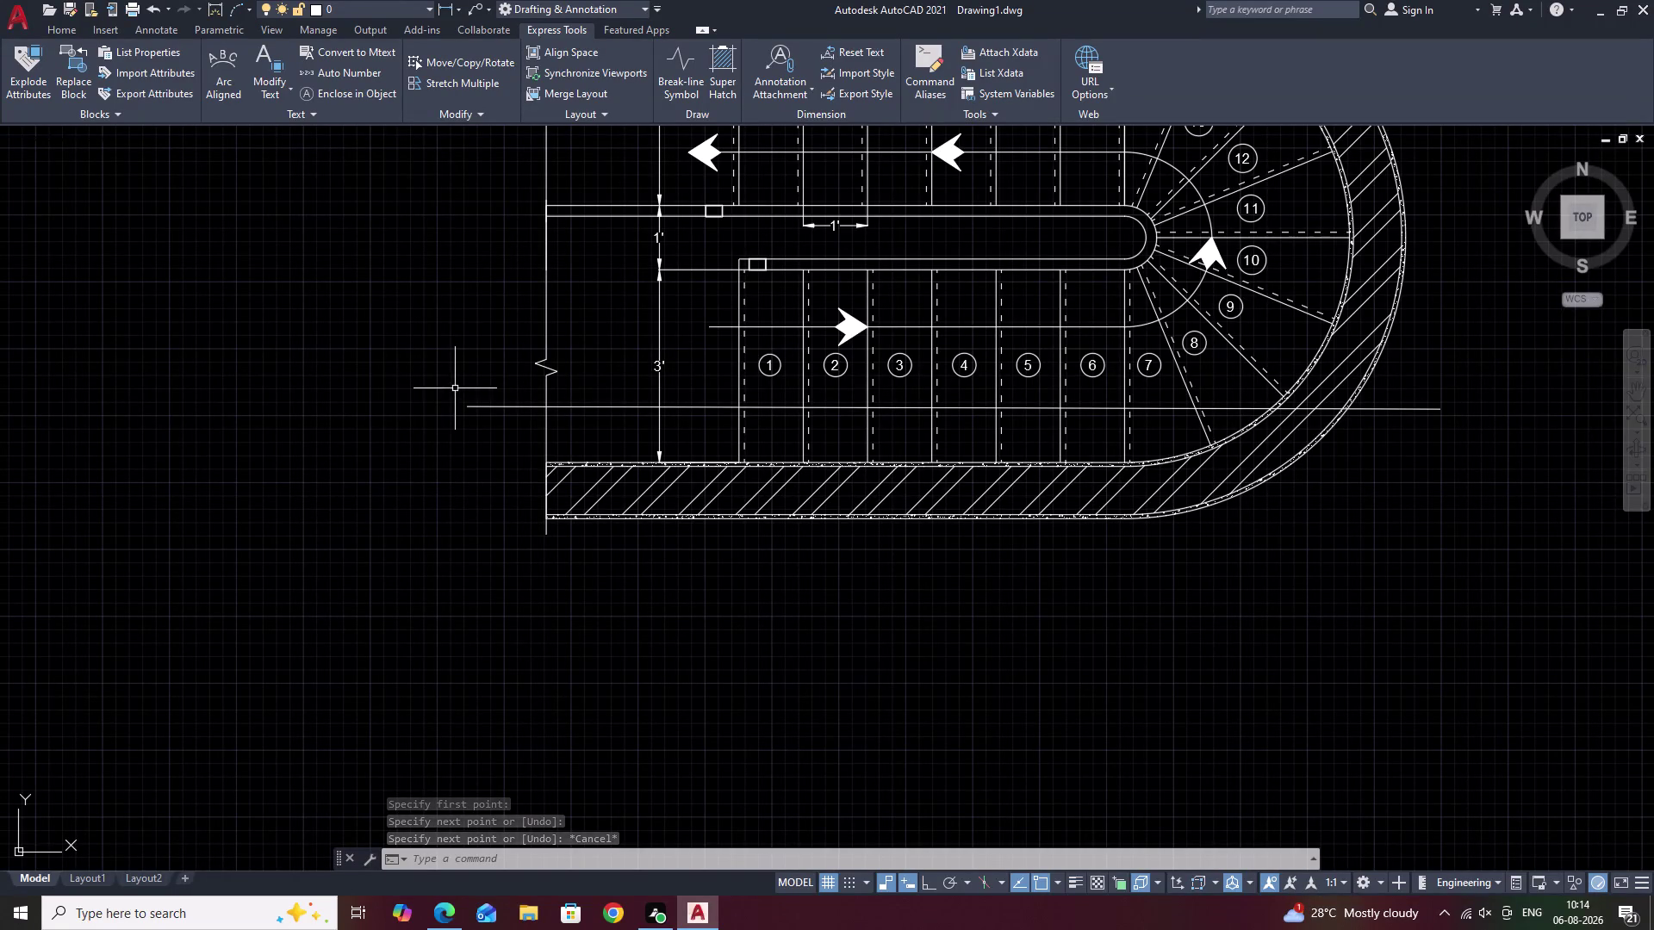
Stretch the section line's left endpoint slightly further left.
click(472, 408)
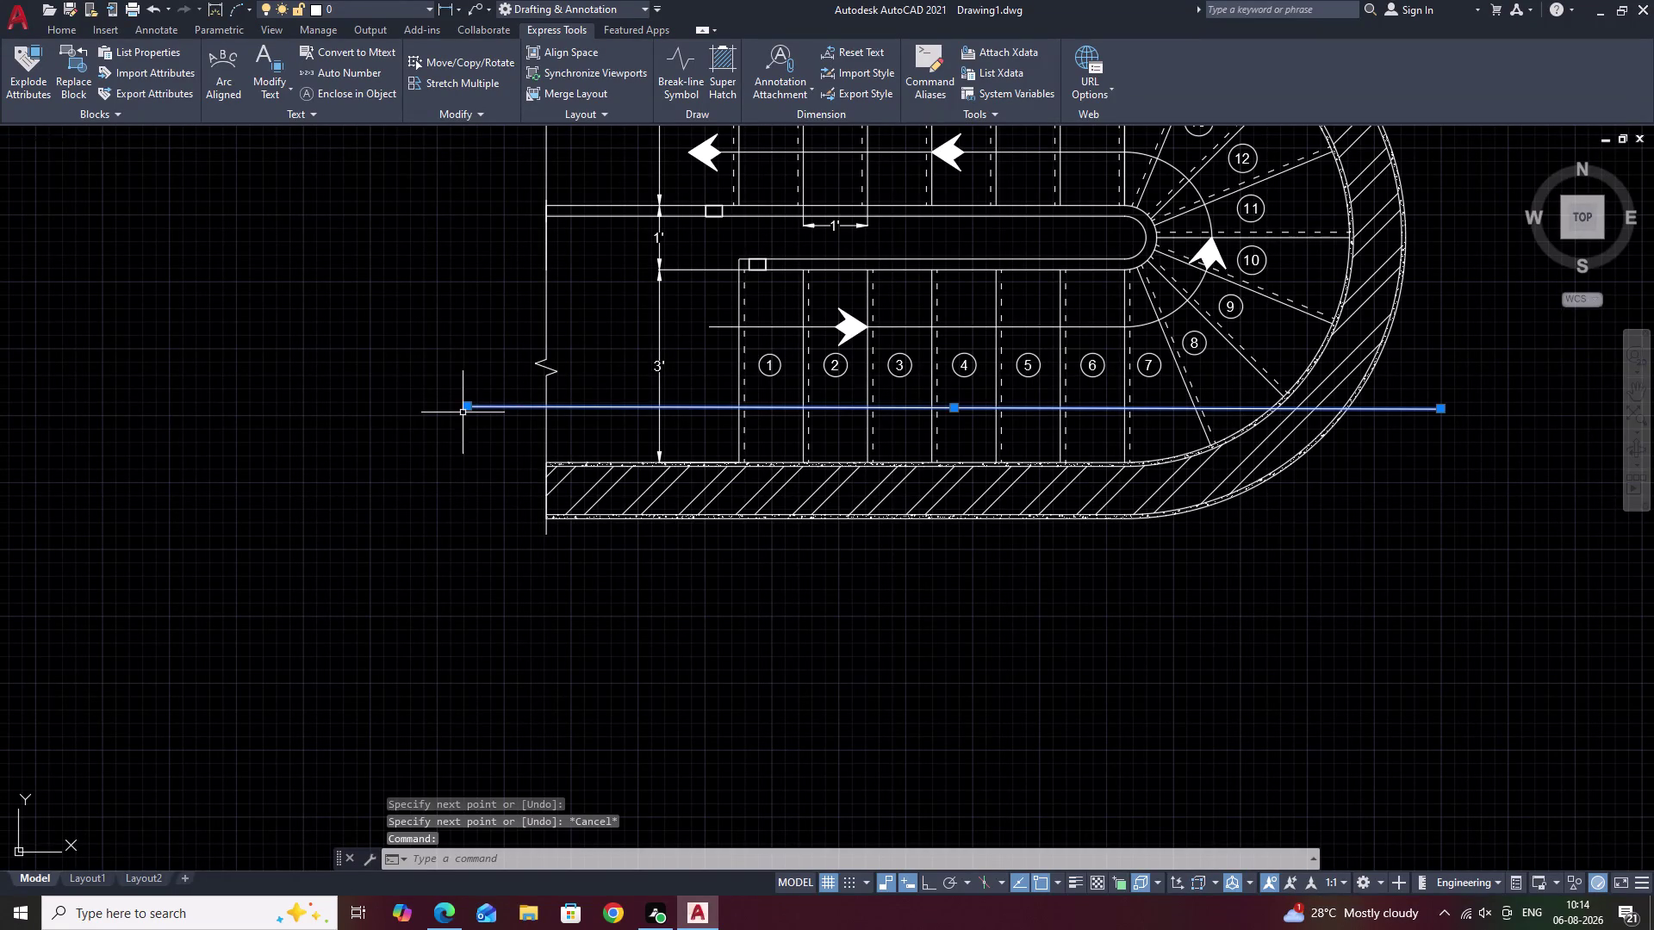
click(471, 408)
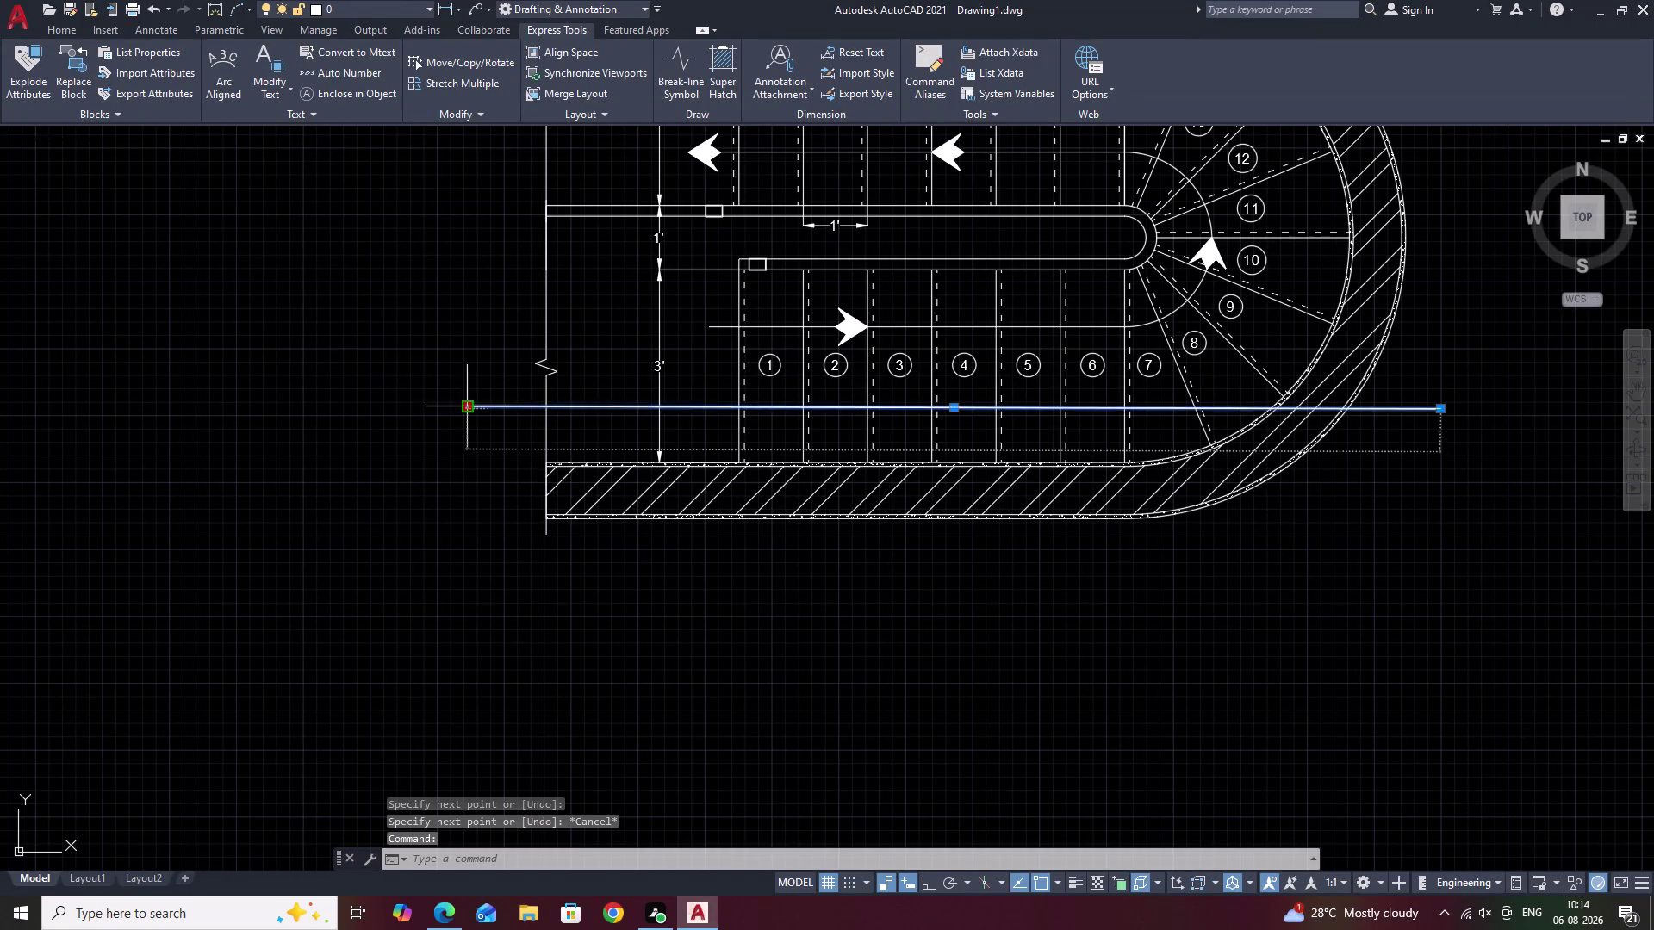
click(441, 410)
key(Escape)
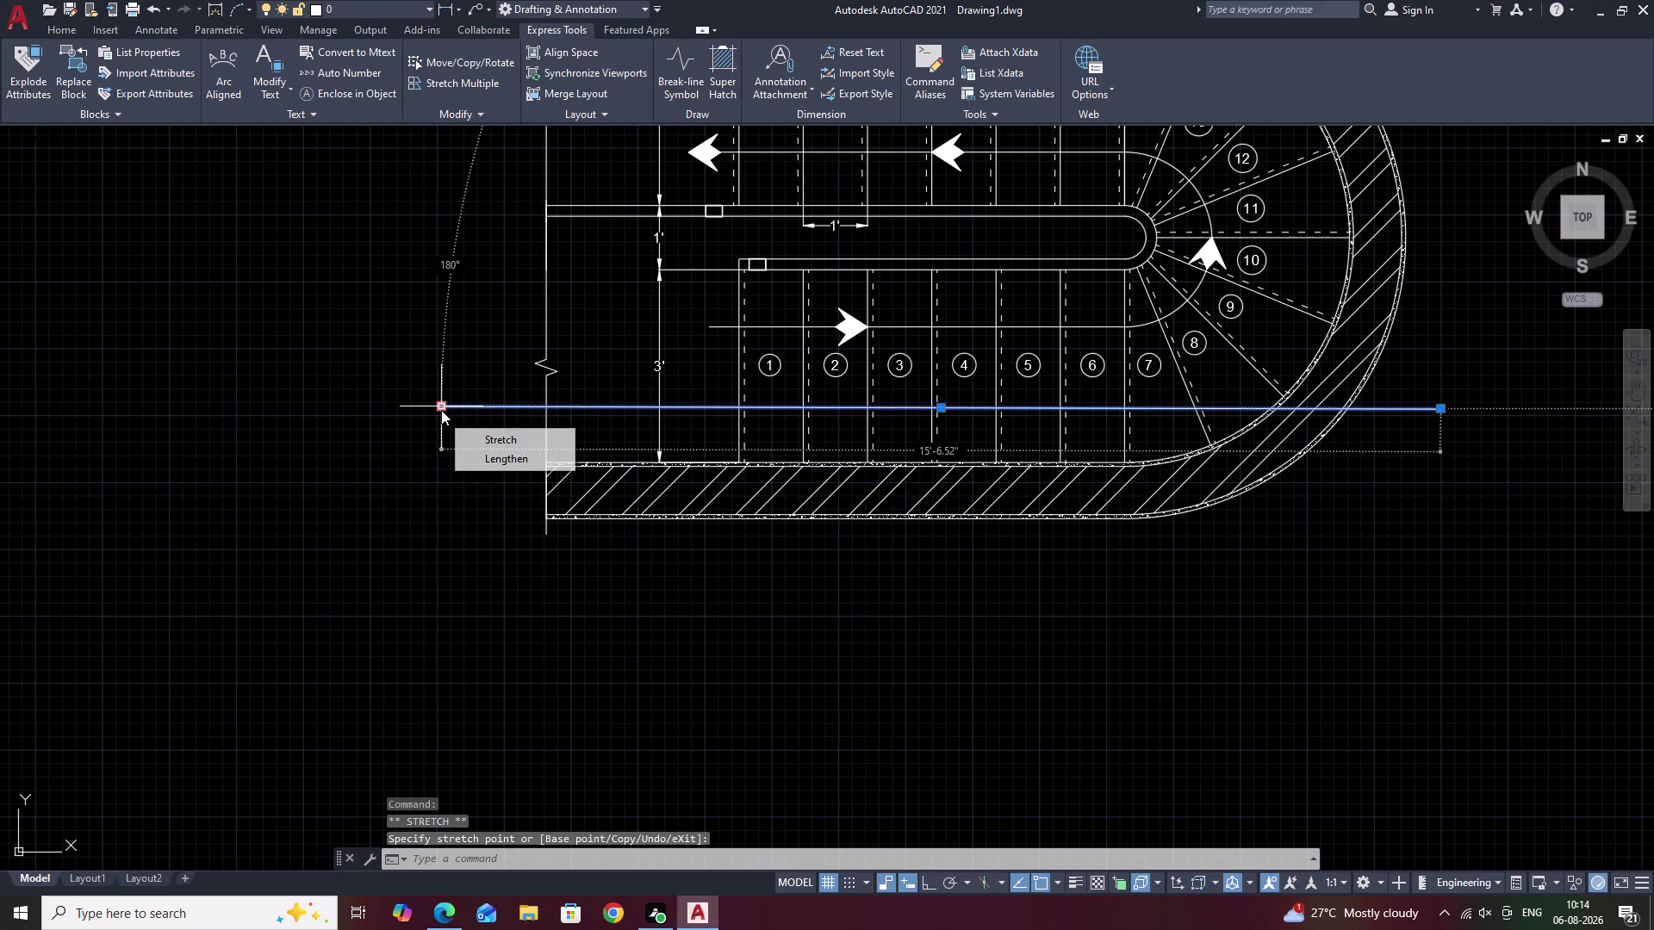
key(Escape)
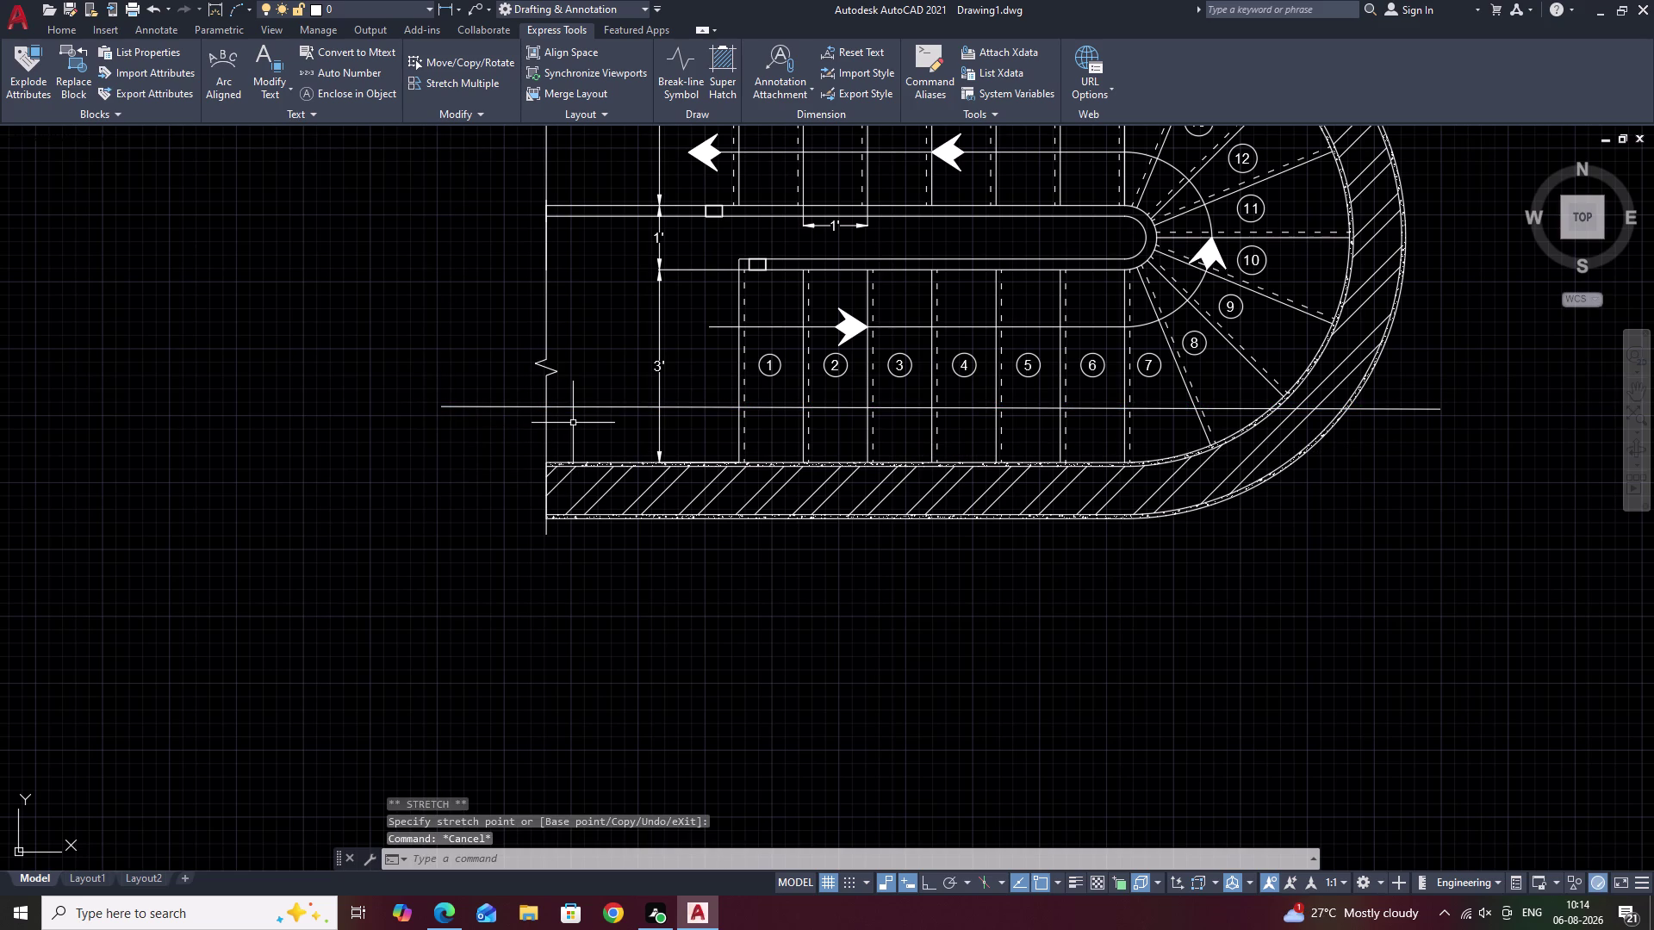
Draw a 1' vertical tick up from the section line's left end with Ortho on.
text(L)
key(space)
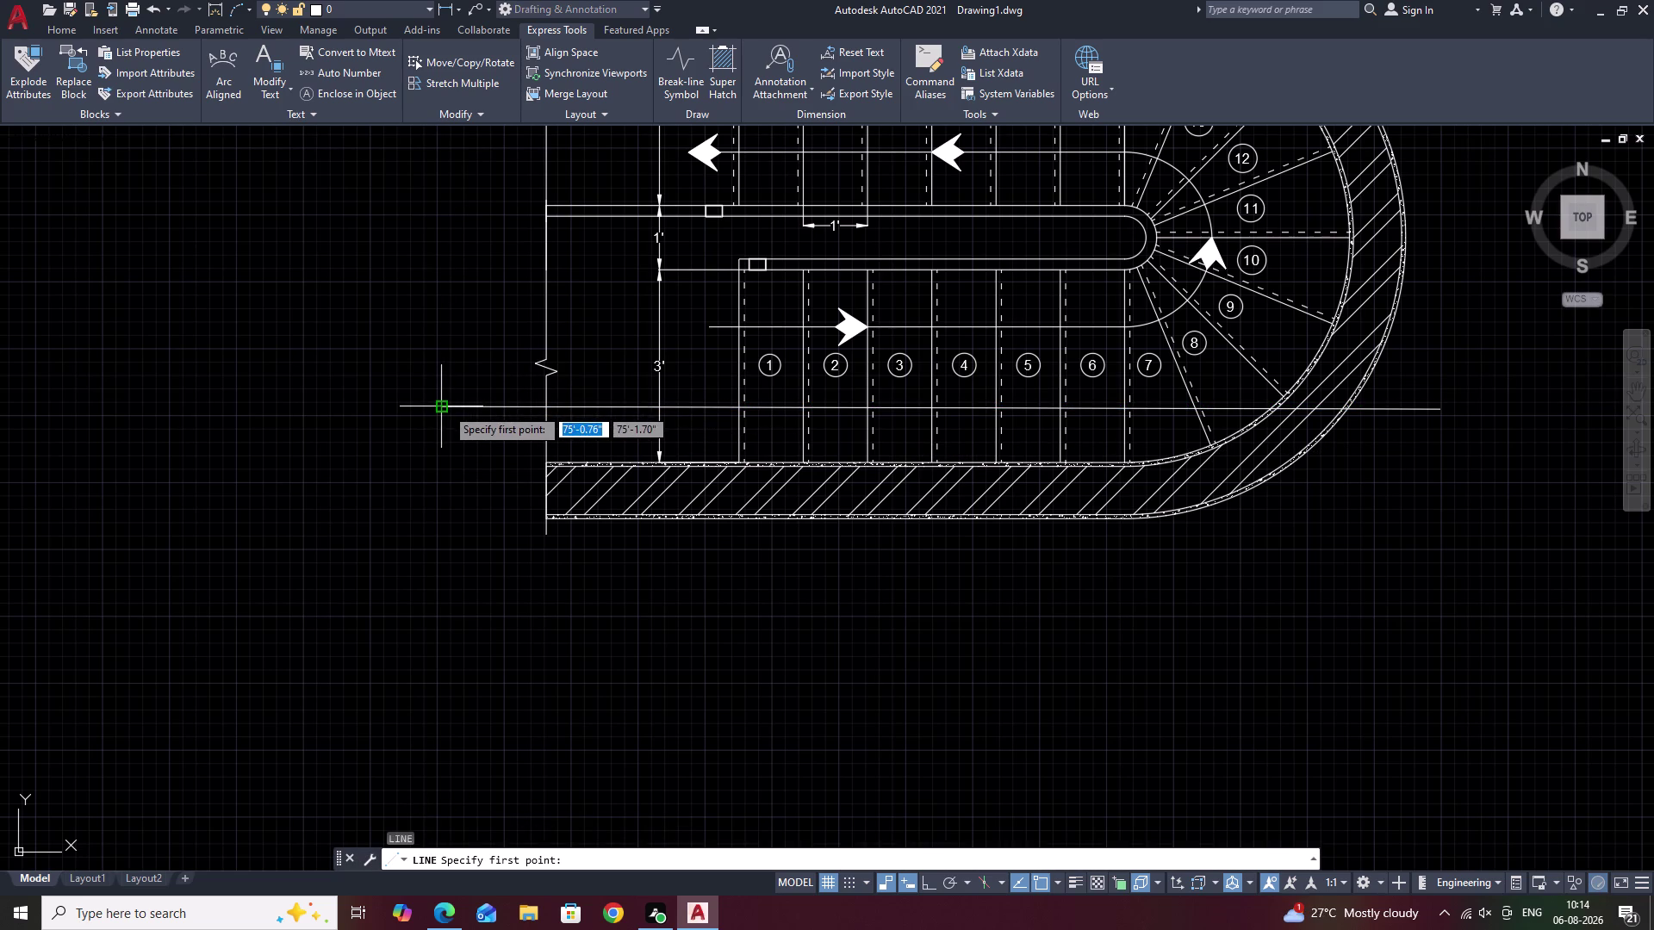
click(445, 408)
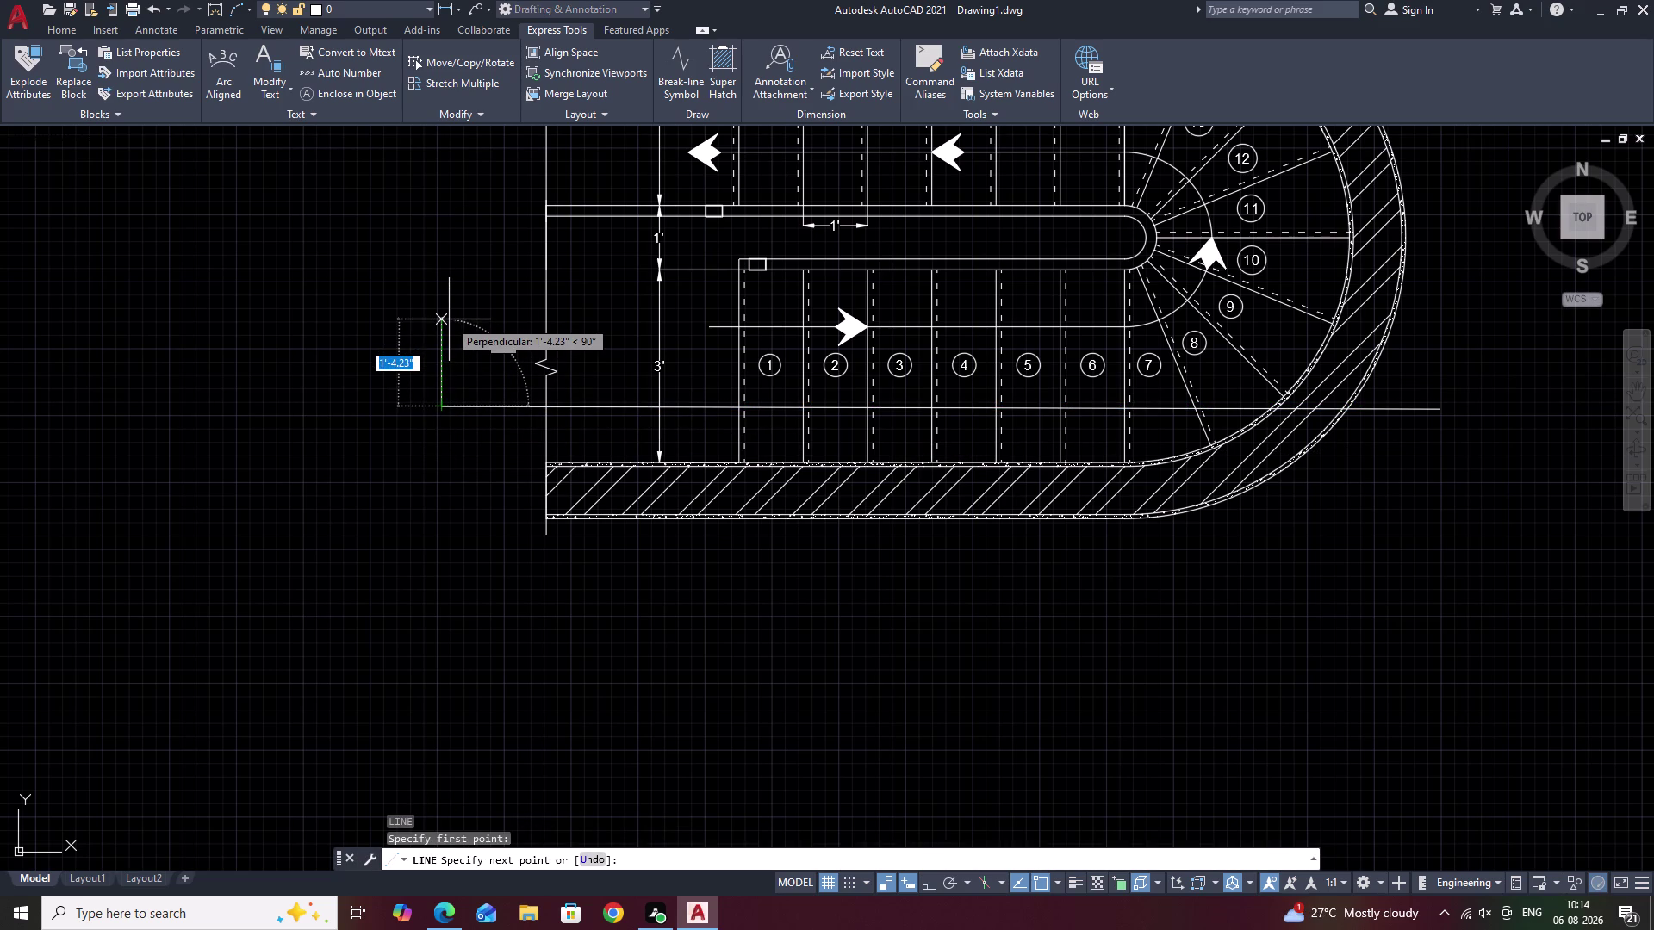
key(F8)
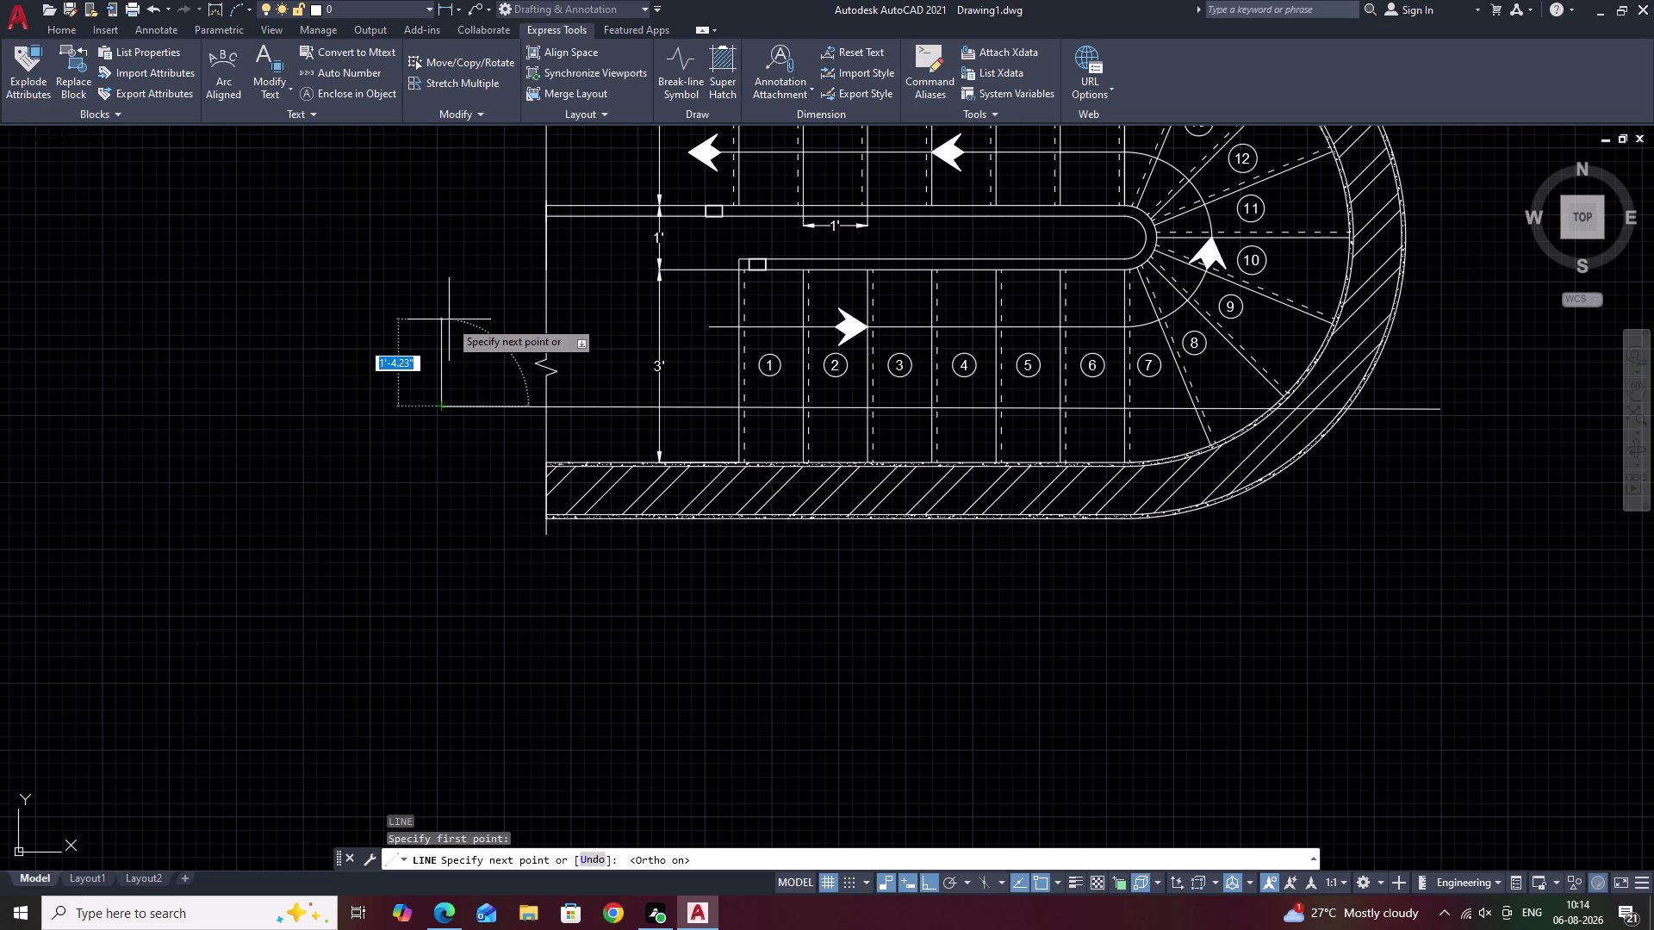
text(2')
key(BackSpace)
text(1)
text(')
key(space)
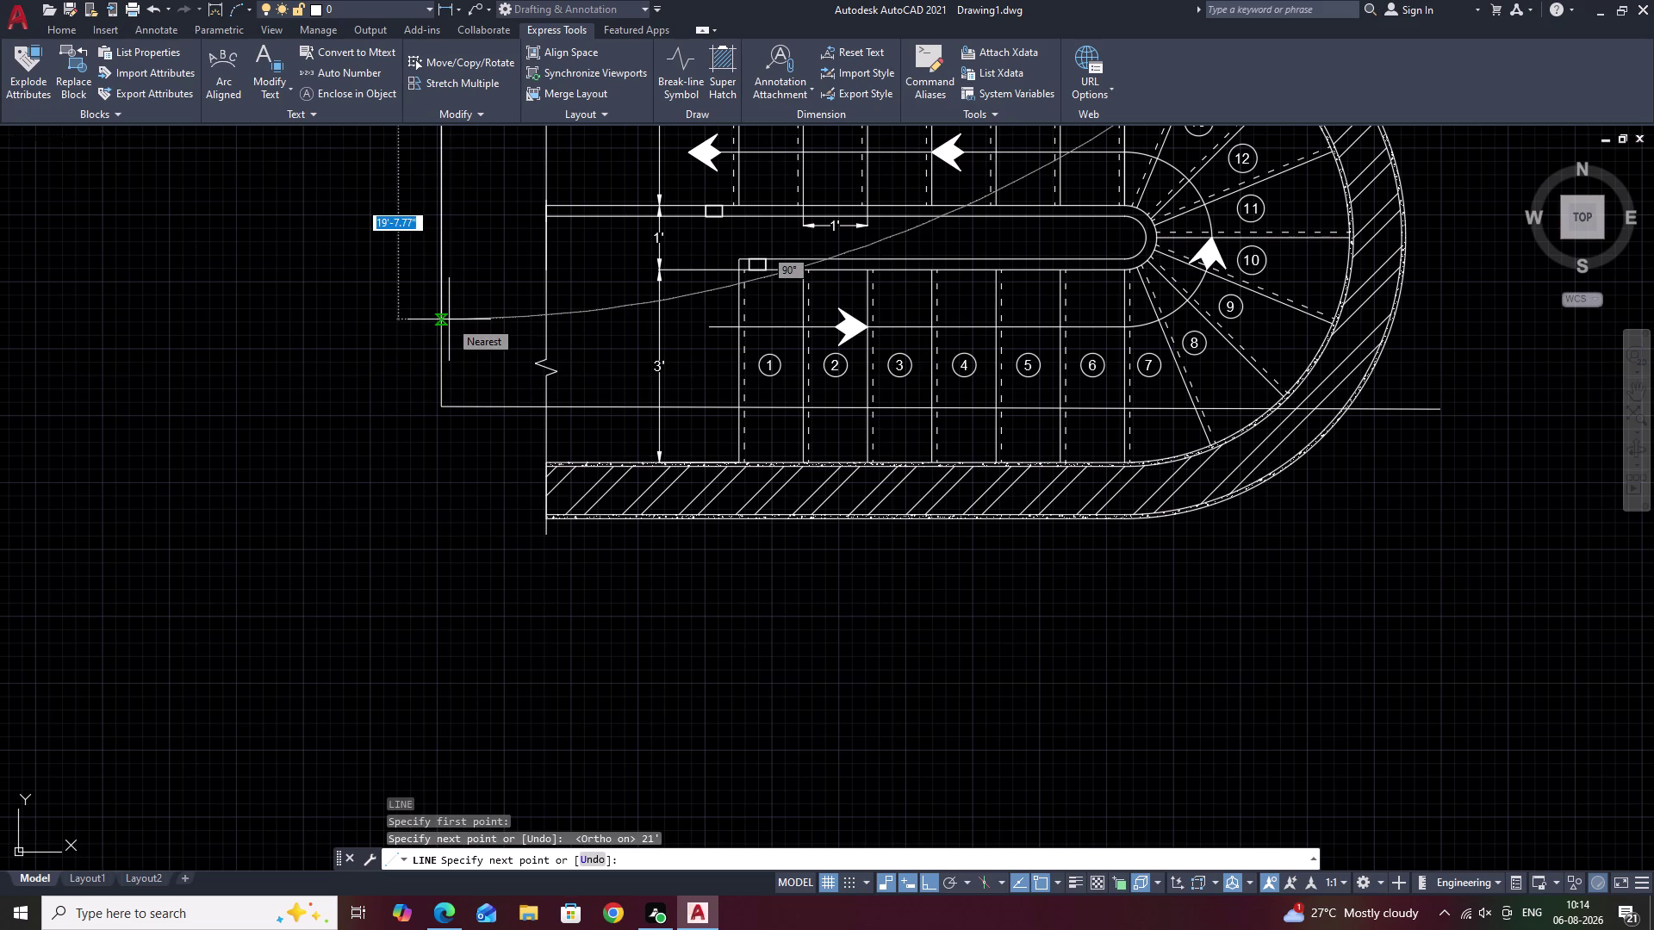
key(ctrl+z)
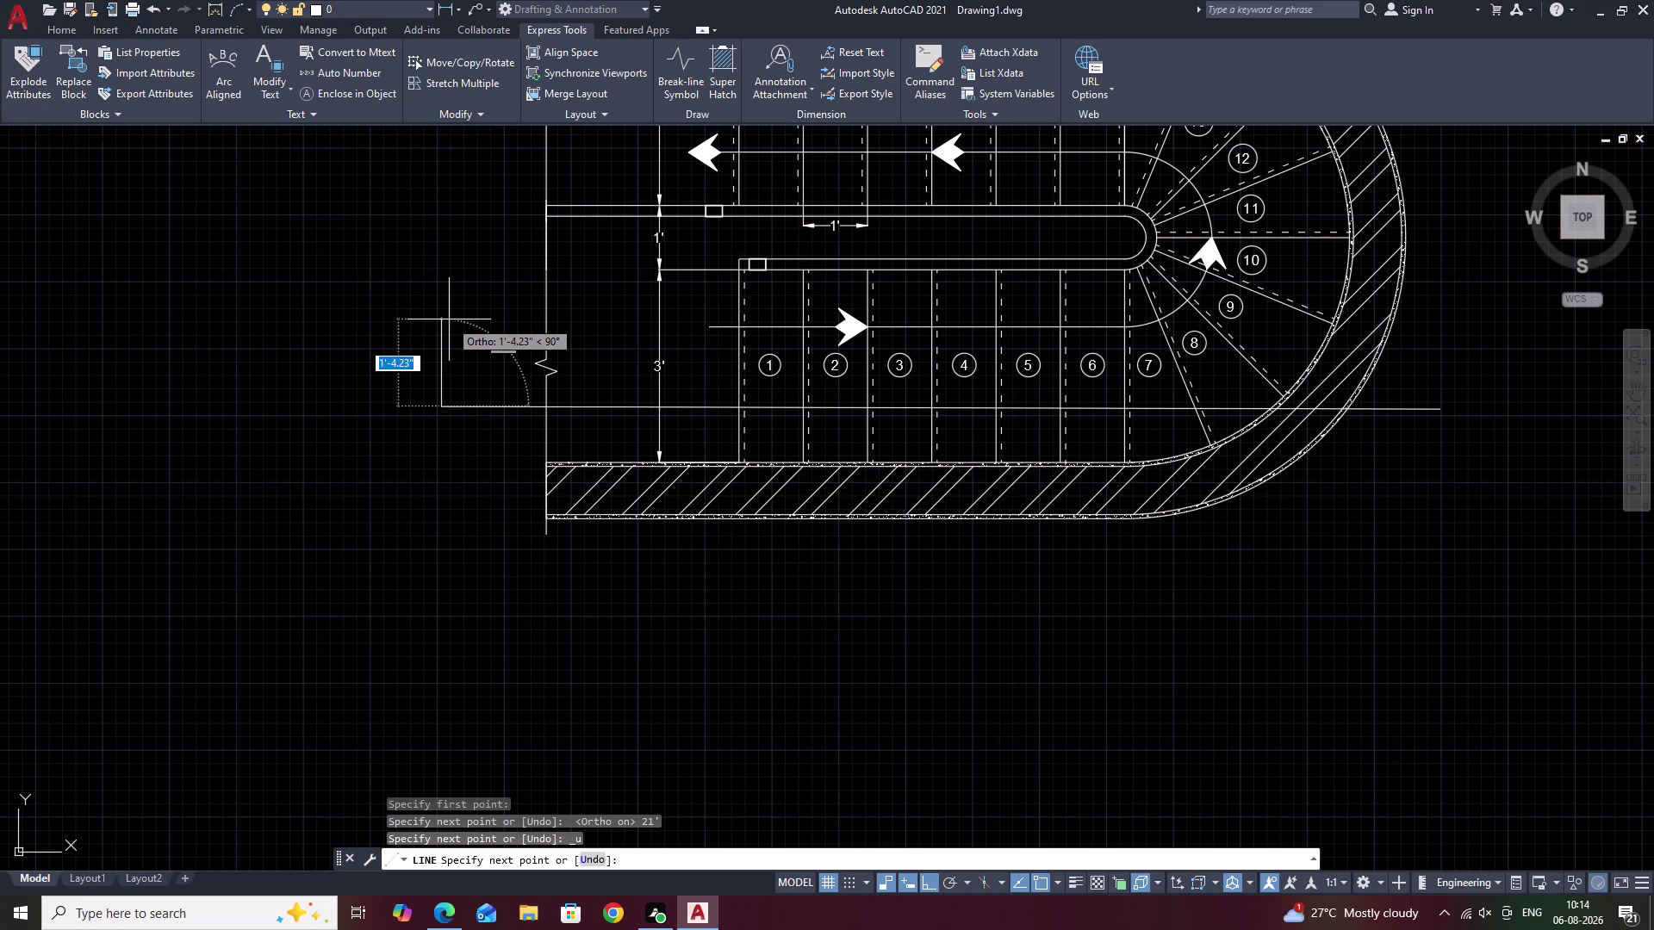
text(1')
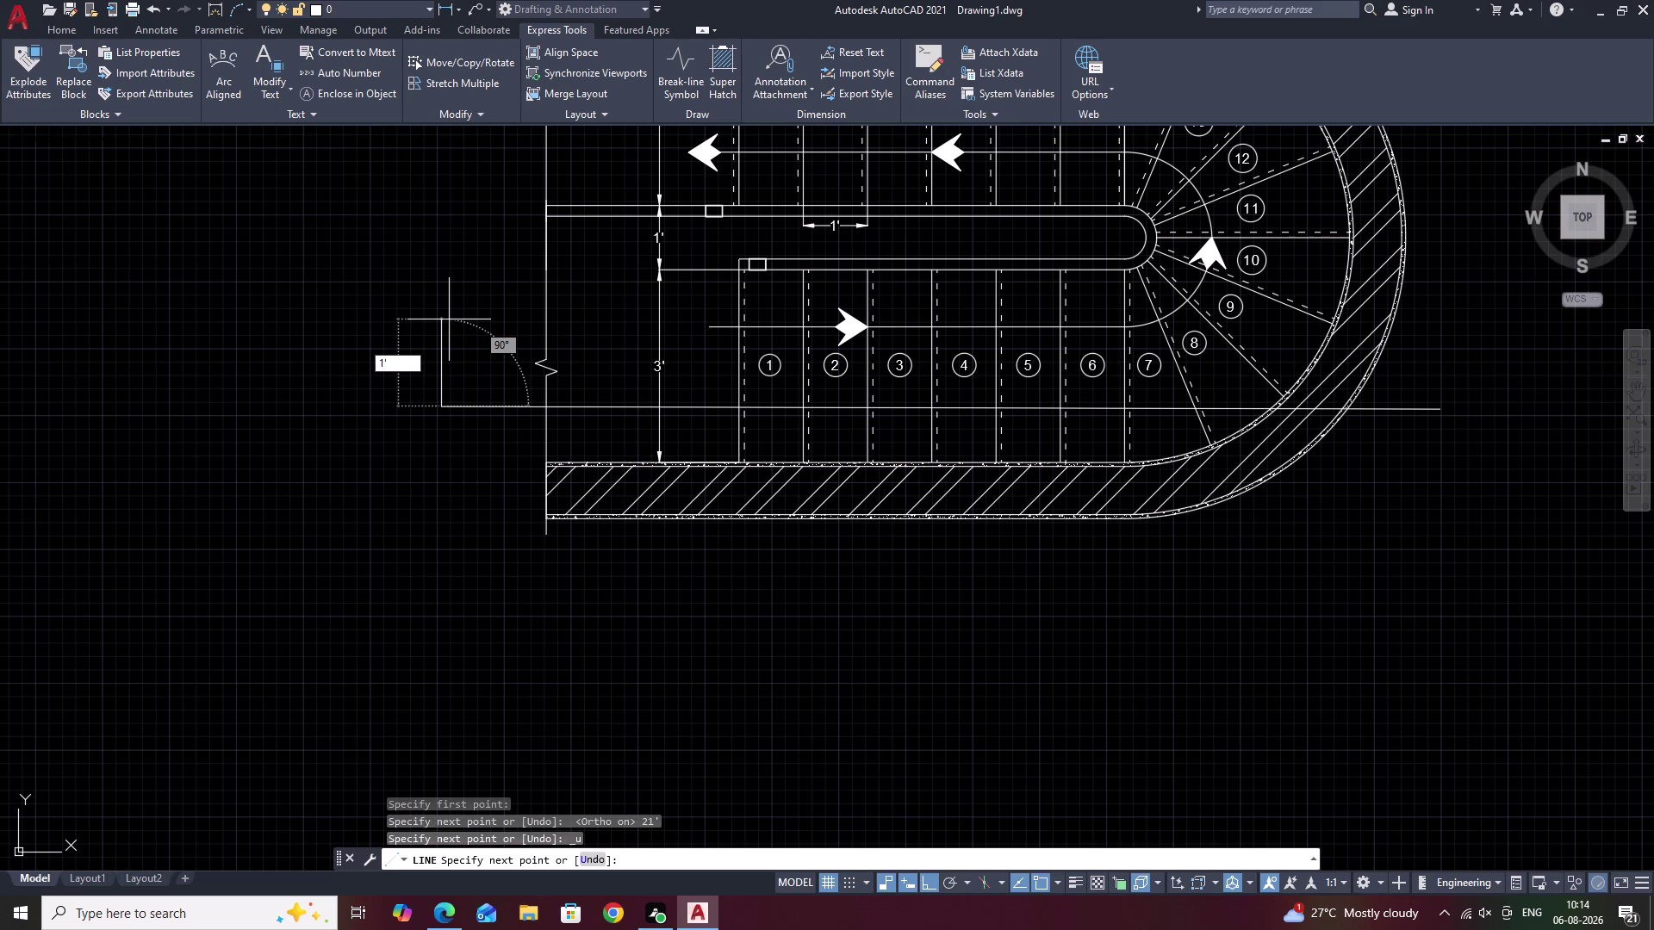
key(space)
key(Escape)
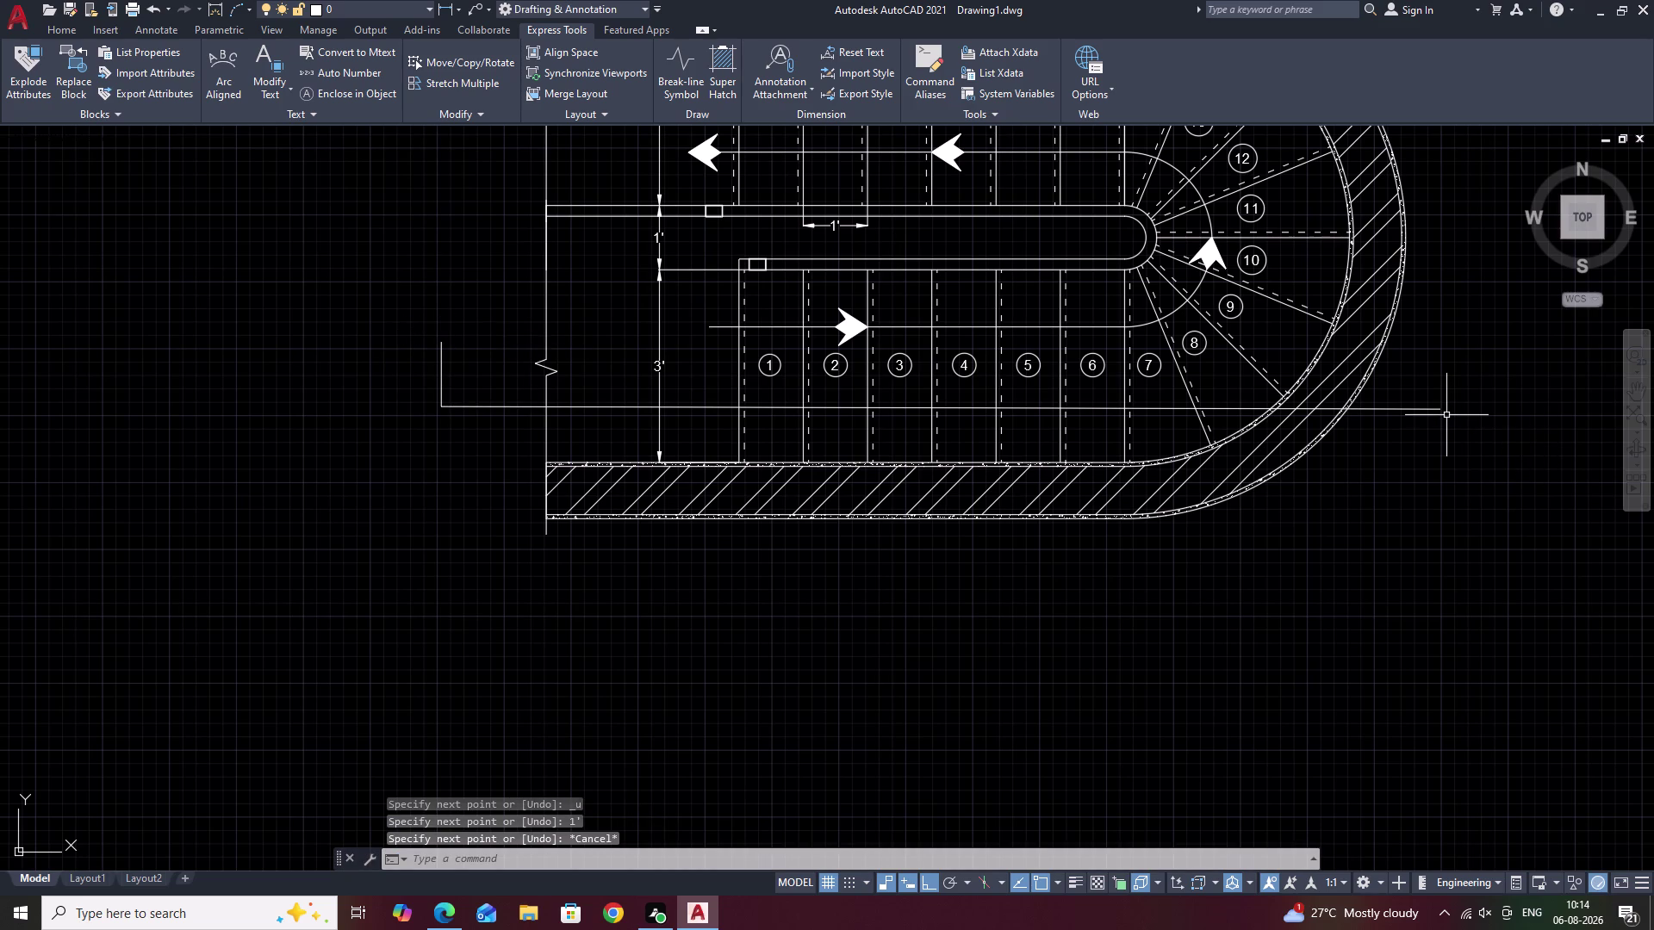
Draw a matching 1' vertical tick at the section line's right end.
text(L)
key(space)
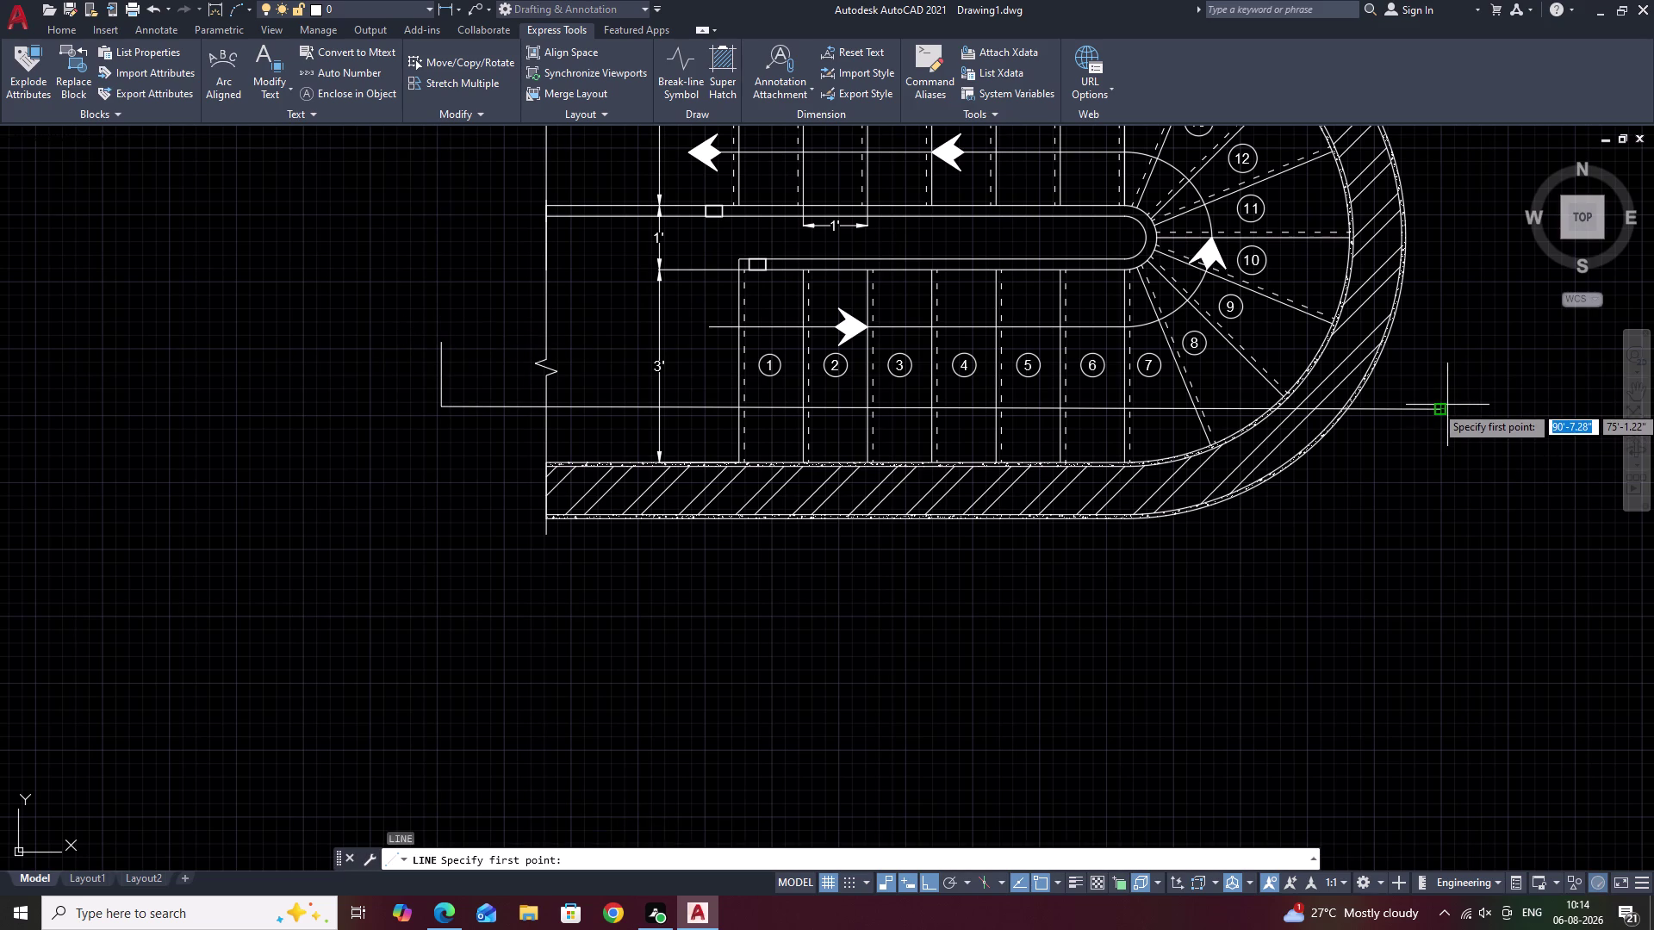
click(1443, 413)
text(1)
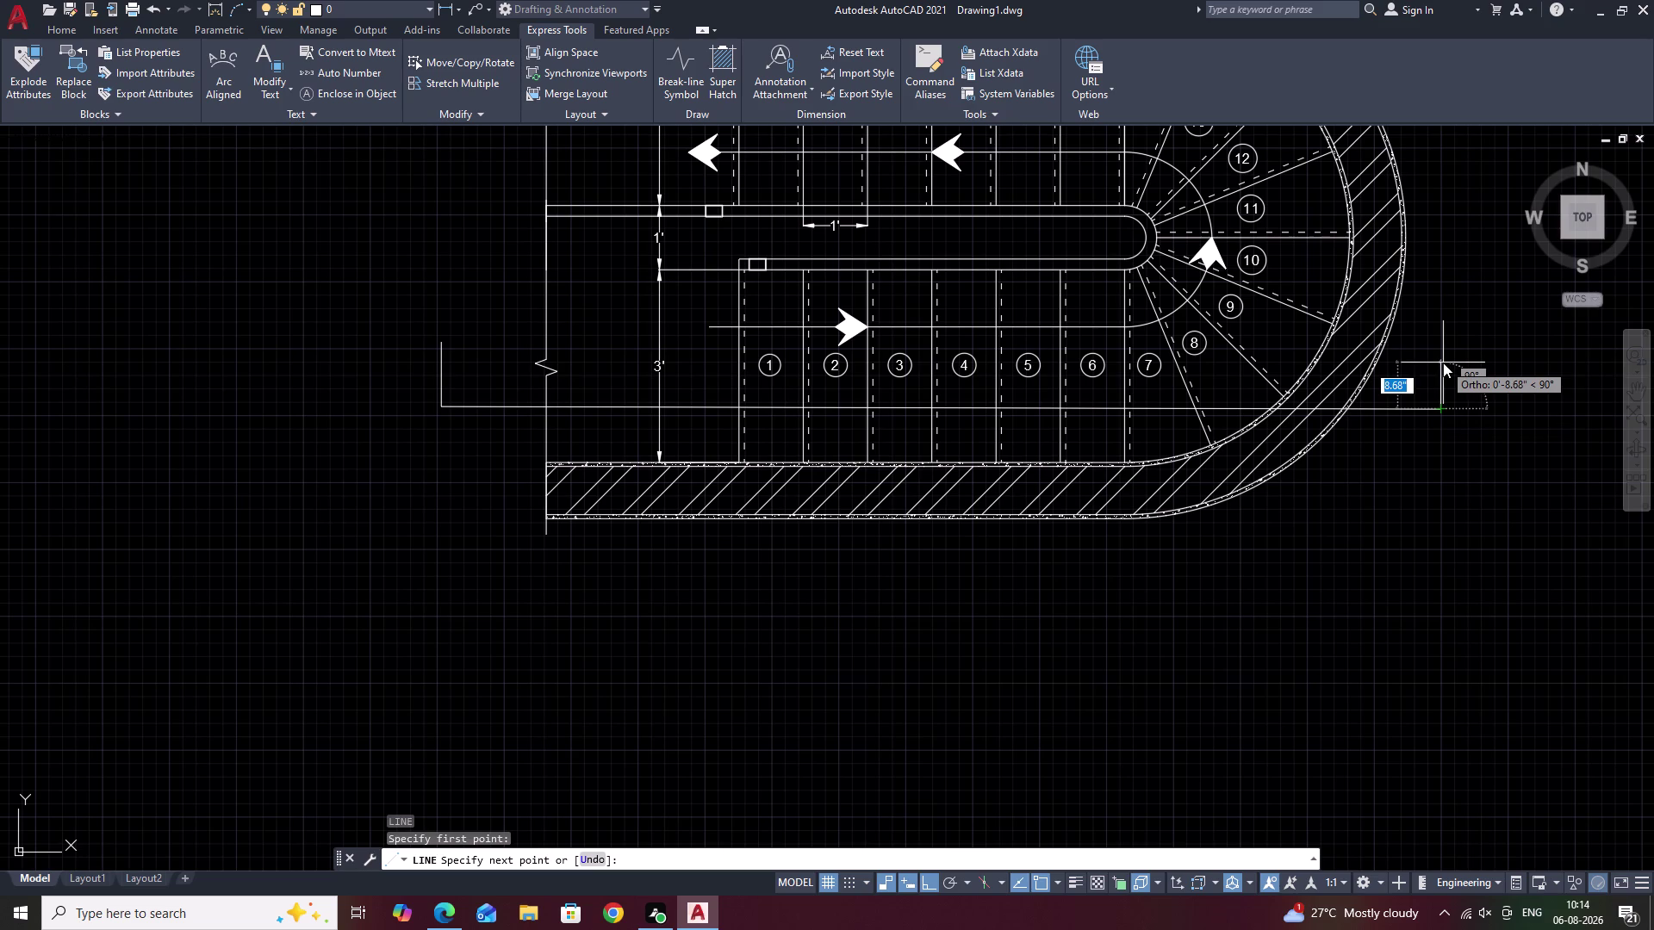
text(')
key(space)
key(Escape)
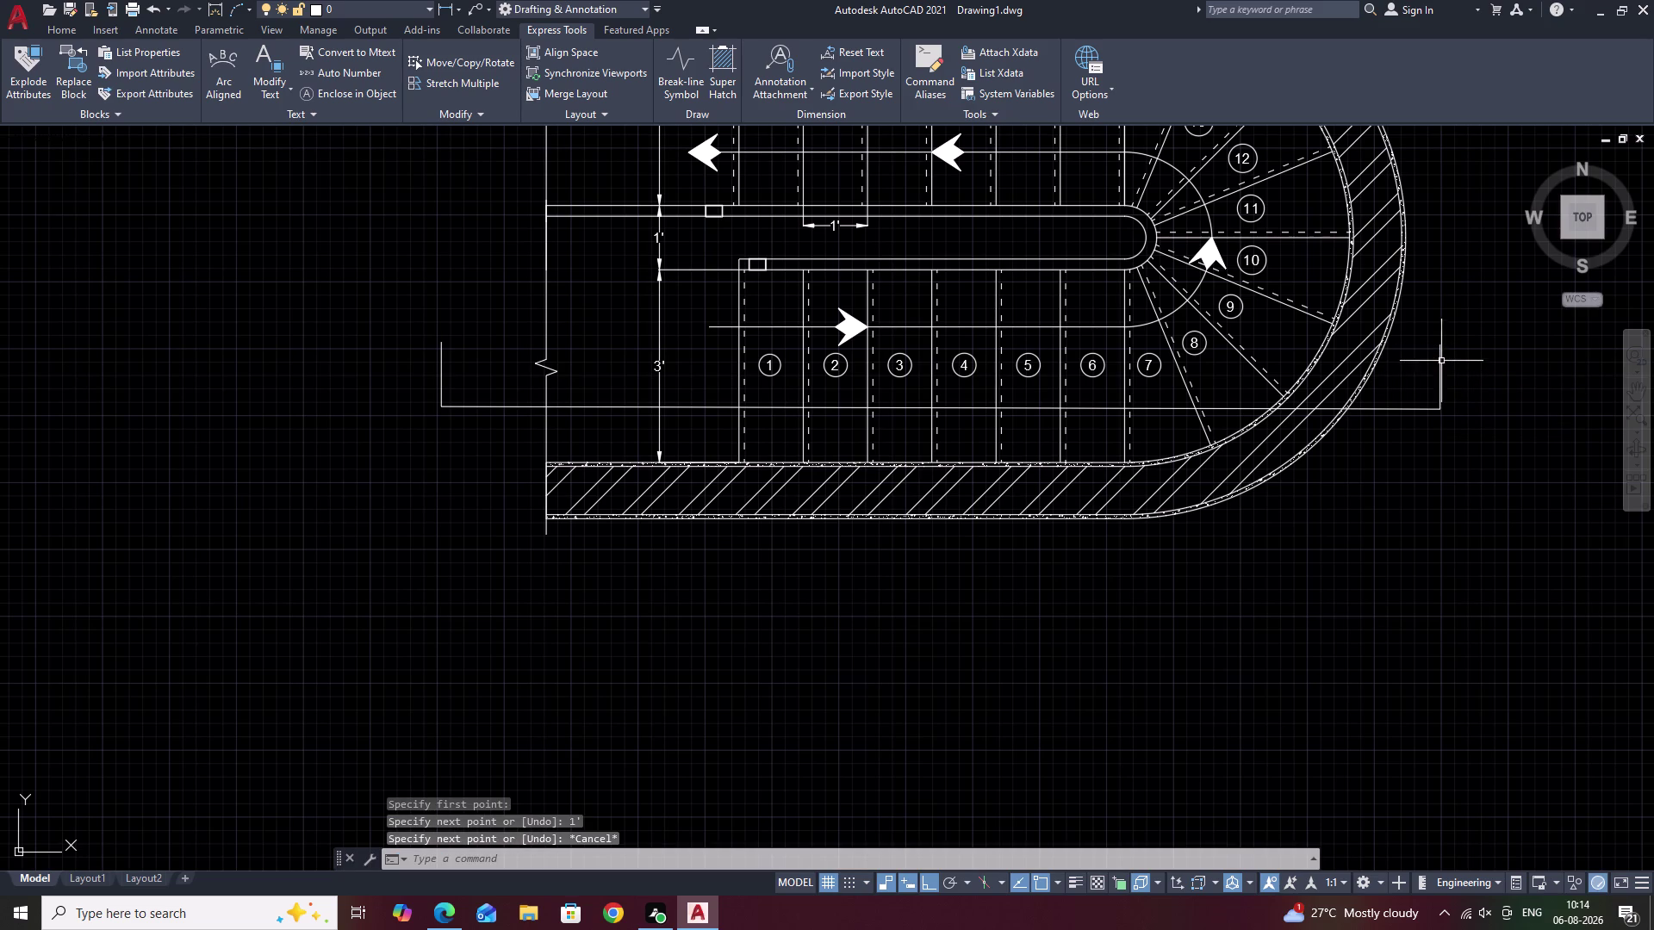
Stretch the section line's right endpoint out to meet the right tick.
scroll(up, 3)
scroll(down, 3)
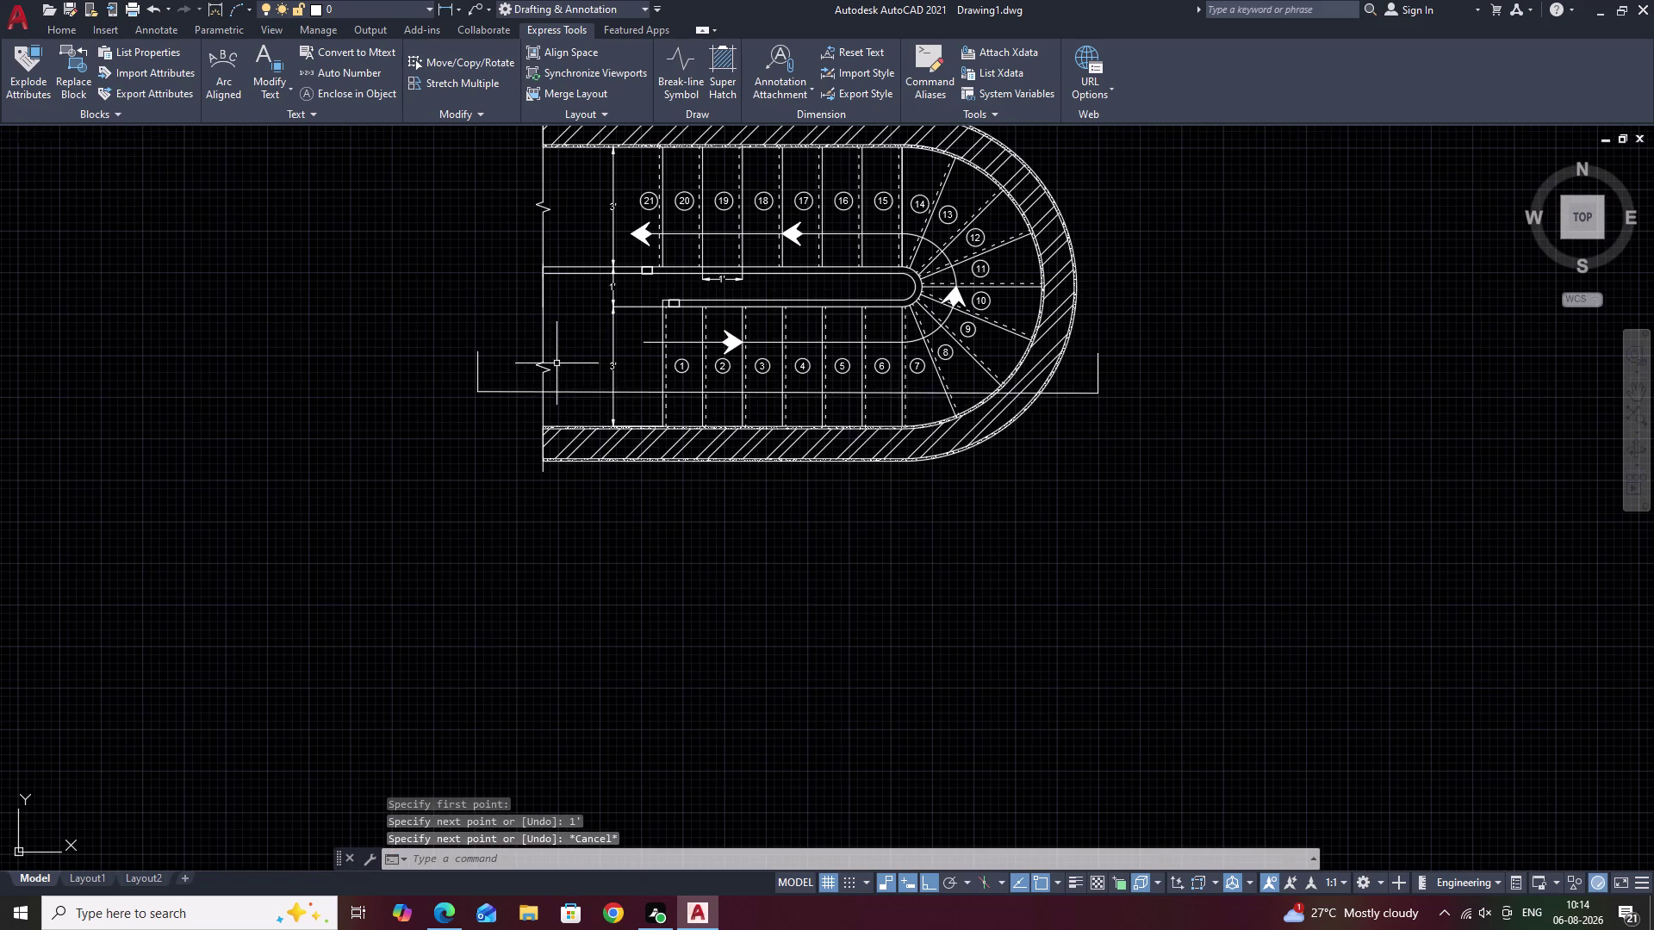
scroll(up, 3)
click(1021, 400)
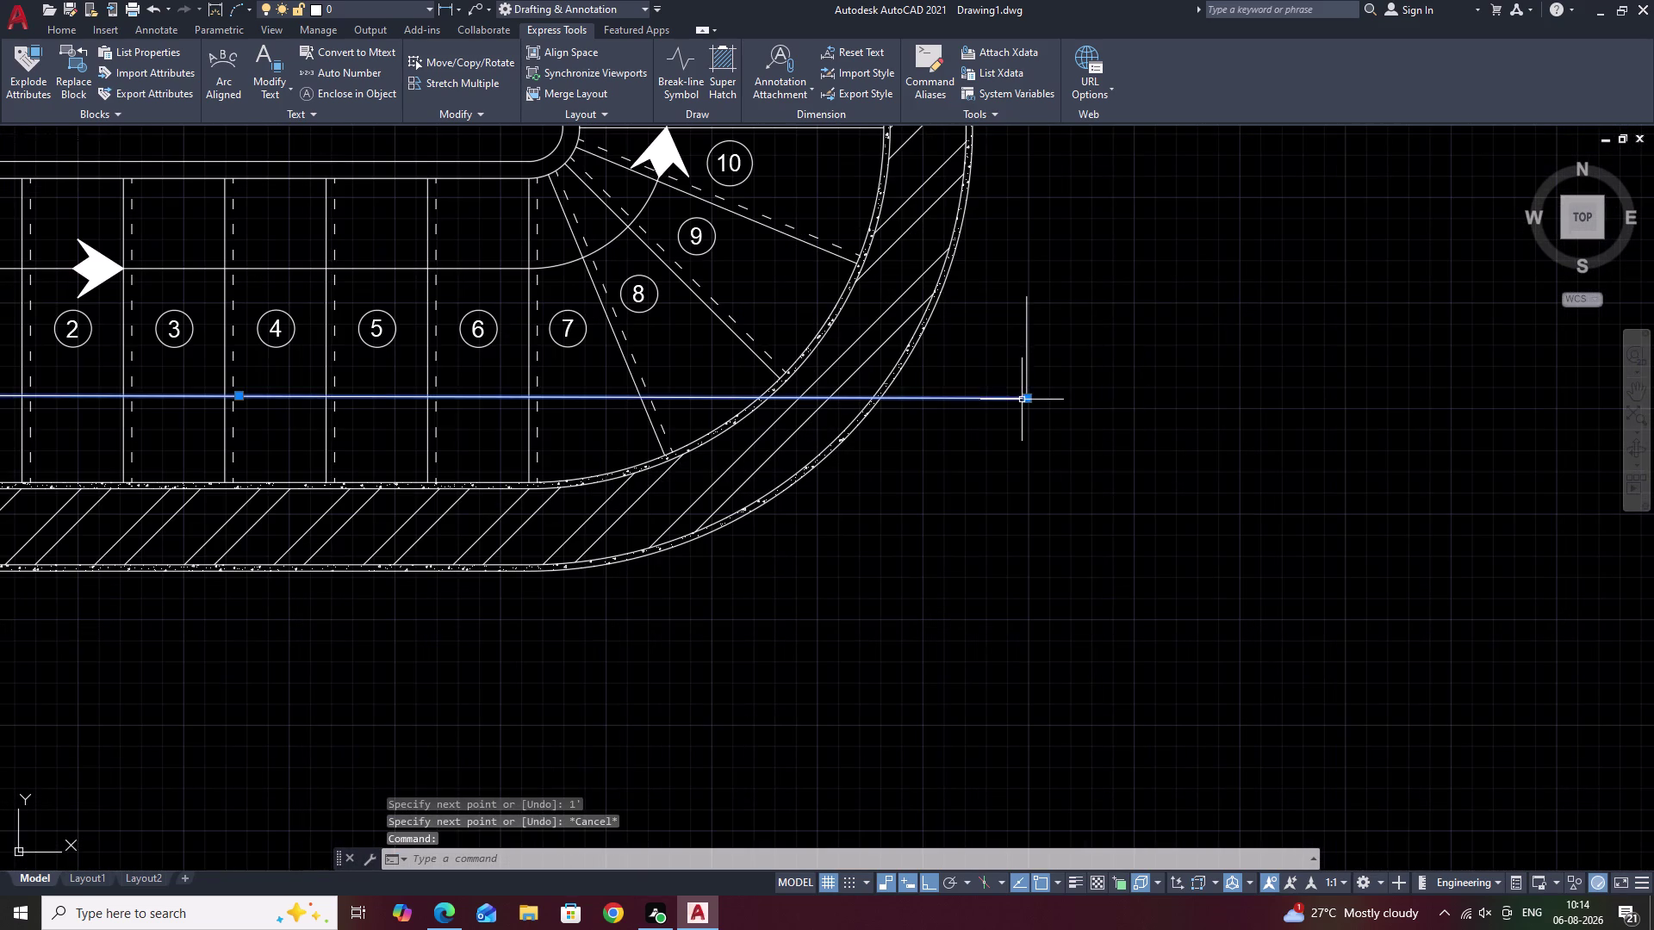
click(1026, 399)
click(1092, 393)
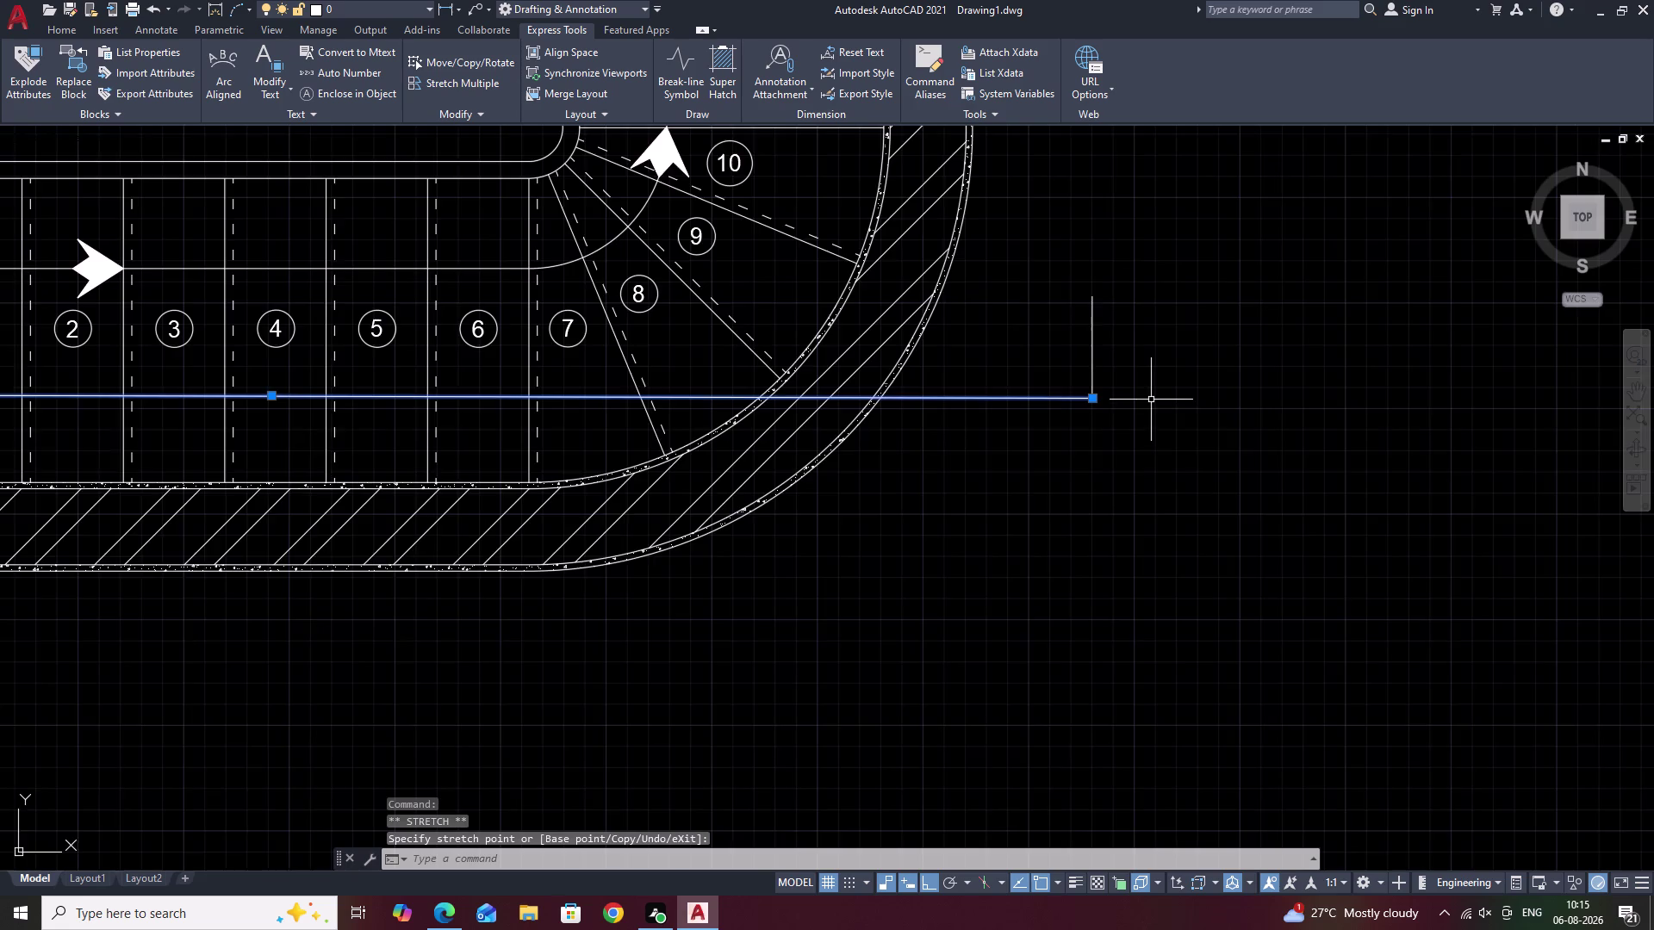
scroll(down, 3)
middle_drag(447, 373, 483, 373)
scroll(up, 3)
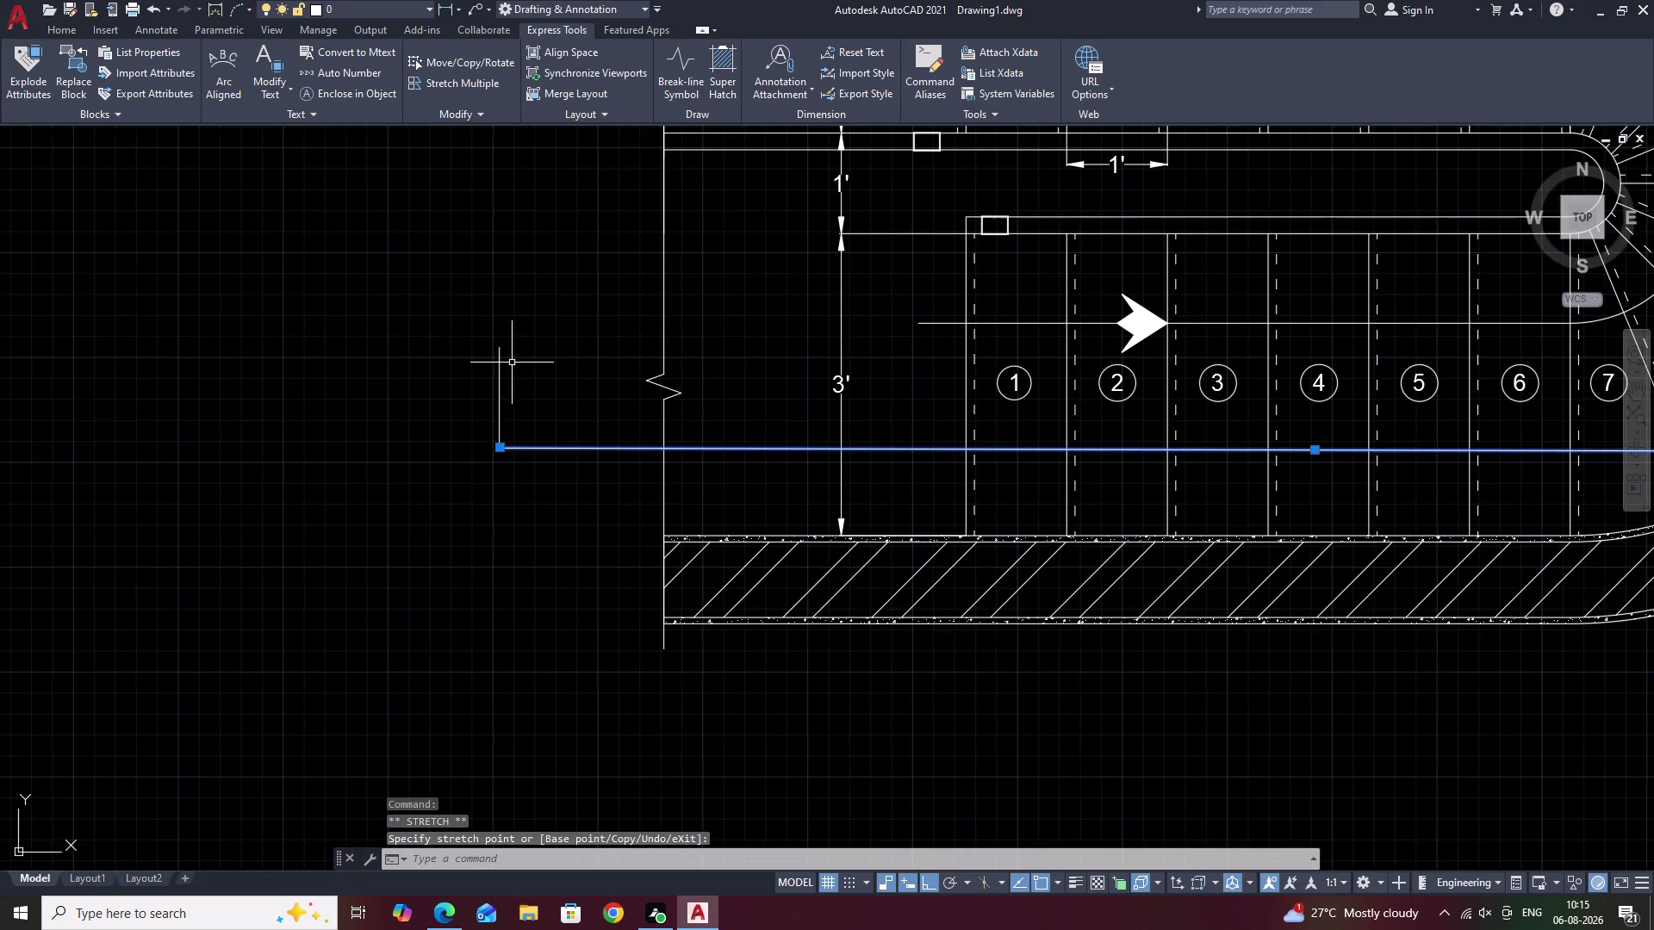
middle_drag(507, 361, 569, 396)
scroll(up, 3)
key(Escape)
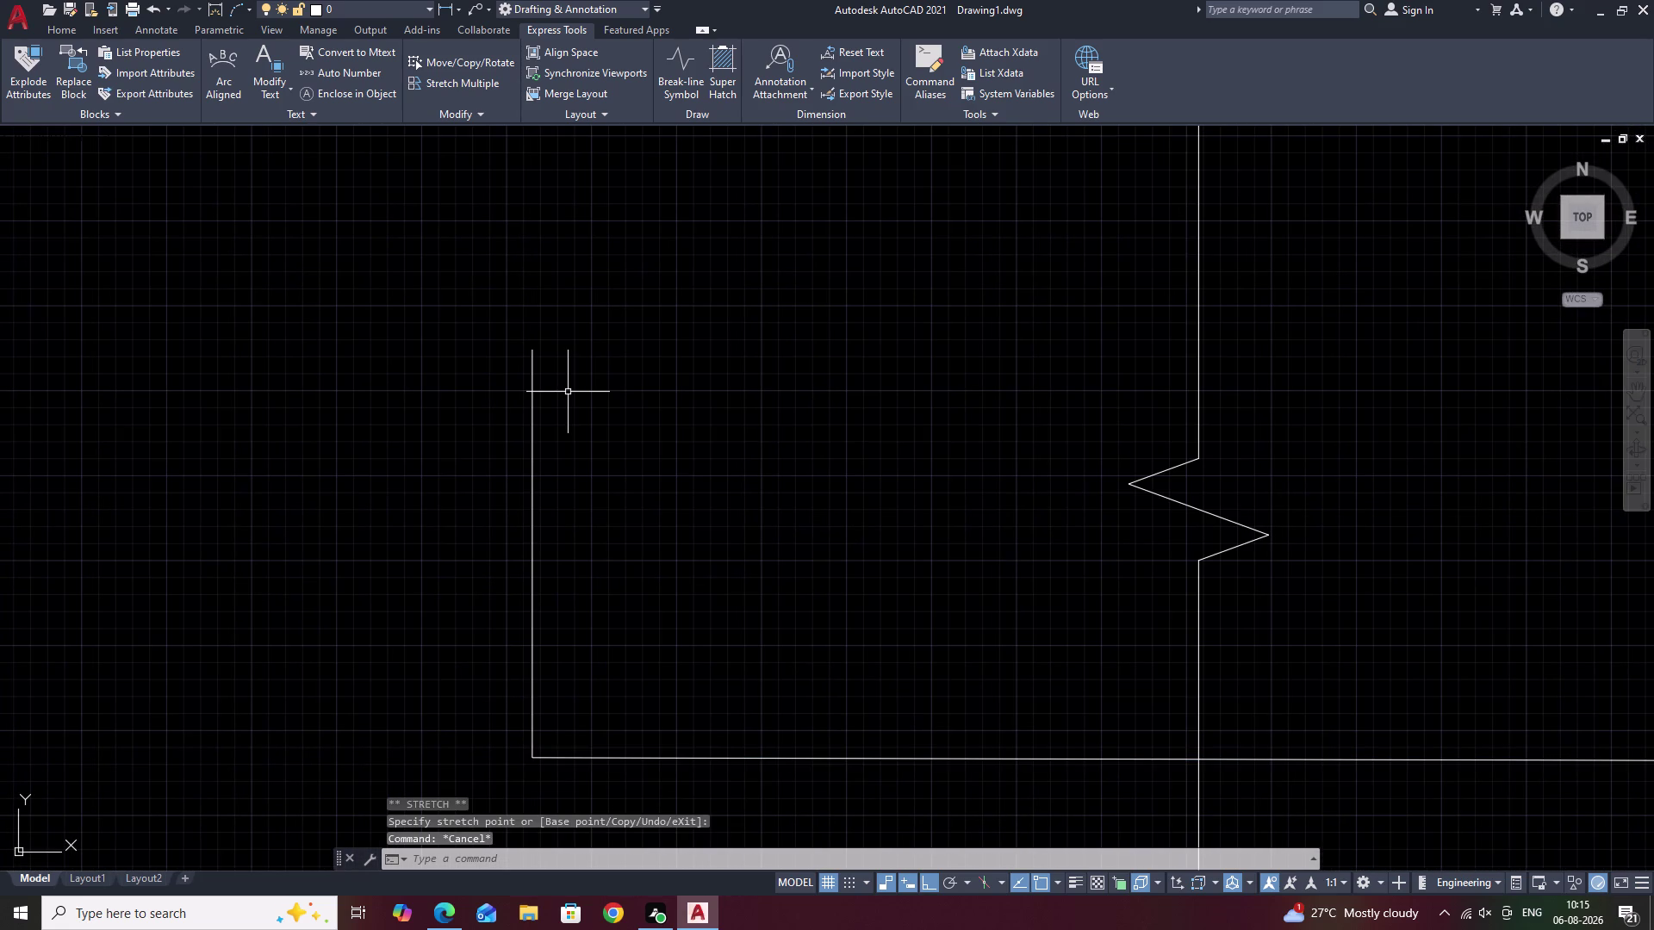
Draw a small circle centred on the top of the left tick.
text(C)
key(space)
click(528, 353)
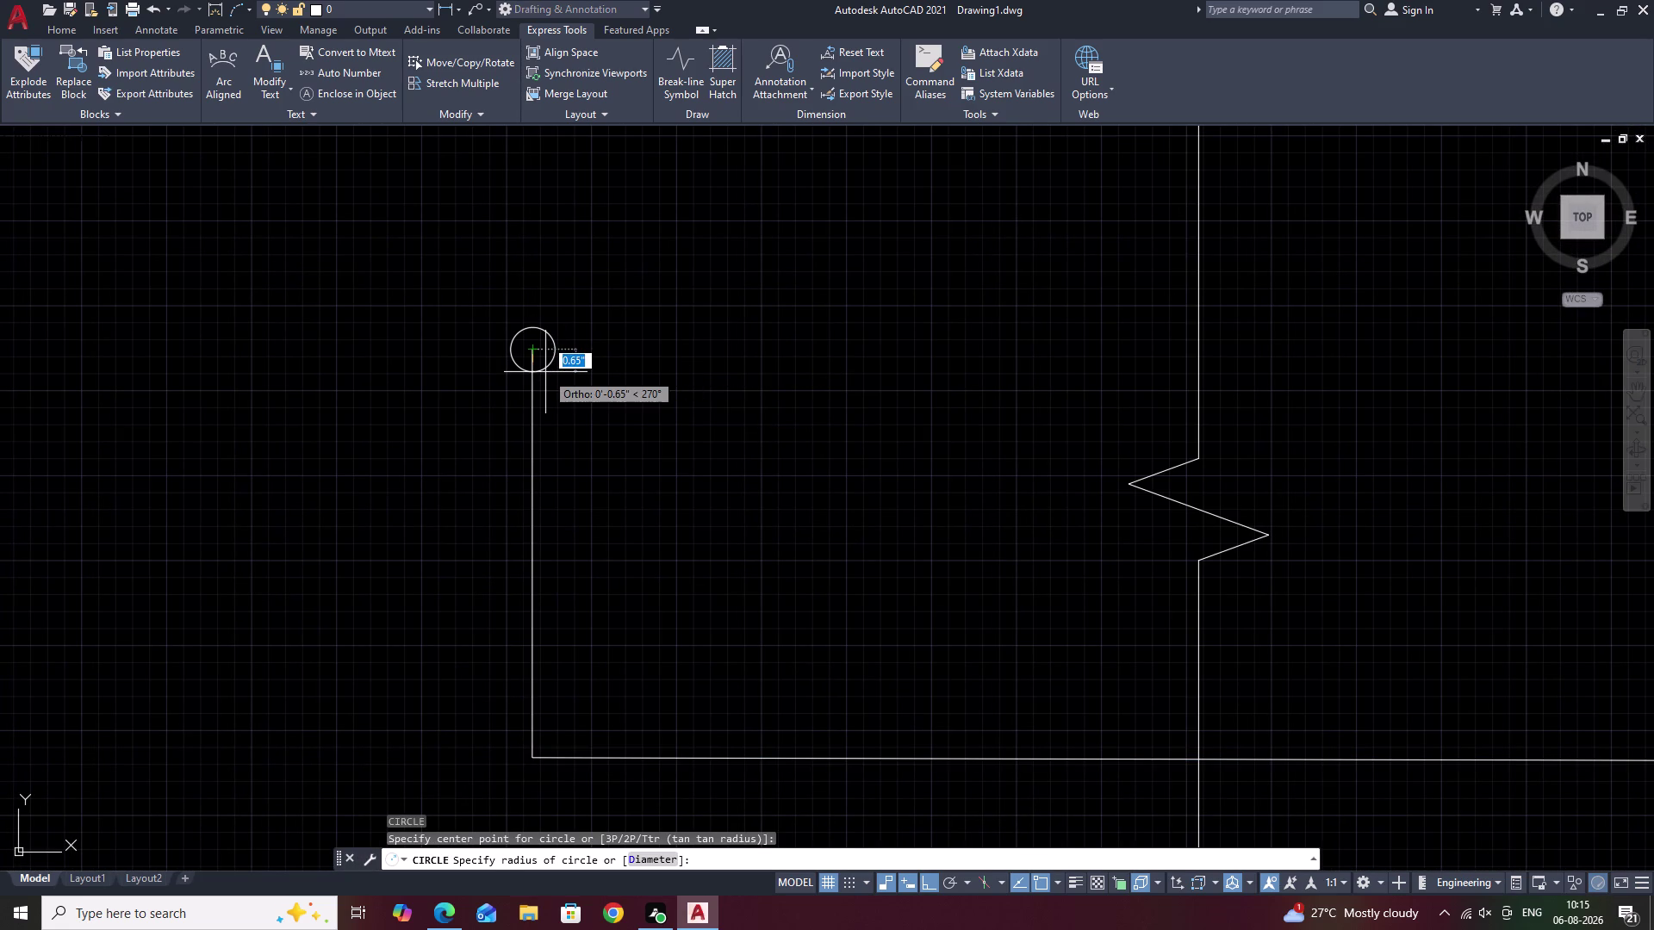
click(545, 376)
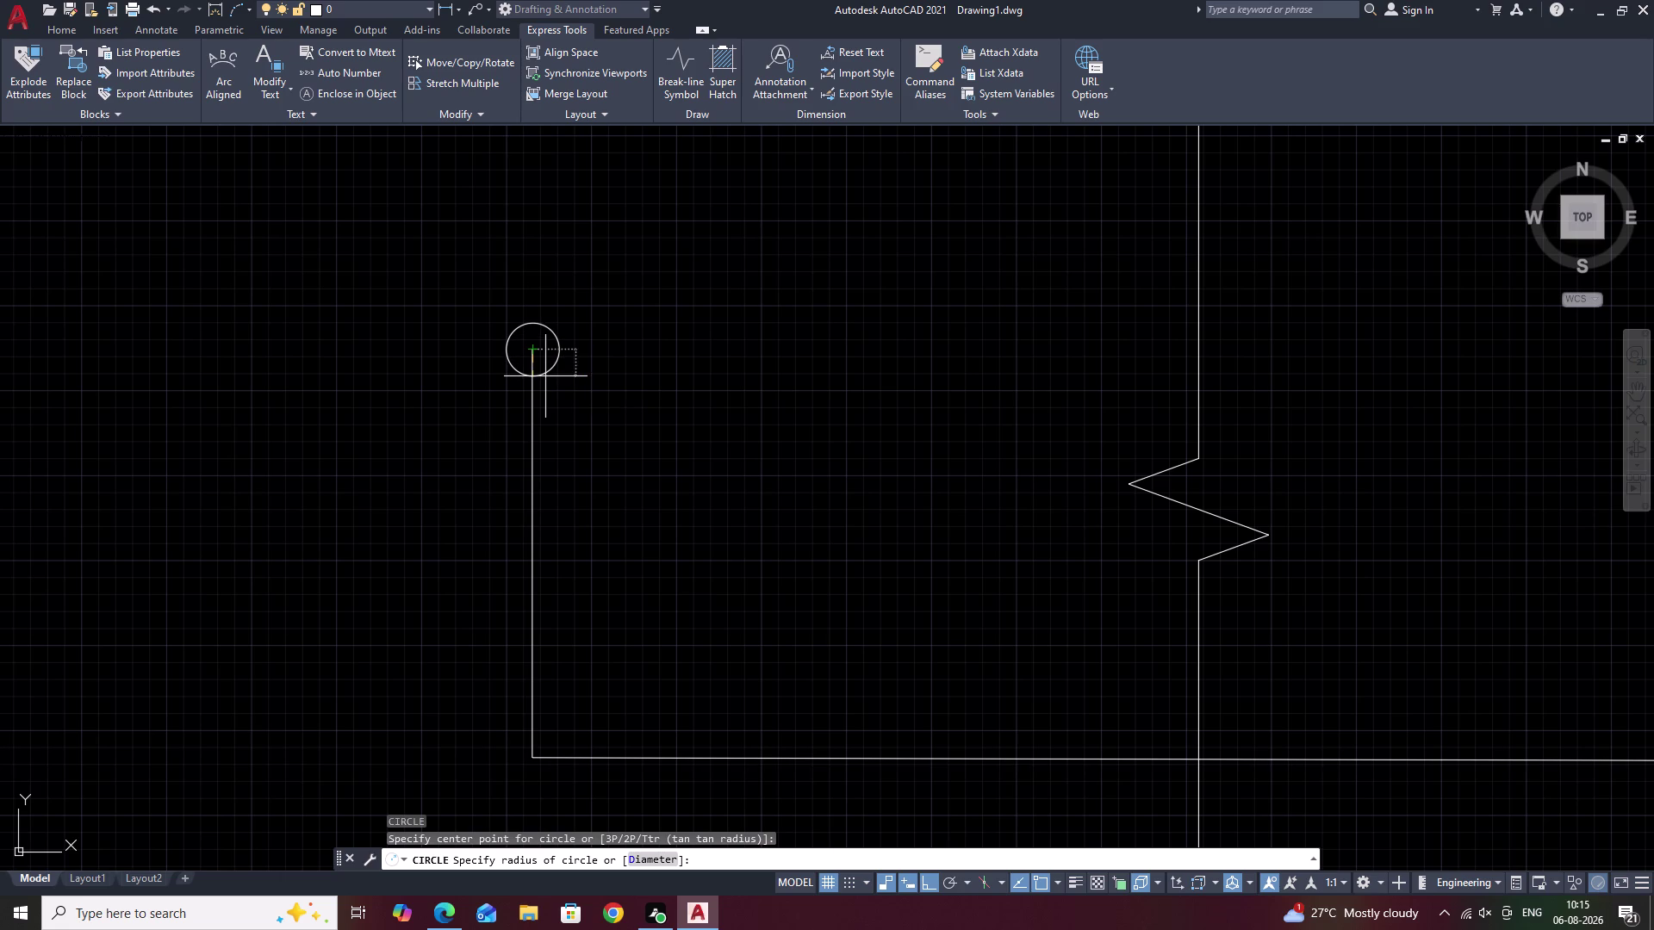
Copy the small circle from the left tick's top onto the right tick's top.
click(559, 352)
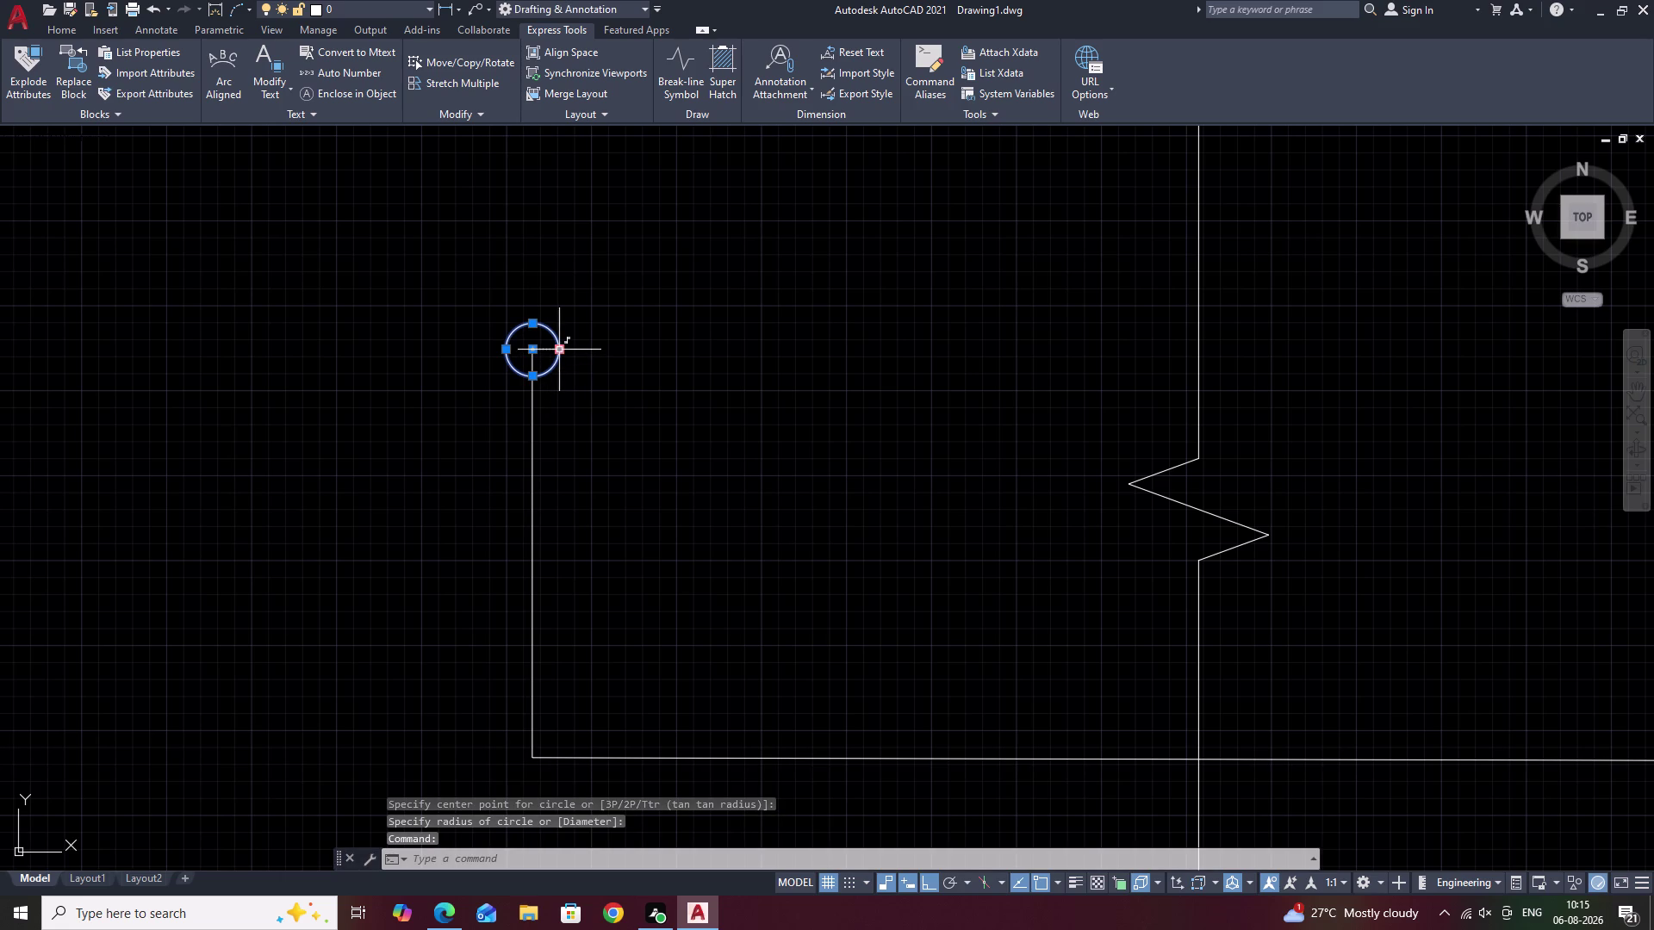
key(c)
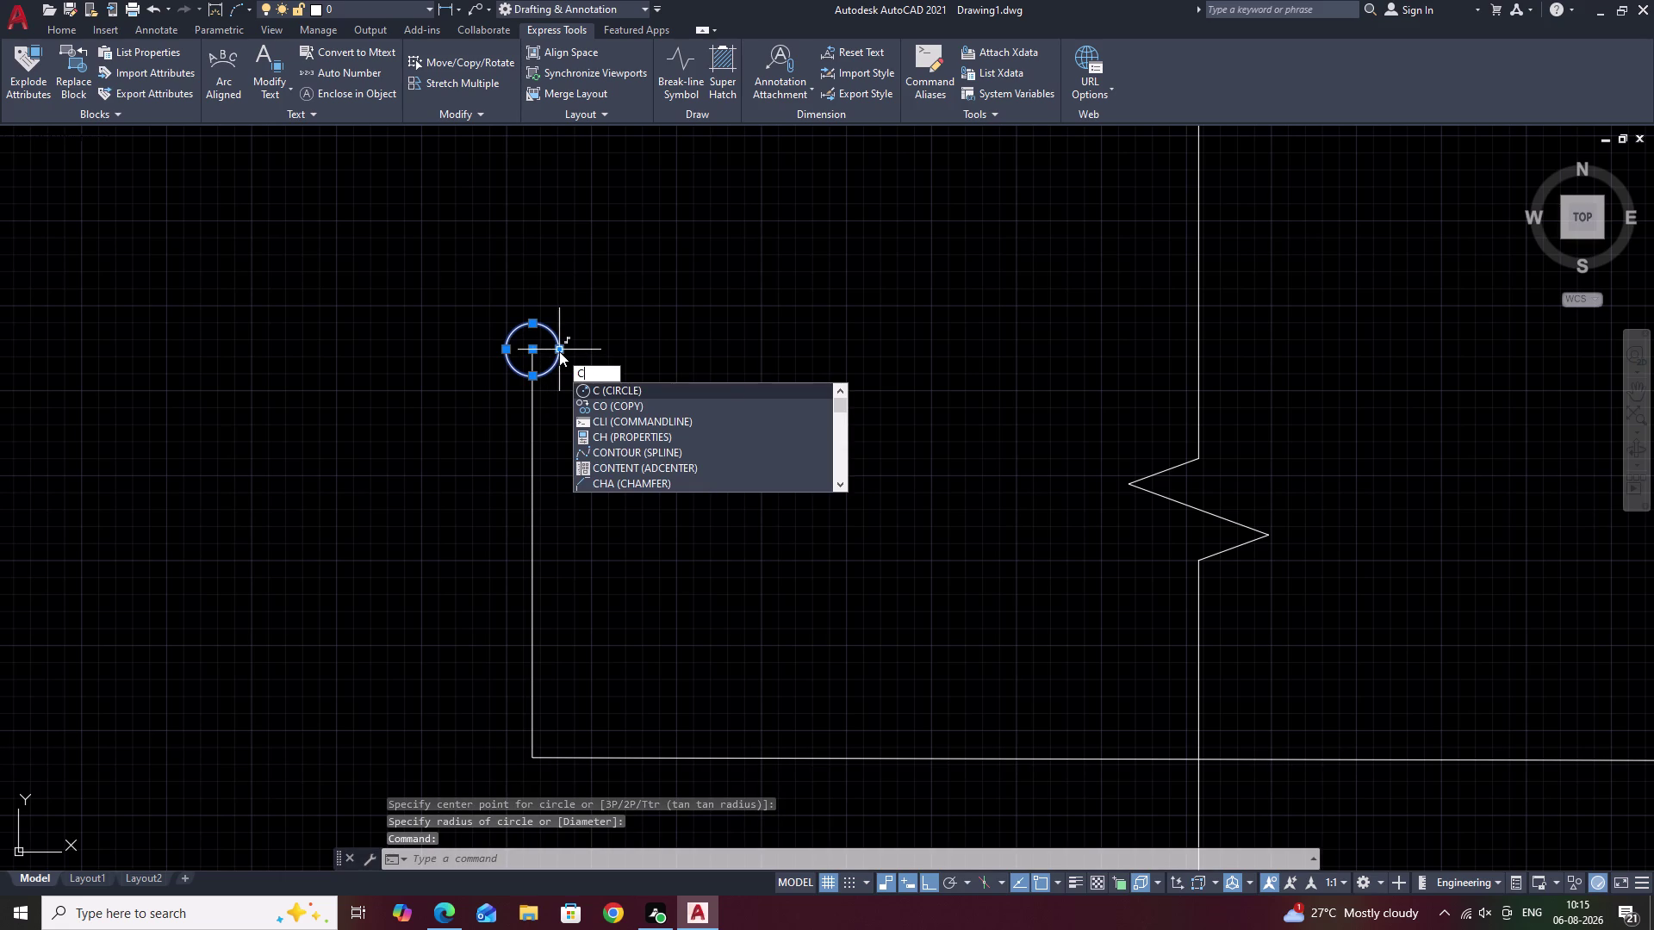
text(O)
key(space)
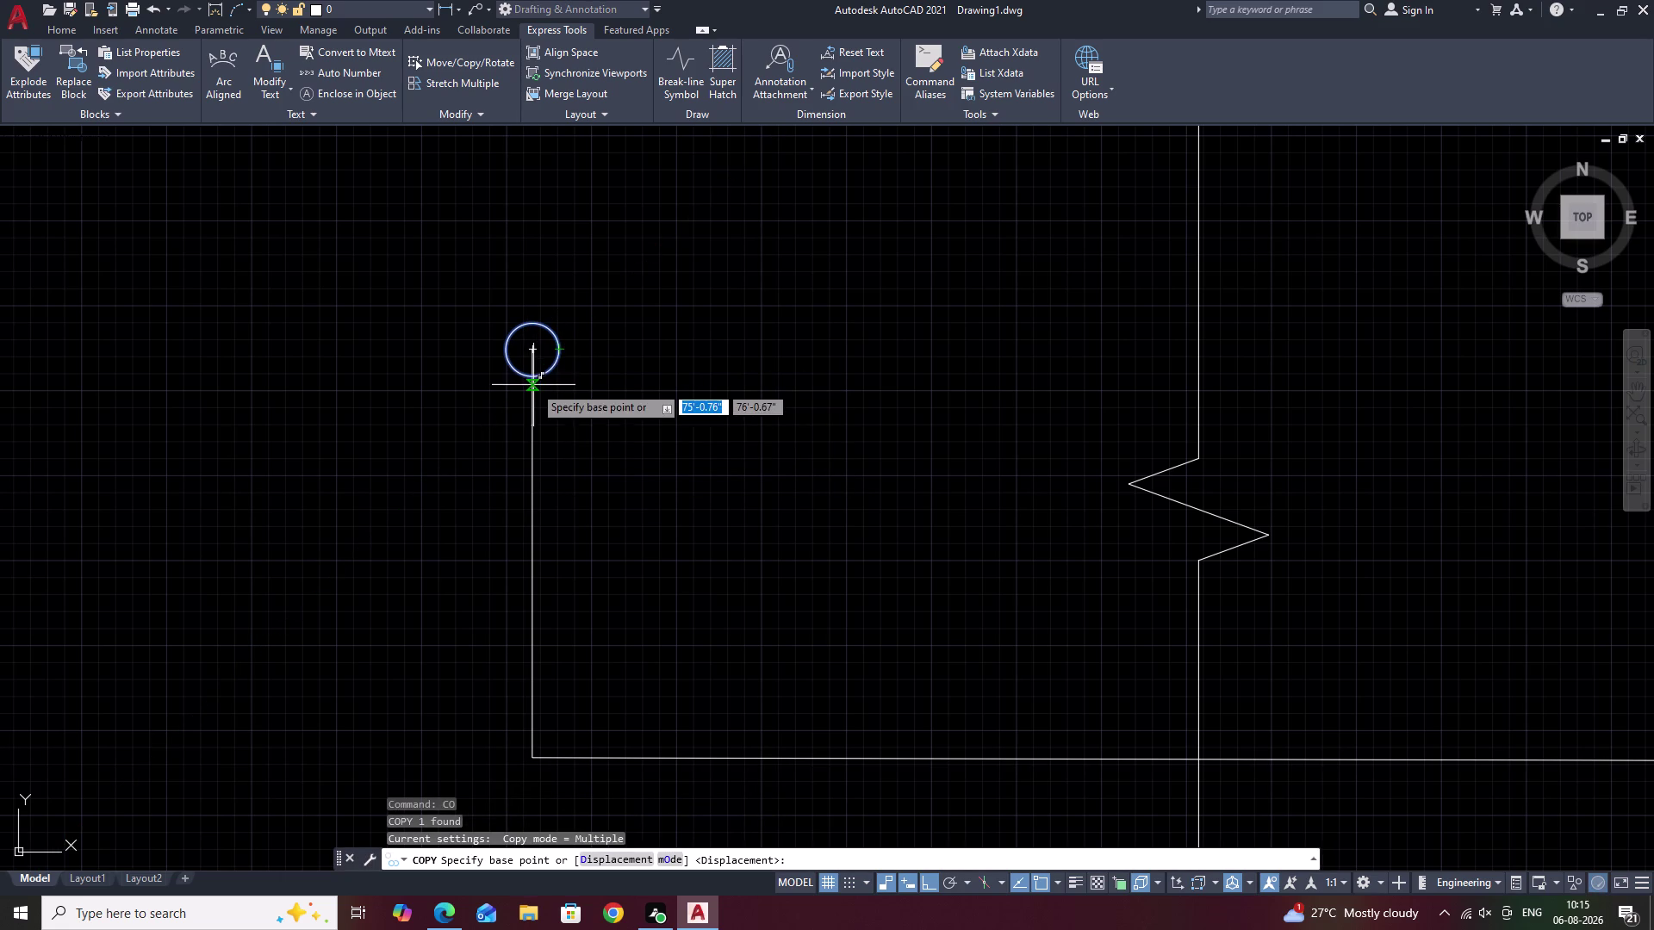
click(530, 378)
scroll(down, 3)
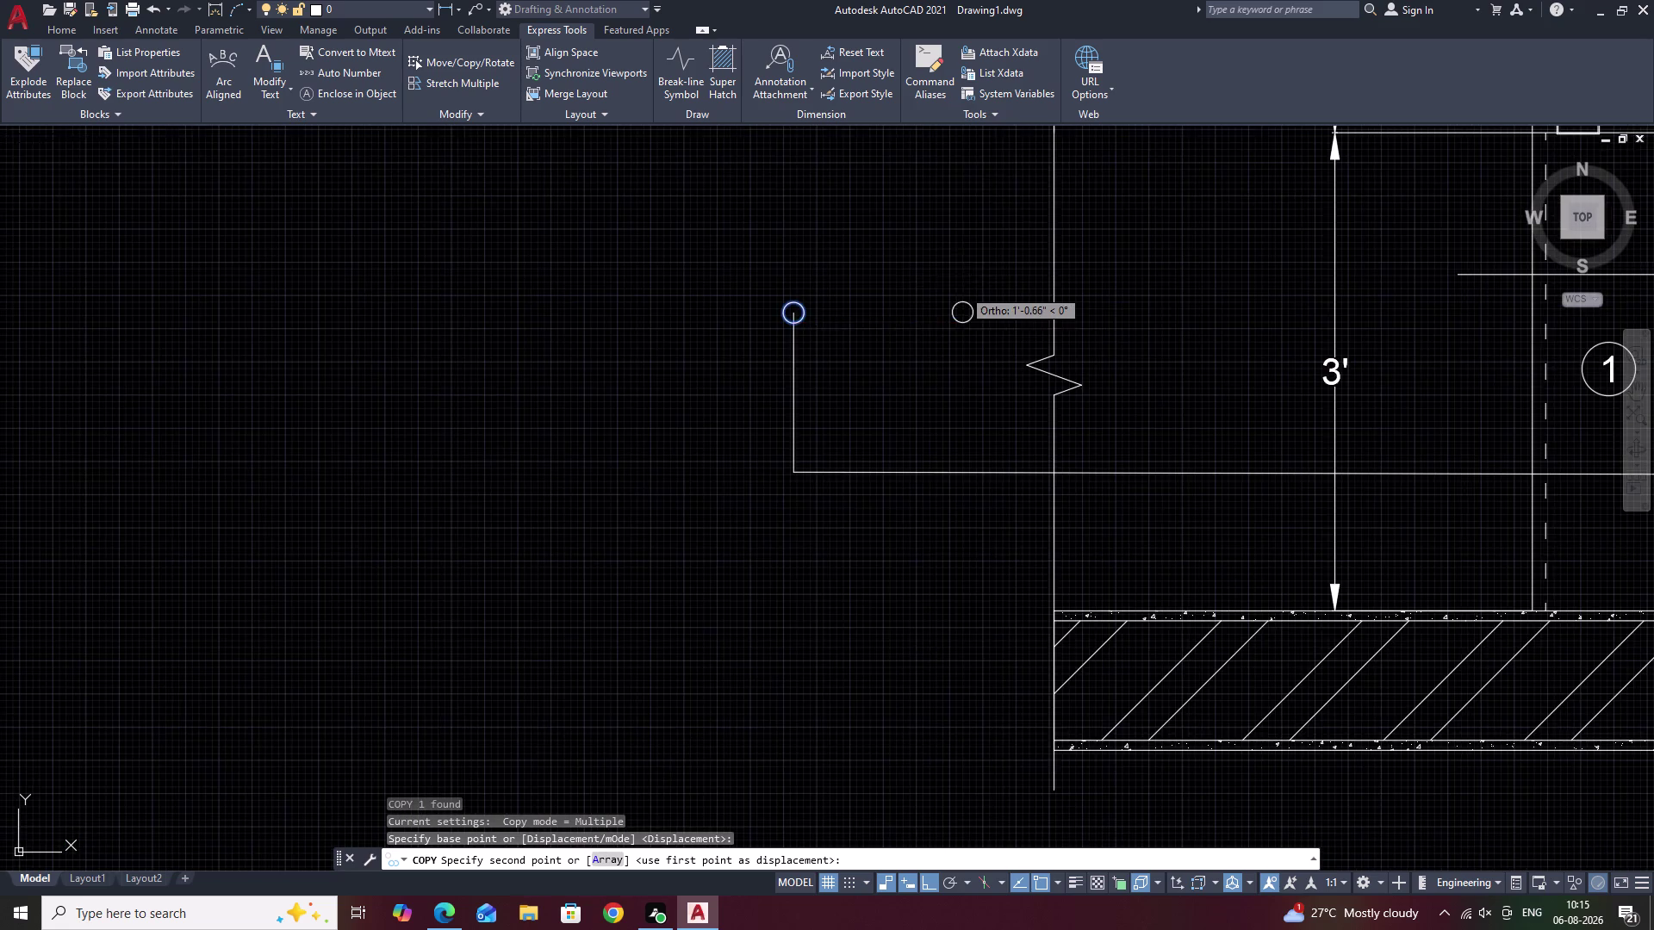
middle_drag(962, 288, 251, 338)
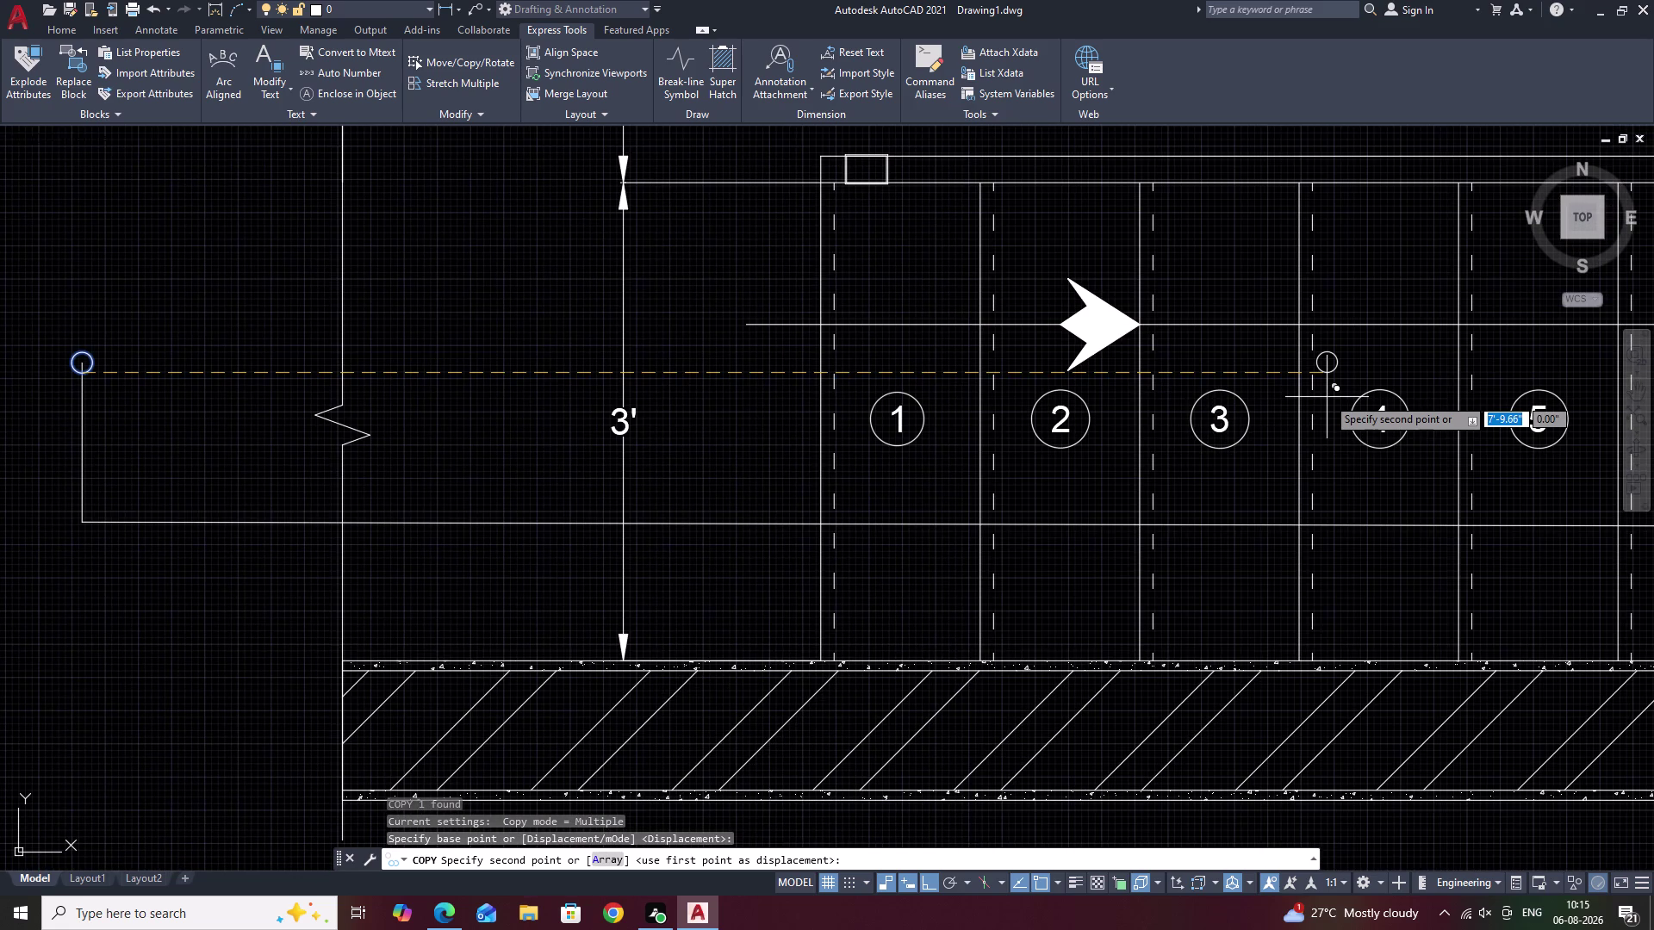
key(F8)
middle_drag(1374, 386, 278, 417)
scroll(up, 3)
middle_drag(1596, 421, 1268, 540)
scroll(up, 3)
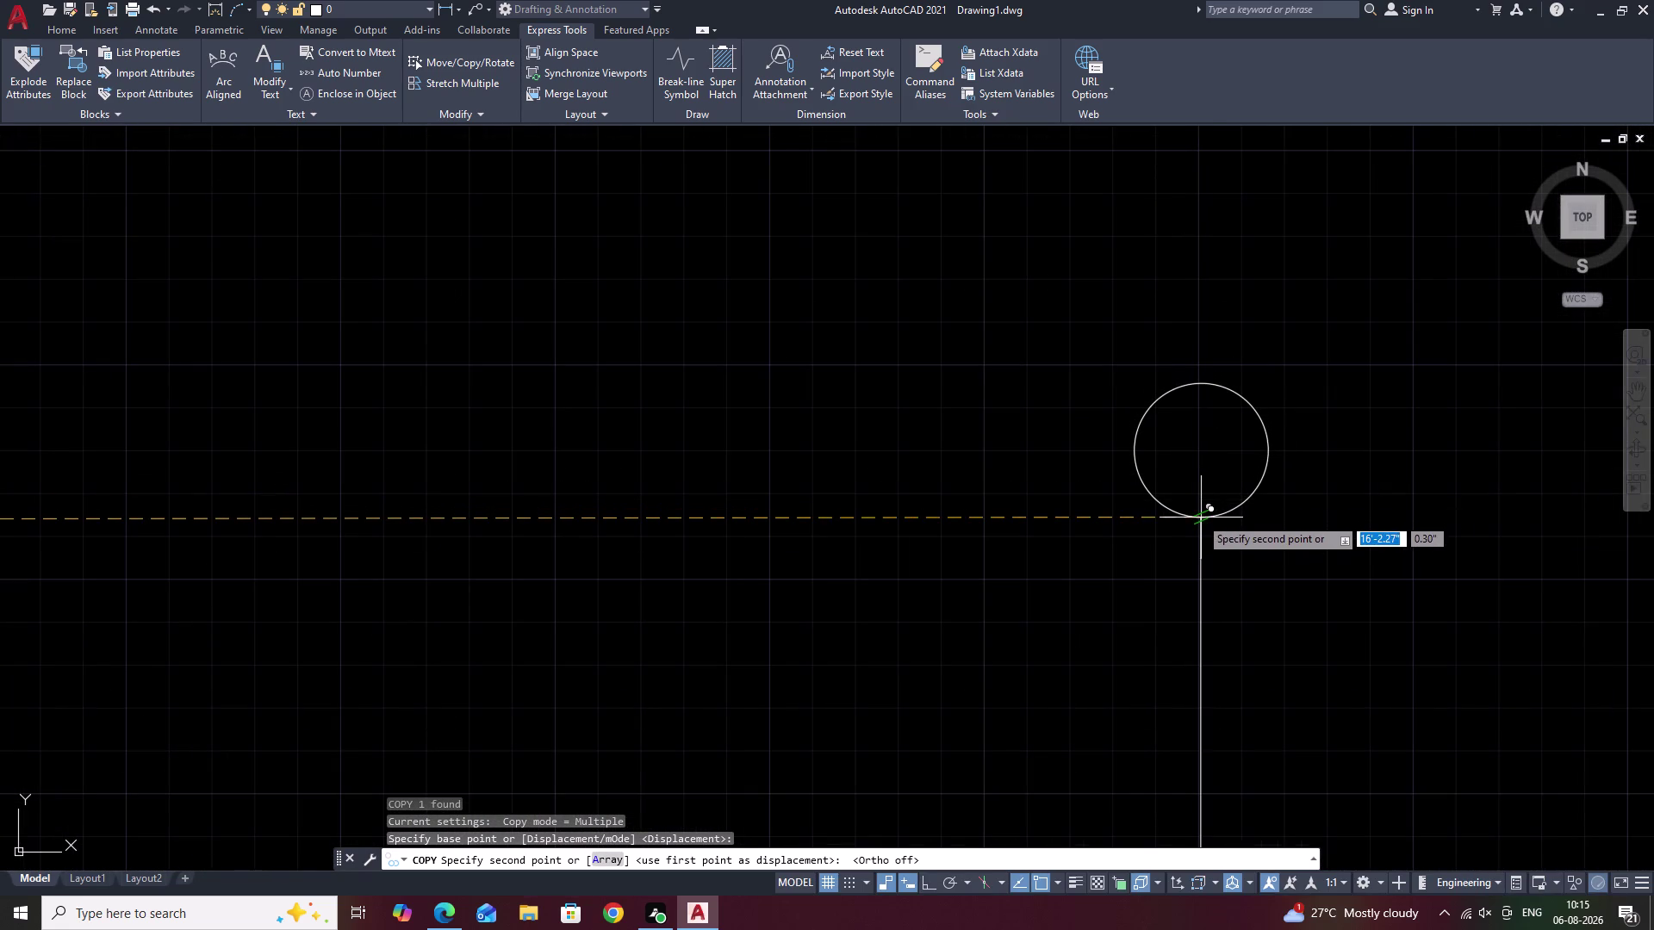
click(1197, 520)
scroll(down, 3)
key(Escape)
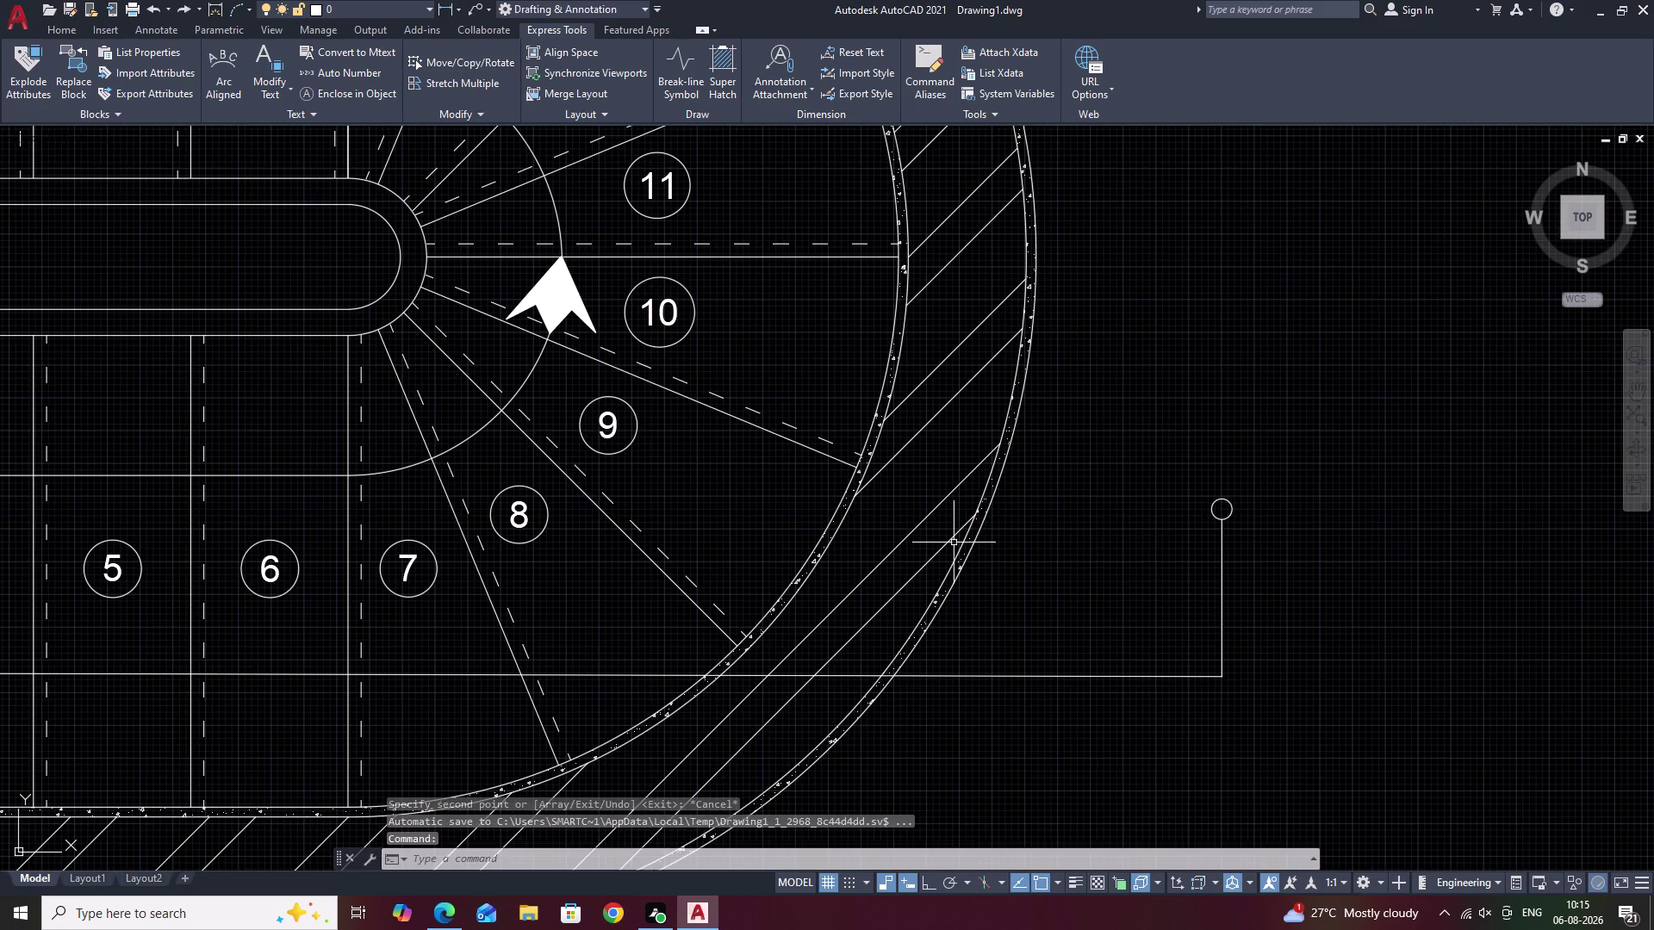
middle_drag(919, 543, 1451, 484)
scroll(down, 3)
middle_drag(294, 411, 668, 432)
scroll(up, 3)
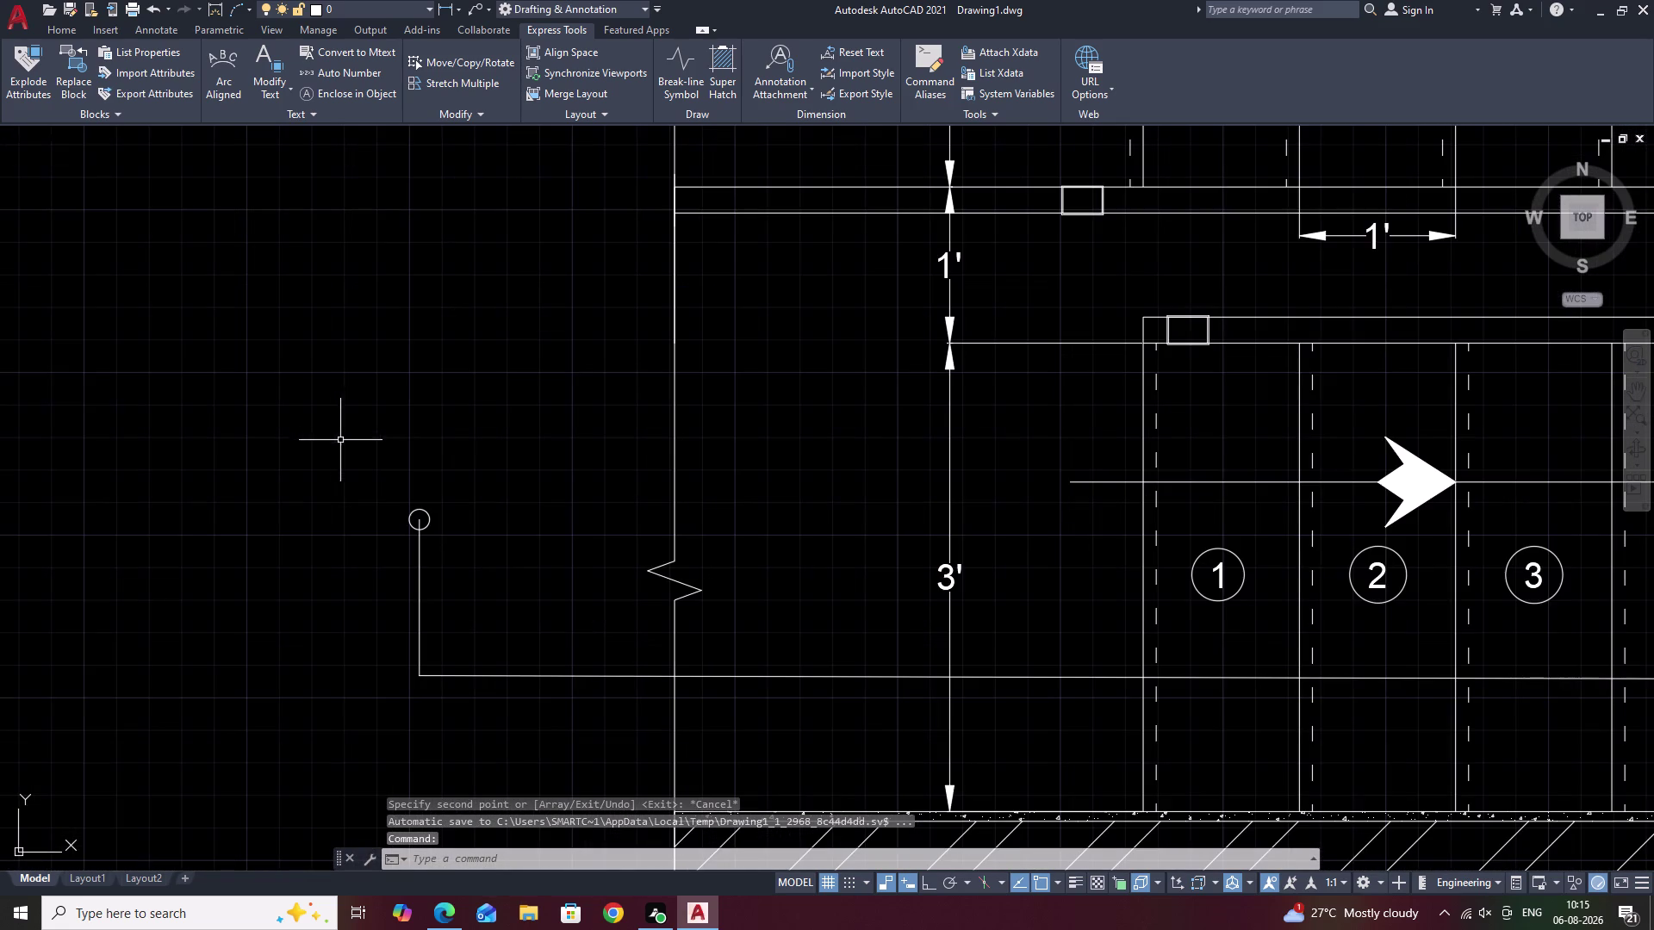
scroll(up, 3)
Try moving the left nosing circle, then cancel and undo the attempt.
click(406, 527)
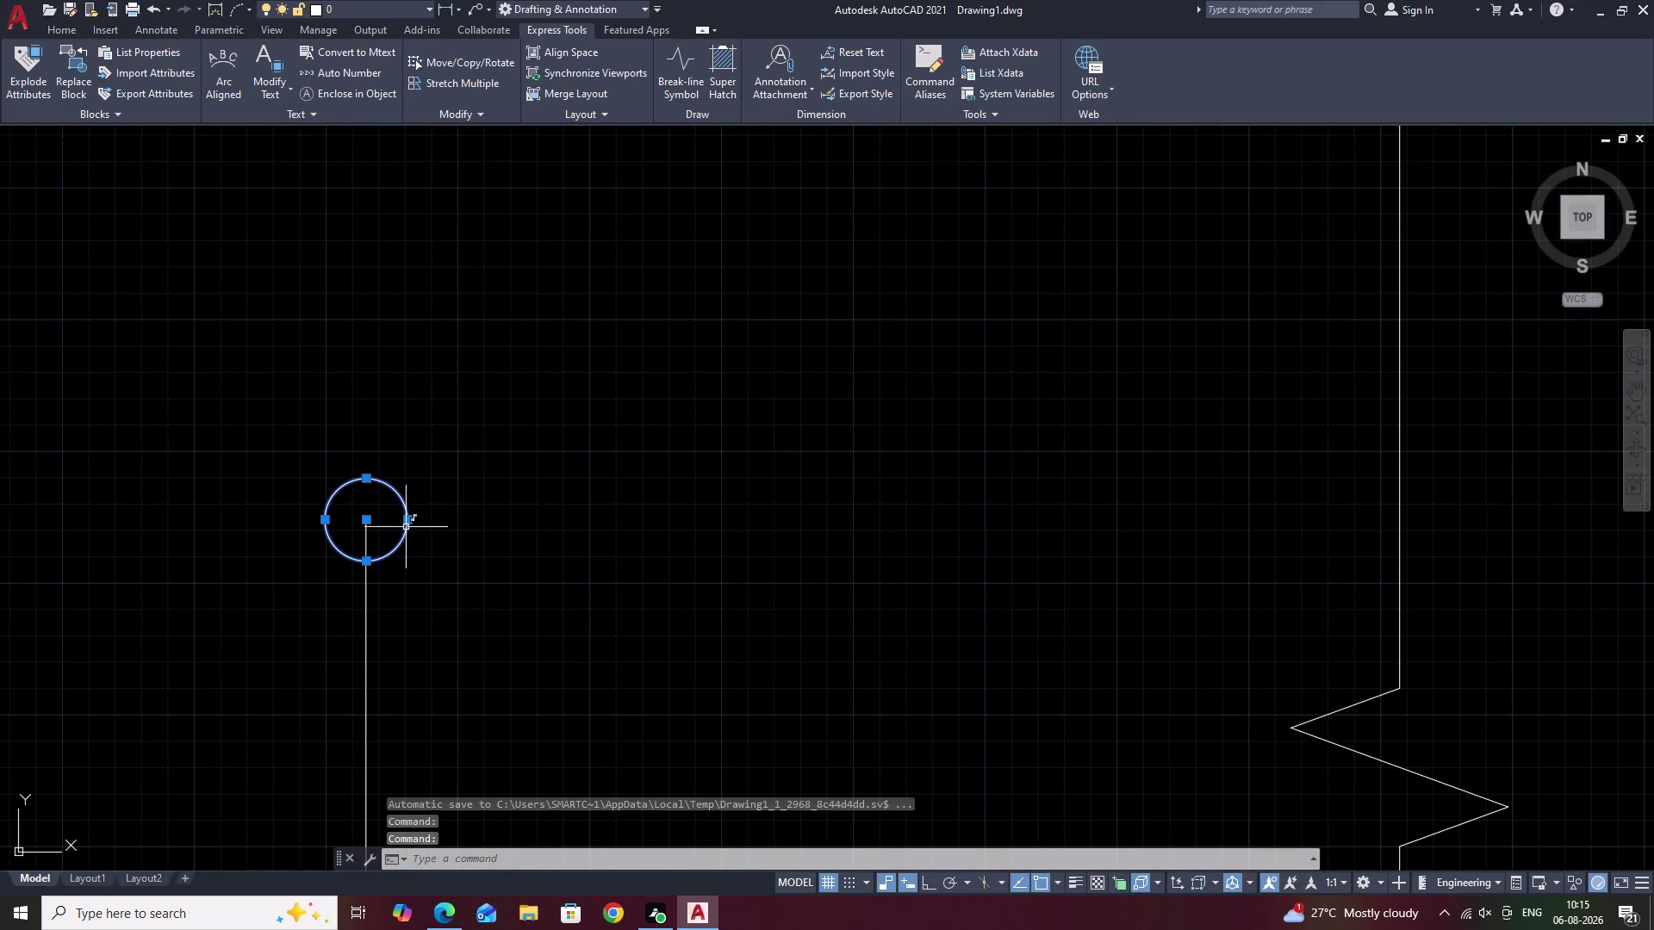
text(M)
key(space)
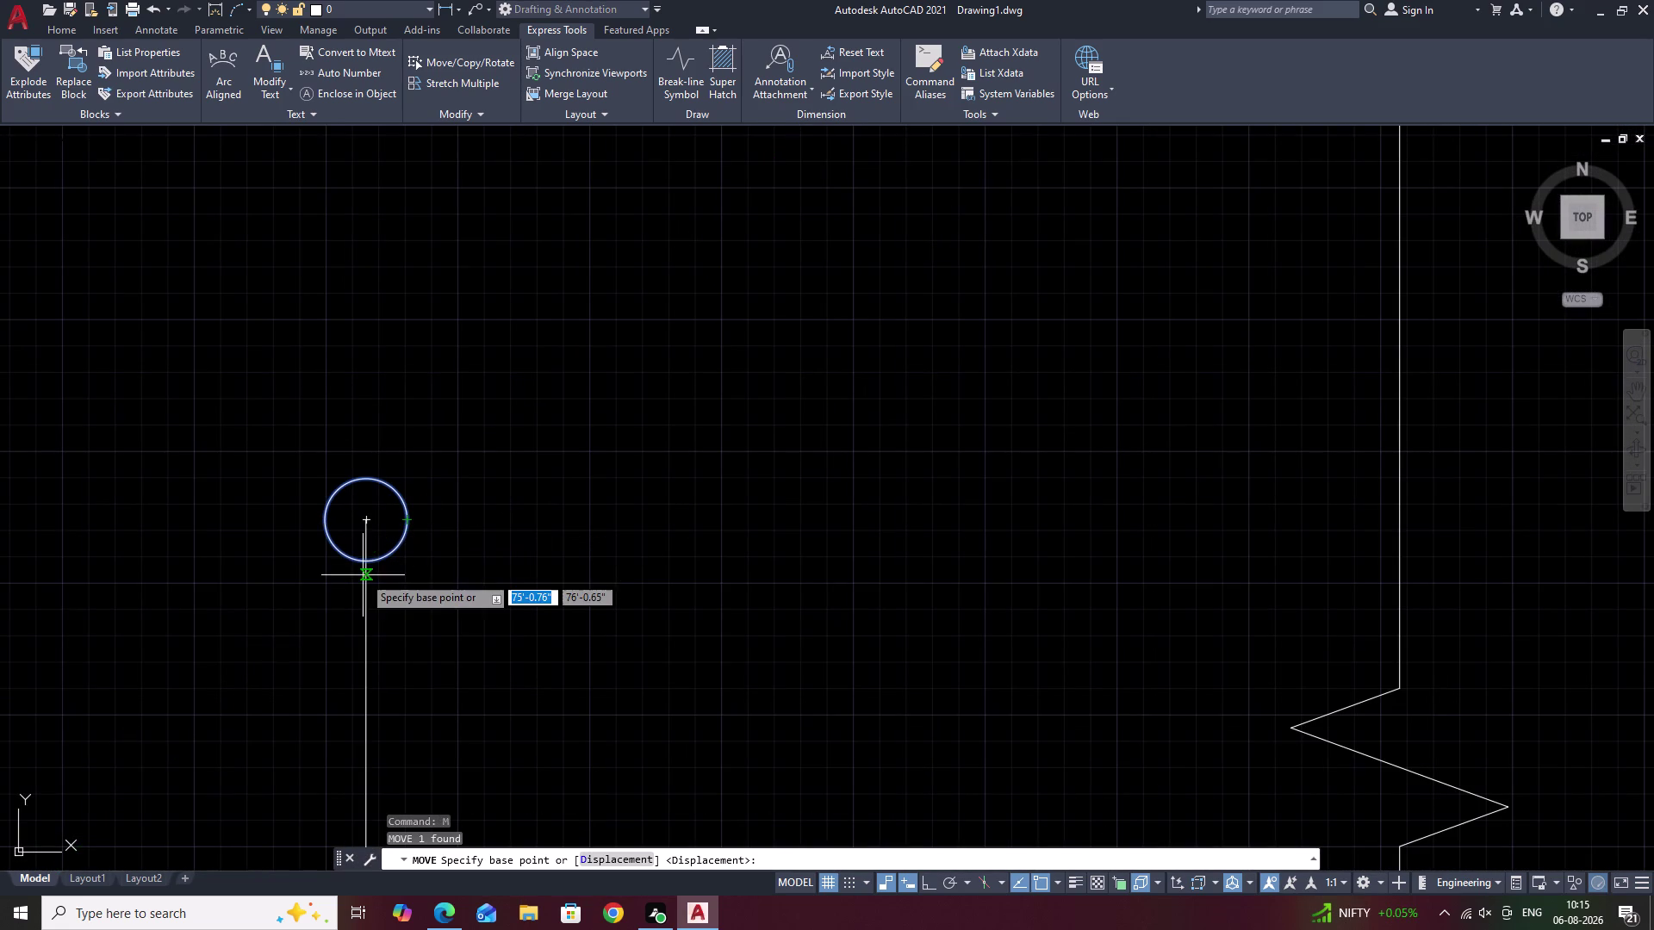
click(363, 566)
click(364, 523)
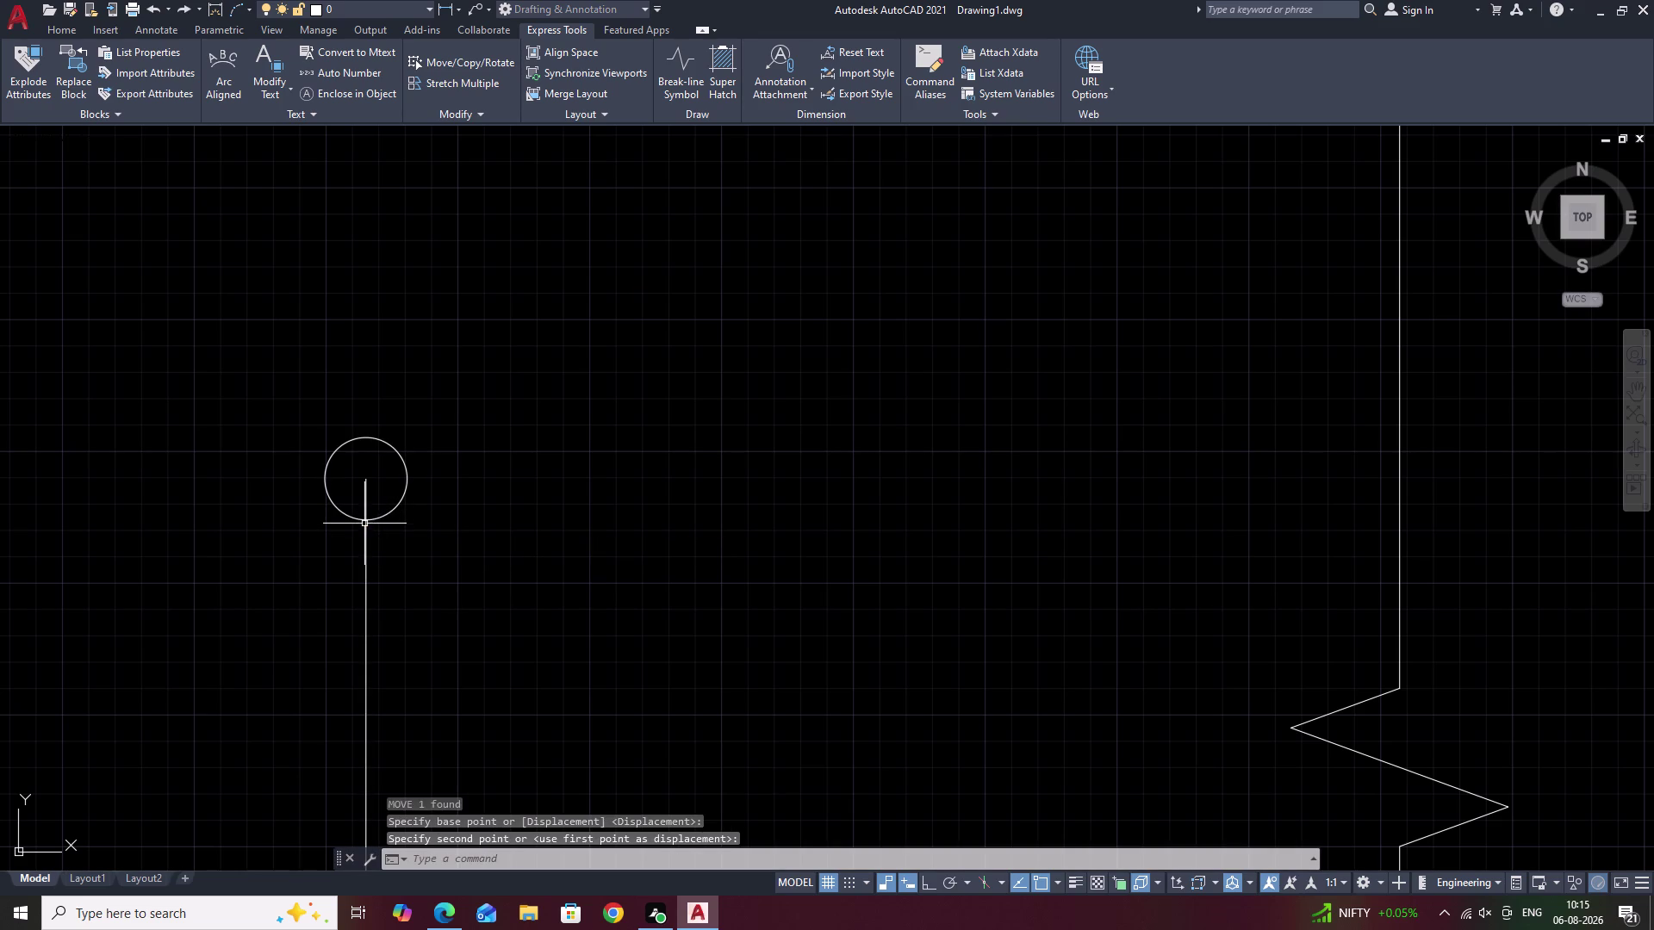
key(Escape)
scroll(down, 3)
scroll(up, 3)
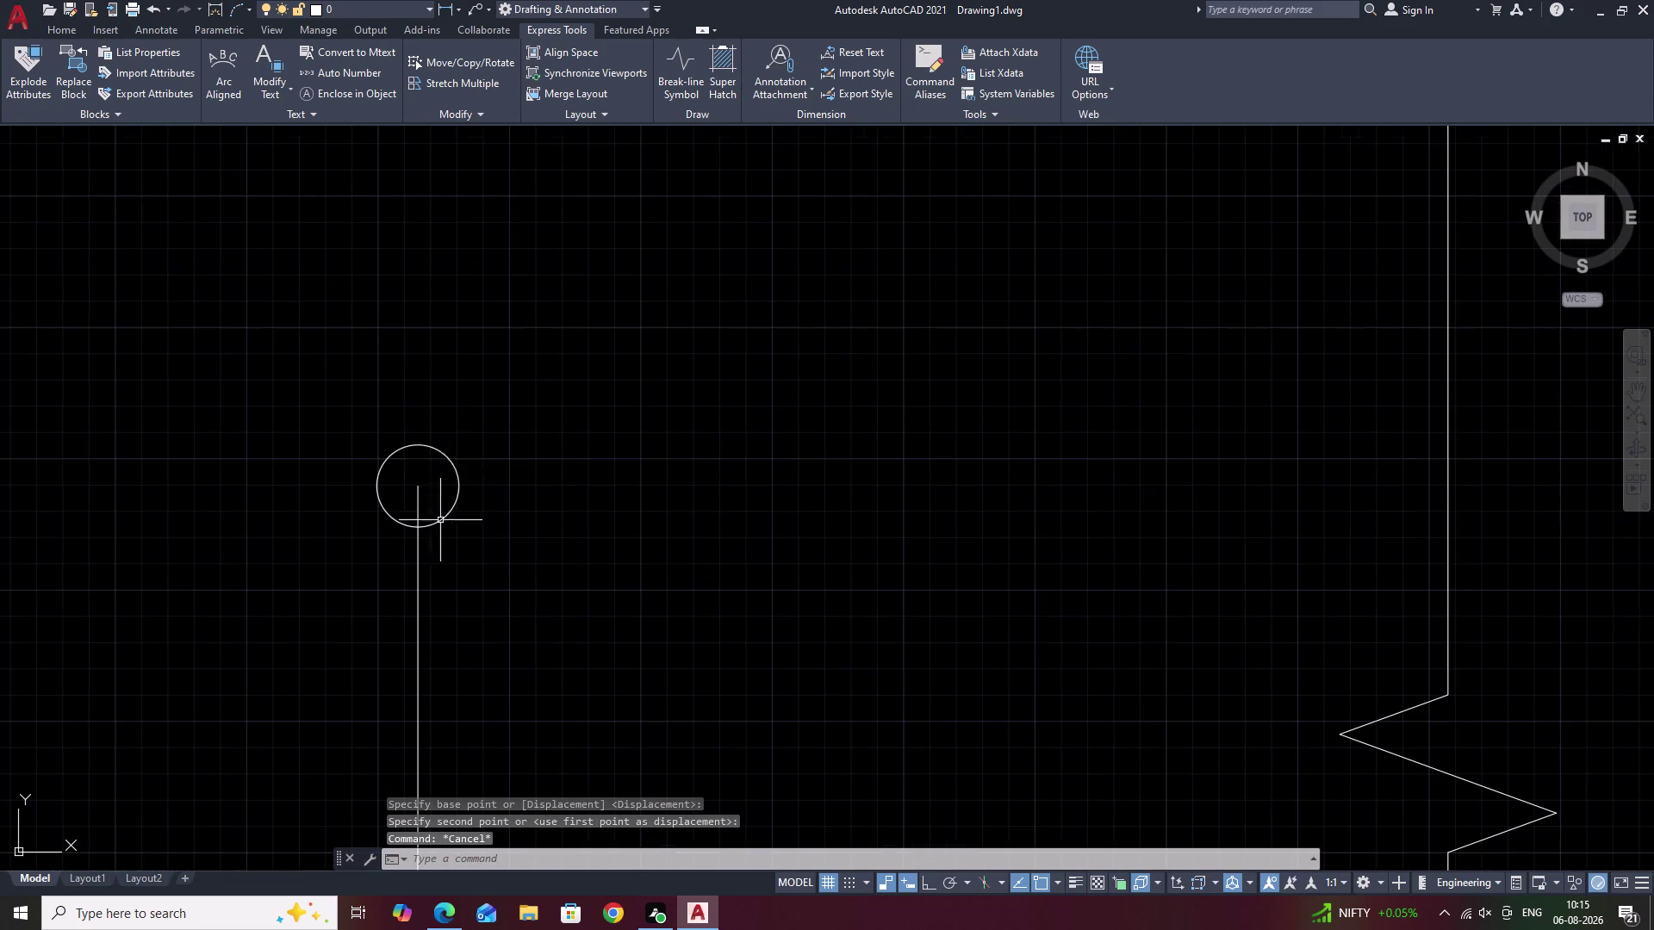
drag(455, 415, 431, 477)
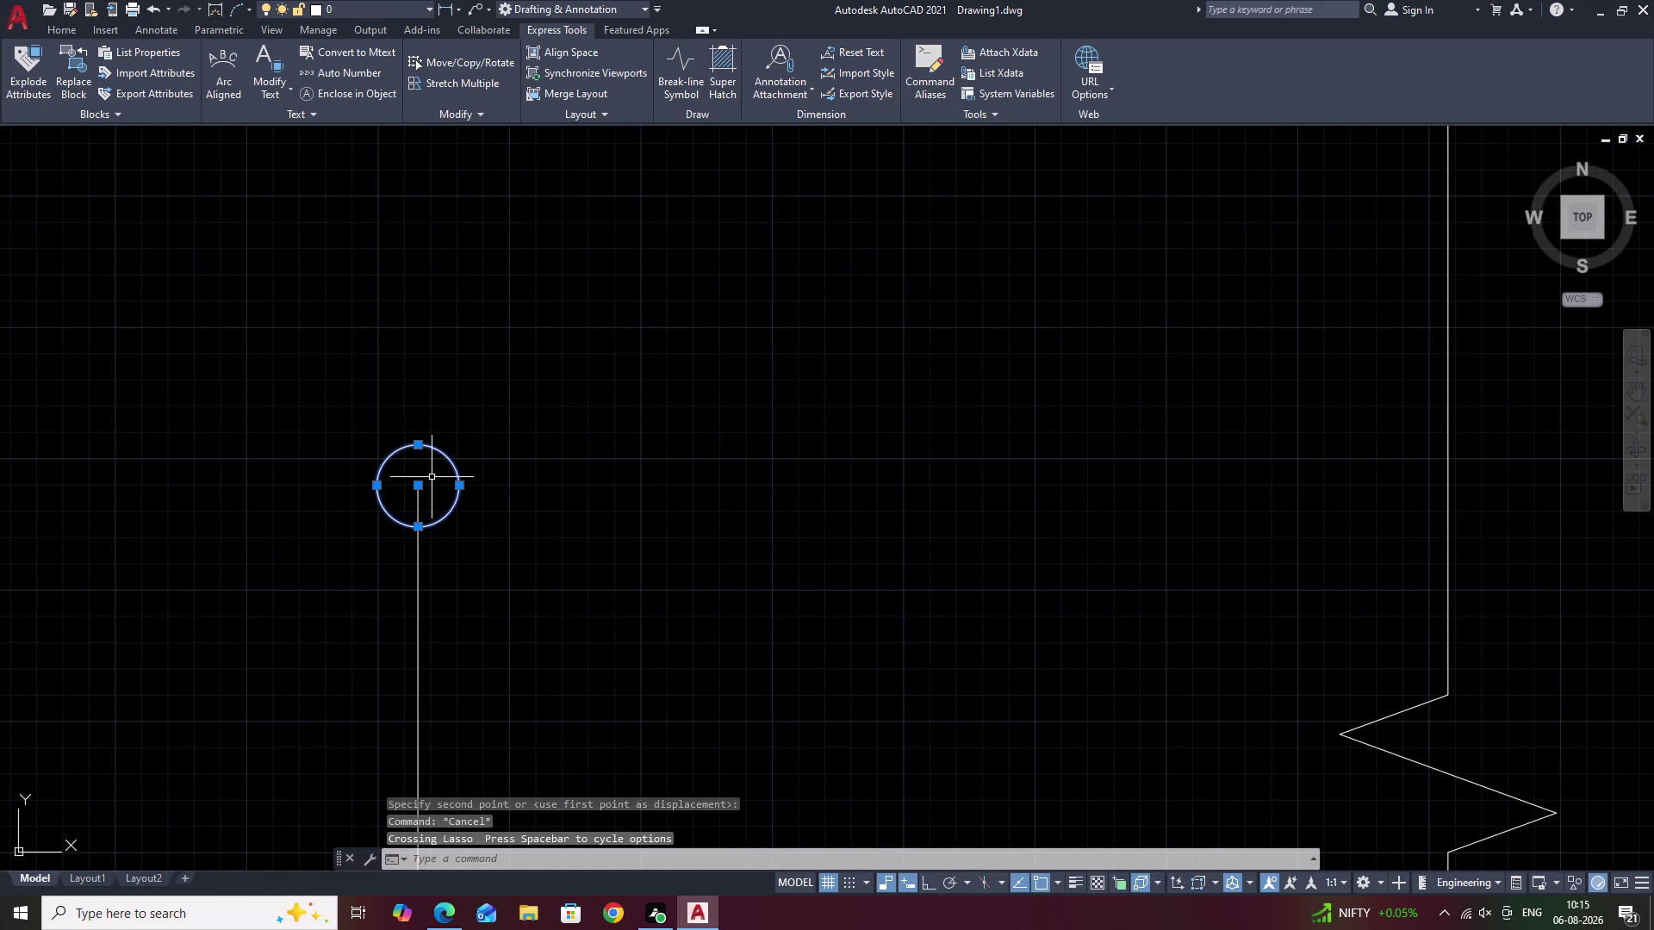
scroll(down, 3)
key(ctrl+z)
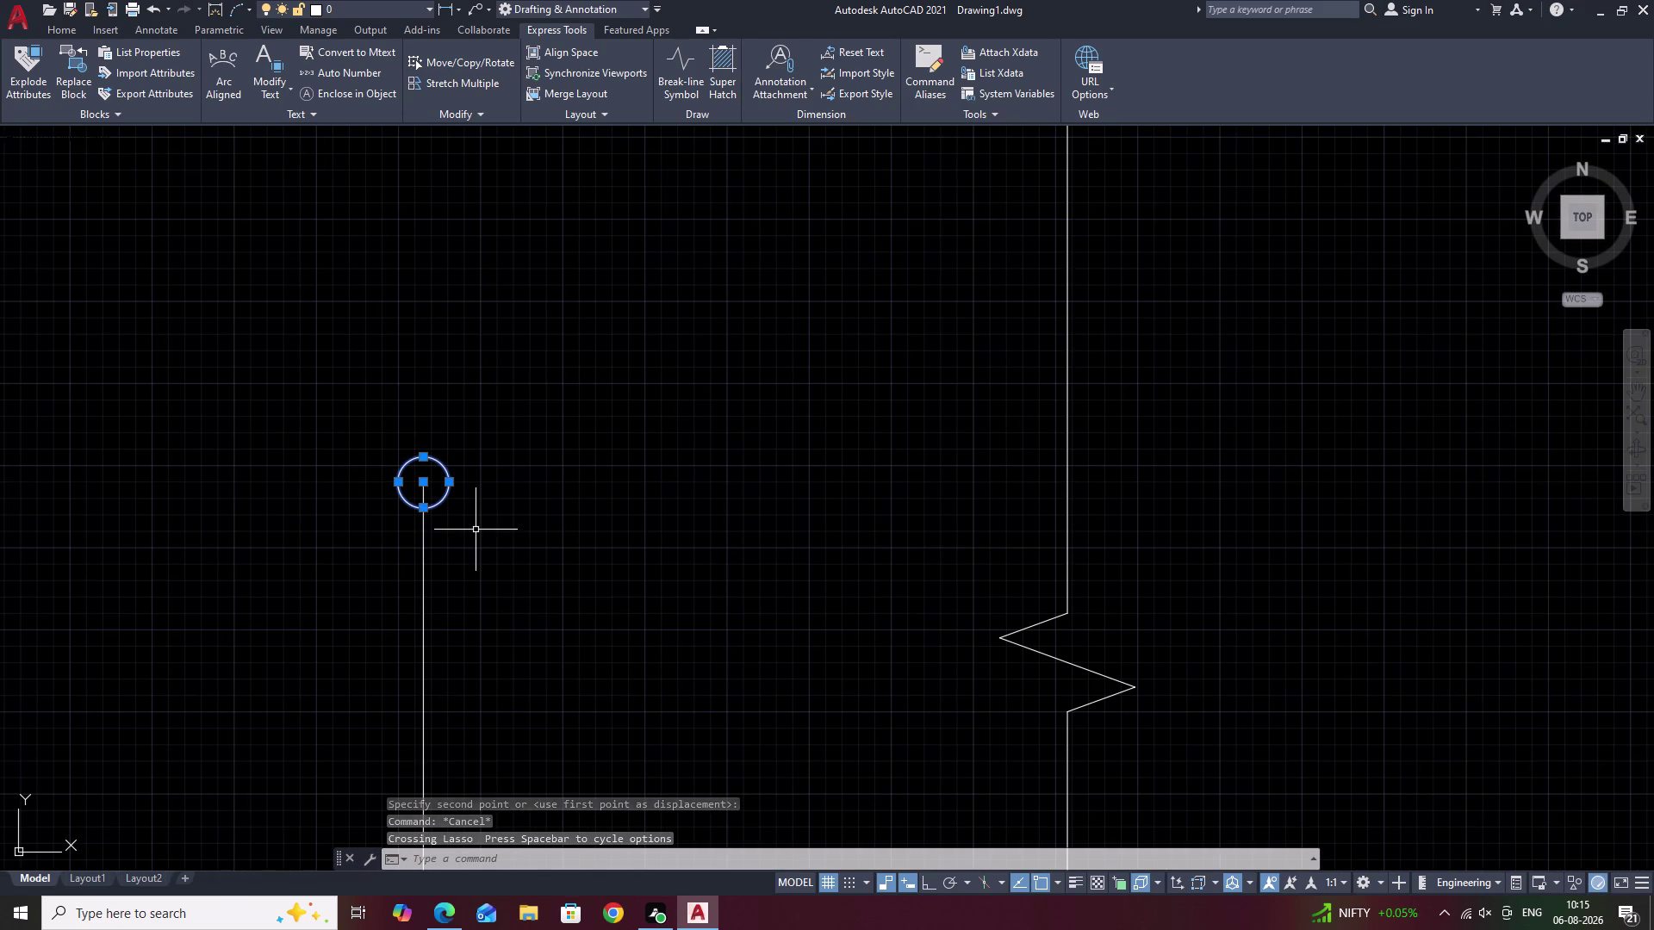
key(ctrl+z)
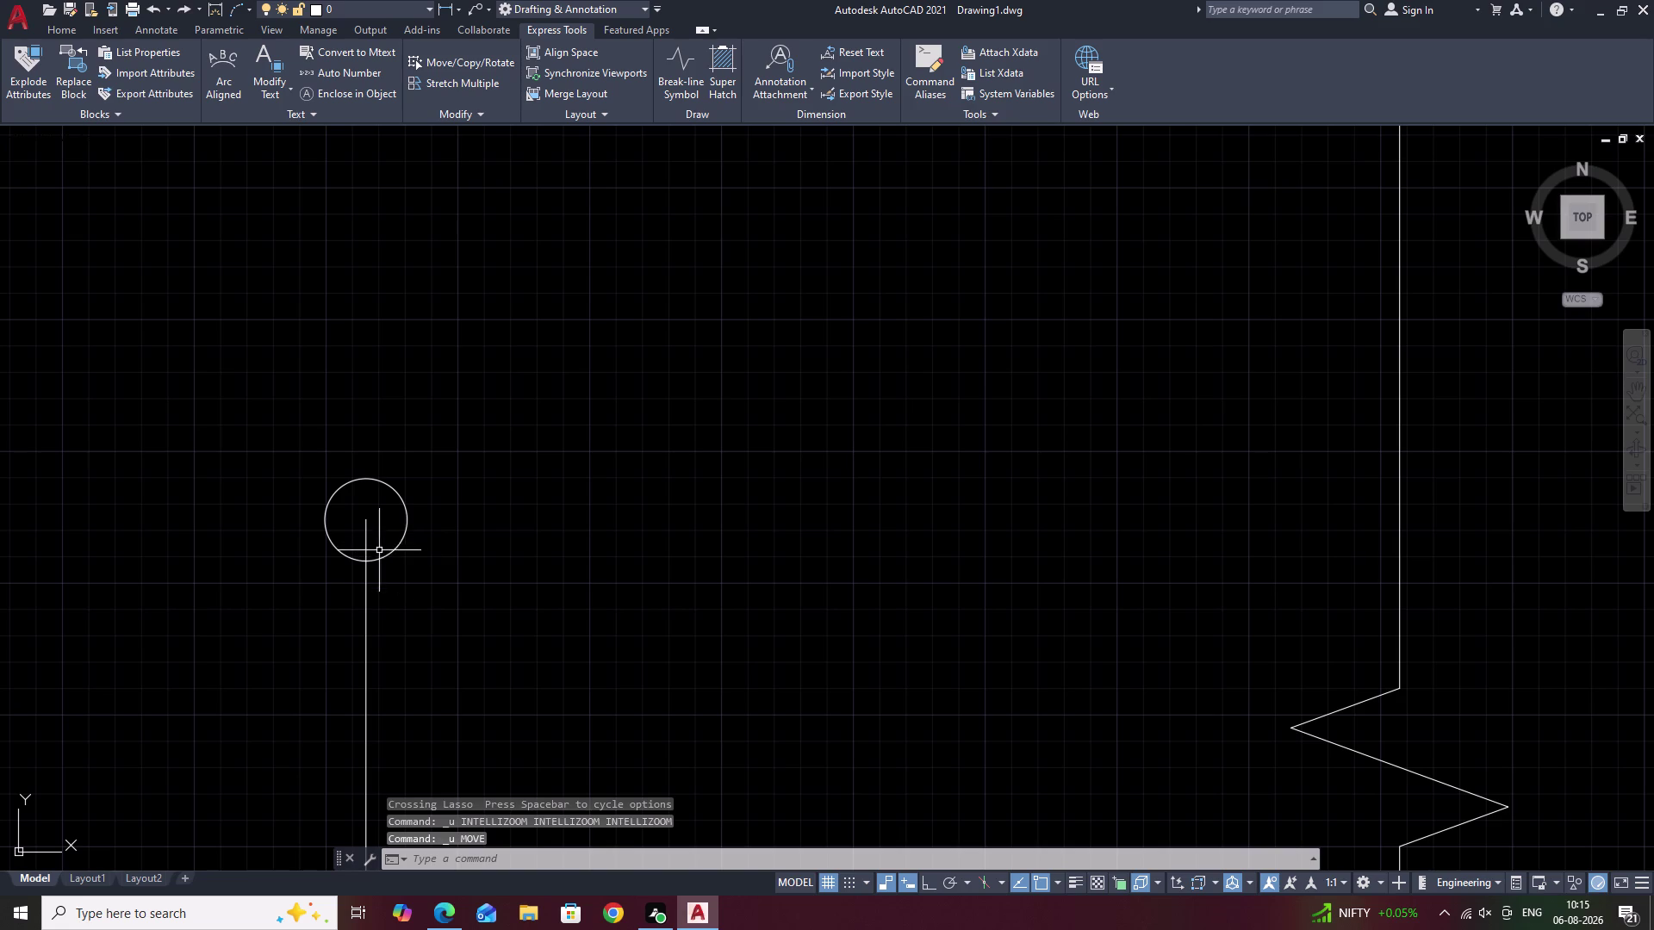
Retry the move, then test-select the right circle and its vertical line.
click(381, 555)
text(M)
key(space)
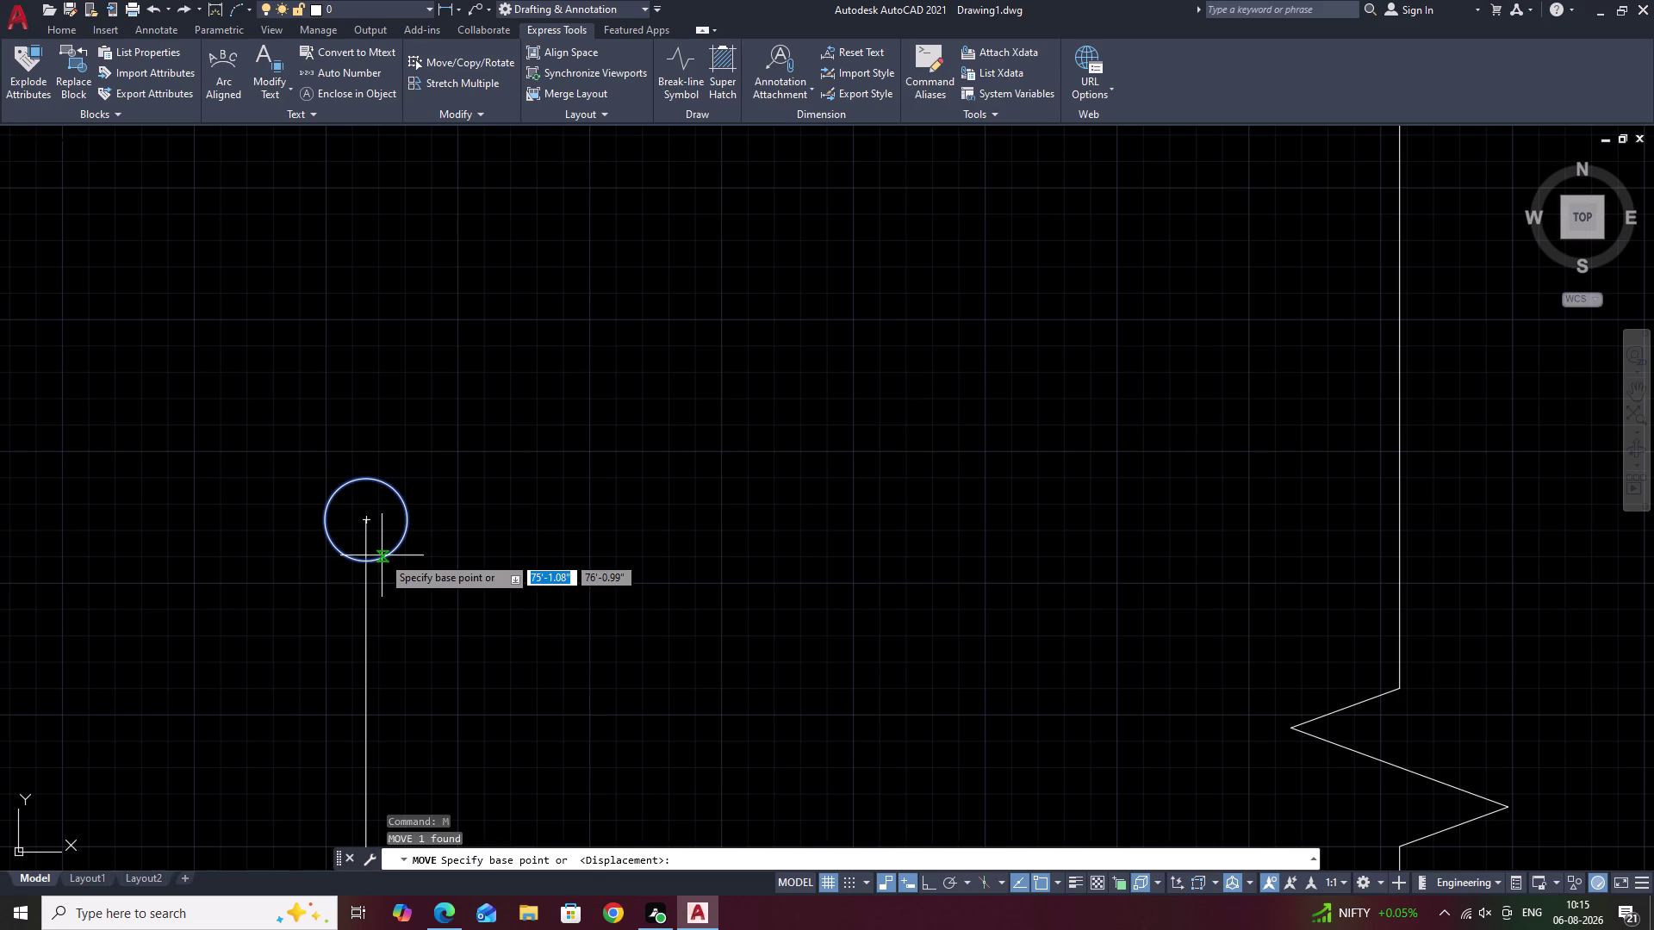
click(364, 565)
click(365, 525)
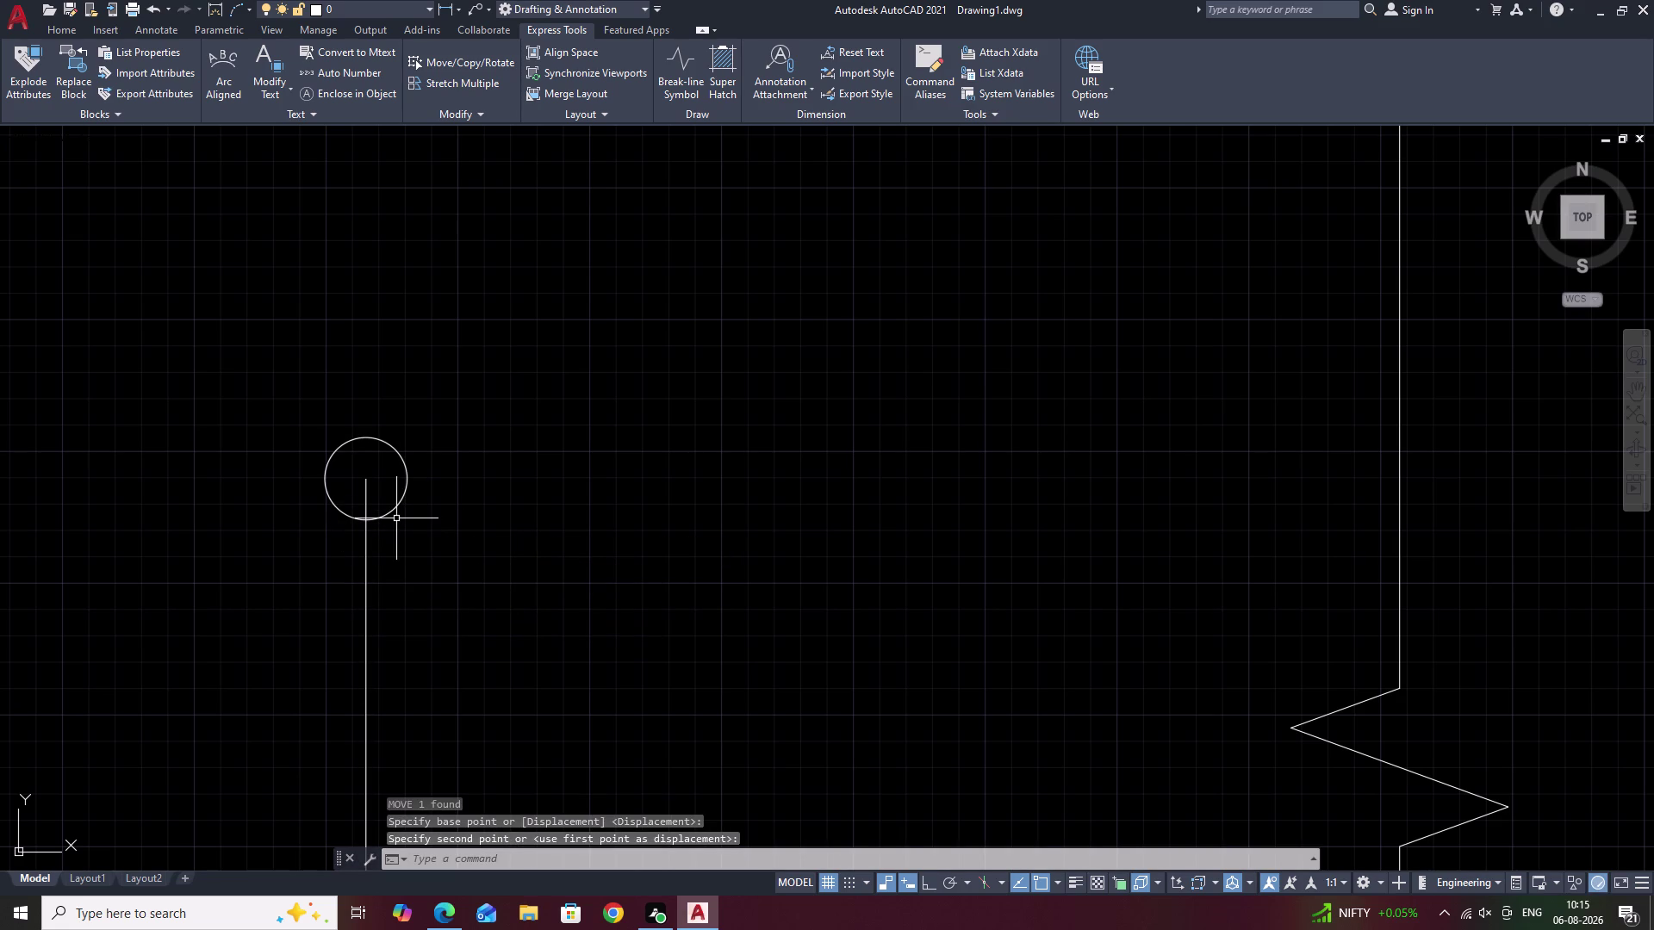
scroll(down, 3)
middle_click(768, 582)
scroll(down, 3)
scroll(up, 3)
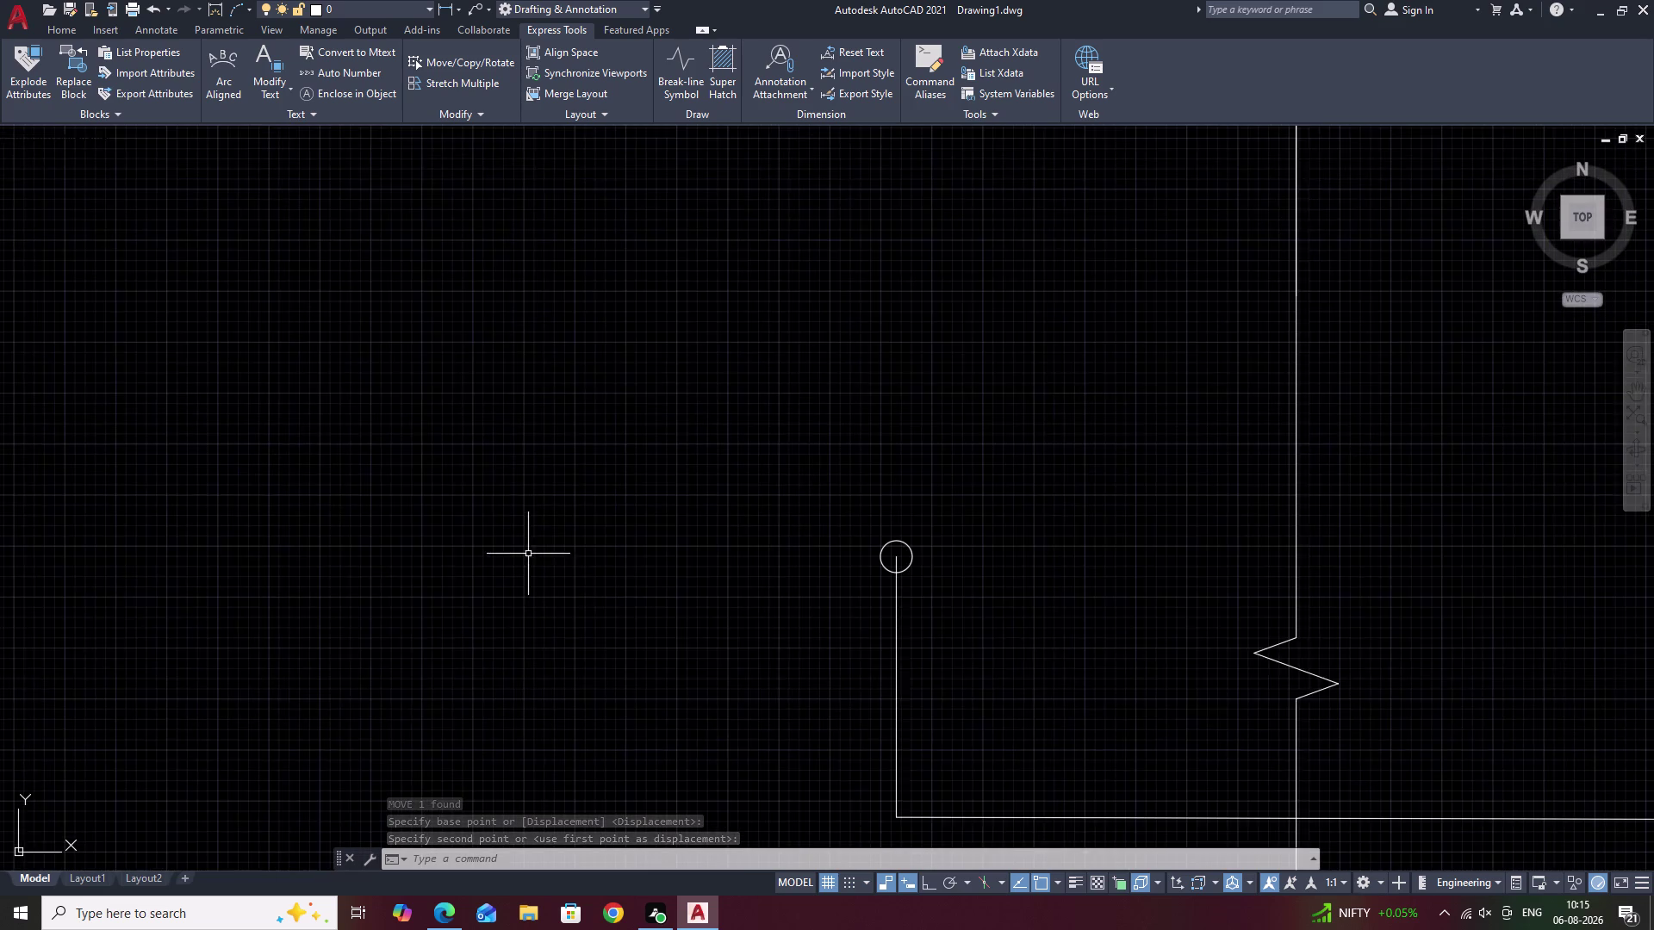
scroll(up, 3)
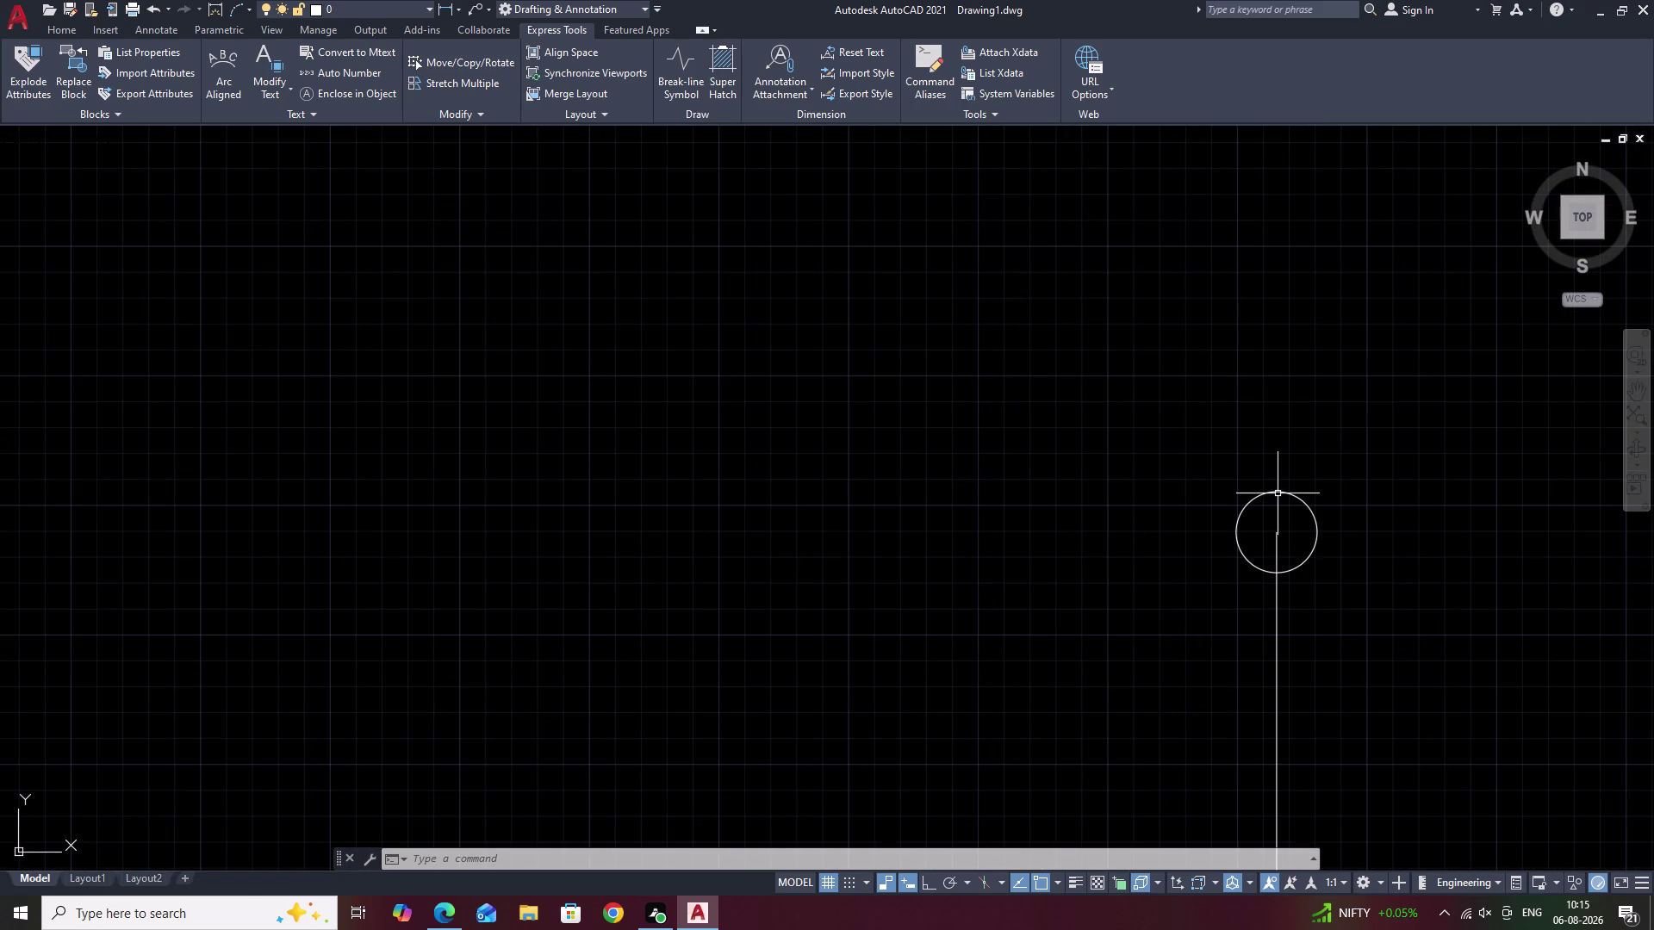
click(1278, 491)
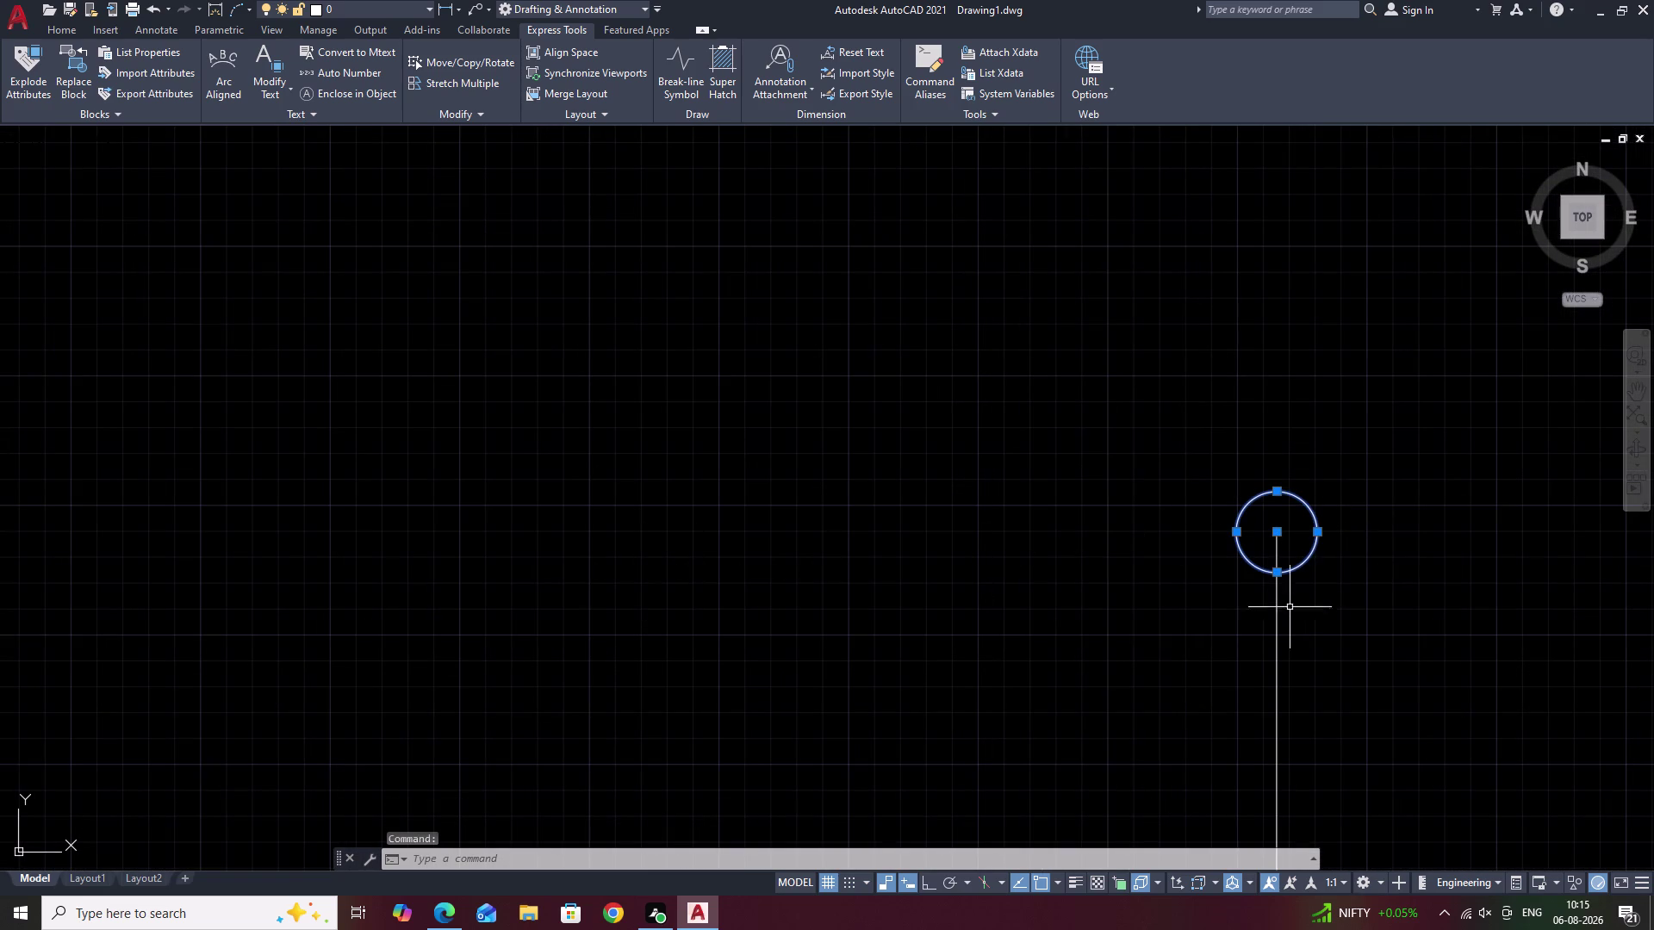
click(1278, 626)
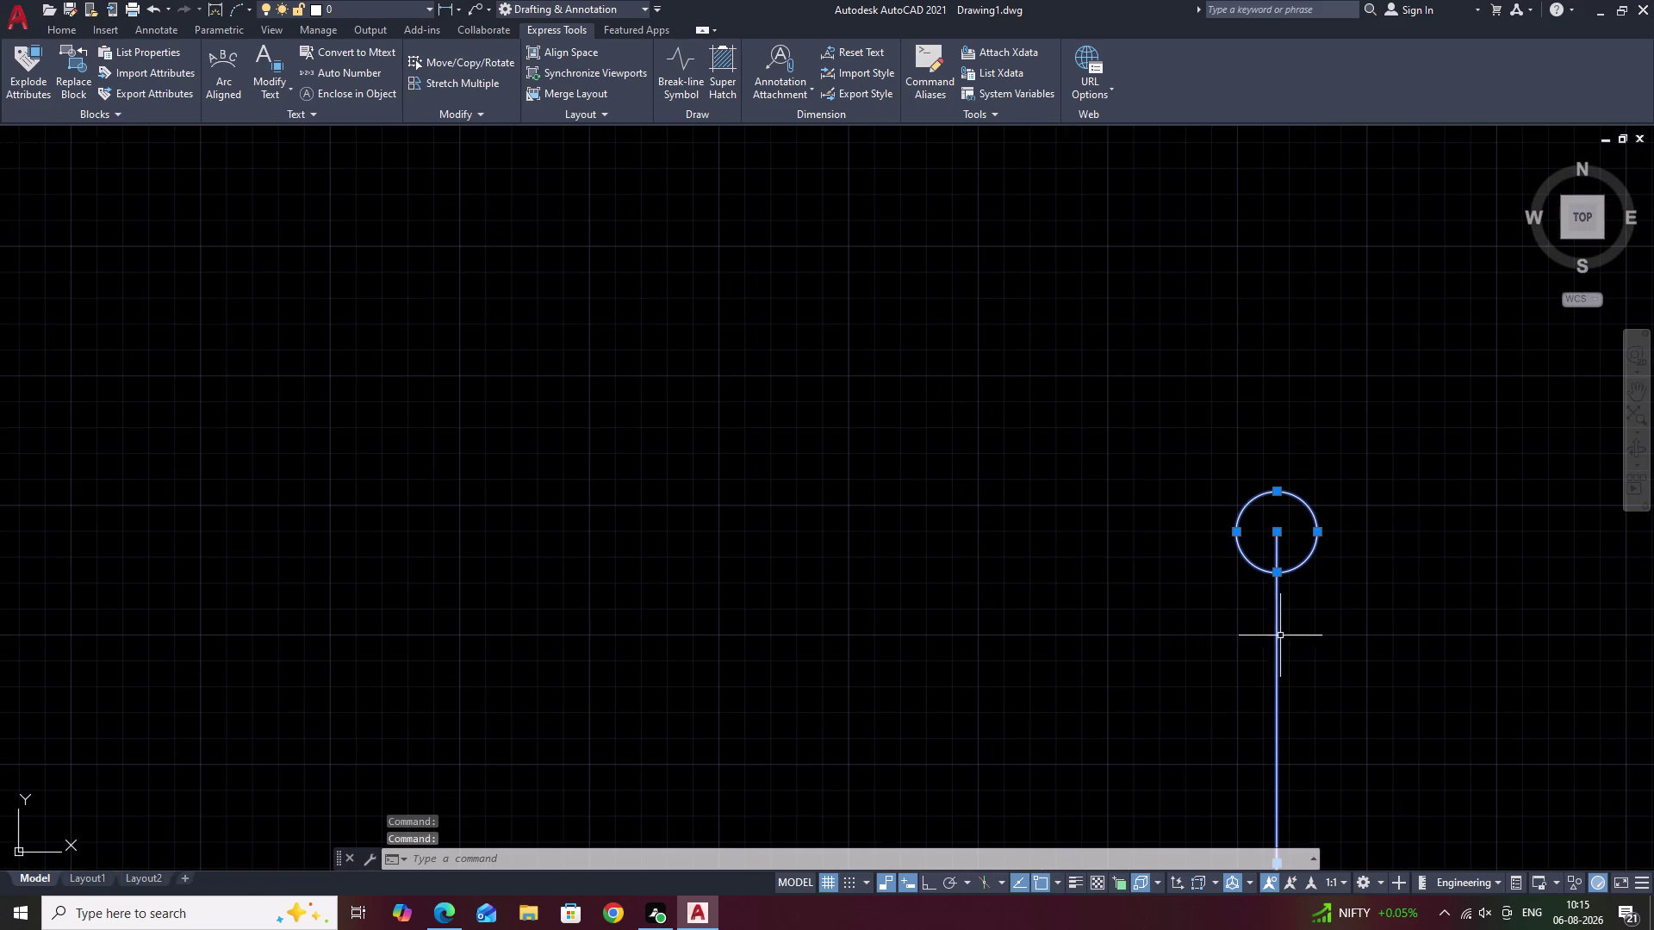
click(1278, 640)
click(1276, 643)
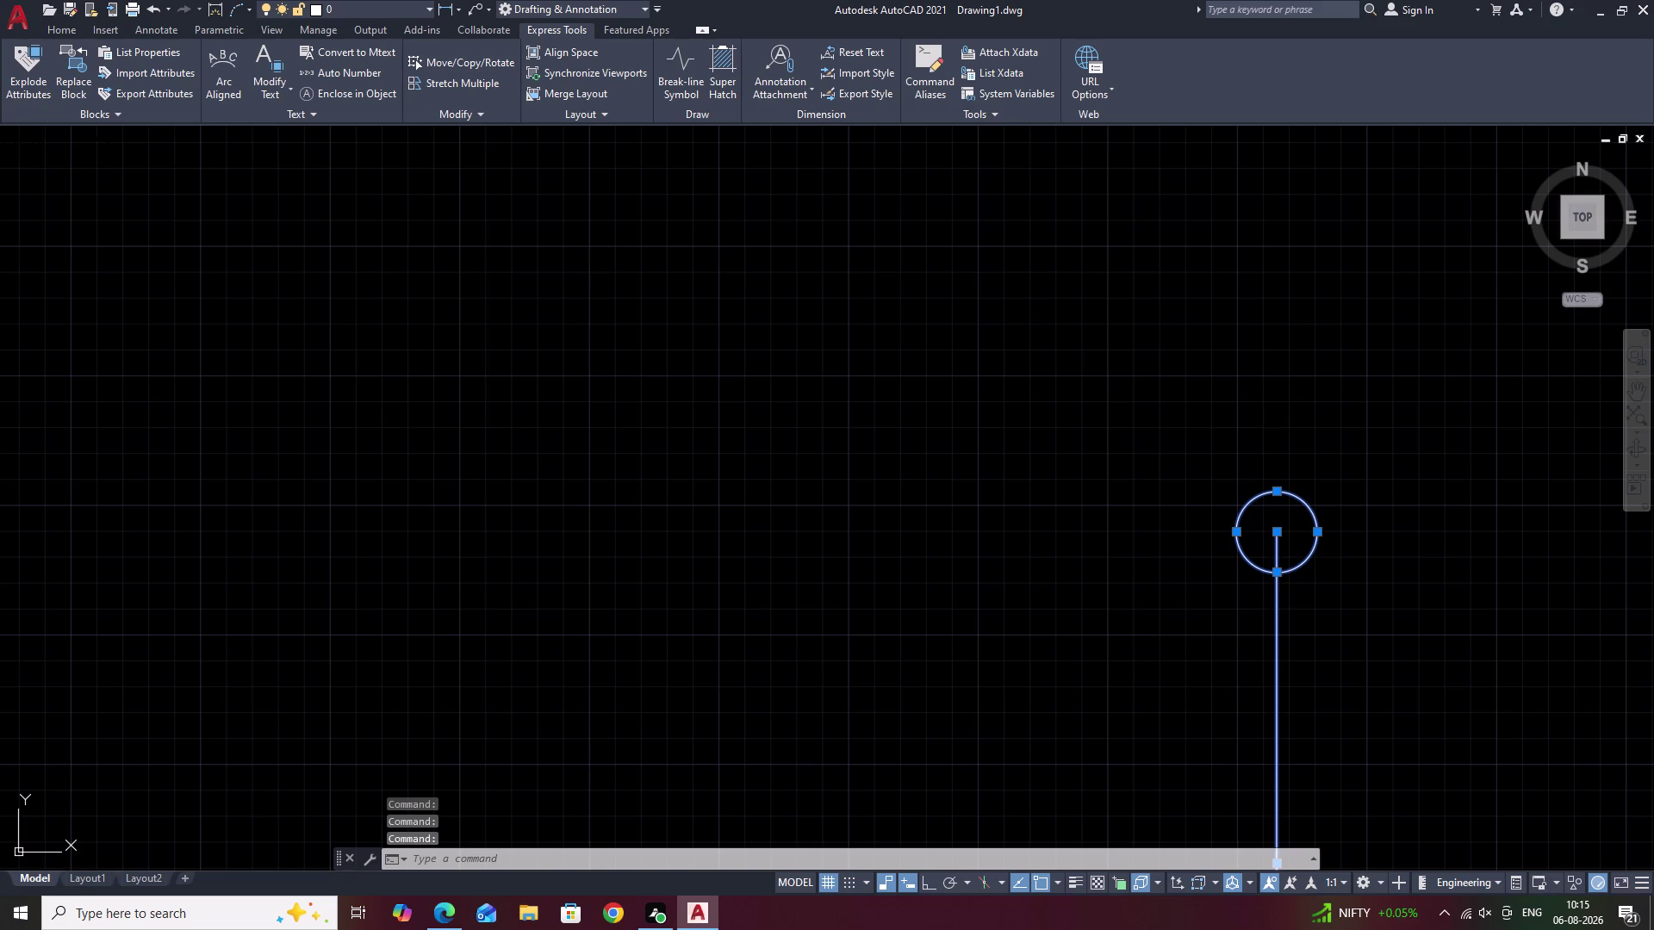
key(Escape)
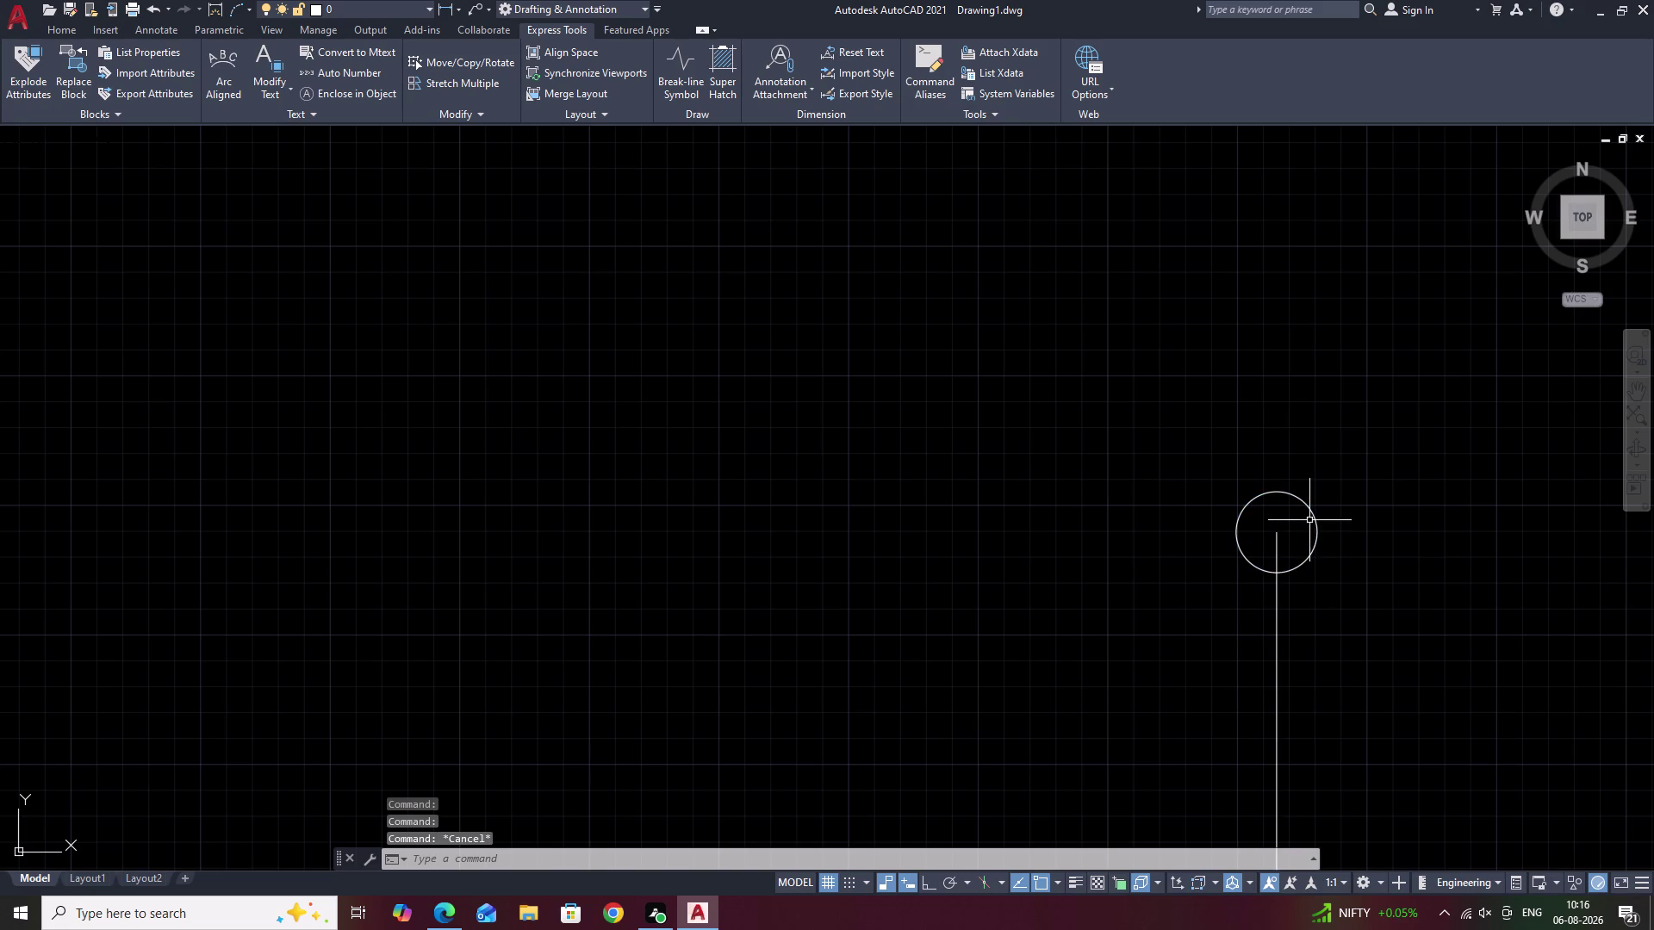
Make more trial moves on the right circle, cancelling each and undoing changes.
click(1311, 510)
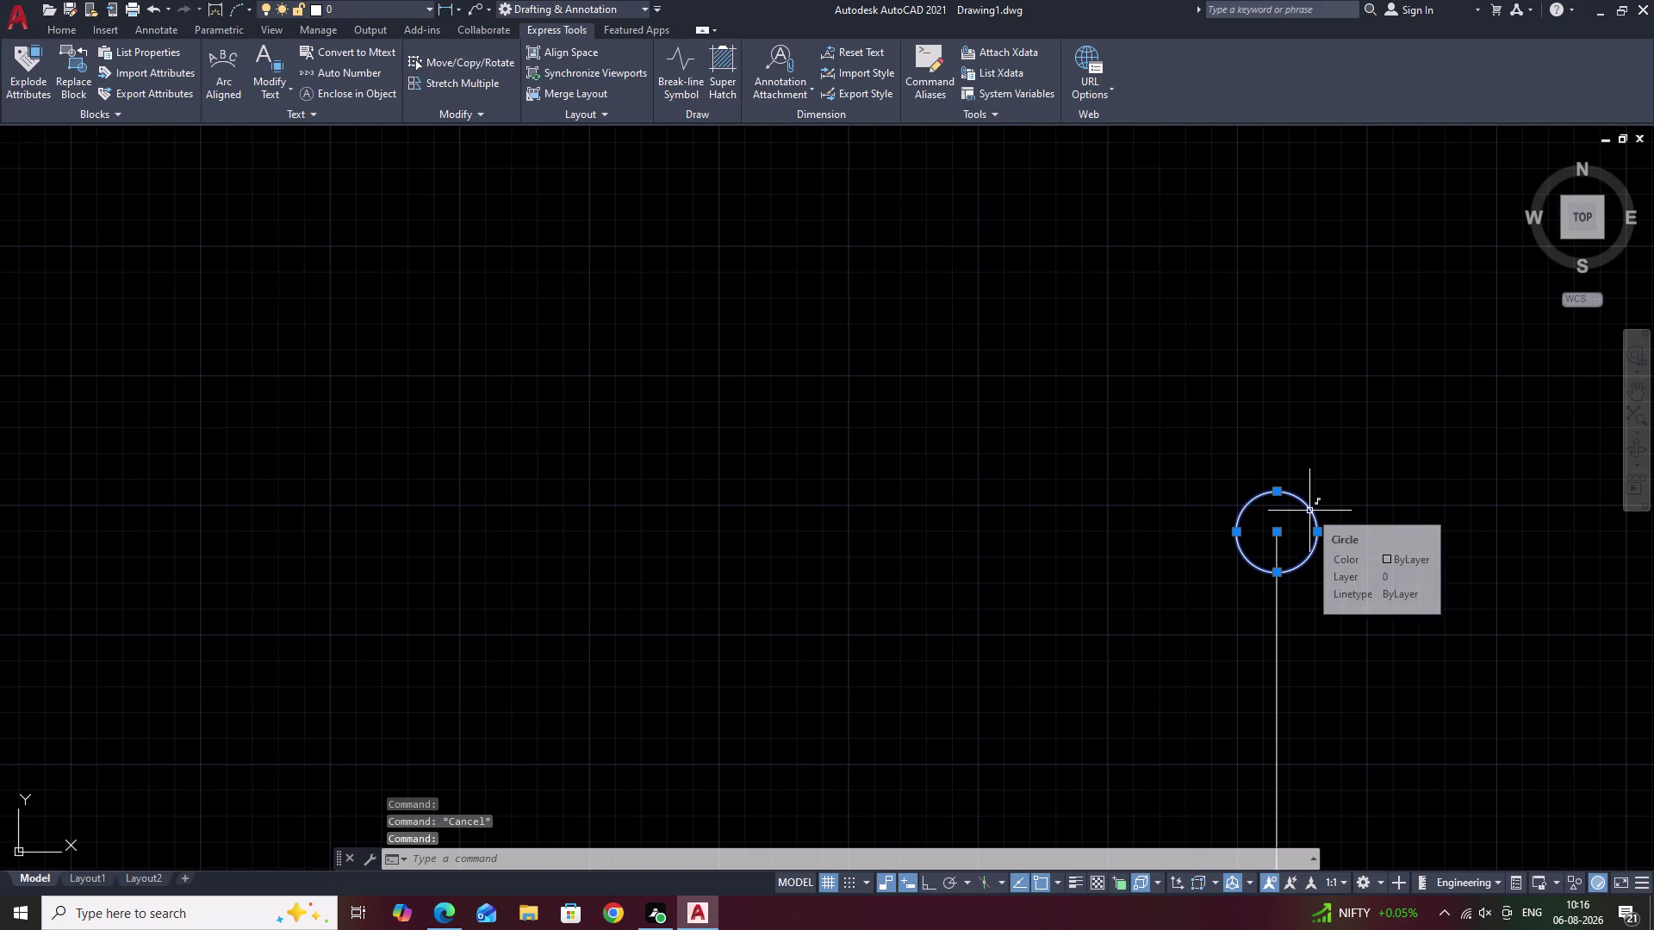
text(M)
key(space)
click(1316, 534)
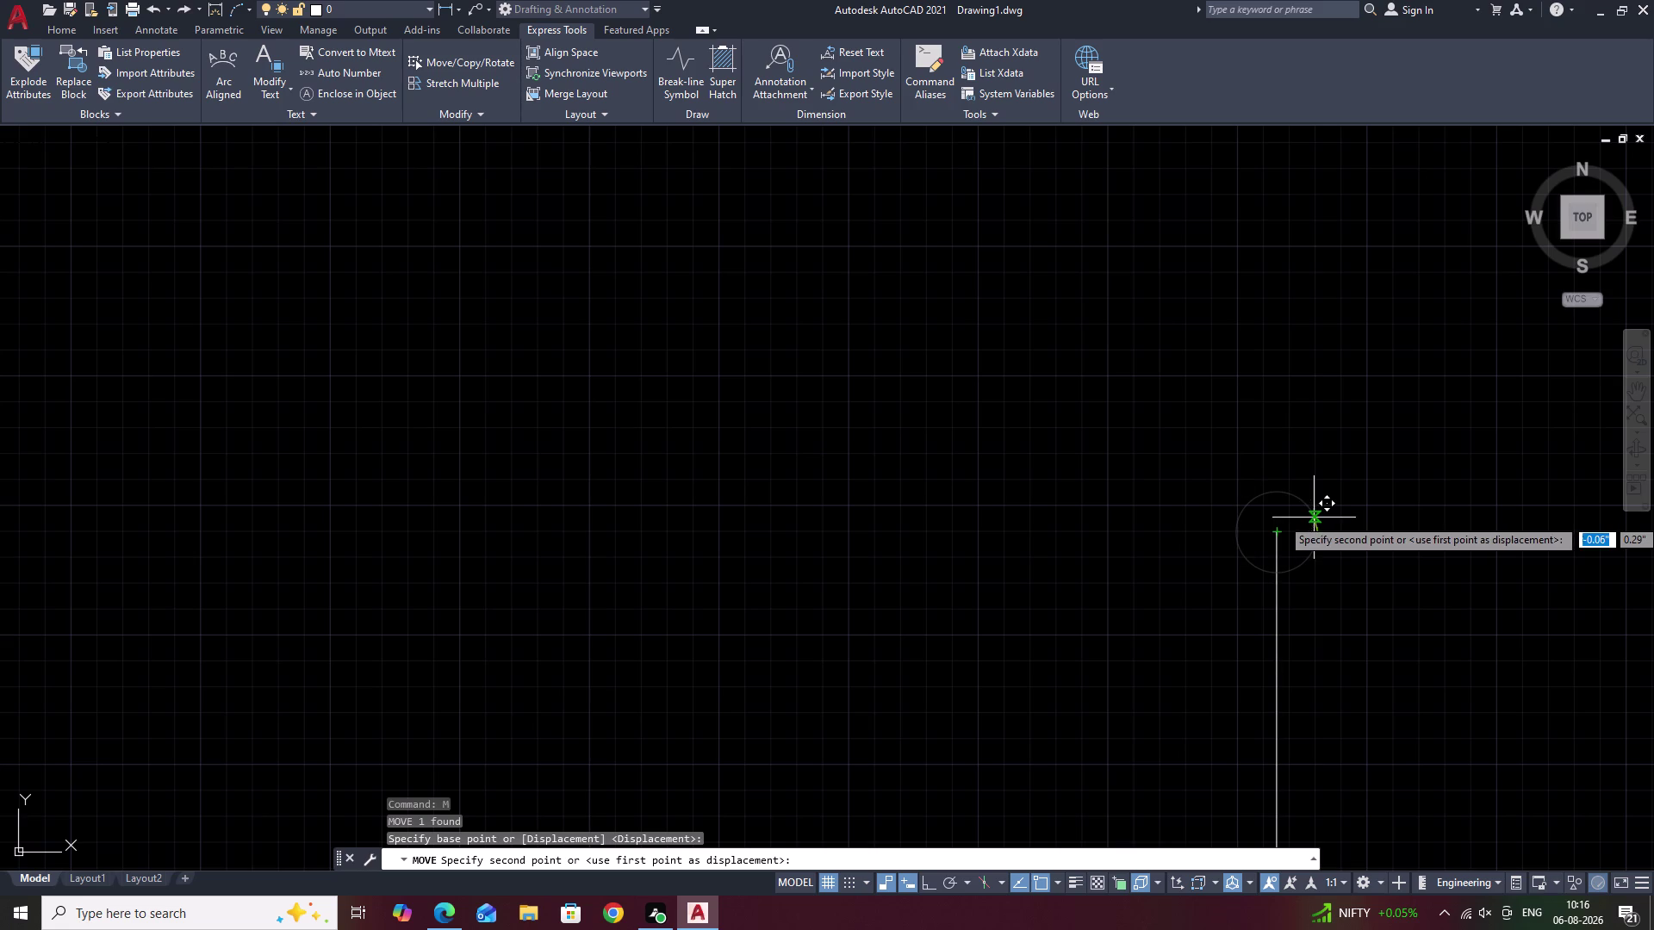
key(Escape)
scroll(down, 3)
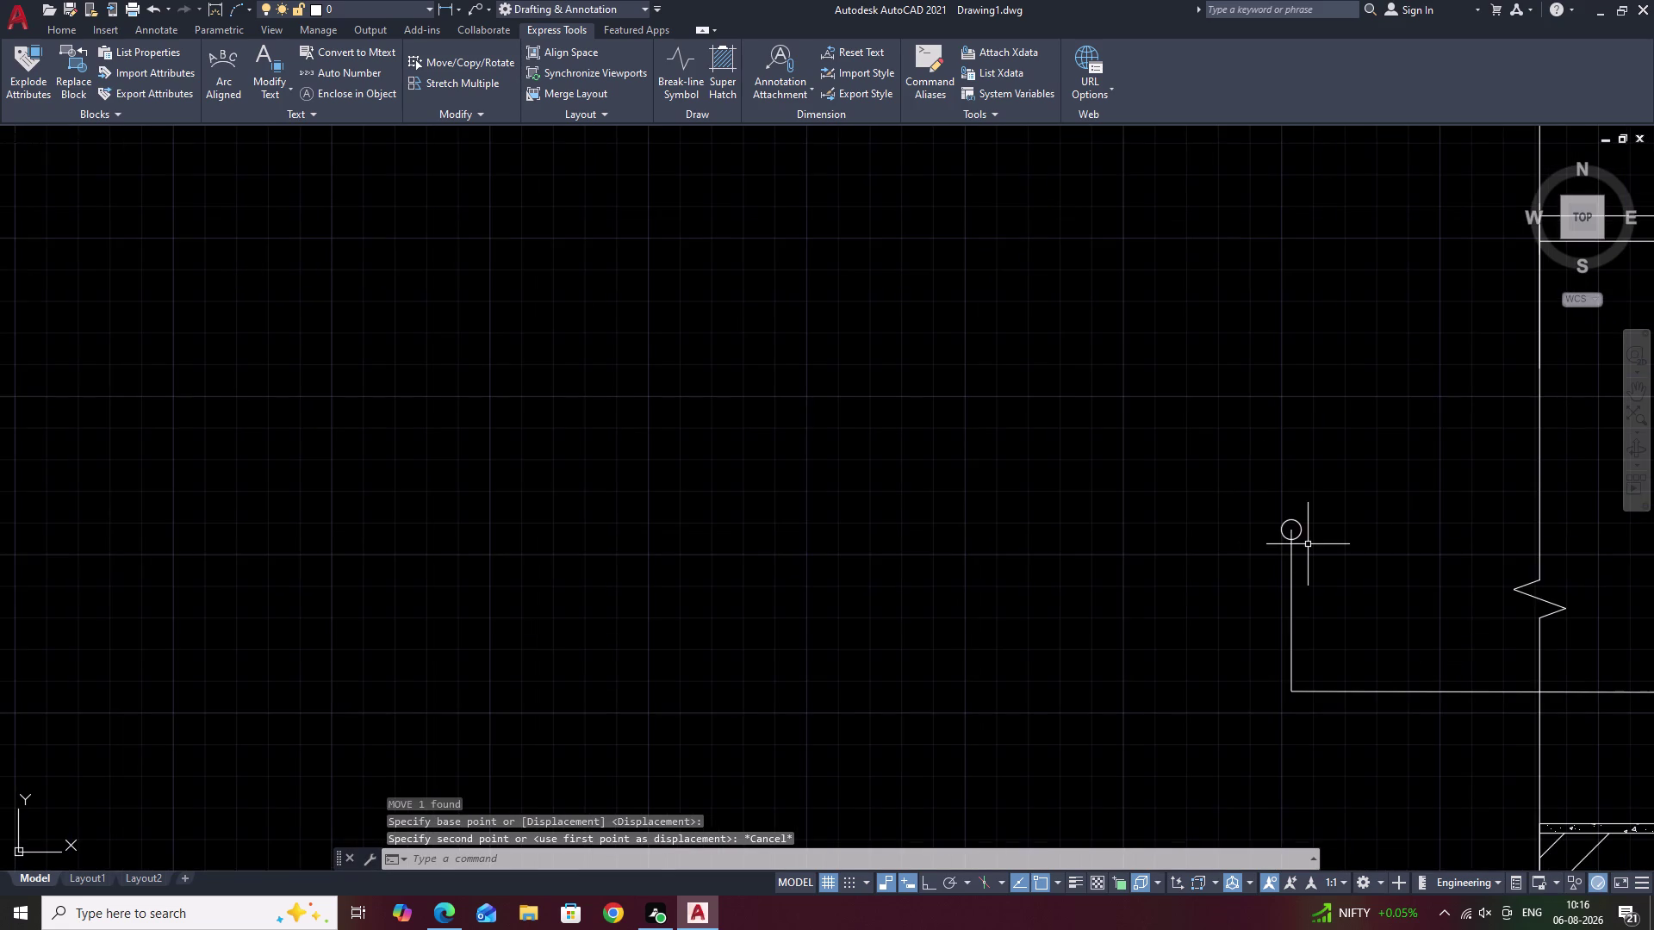
scroll(up, 3)
click(1274, 546)
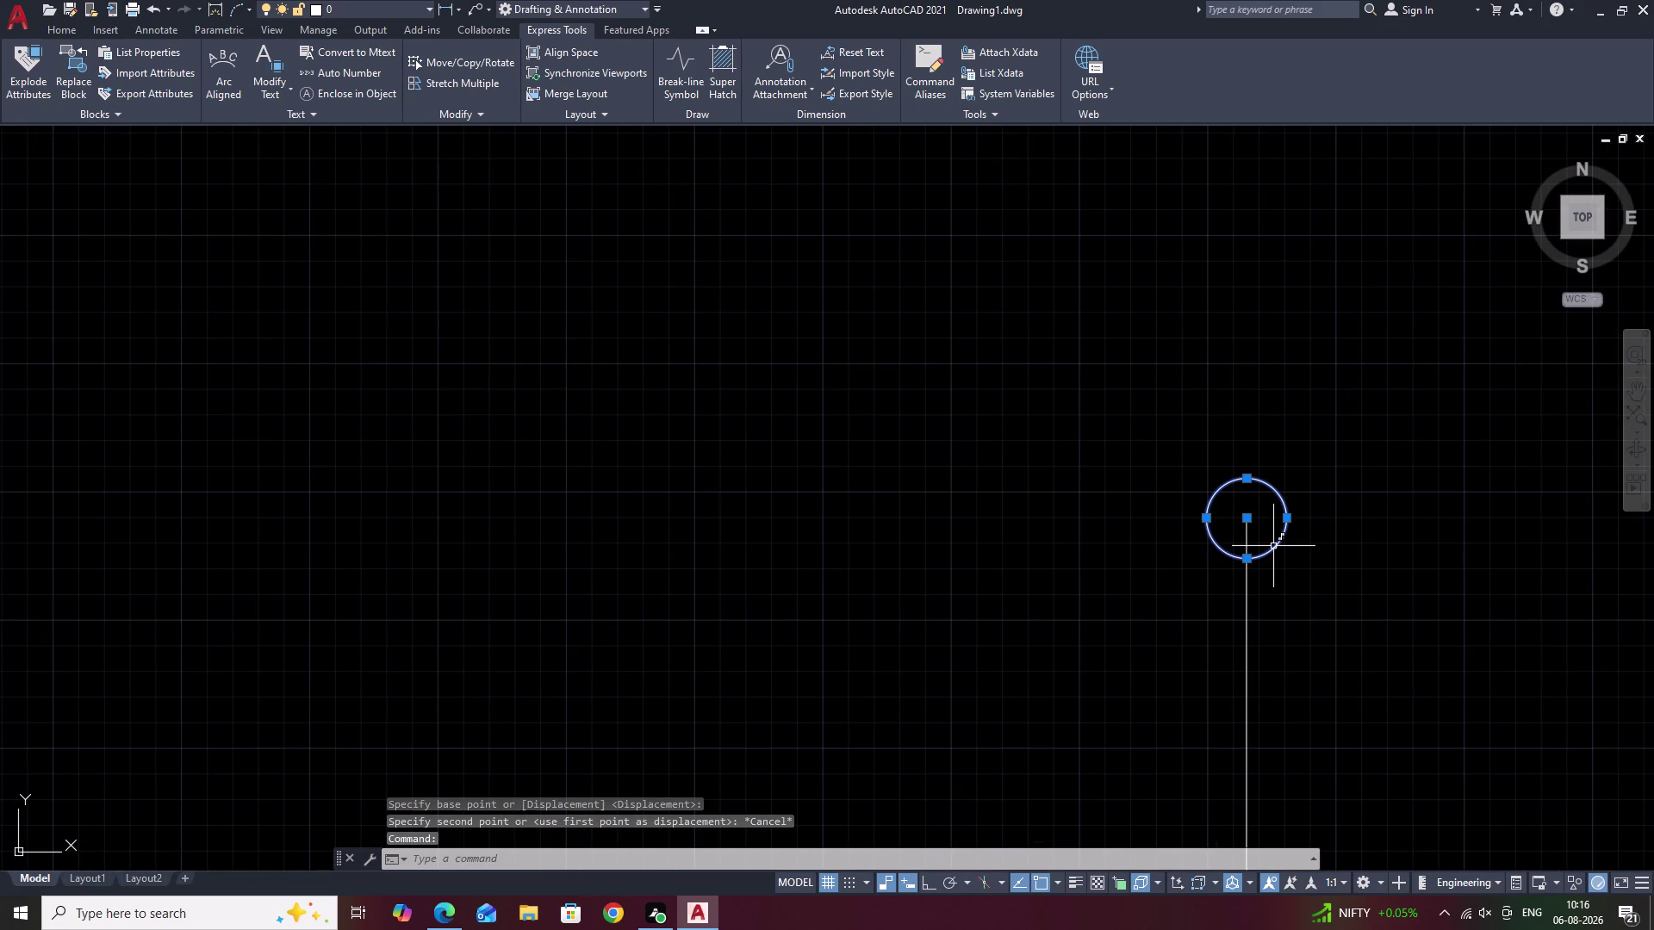
text(M)
key(space)
click(1273, 546)
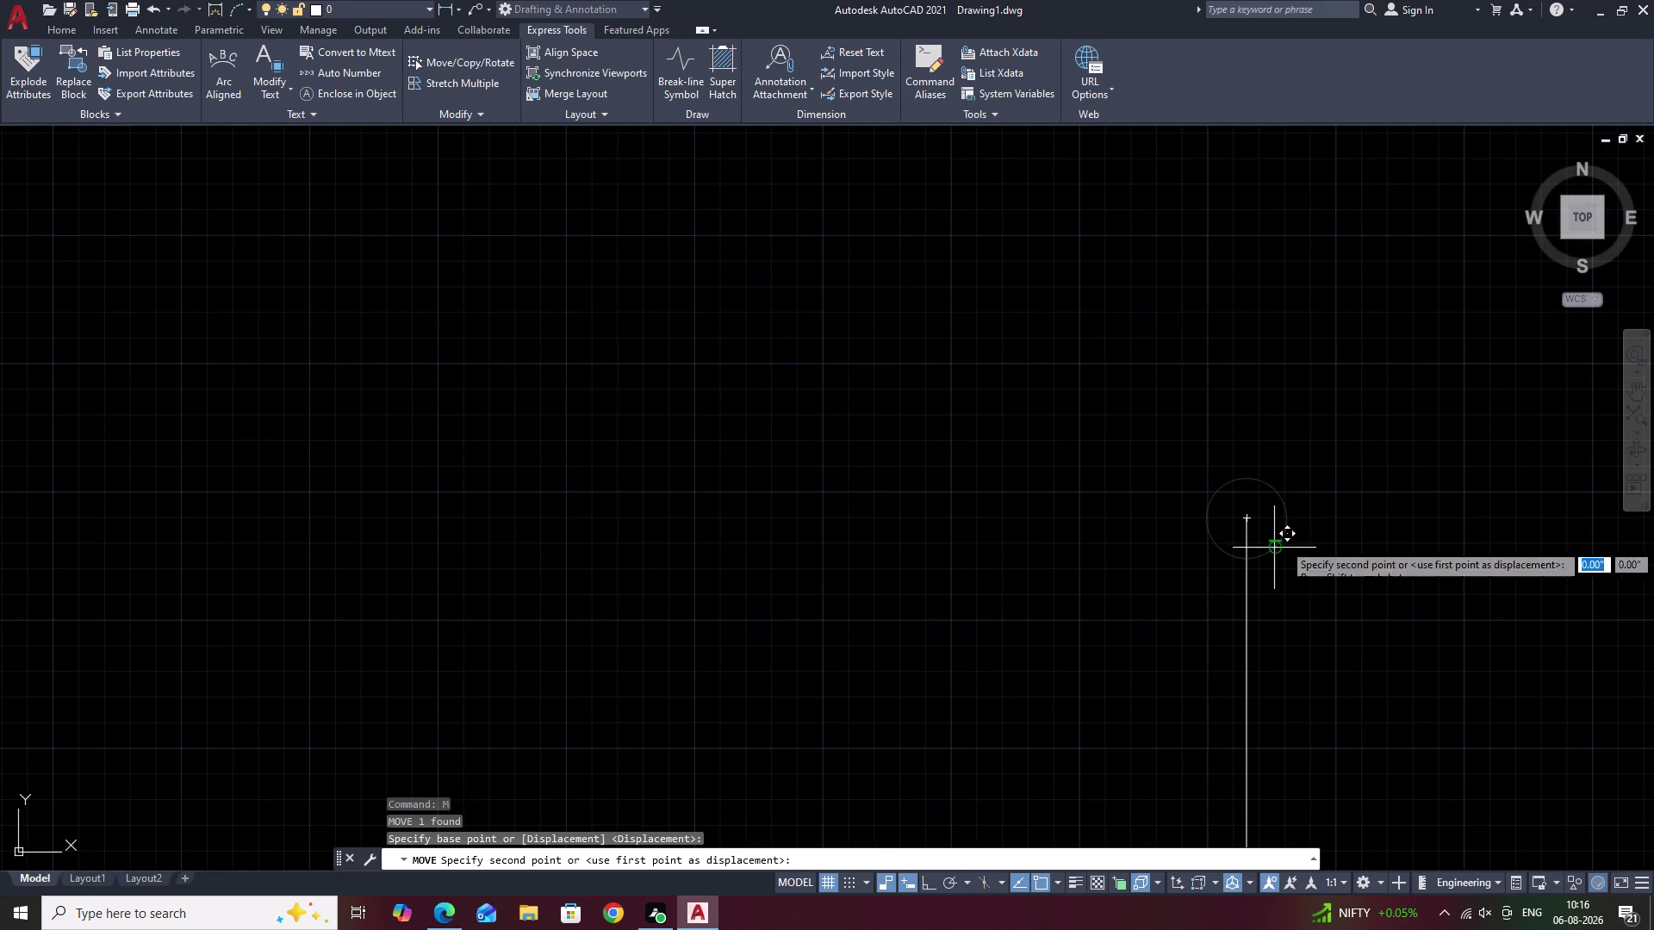
key(Escape)
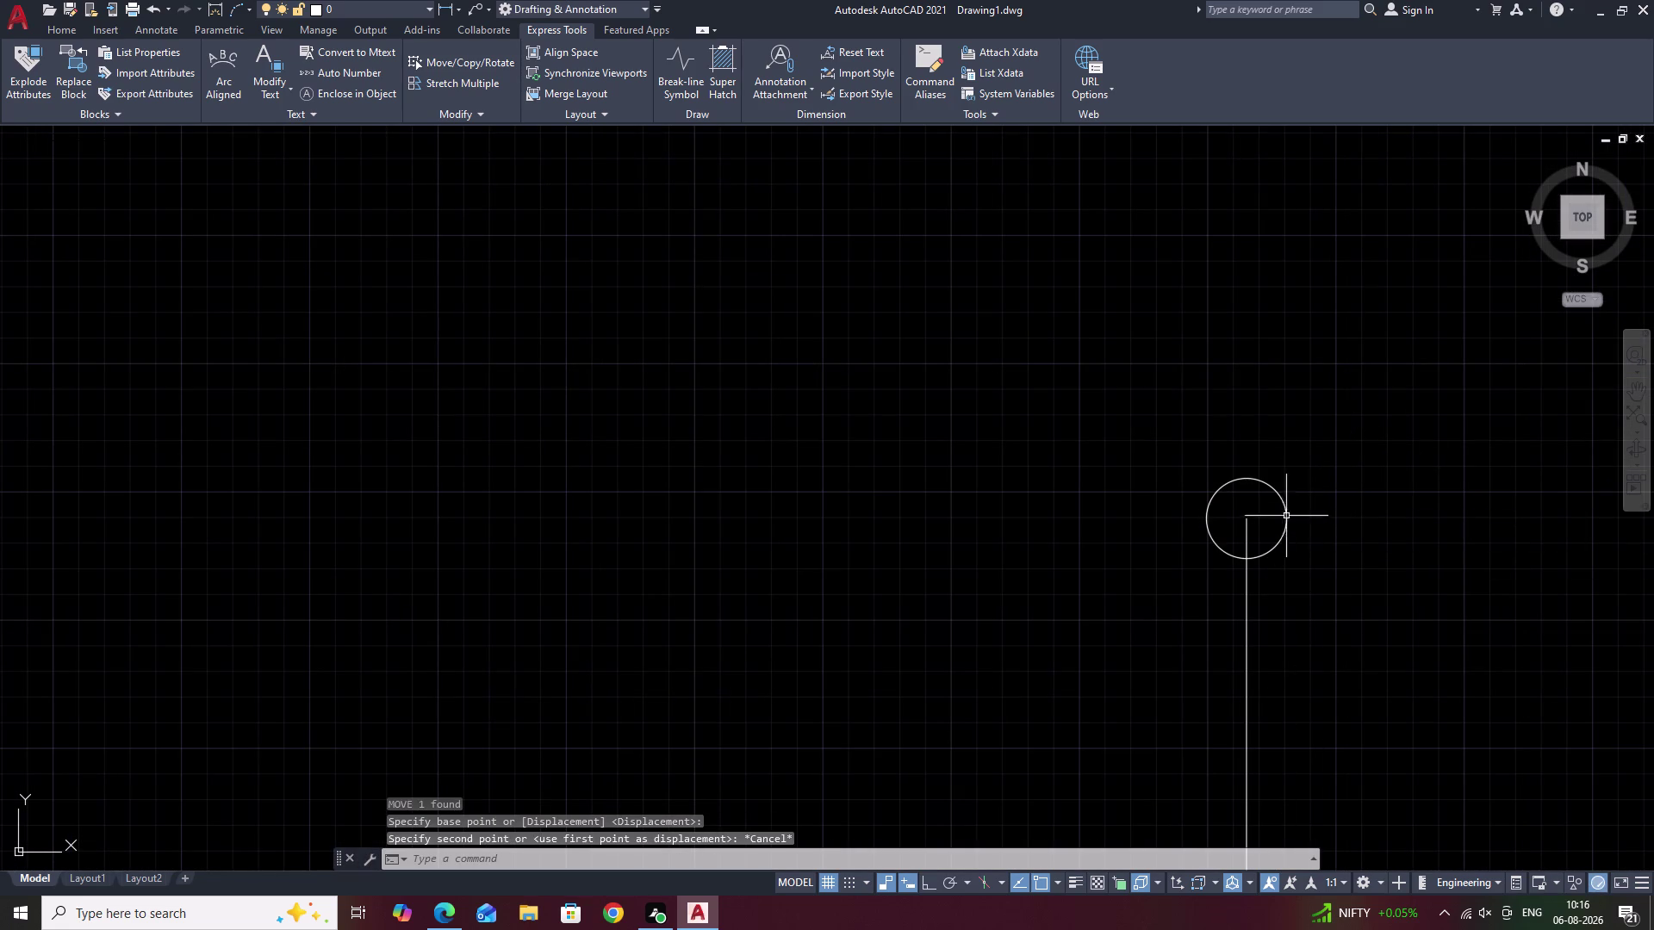
click(1285, 516)
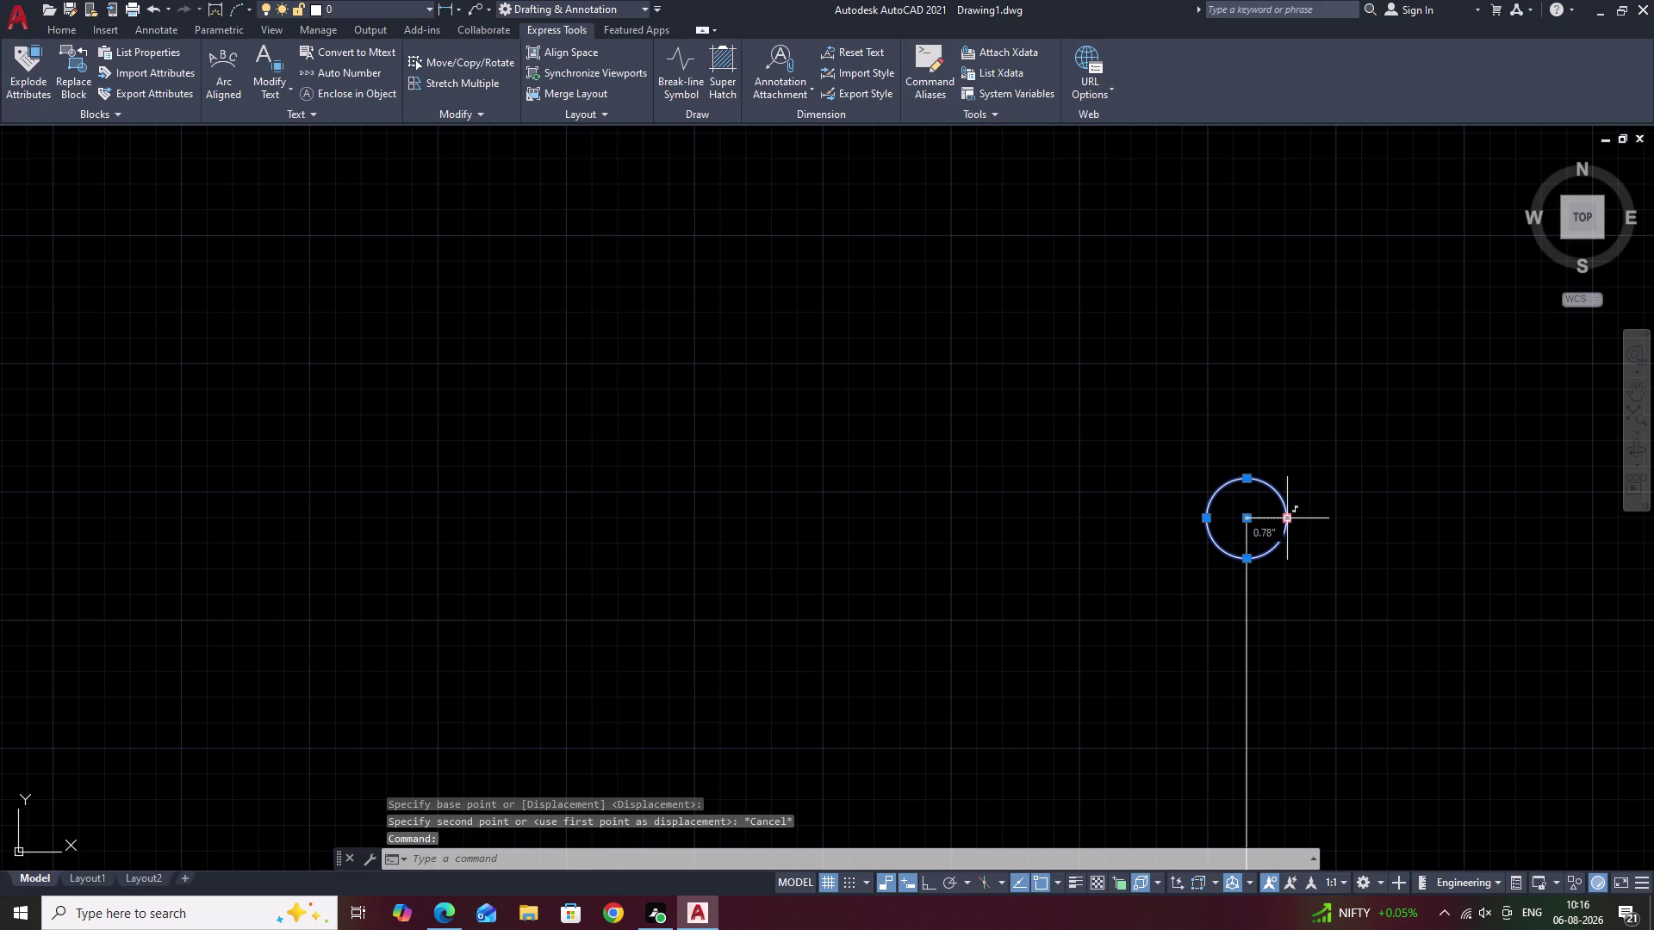
key(Escape)
key(ctrl+z)
key(ctrl+z)
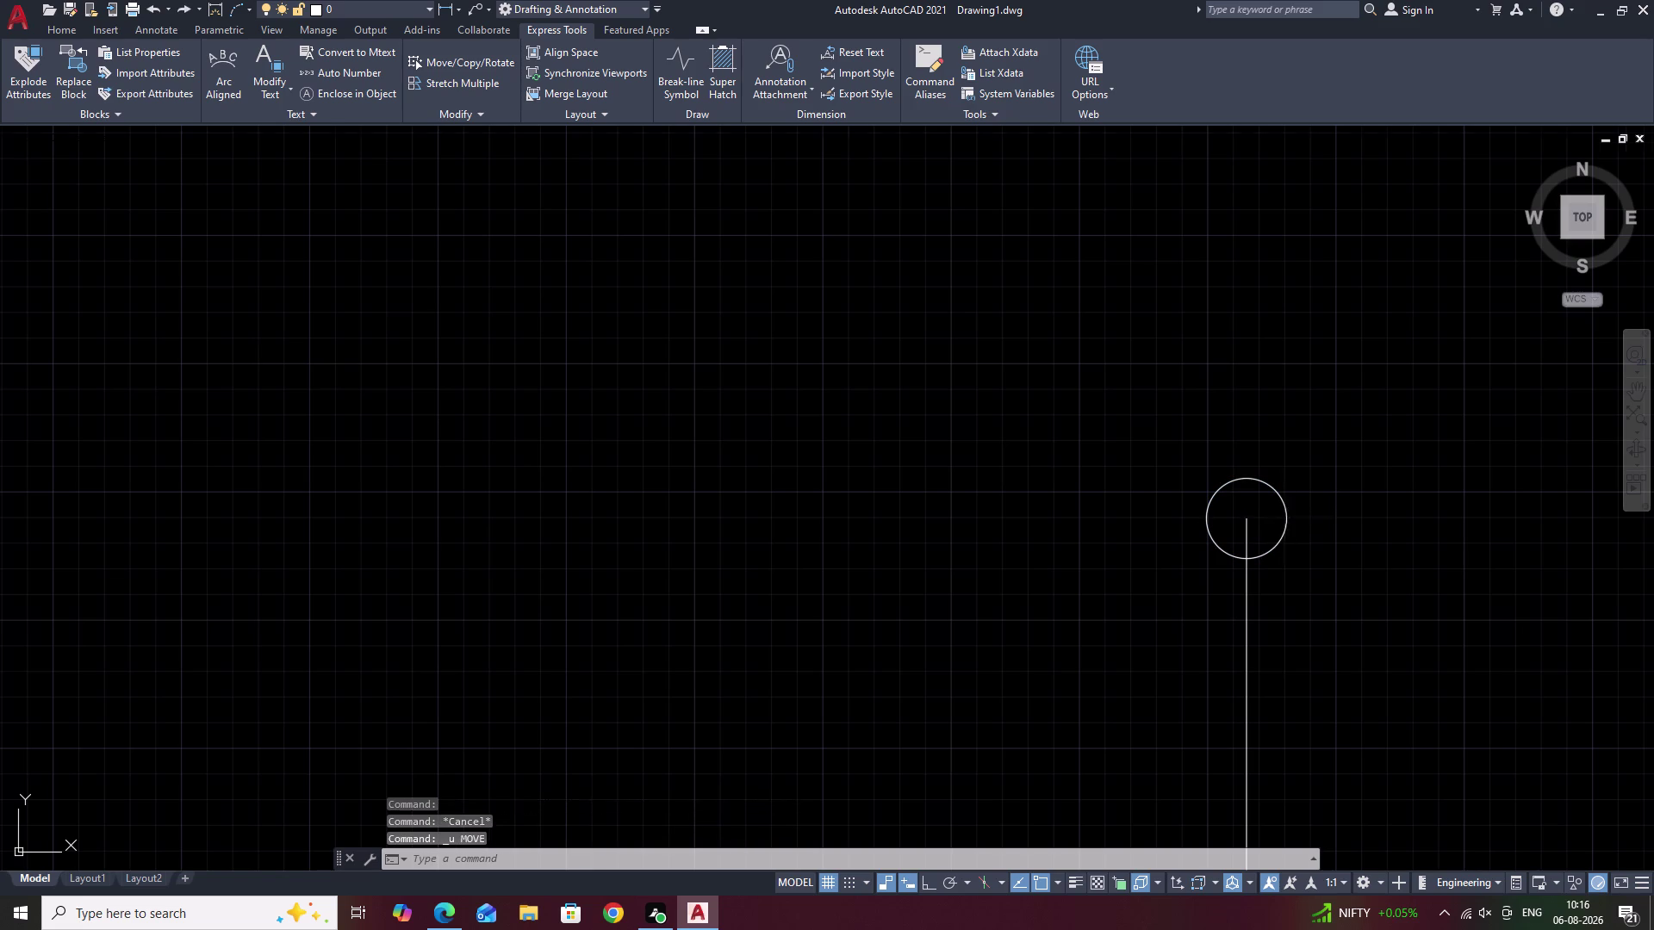
Erase the redundant right-tick circle, then select the circle atop the vertical line.
click(1313, 520)
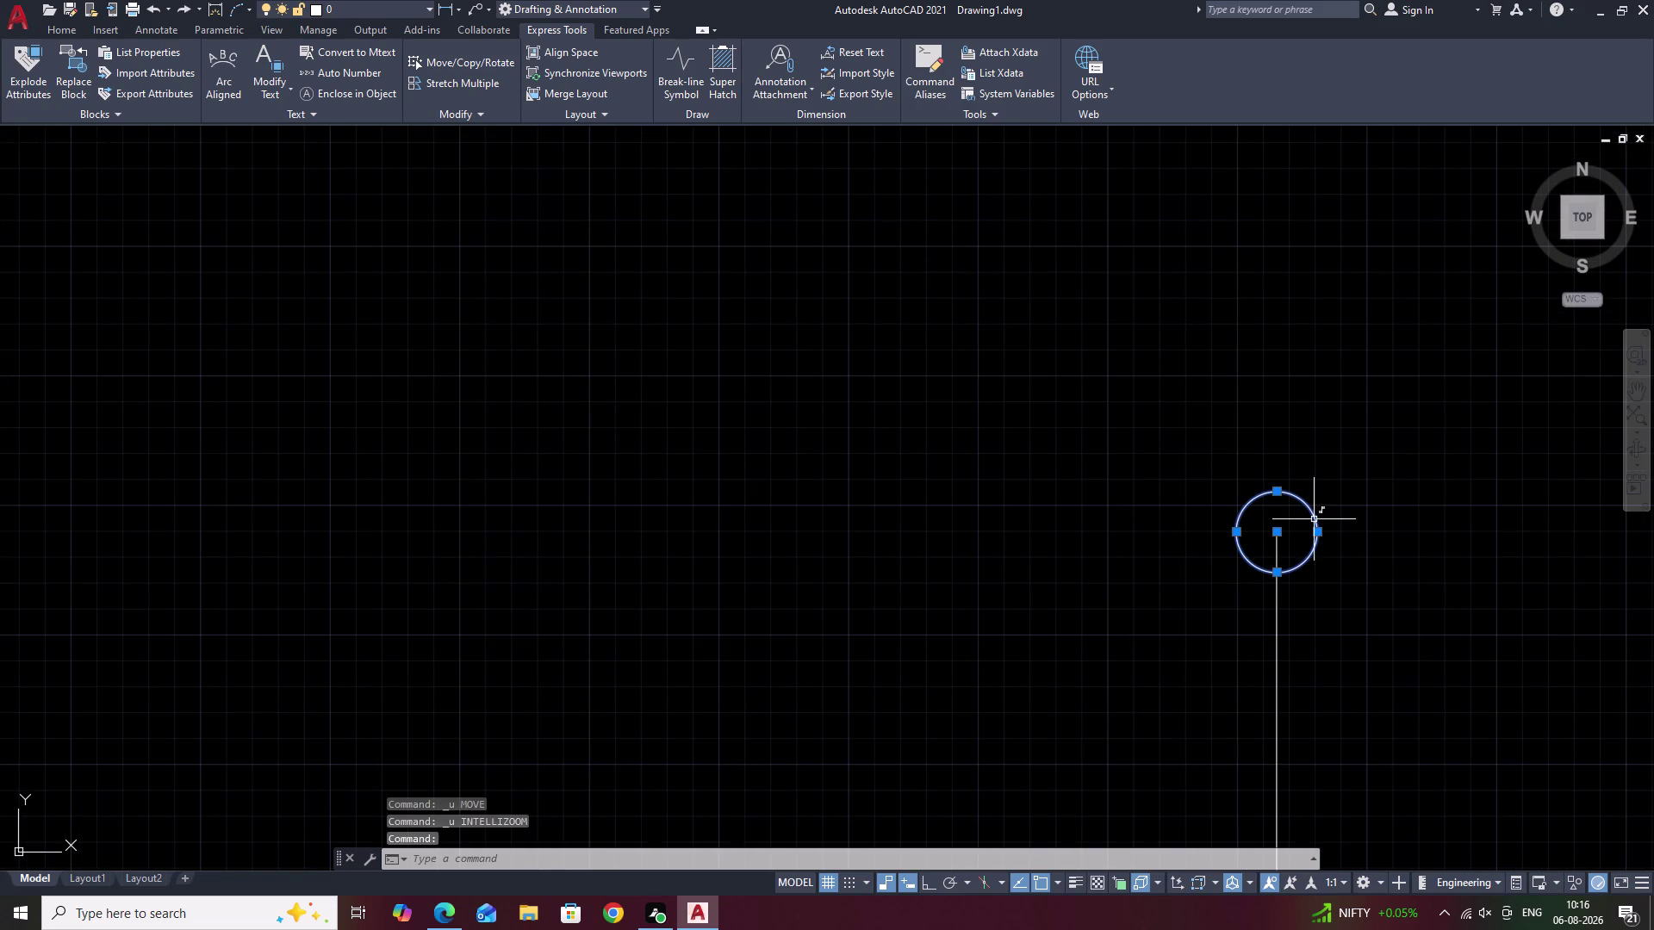
text(E)
key(space)
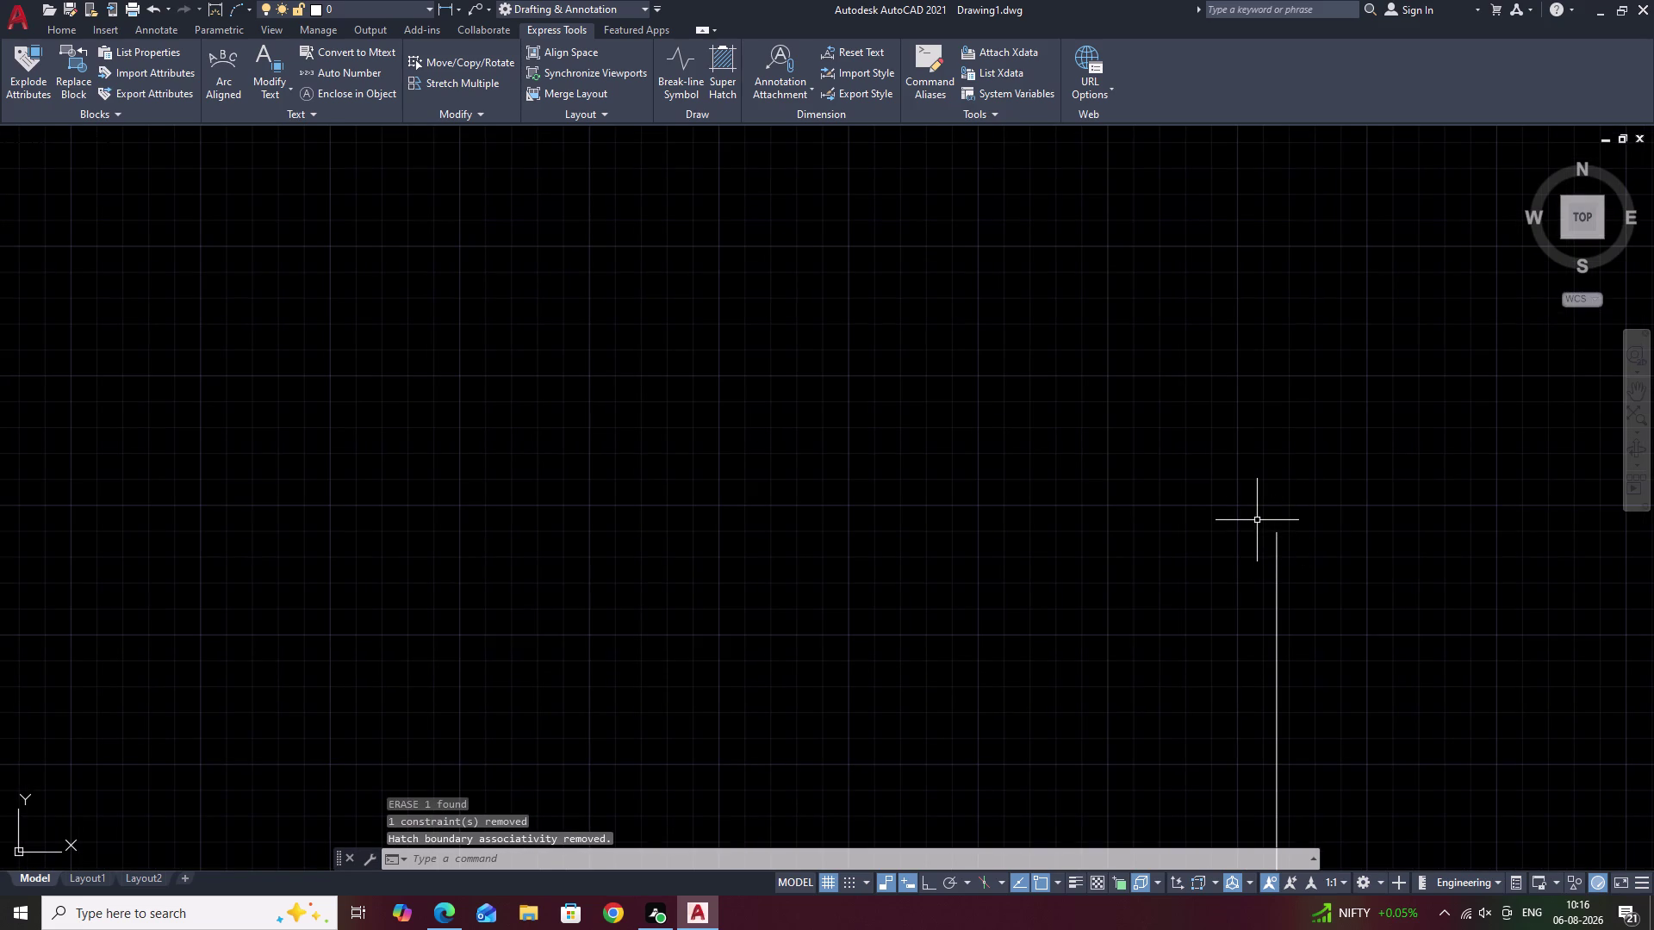
scroll(down, 3)
middle_drag(1320, 544, 581, 514)
scroll(down, 3)
middle_drag(1130, 531, 1088, 553)
scroll(up, 3)
click(1075, 533)
text(C)
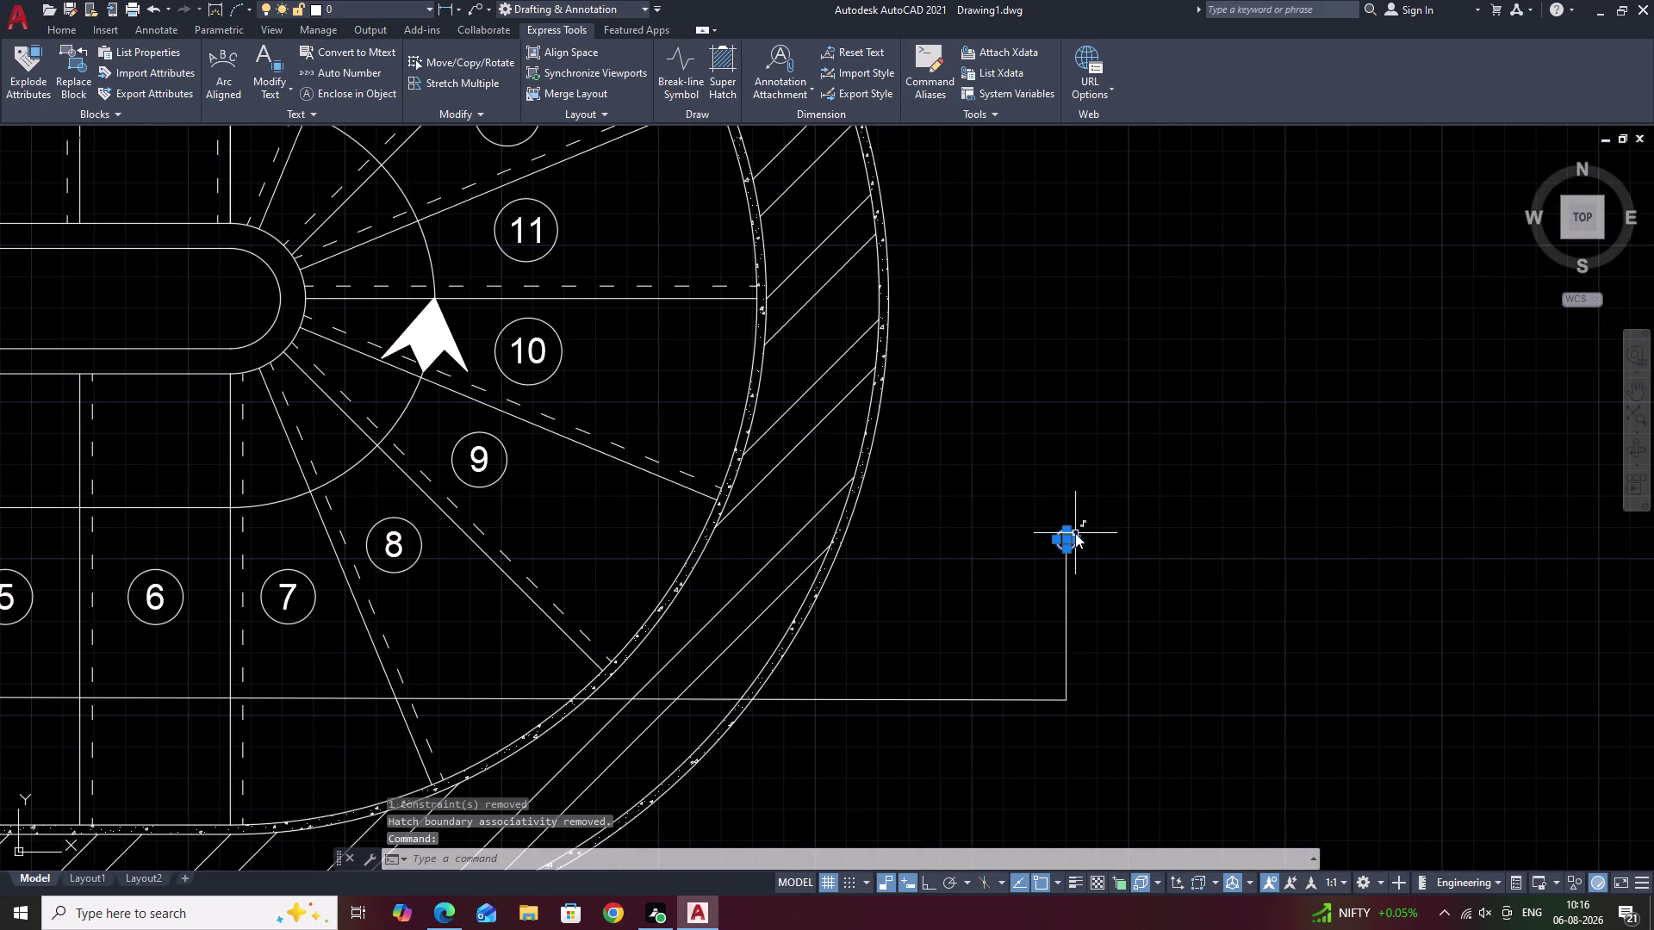
Copy the circle and its vertical line from the circle's bottom into open space, then centre on the copy.
text(O)
key(space)
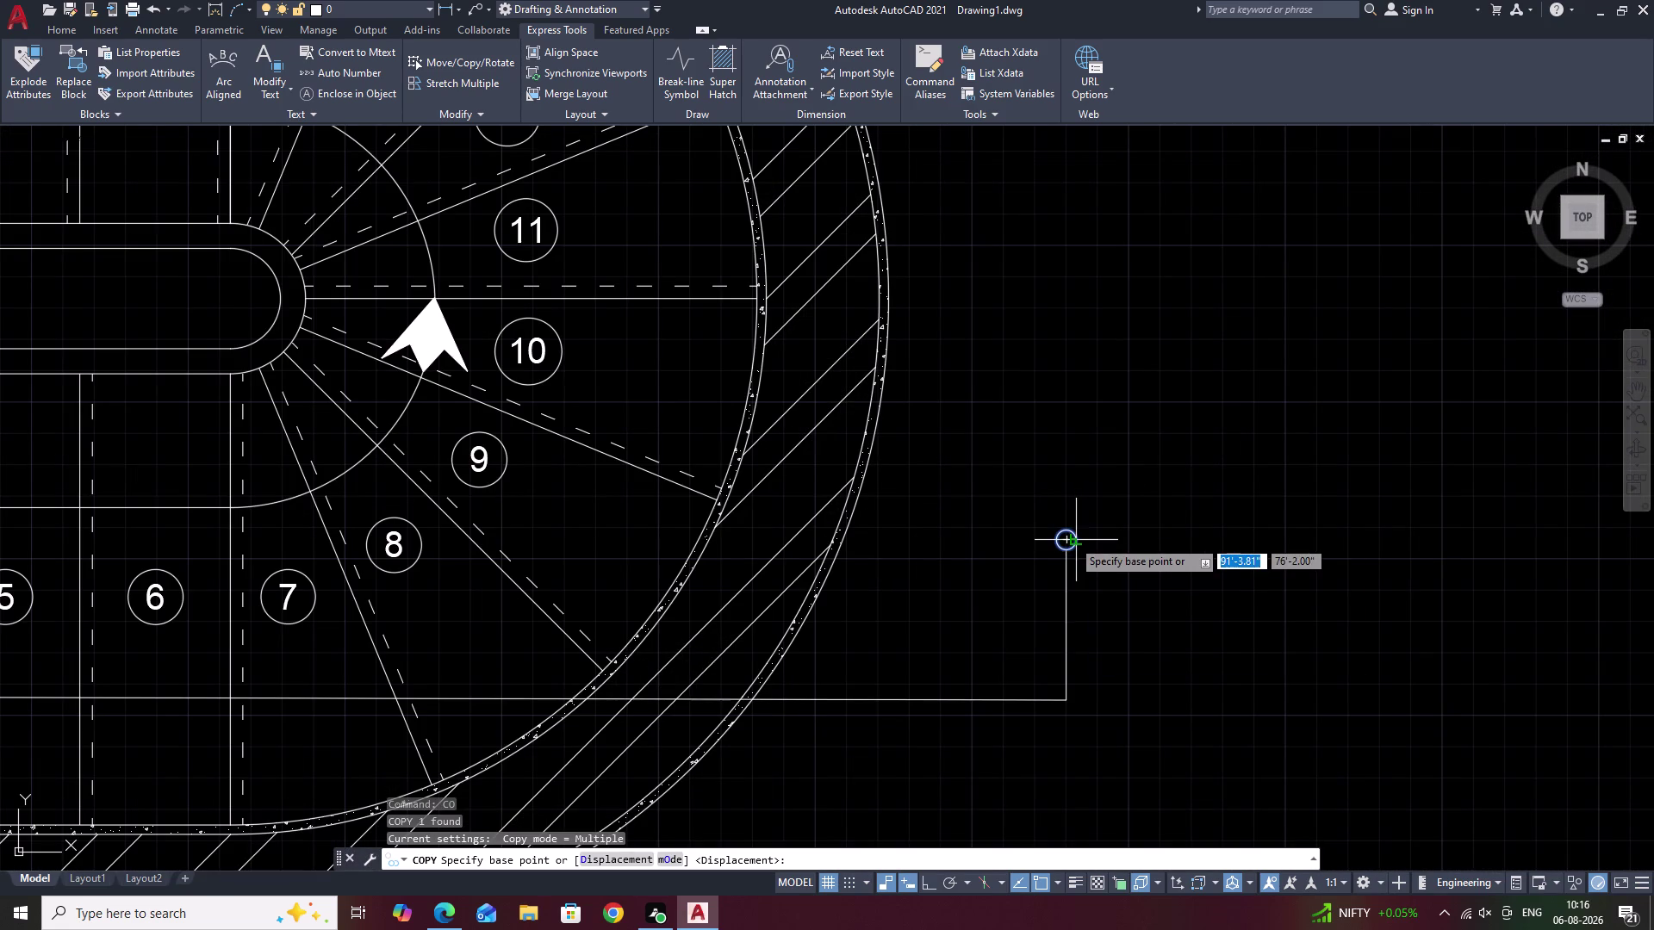
scroll(up, 3)
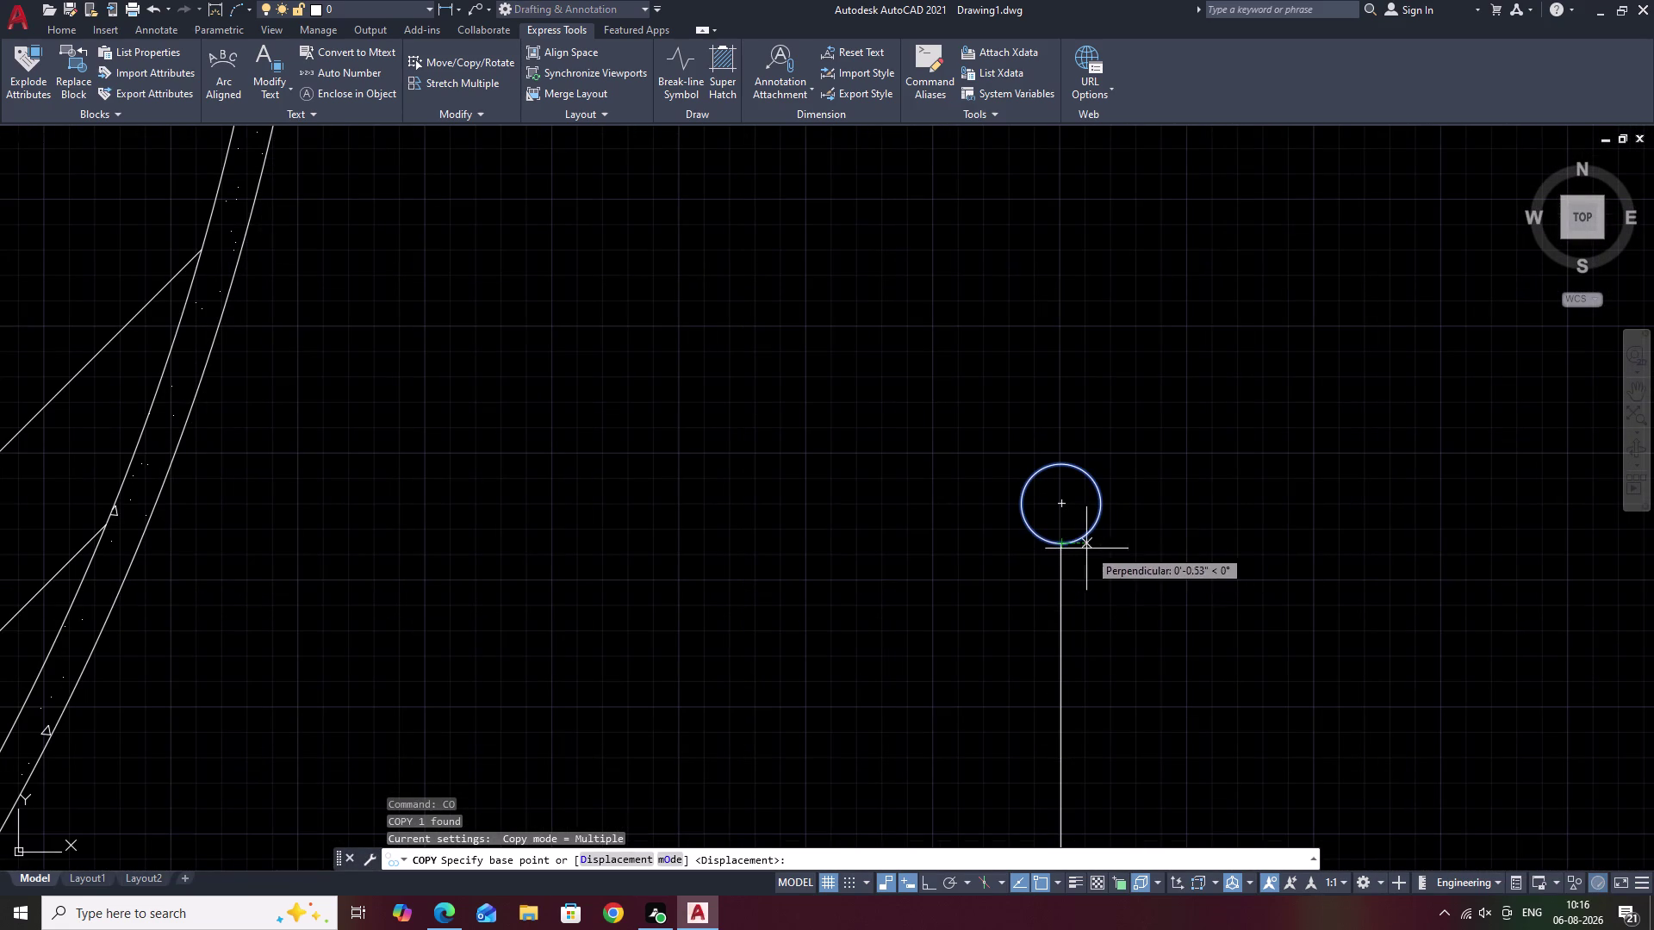
click(1062, 548)
scroll(down, 3)
middle_drag(713, 536, 1509, 482)
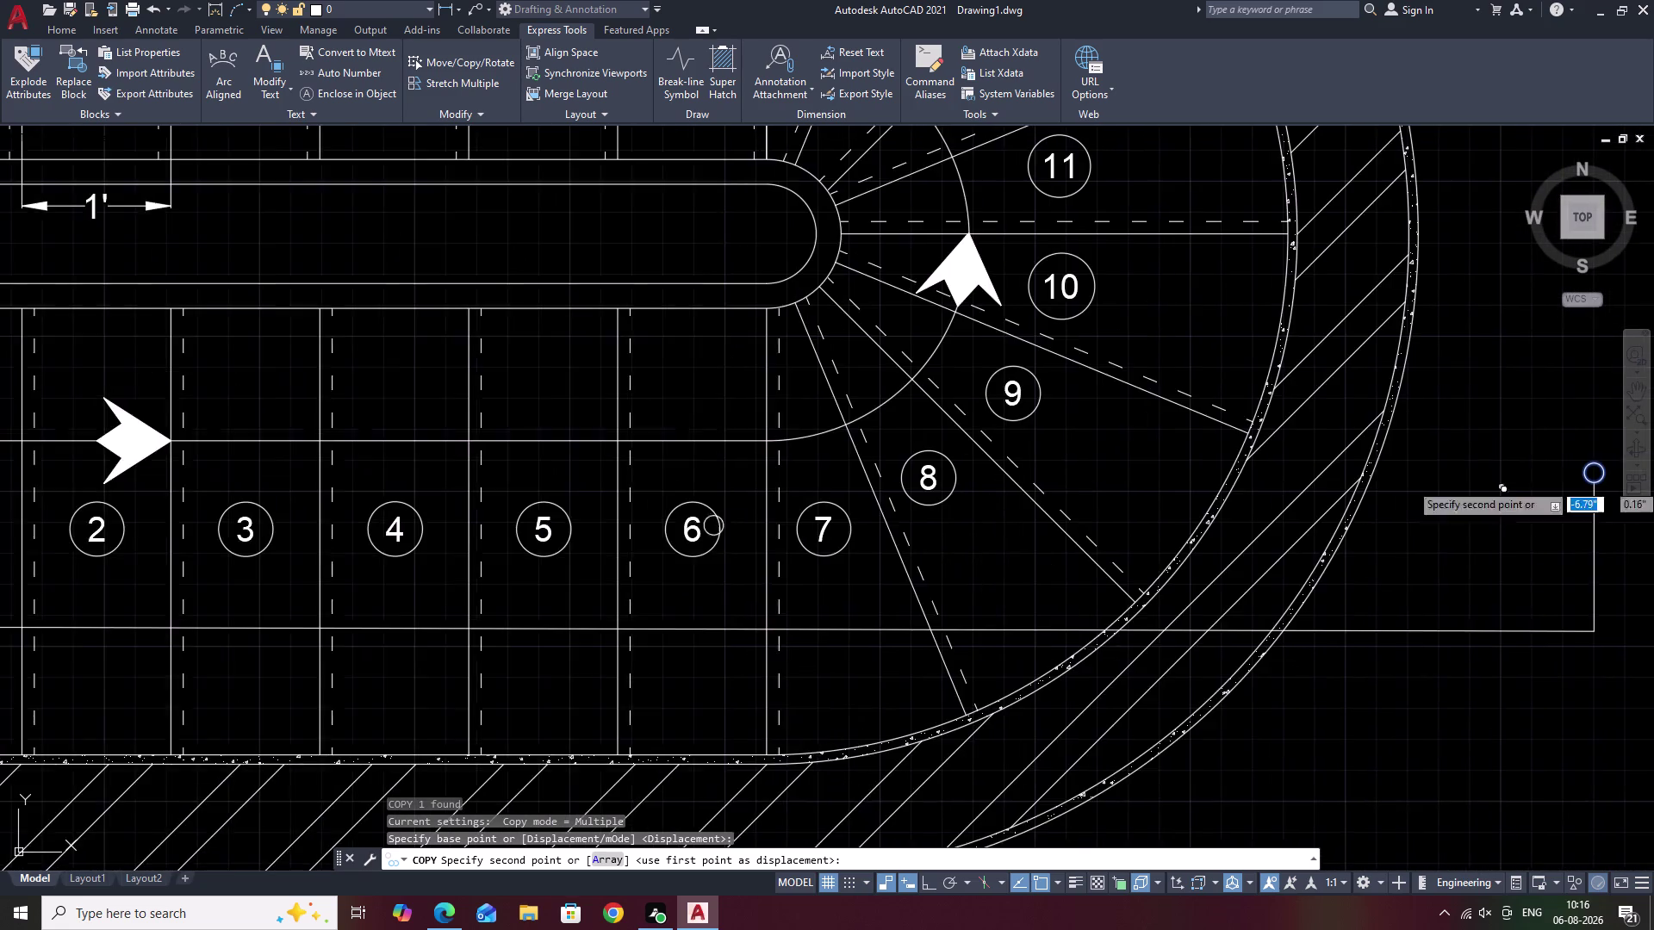
scroll(down, 3)
middle_drag(492, 405, 982, 441)
scroll(up, 3)
scroll(up, 3)
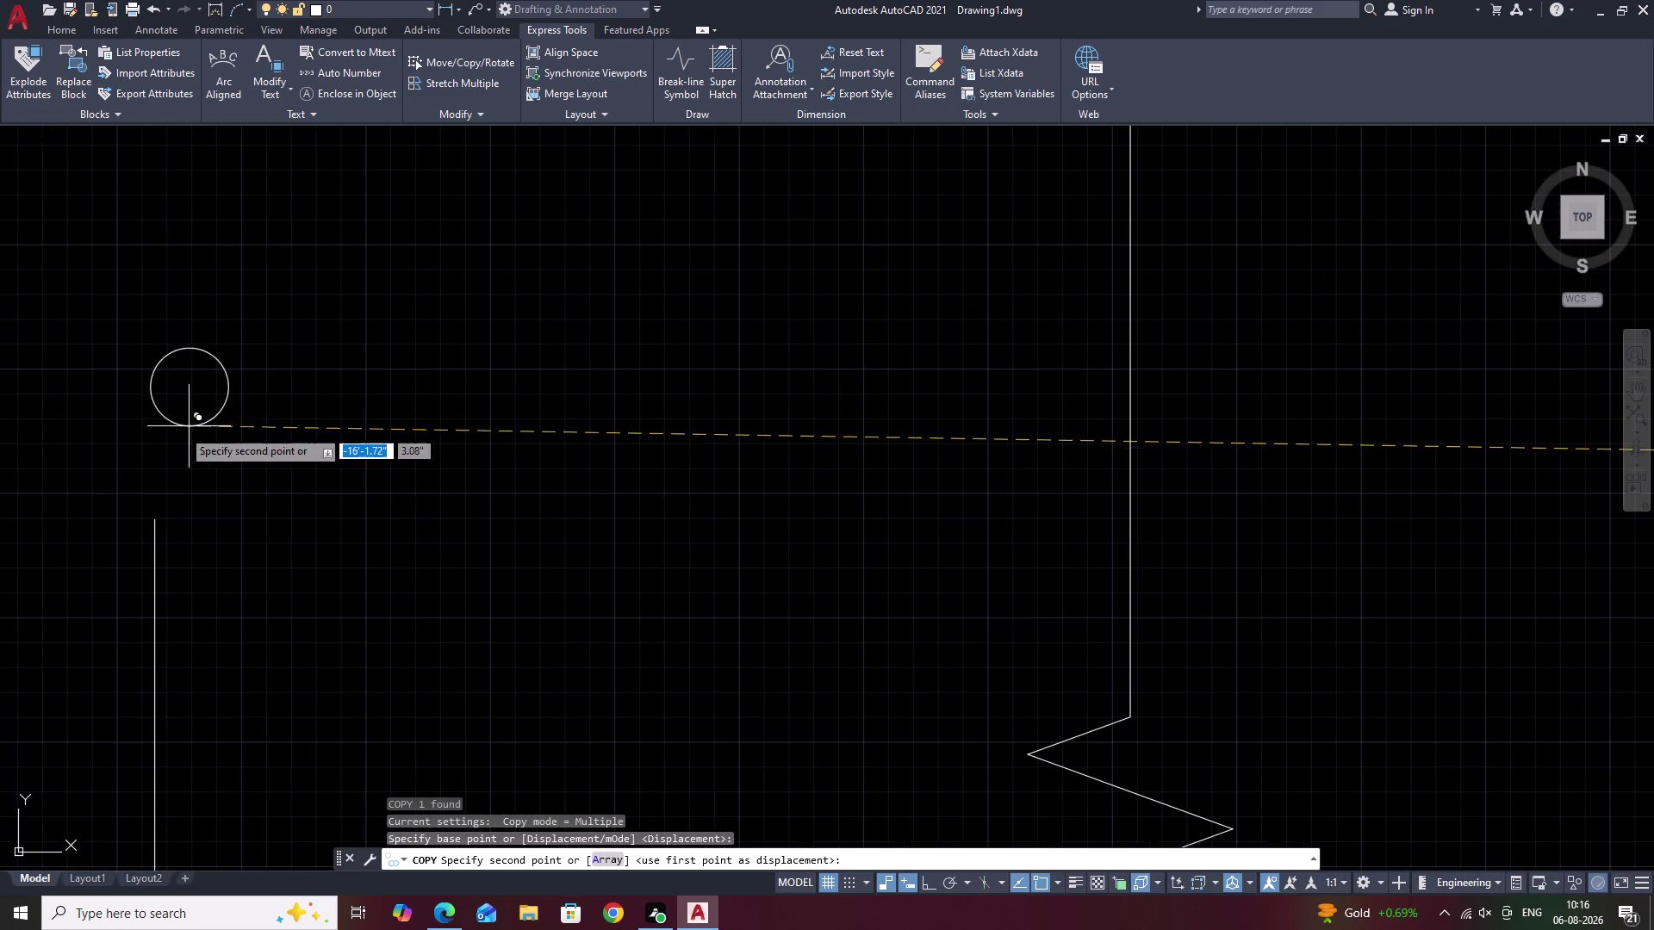
scroll(up, 3)
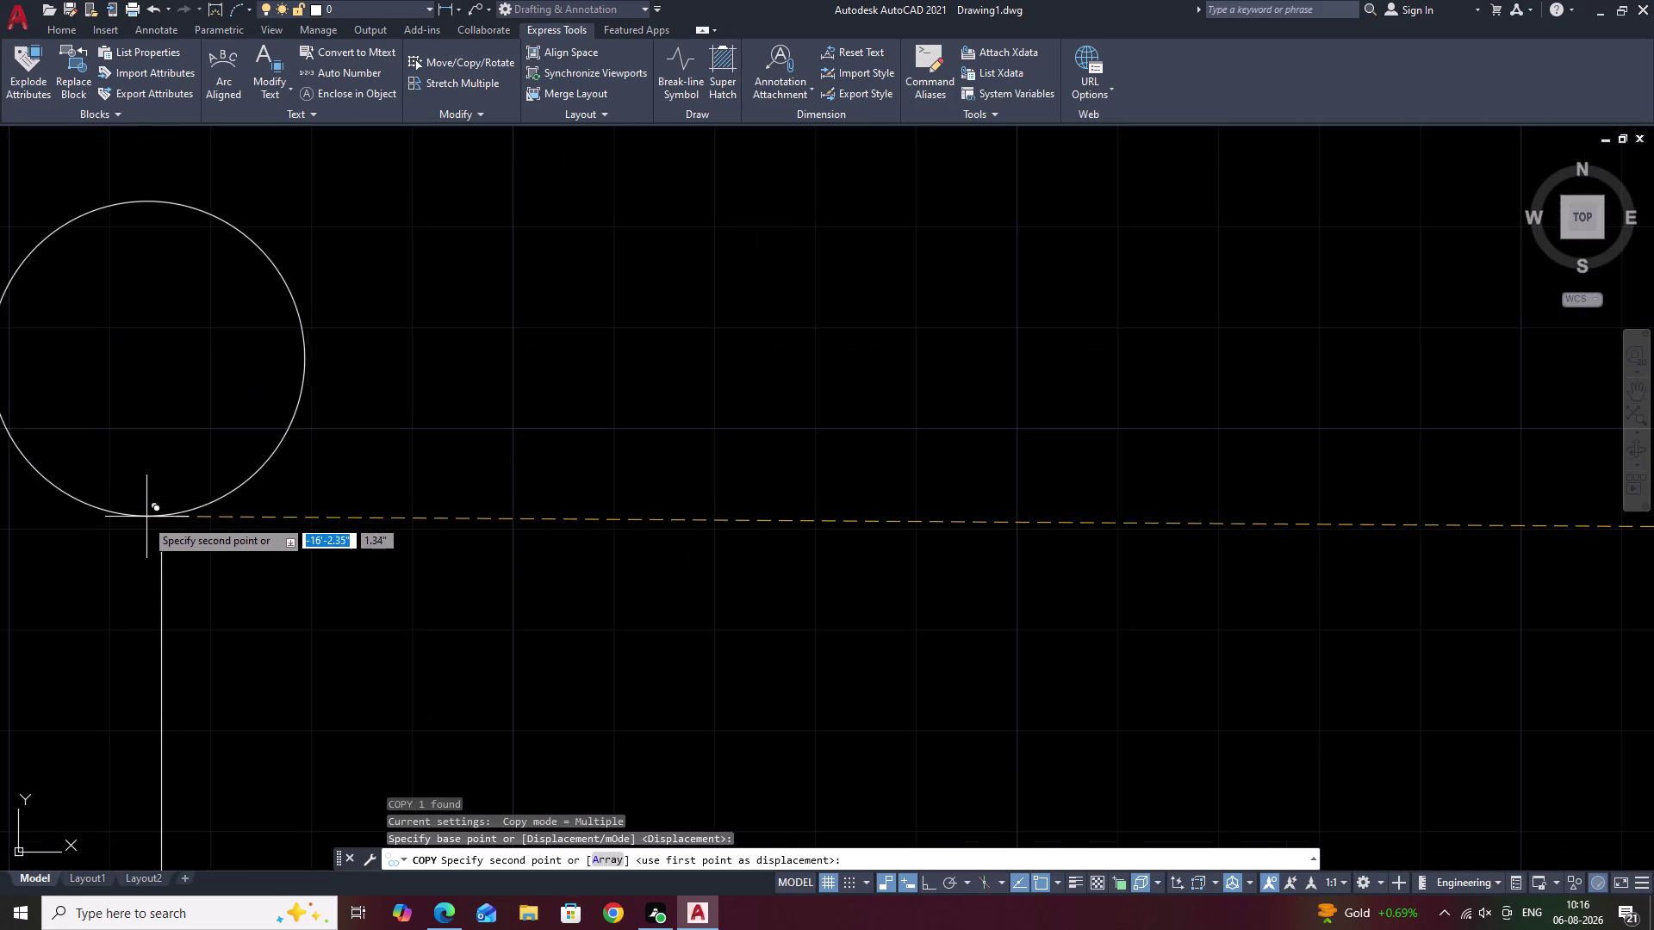
click(162, 537)
scroll(down, 3)
key(Escape)
scroll(down, 3)
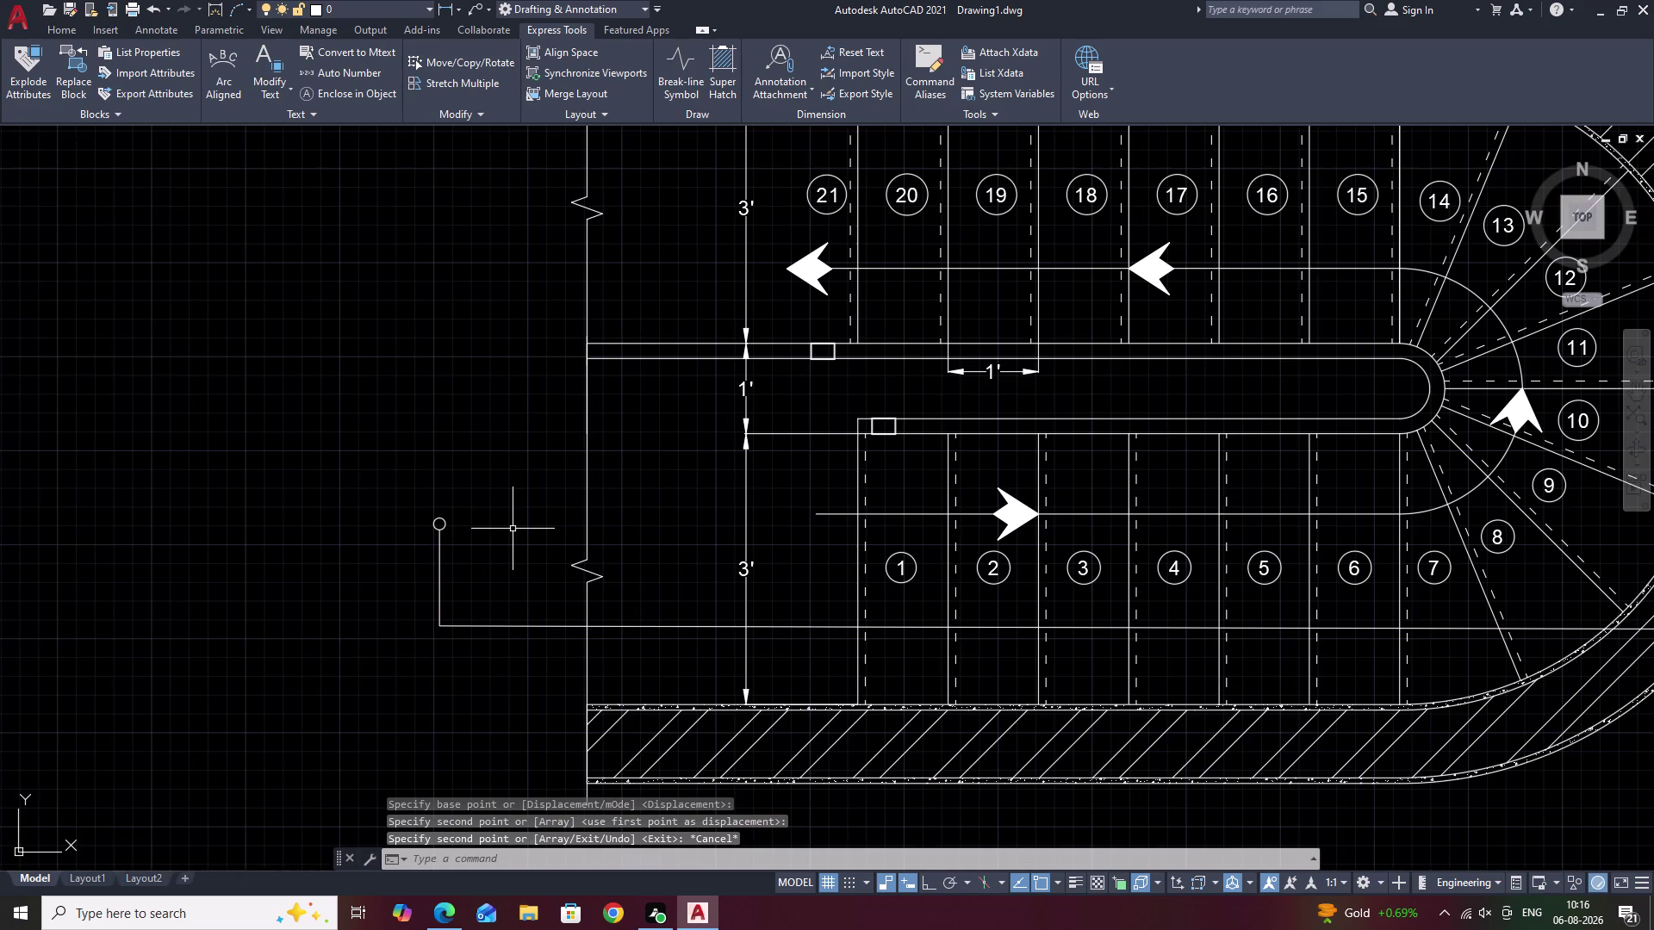
middle_drag(512, 529, 588, 452)
scroll(up, 3)
scroll(up, 3)
middle_drag(986, 490, 691, 504)
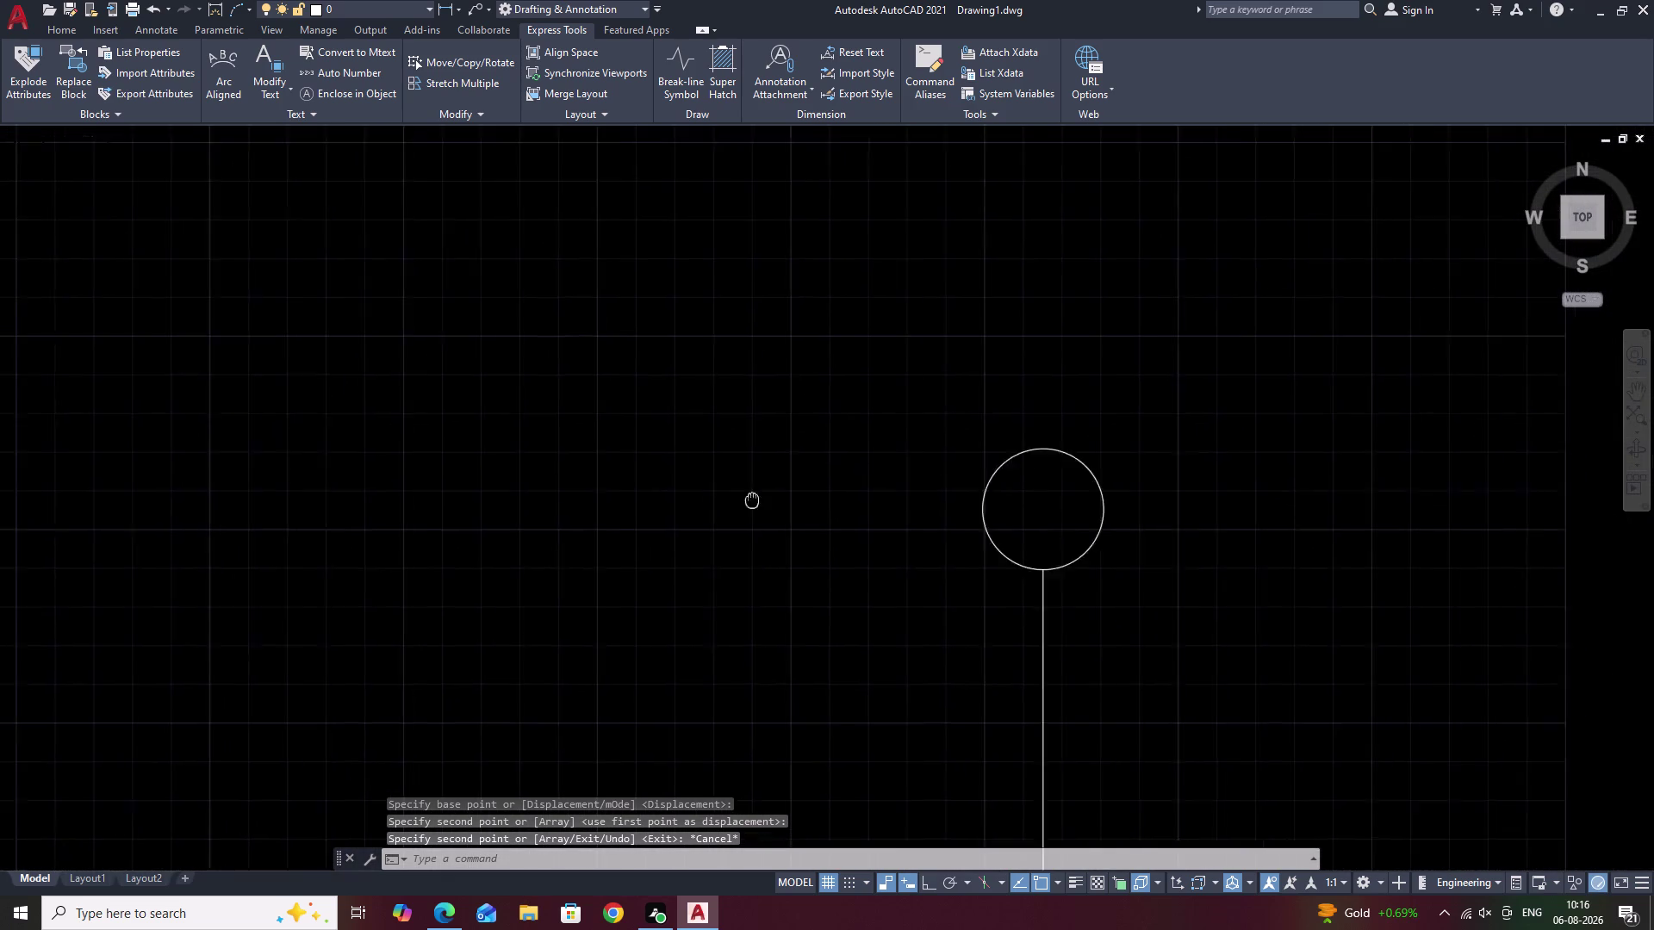
middle_drag(691, 504, 665, 507)
Draw a 1-unit horizontal line from the circle's right quadrant.
text(L)
key(space)
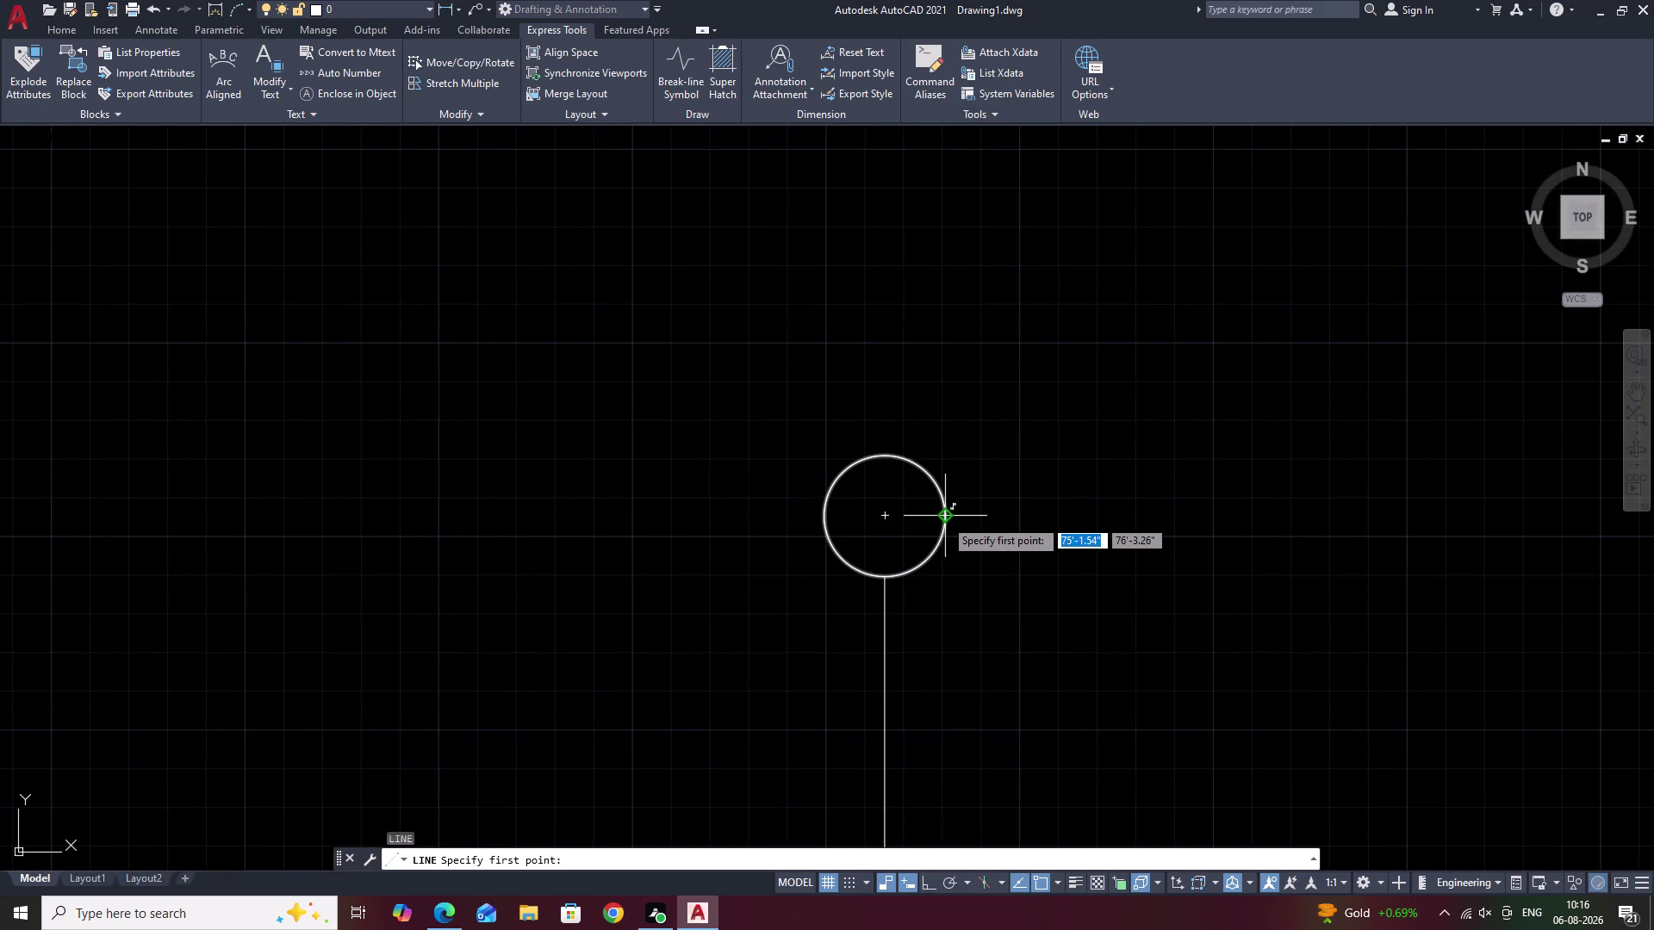
double_click(944, 519)
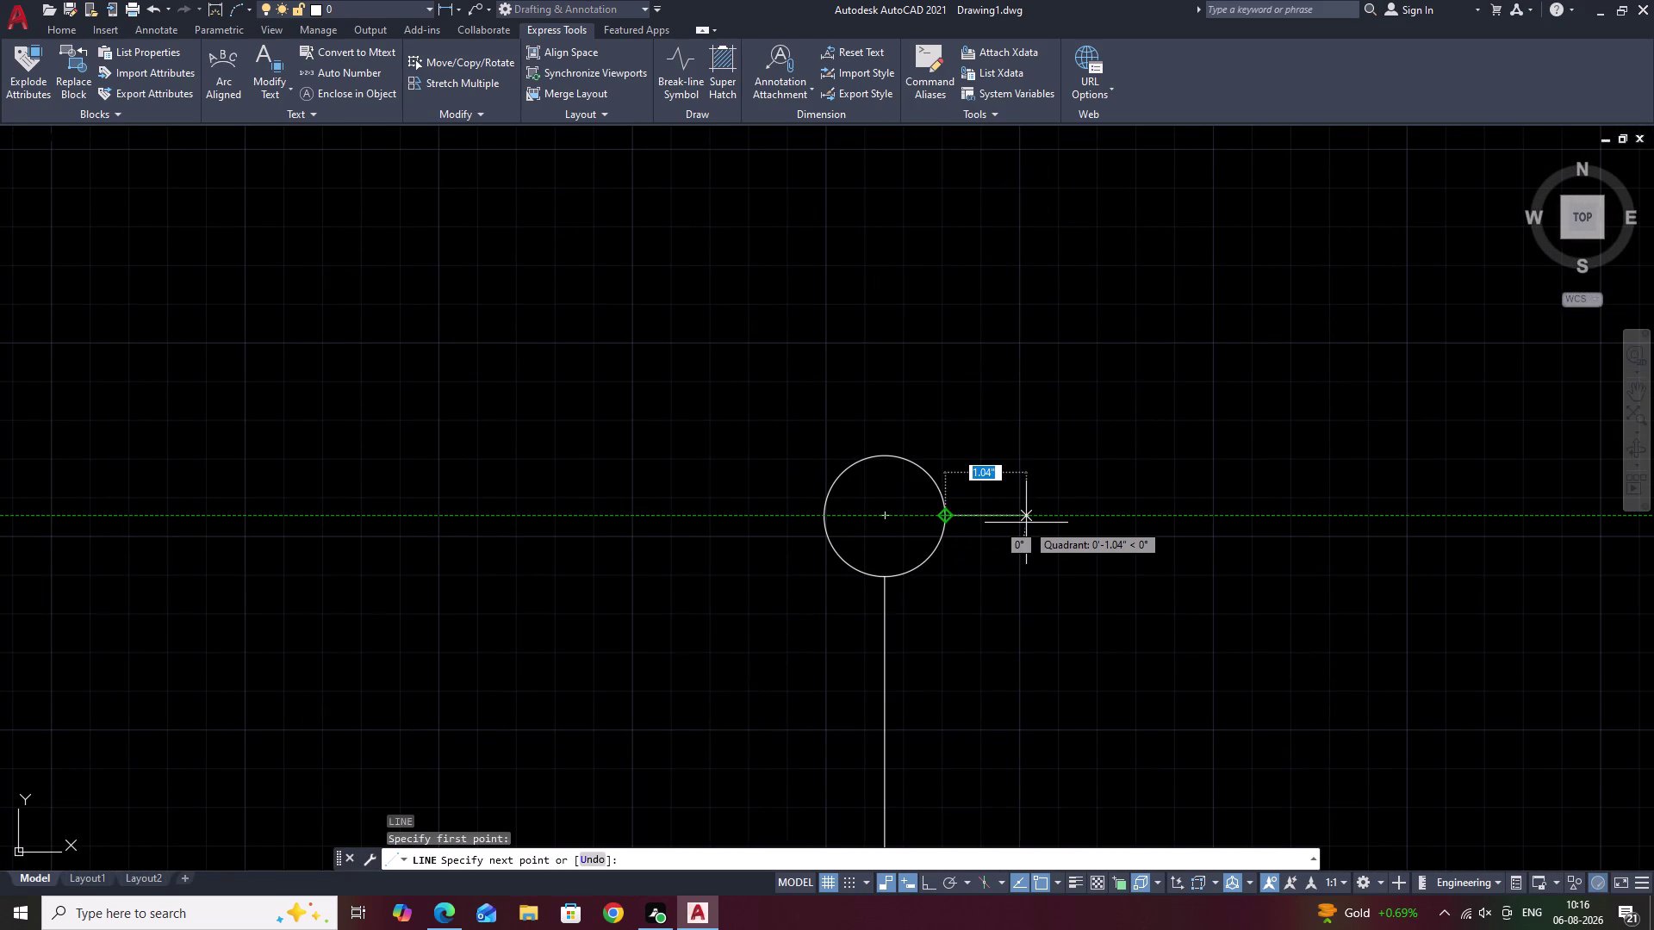
text(1)
key(space)
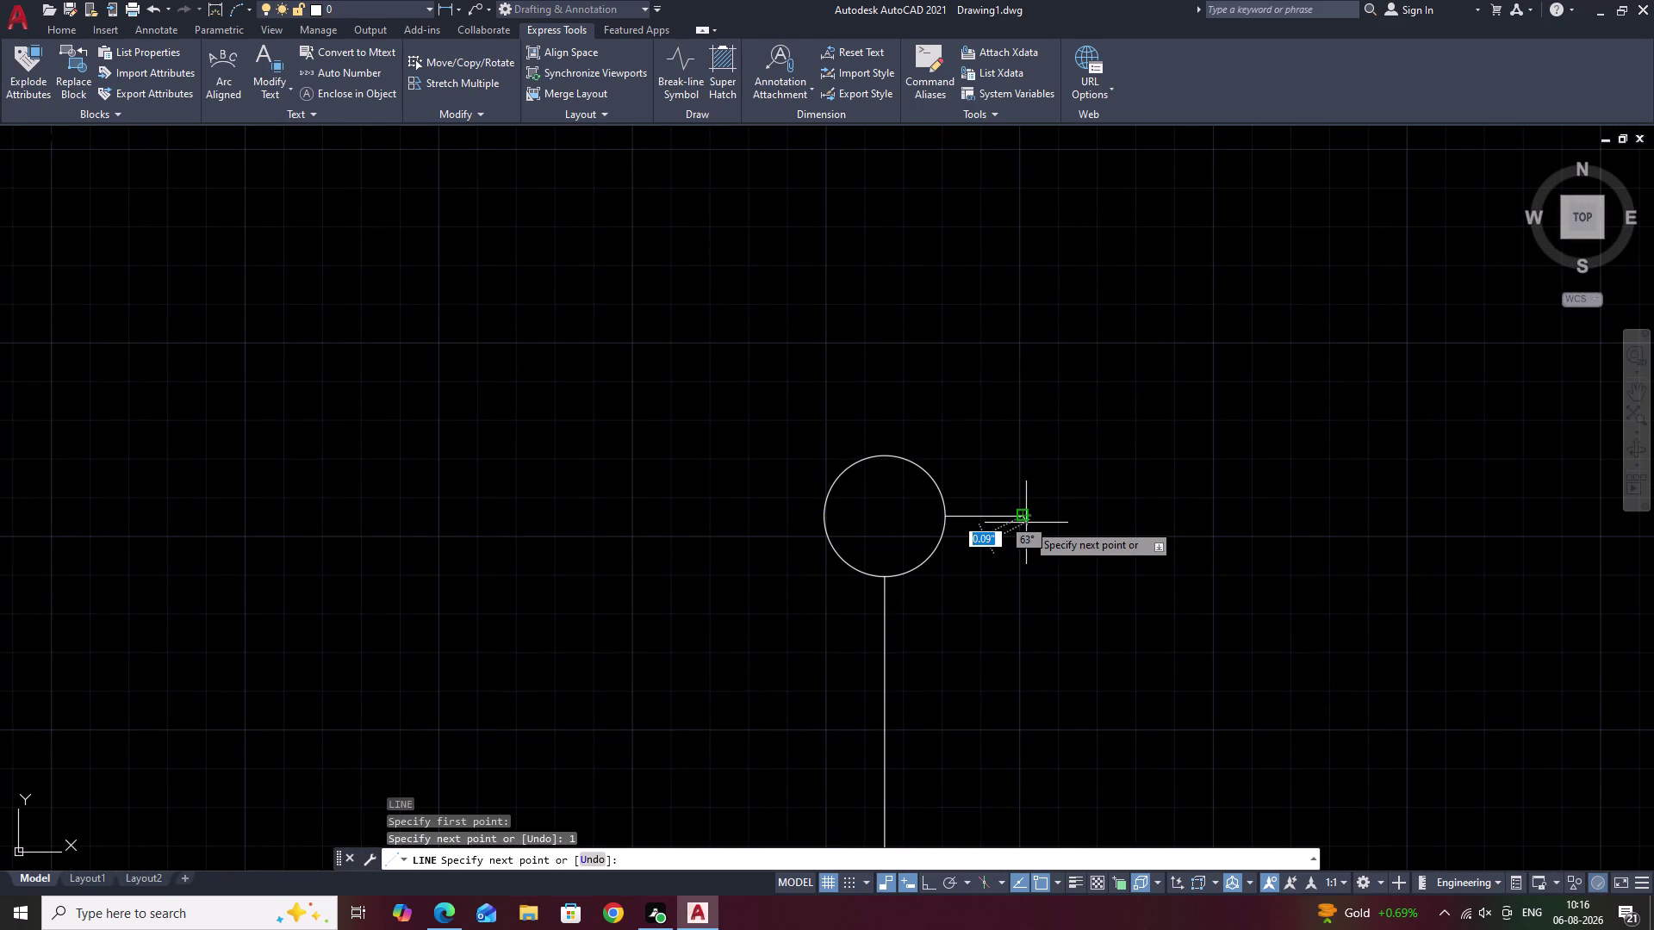
key(Escape)
key(space)
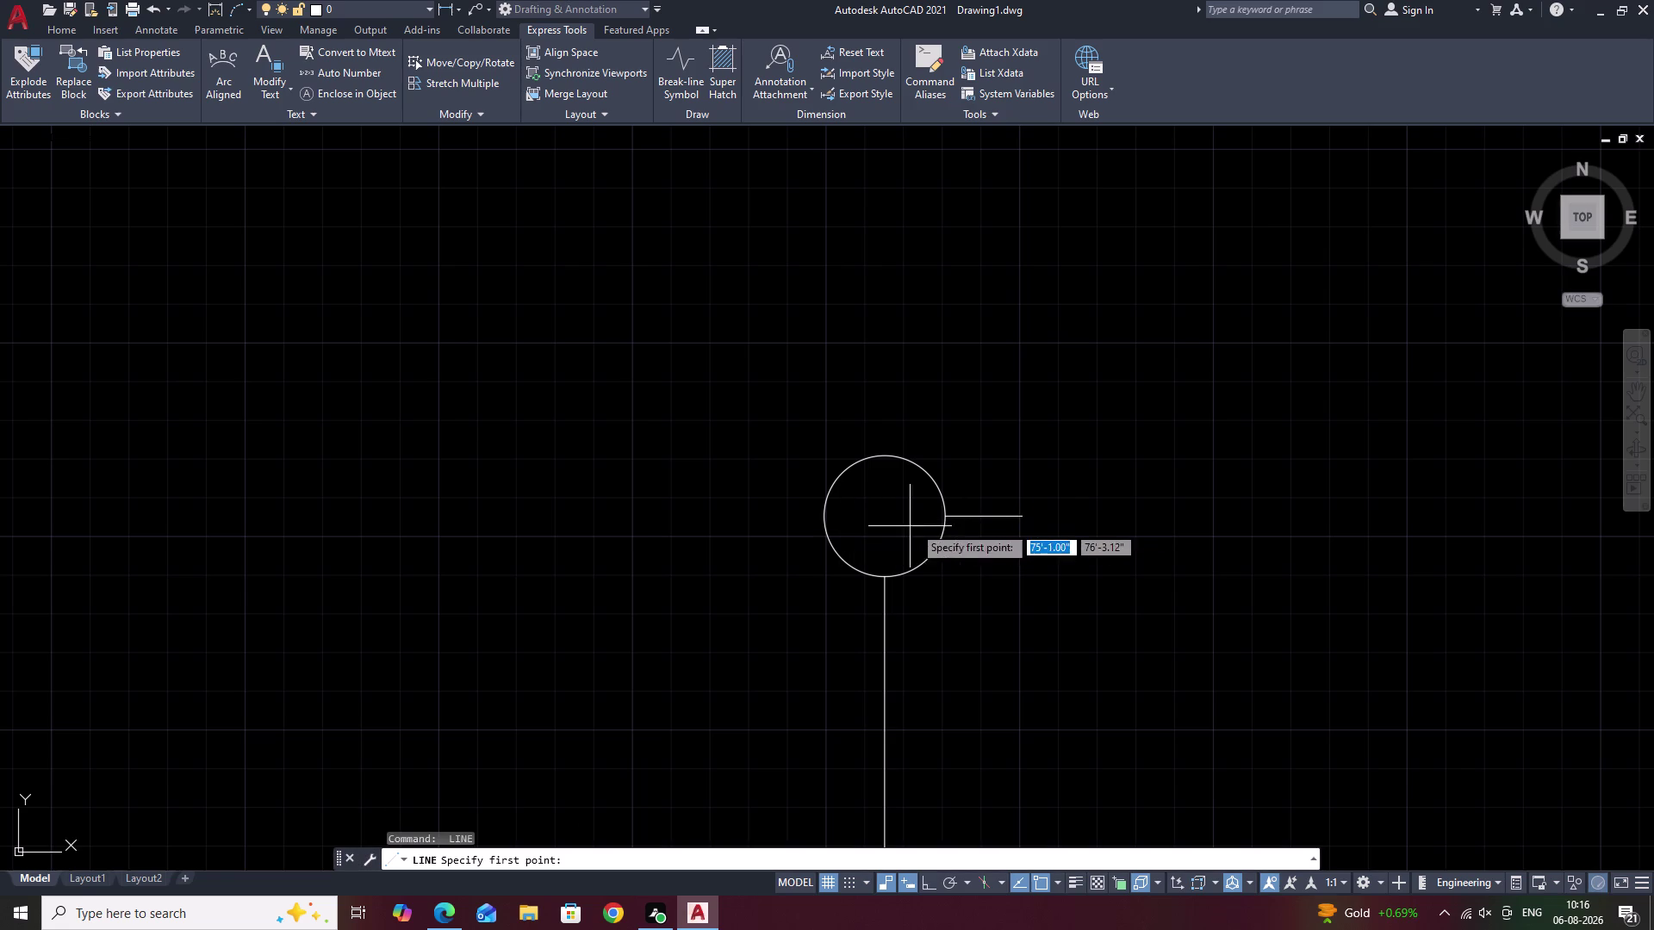
key(Escape)
Mirror the line about a vertical axis through the circle's centre, keeping the original.
click(977, 516)
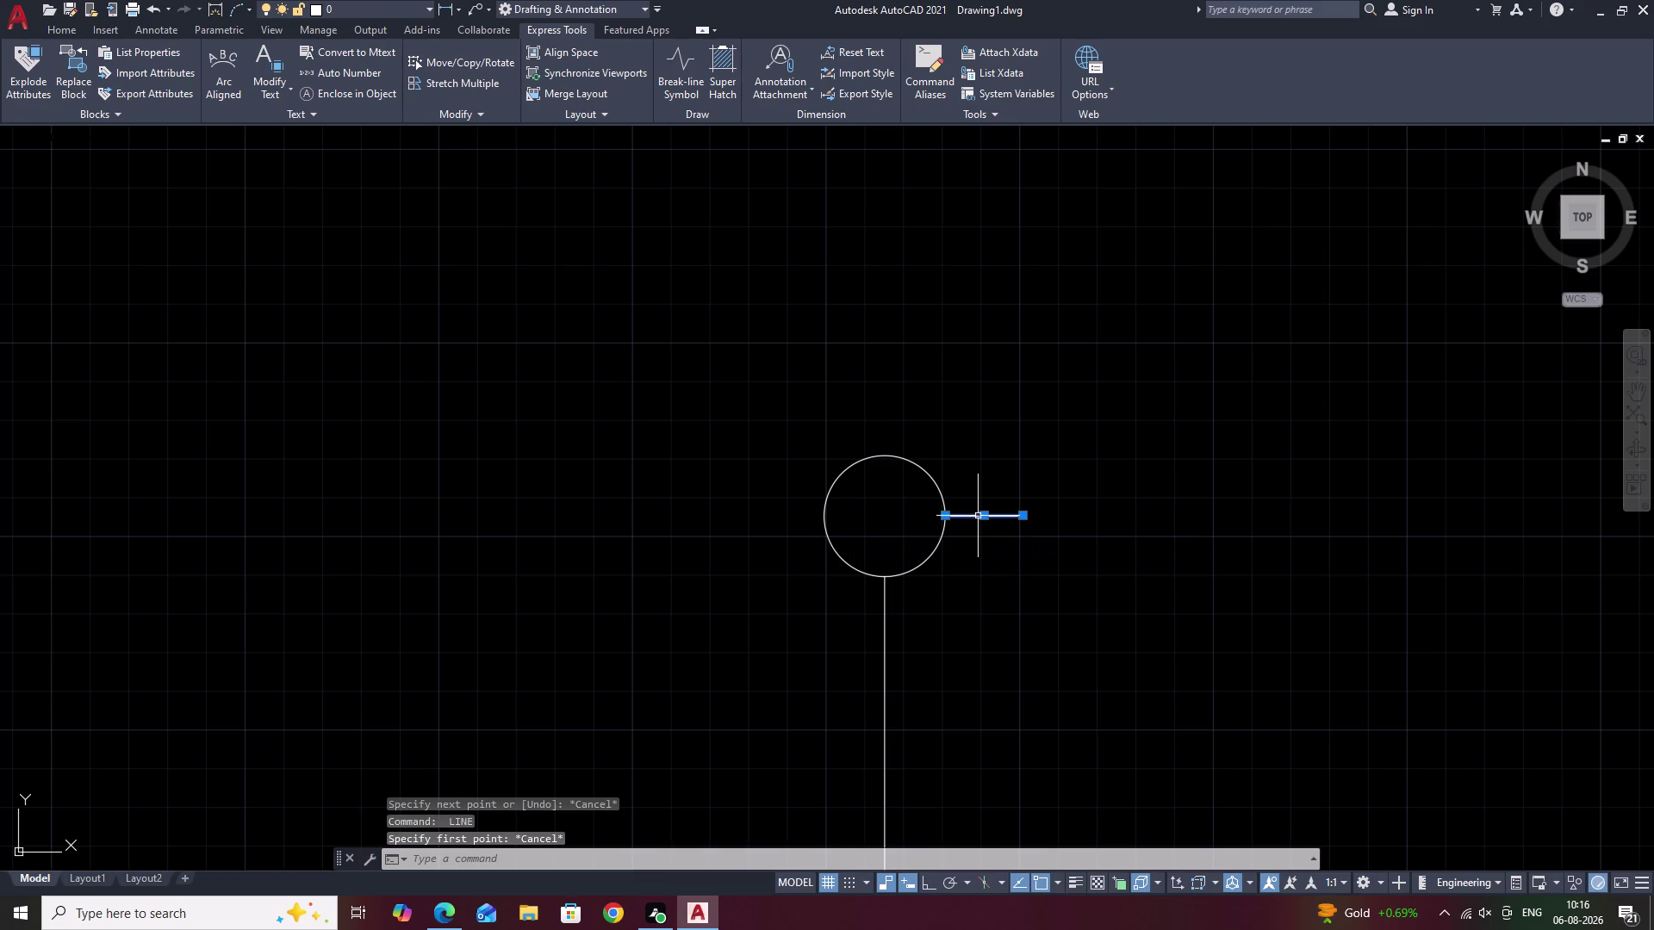
text(MI)
key(space)
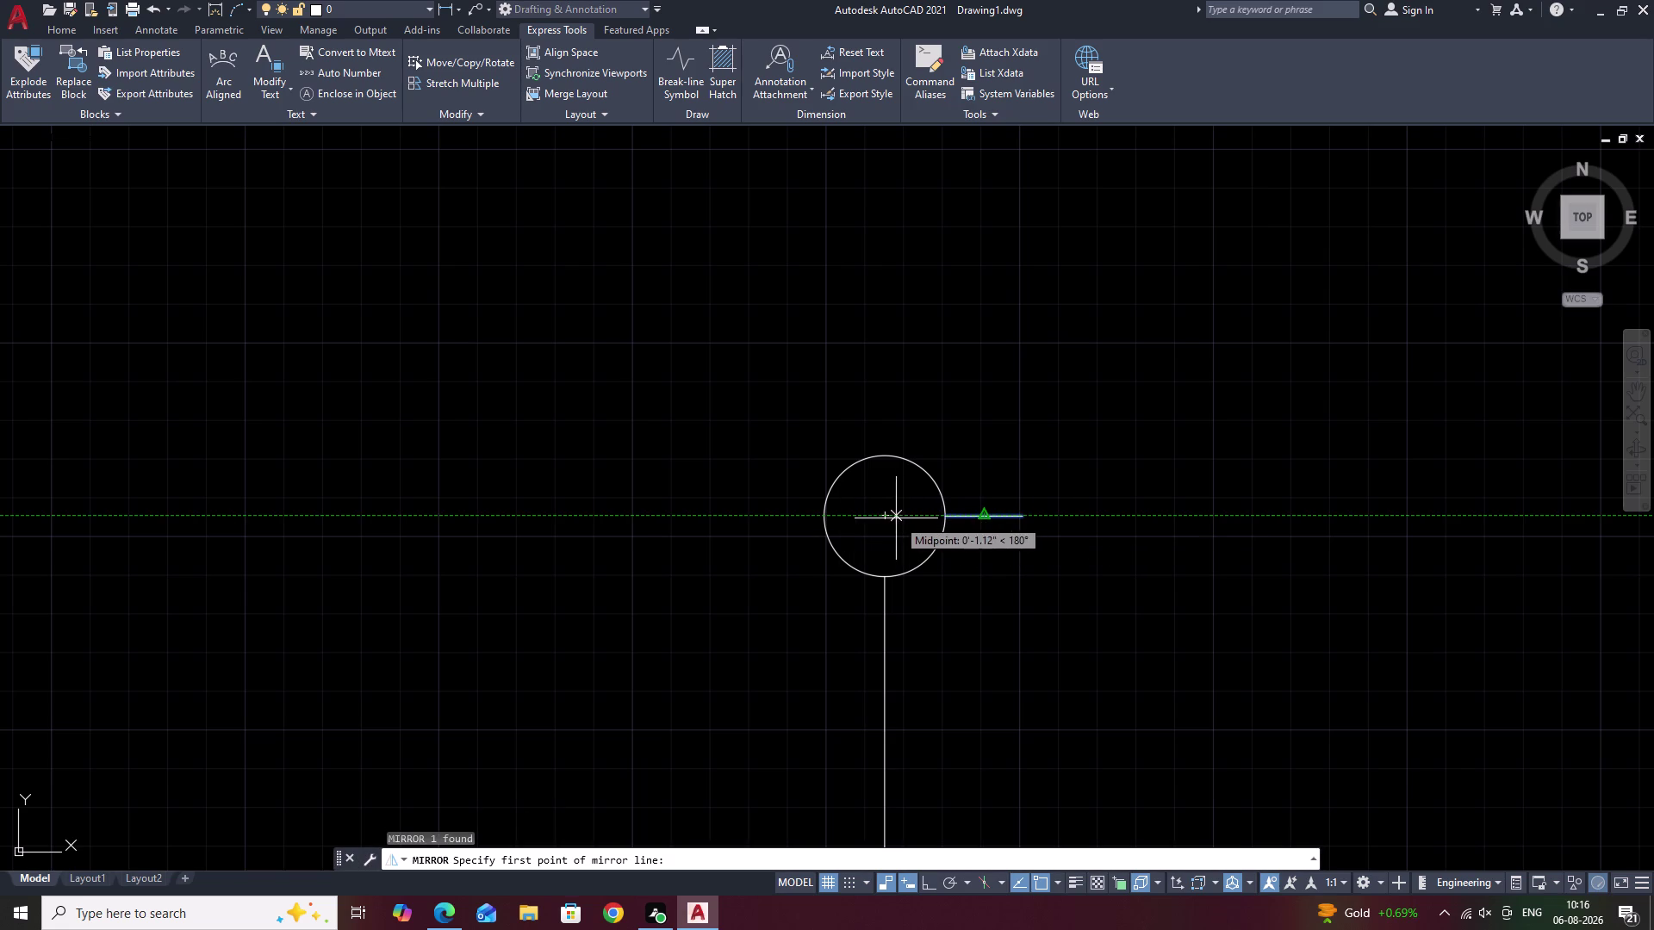
click(882, 517)
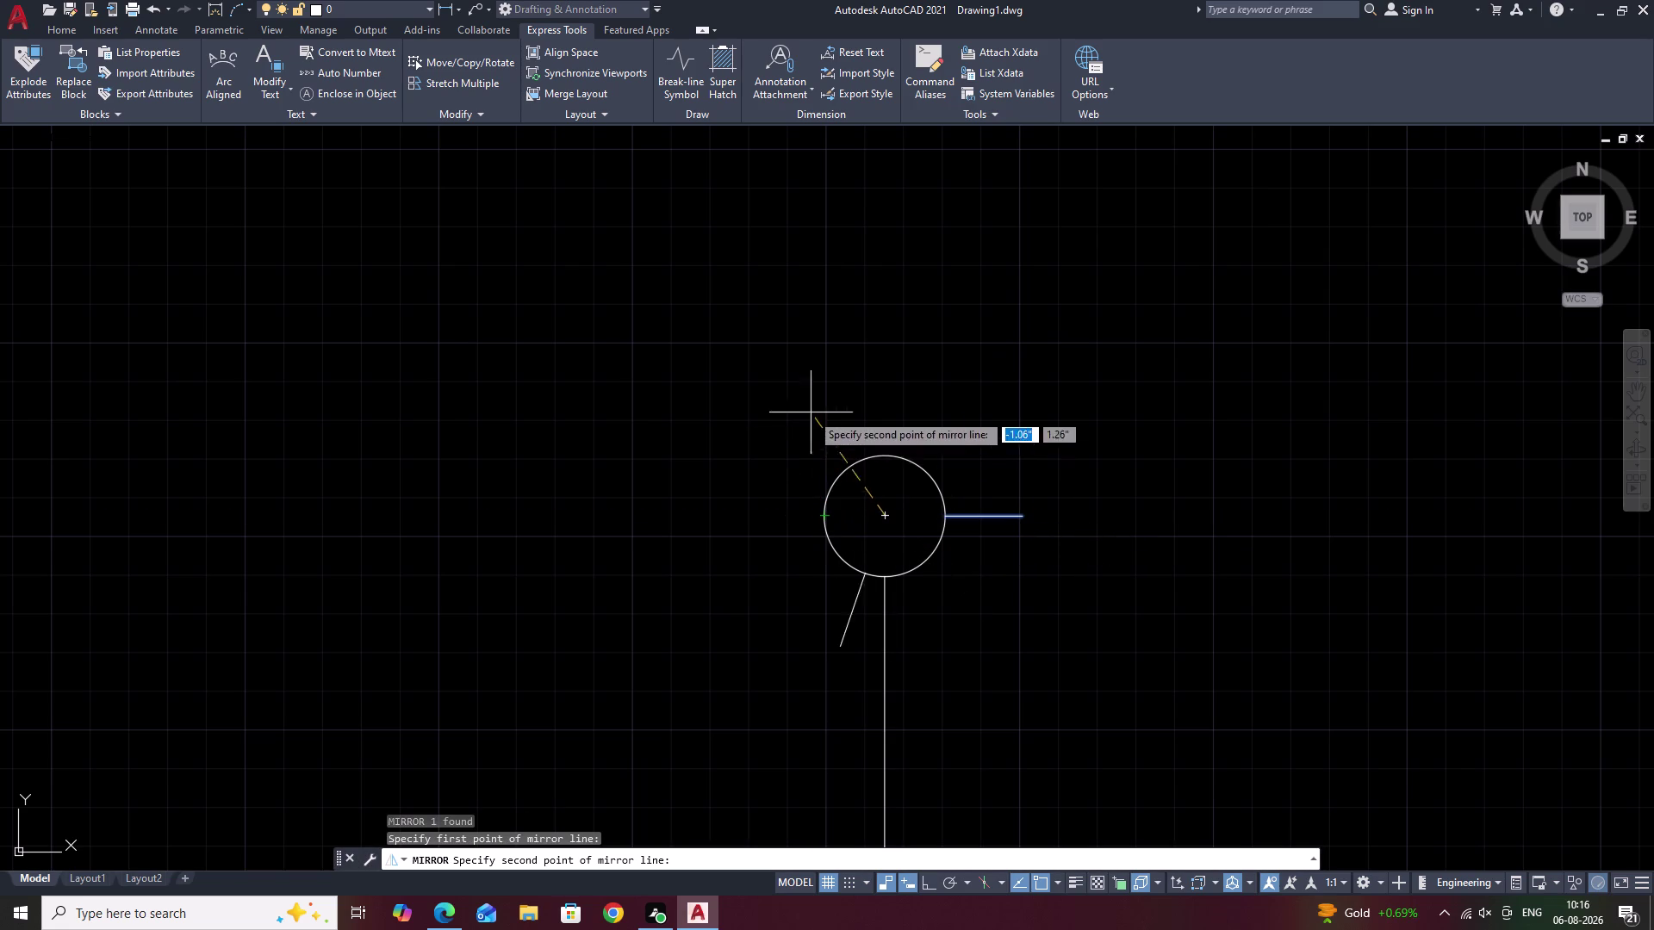
key(F8)
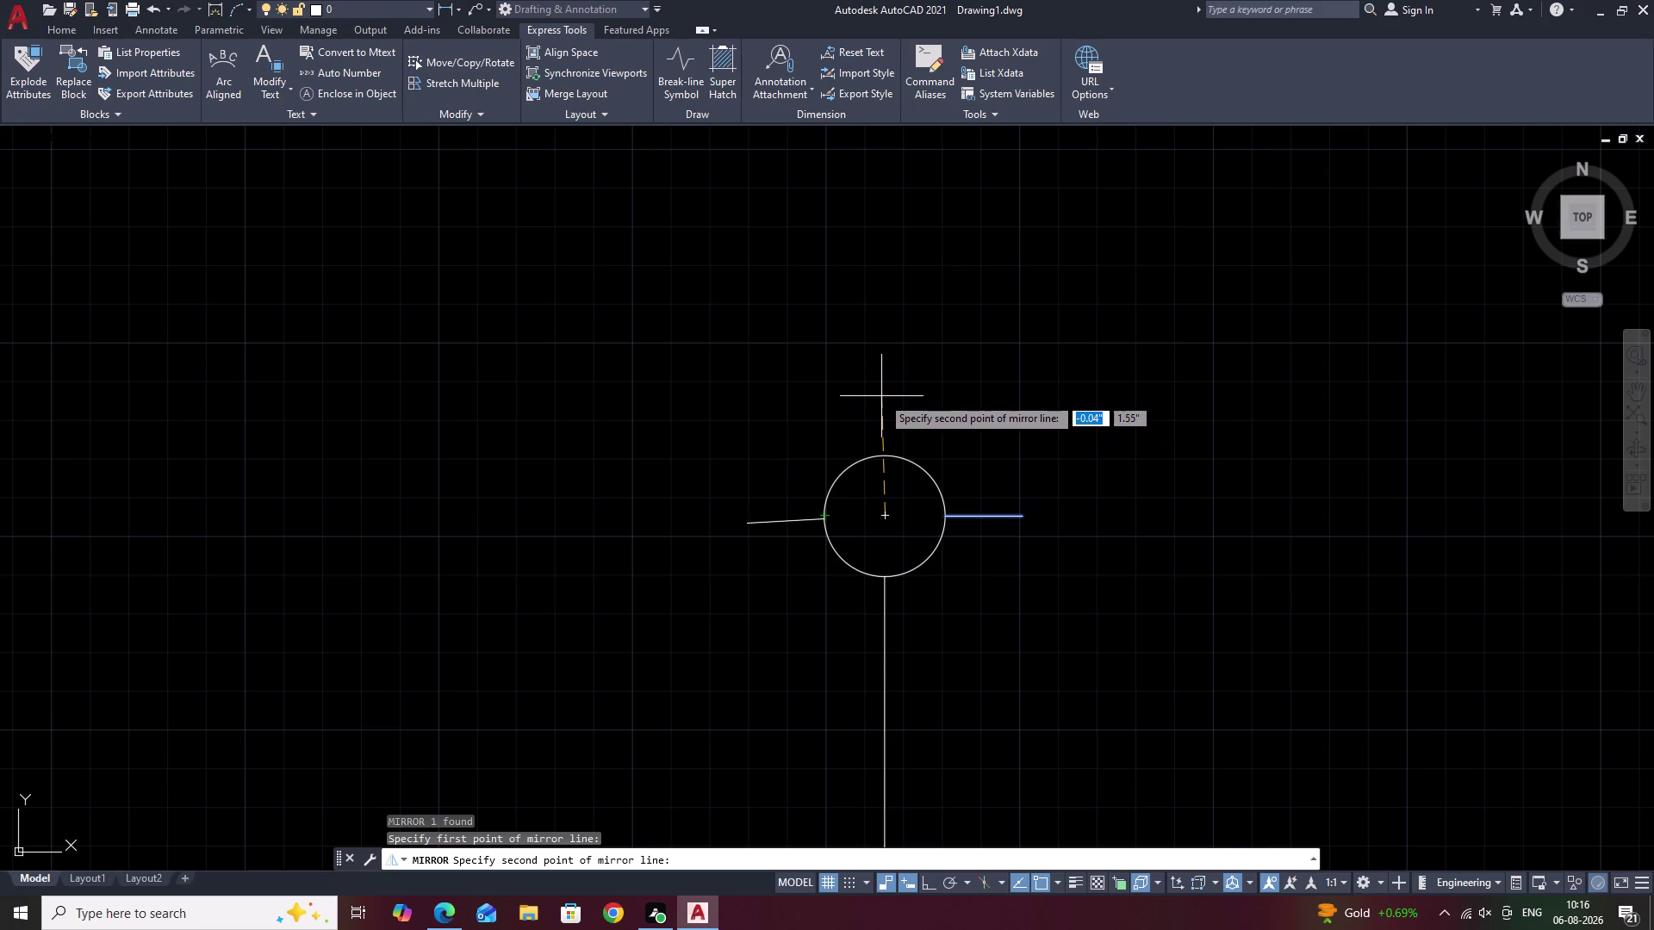
click(881, 396)
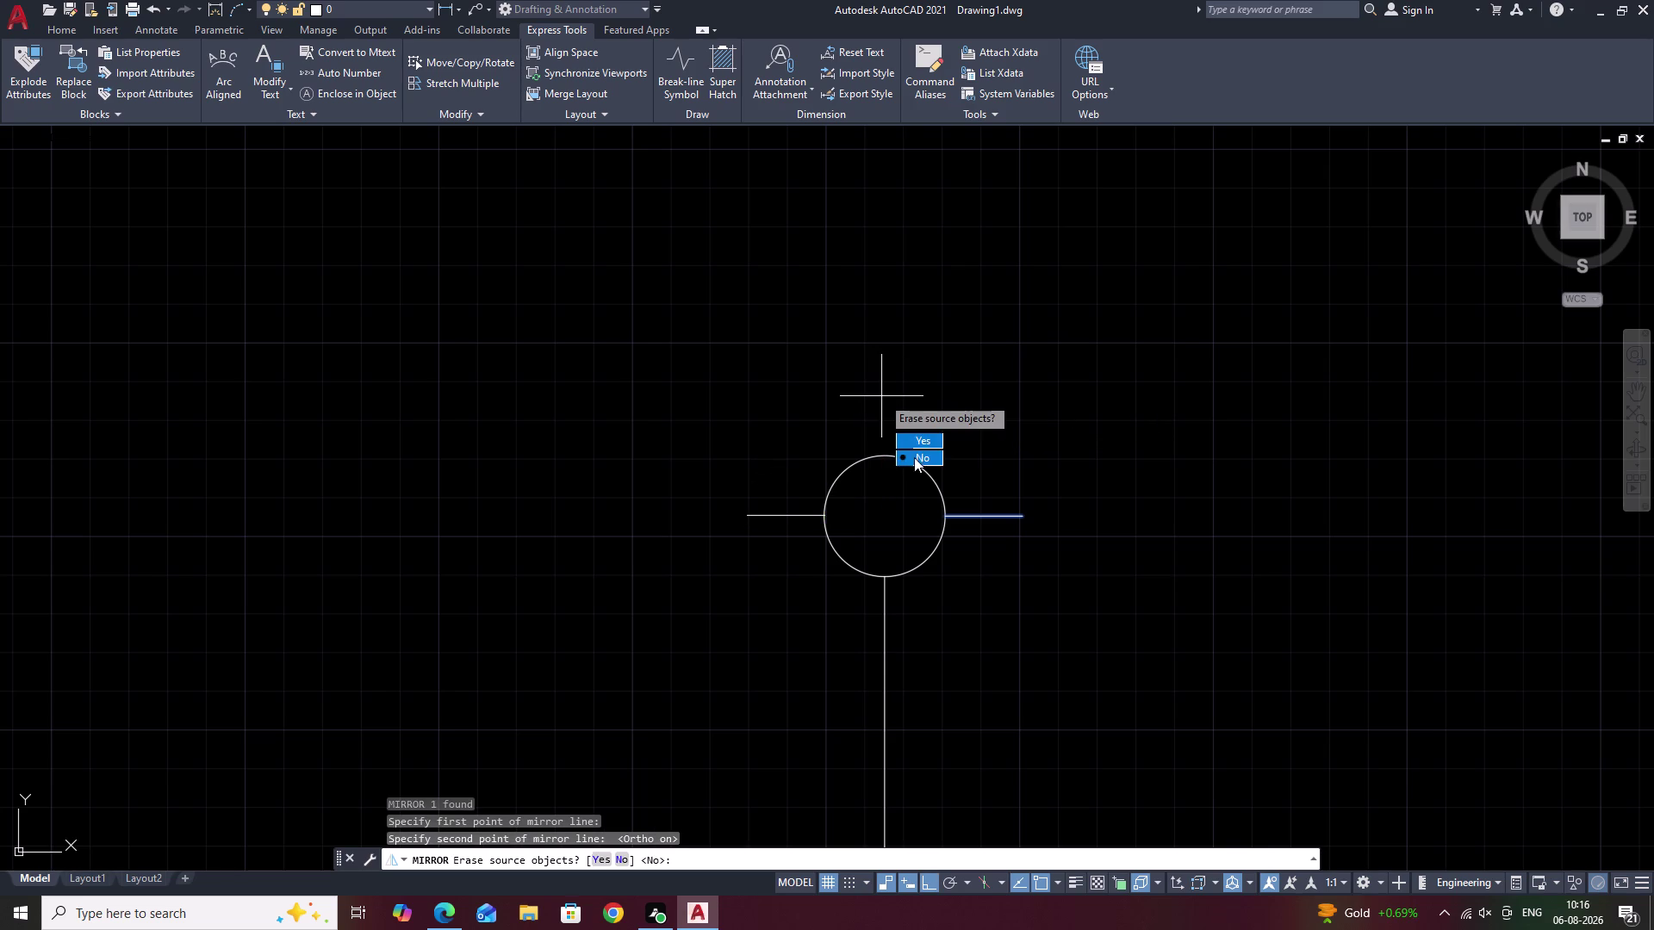
drag(914, 458, 881, 396)
key(Escape)
text(L)
key(space)
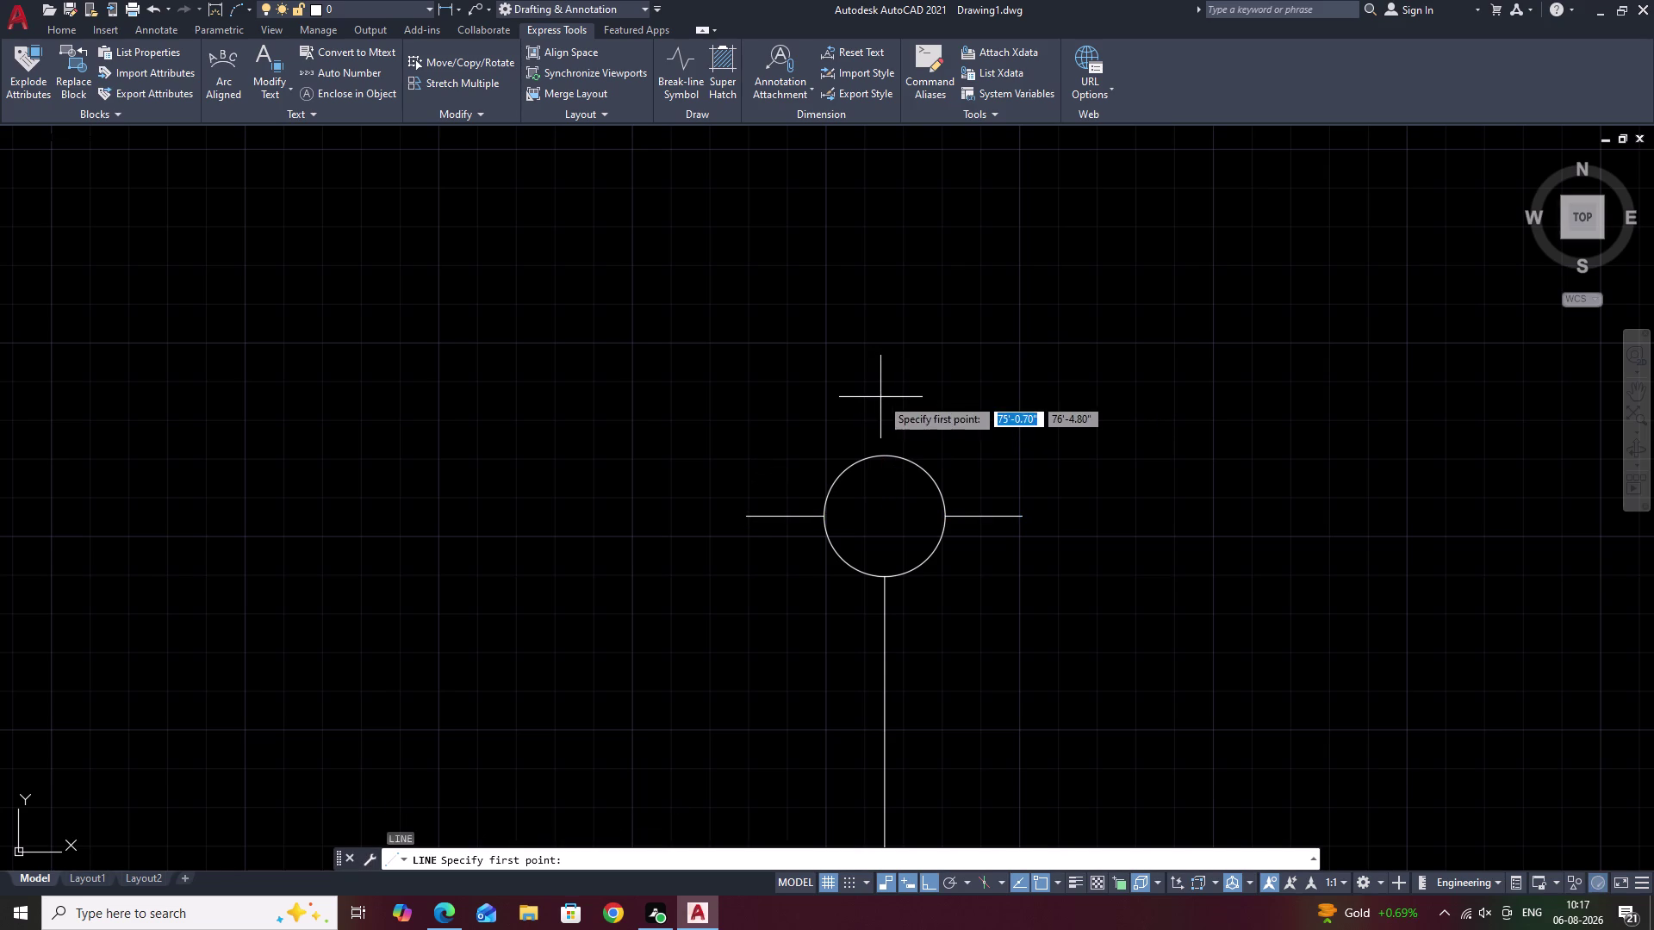
Draw two slanted lines from the side lines' outer ends, crossing above the circle.
double_click(743, 514)
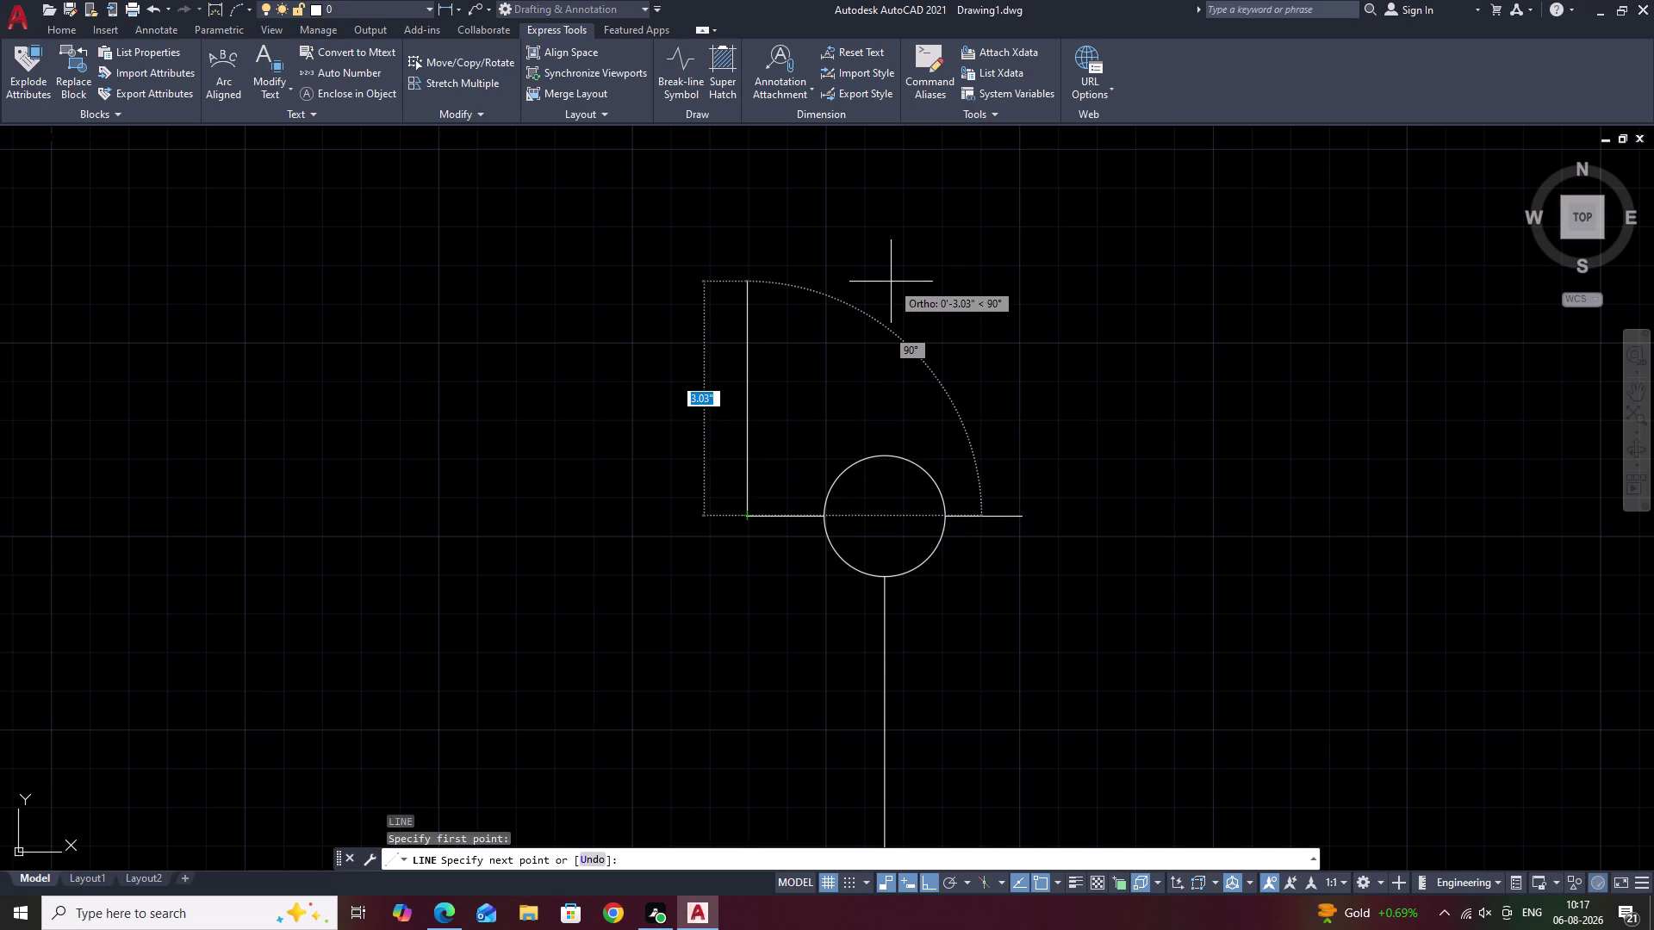
key(F8)
click(891, 281)
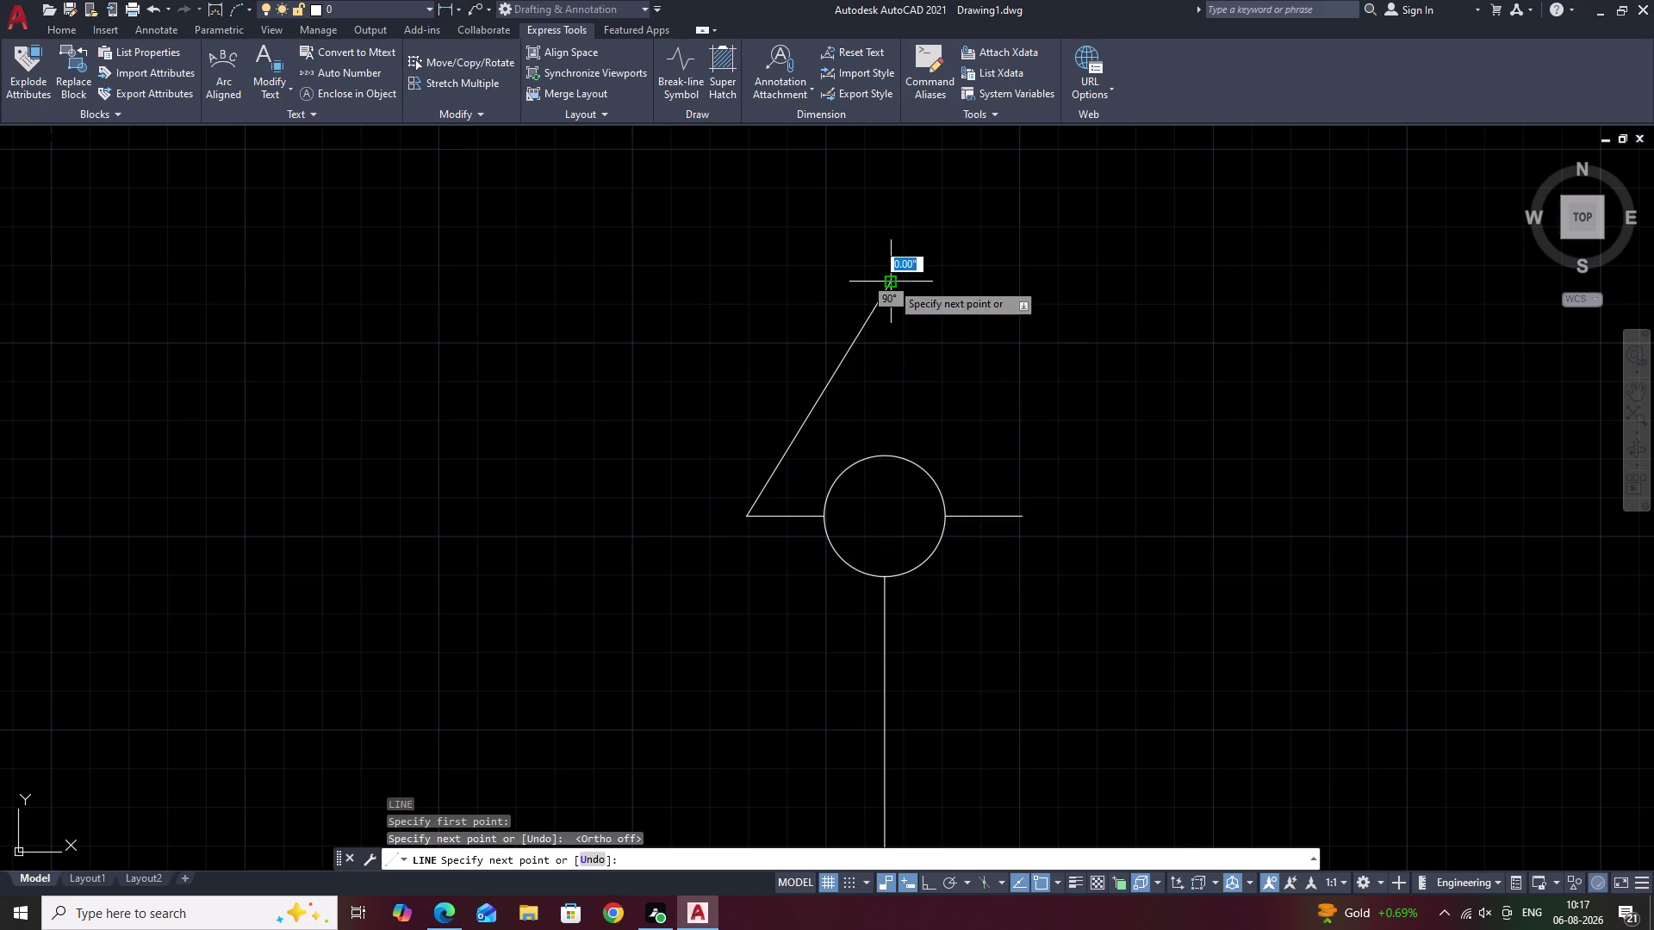
key(Escape)
text(L)
key(space)
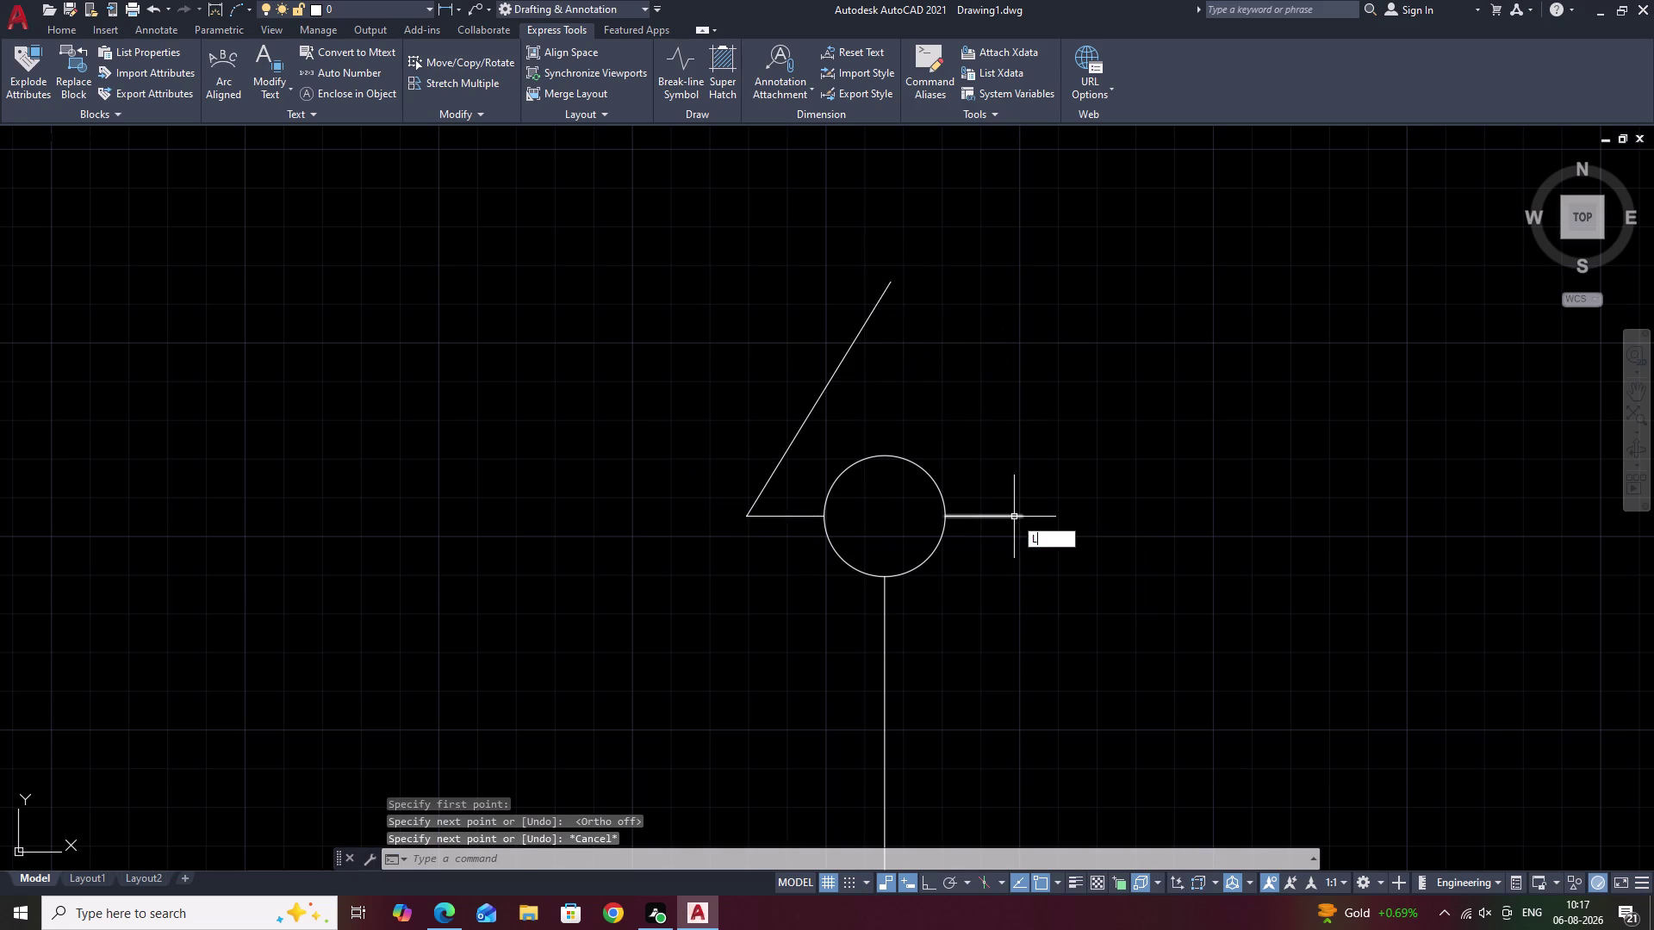
click(1022, 514)
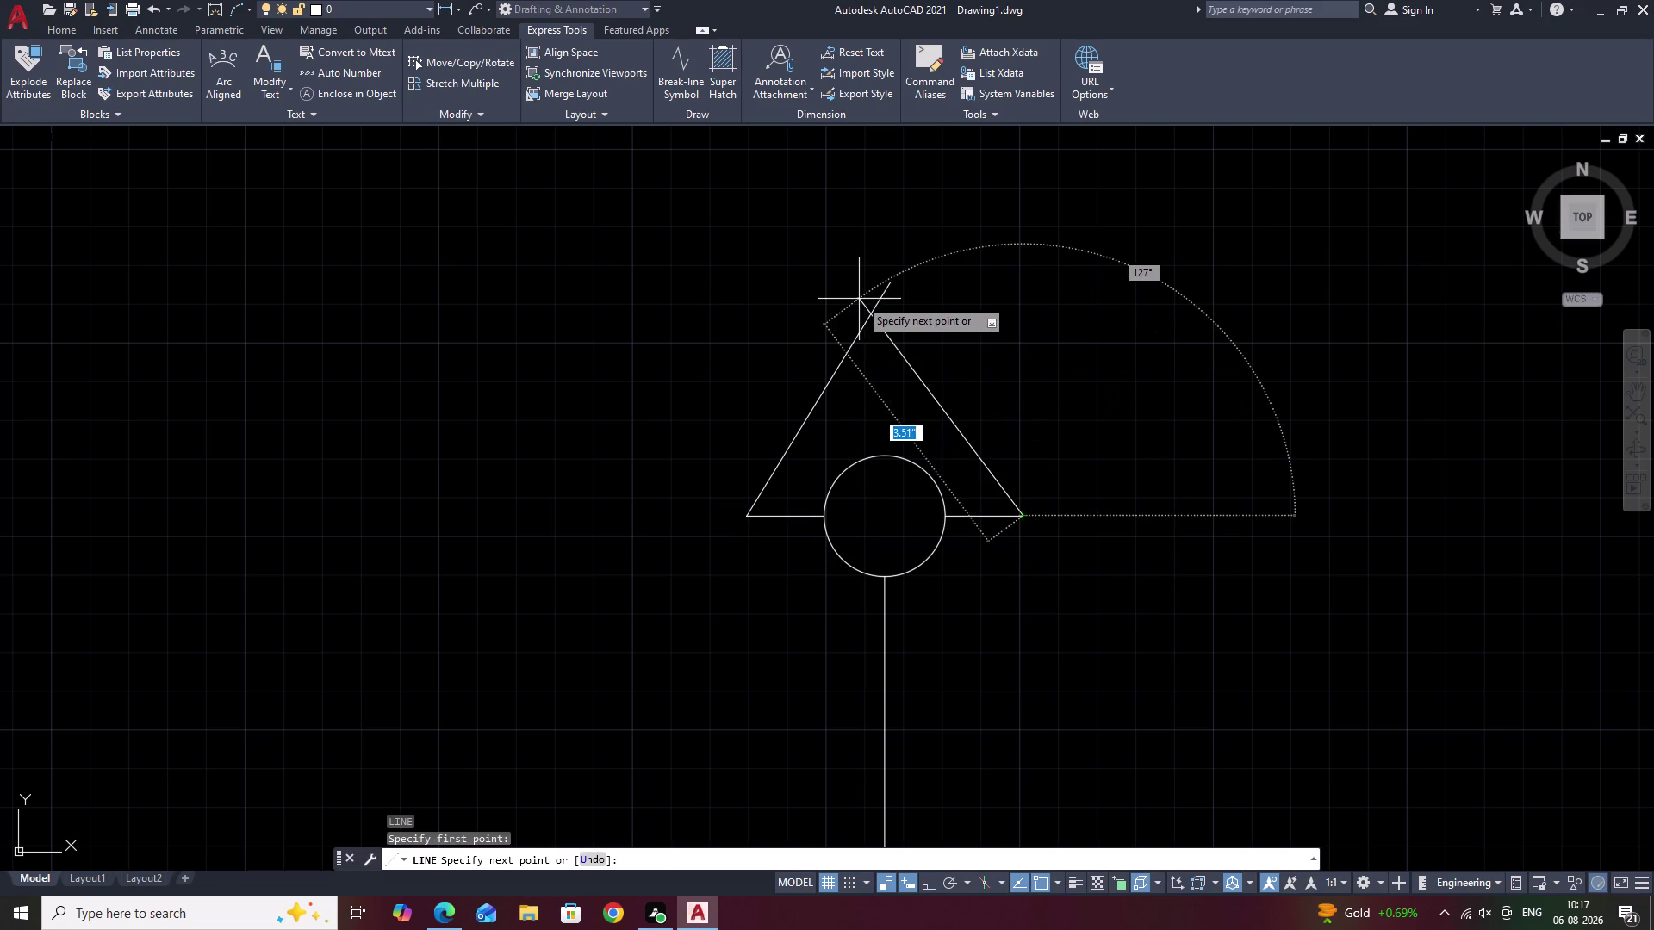
click(852, 292)
key(Escape)
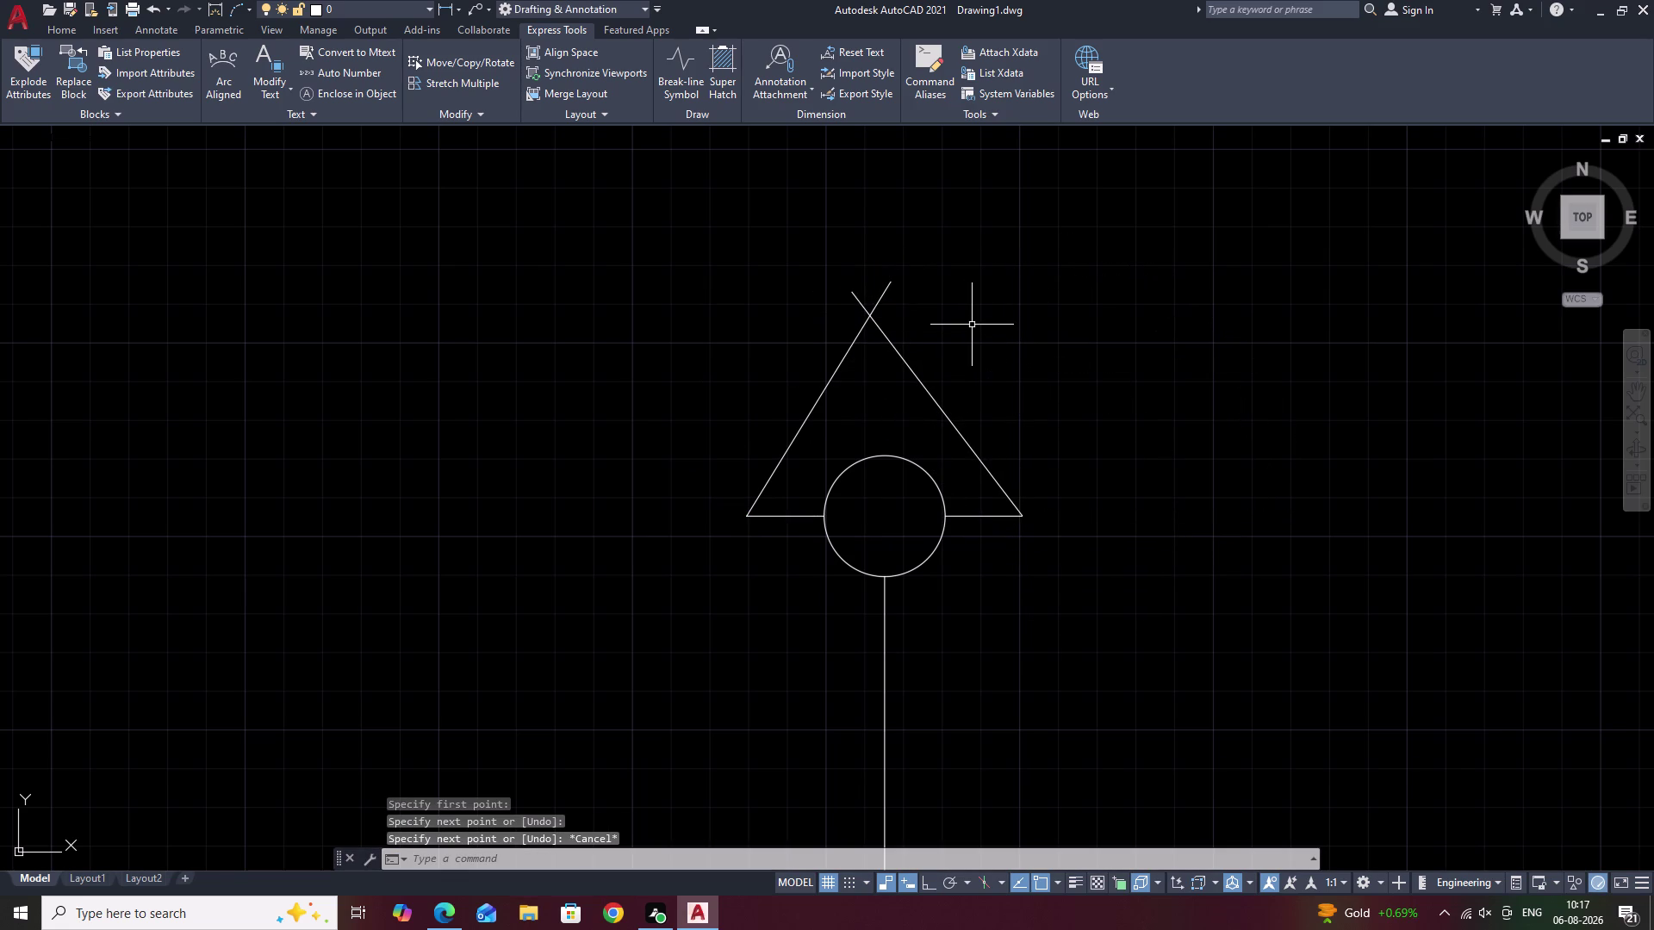
Trim the crossing overshoot and grip-stretch both slanted tops to meet at the apex.
text(TR)
key(space)
drag(971, 323, 768, 307)
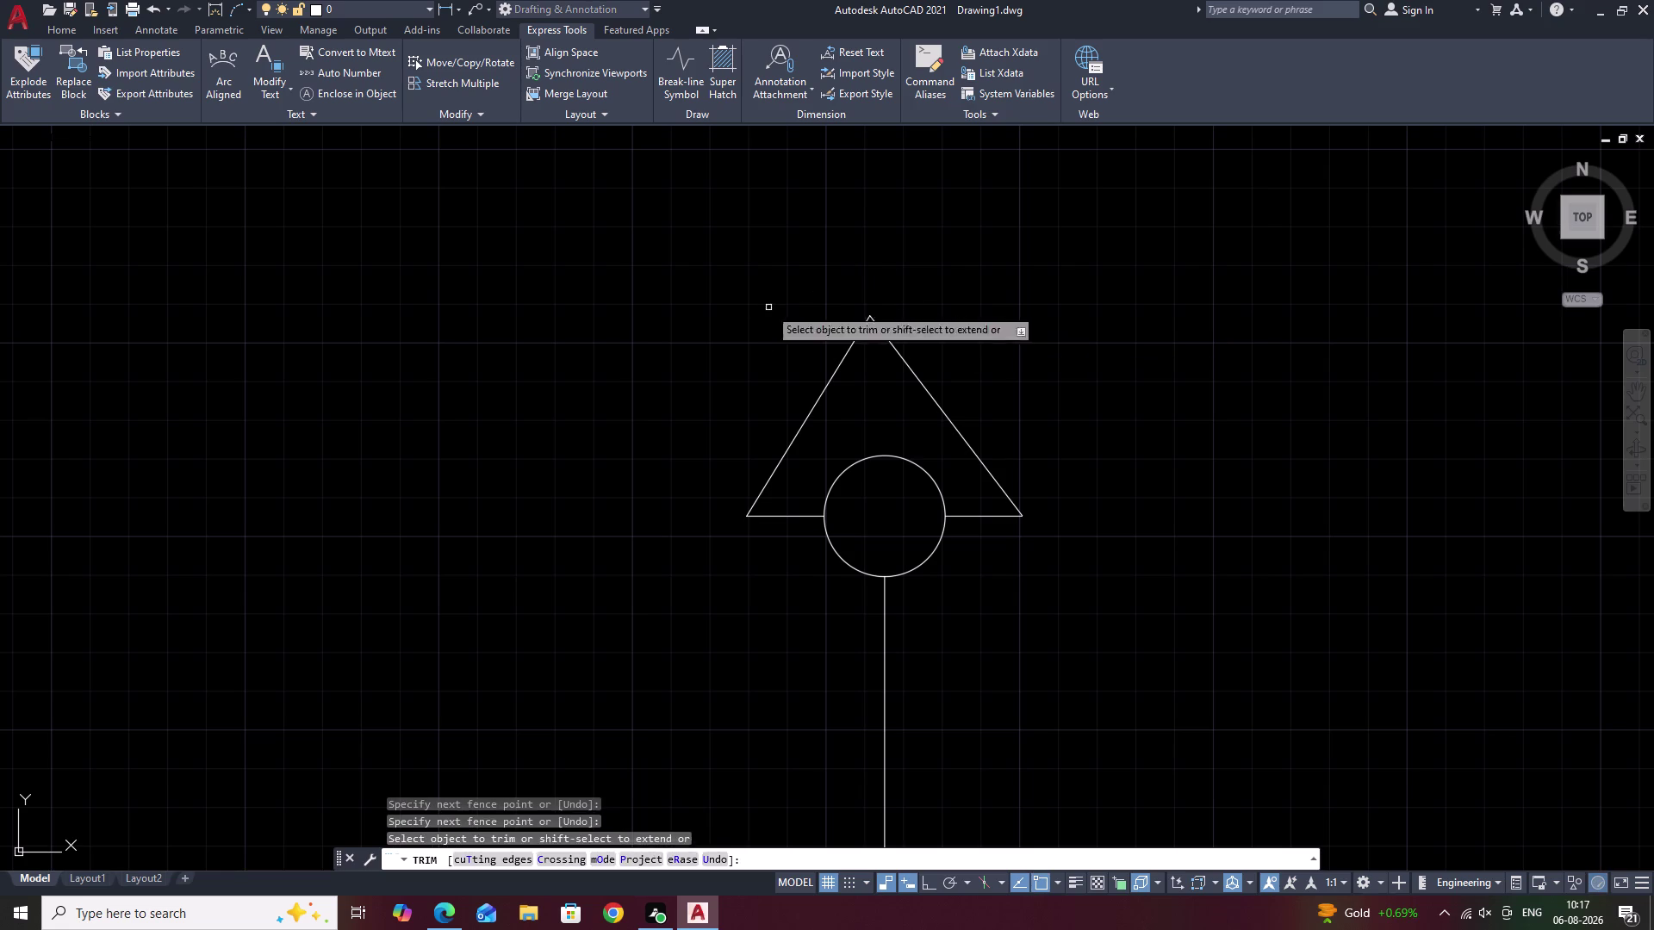
key(Escape)
click(959, 435)
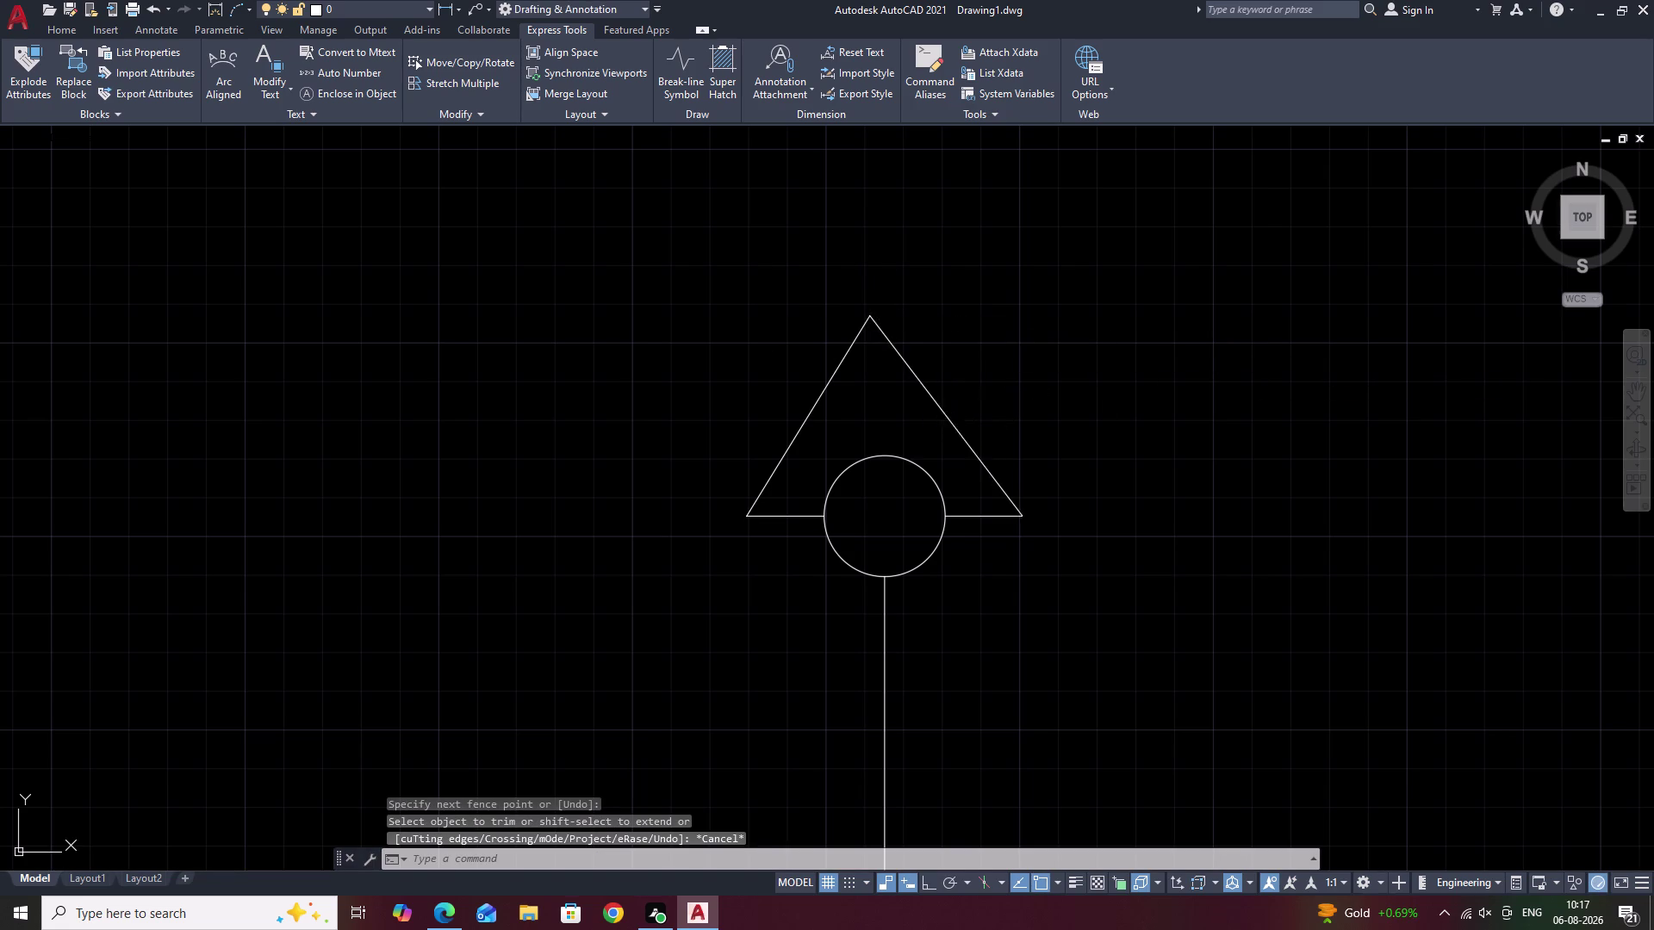
double_click(872, 317)
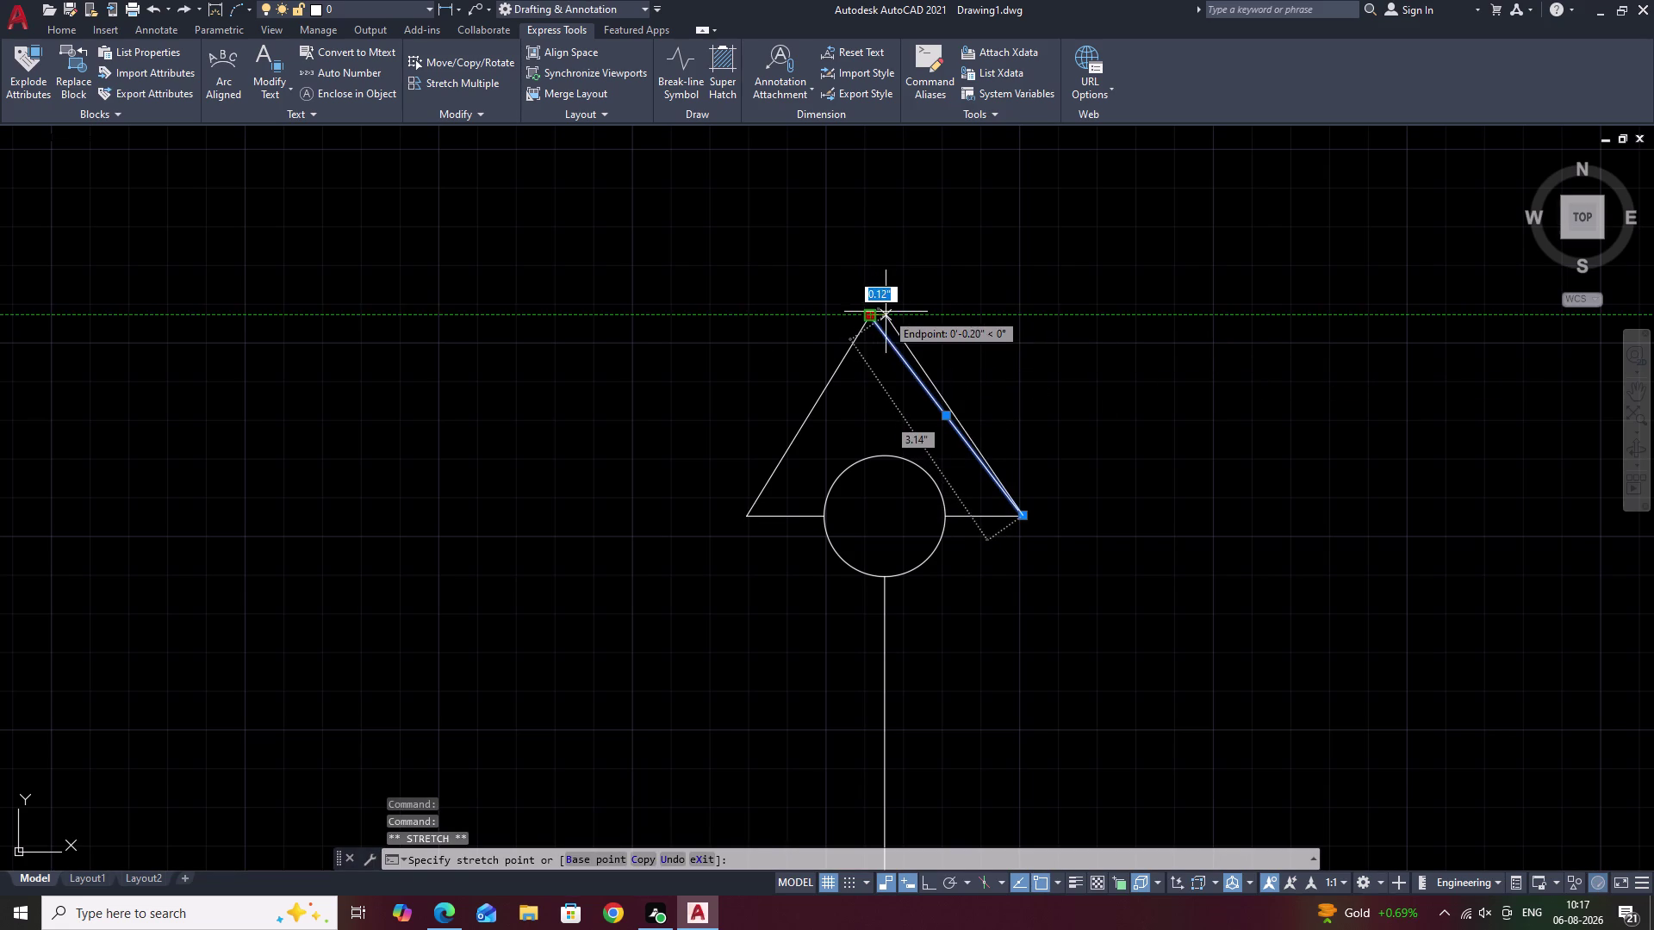
click(885, 312)
key(Escape)
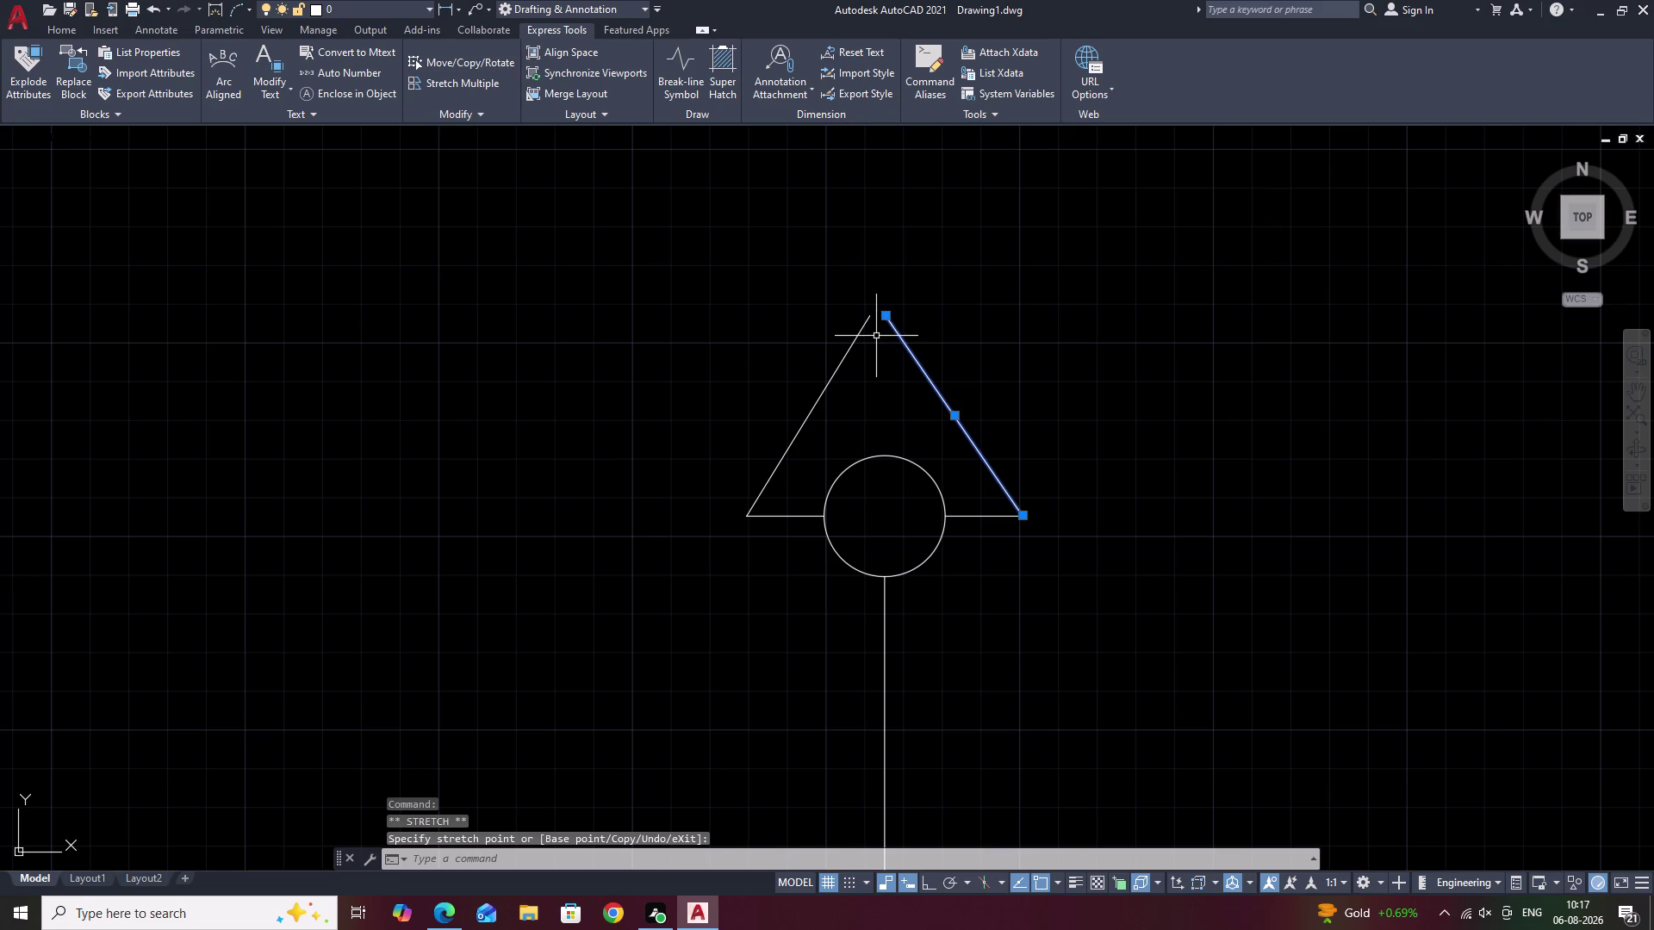
click(866, 325)
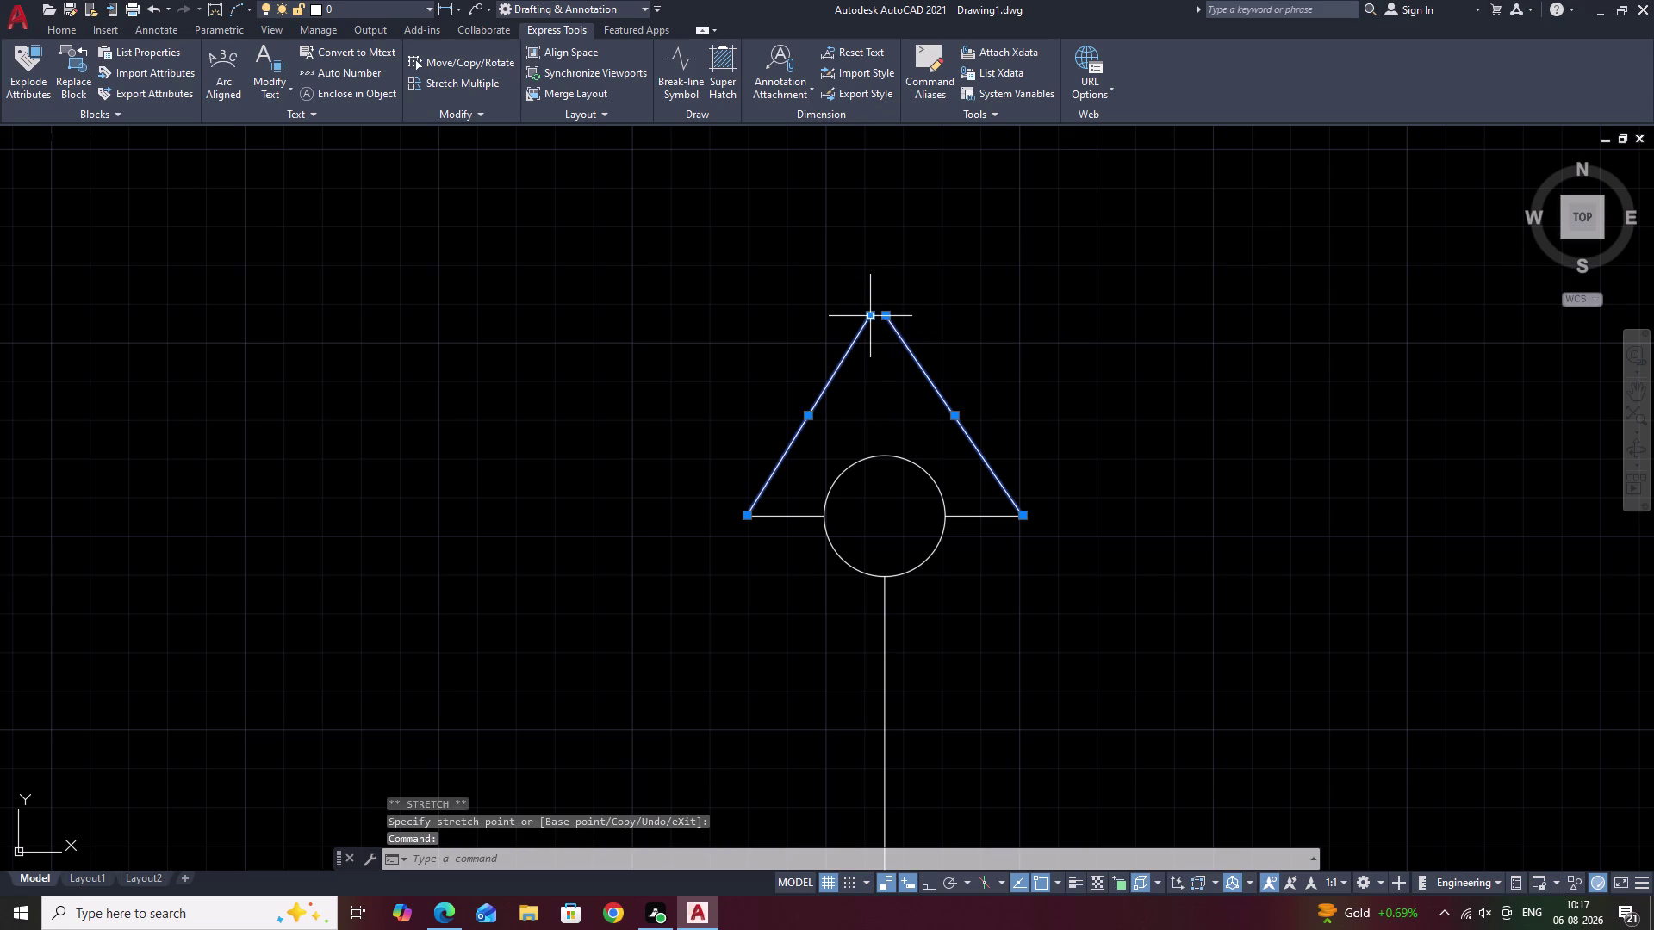
double_click(866, 314)
click(879, 315)
key(Escape)
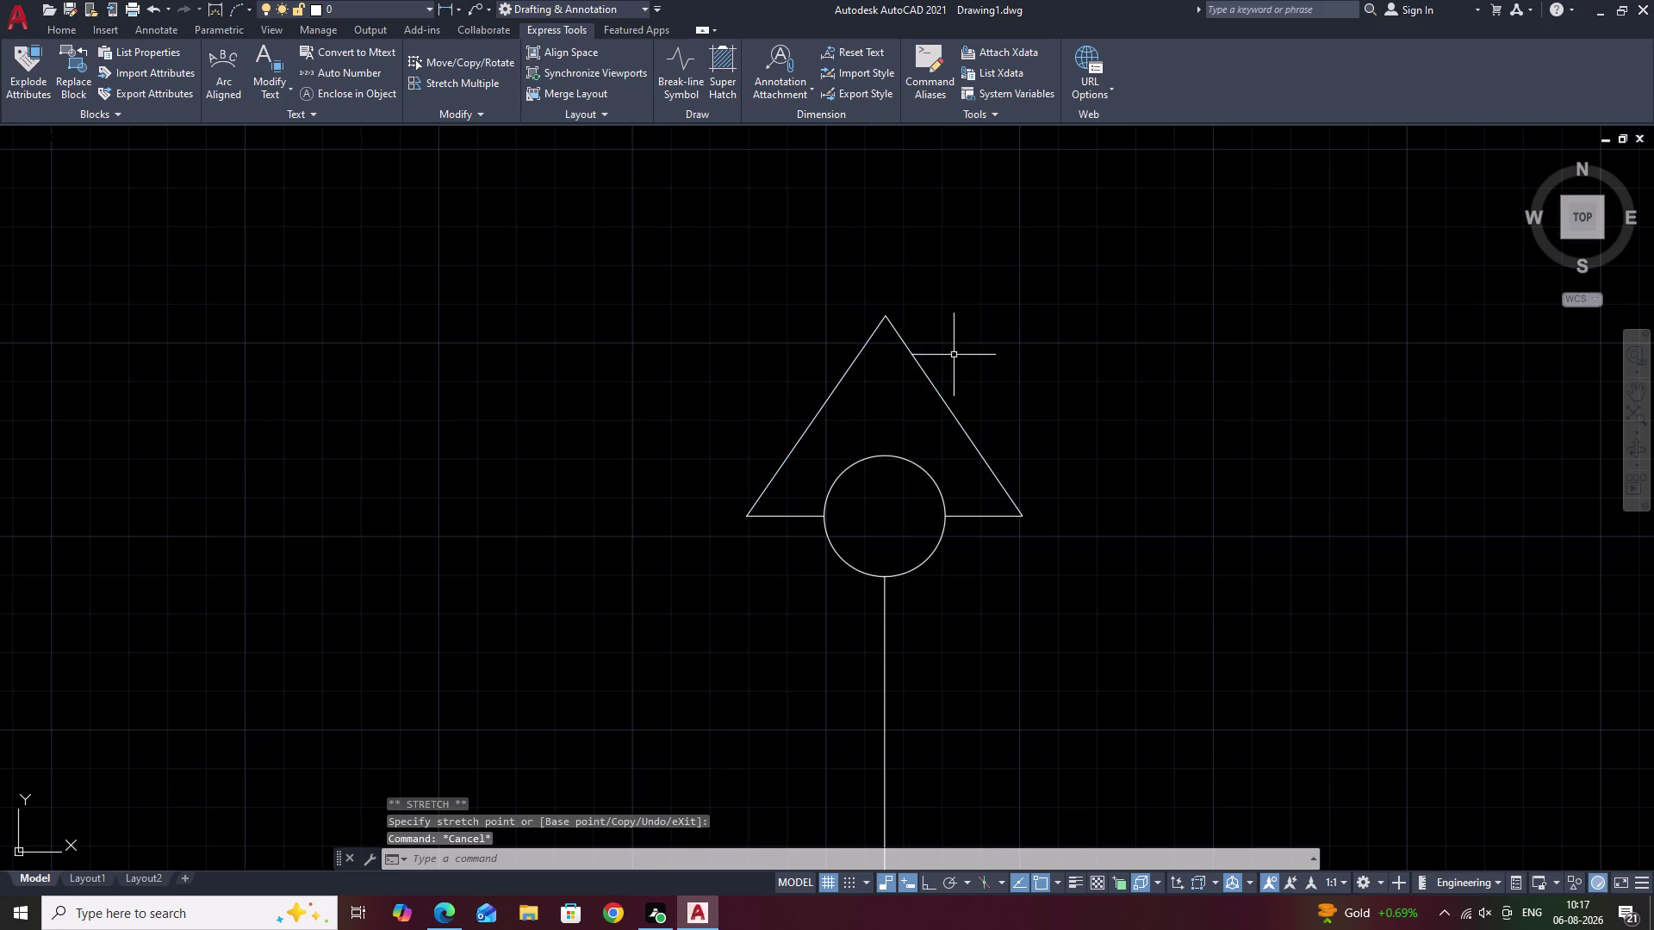
Copy the triangle's four lines using the circle's centre as base point.
click(935, 383)
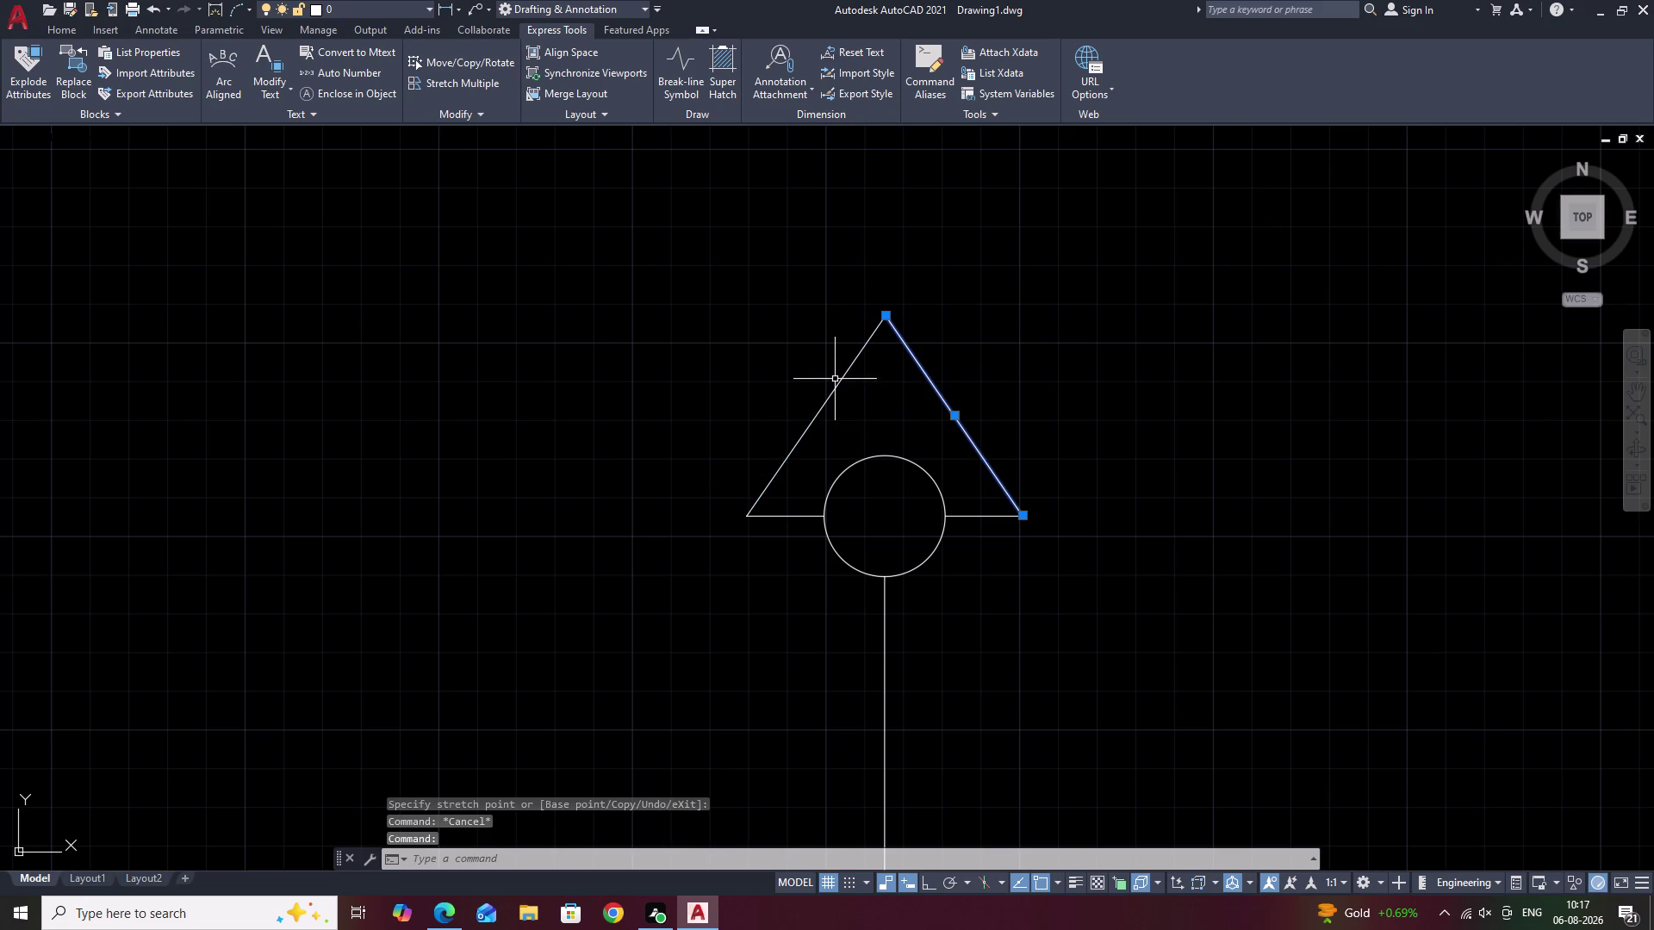
click(838, 382)
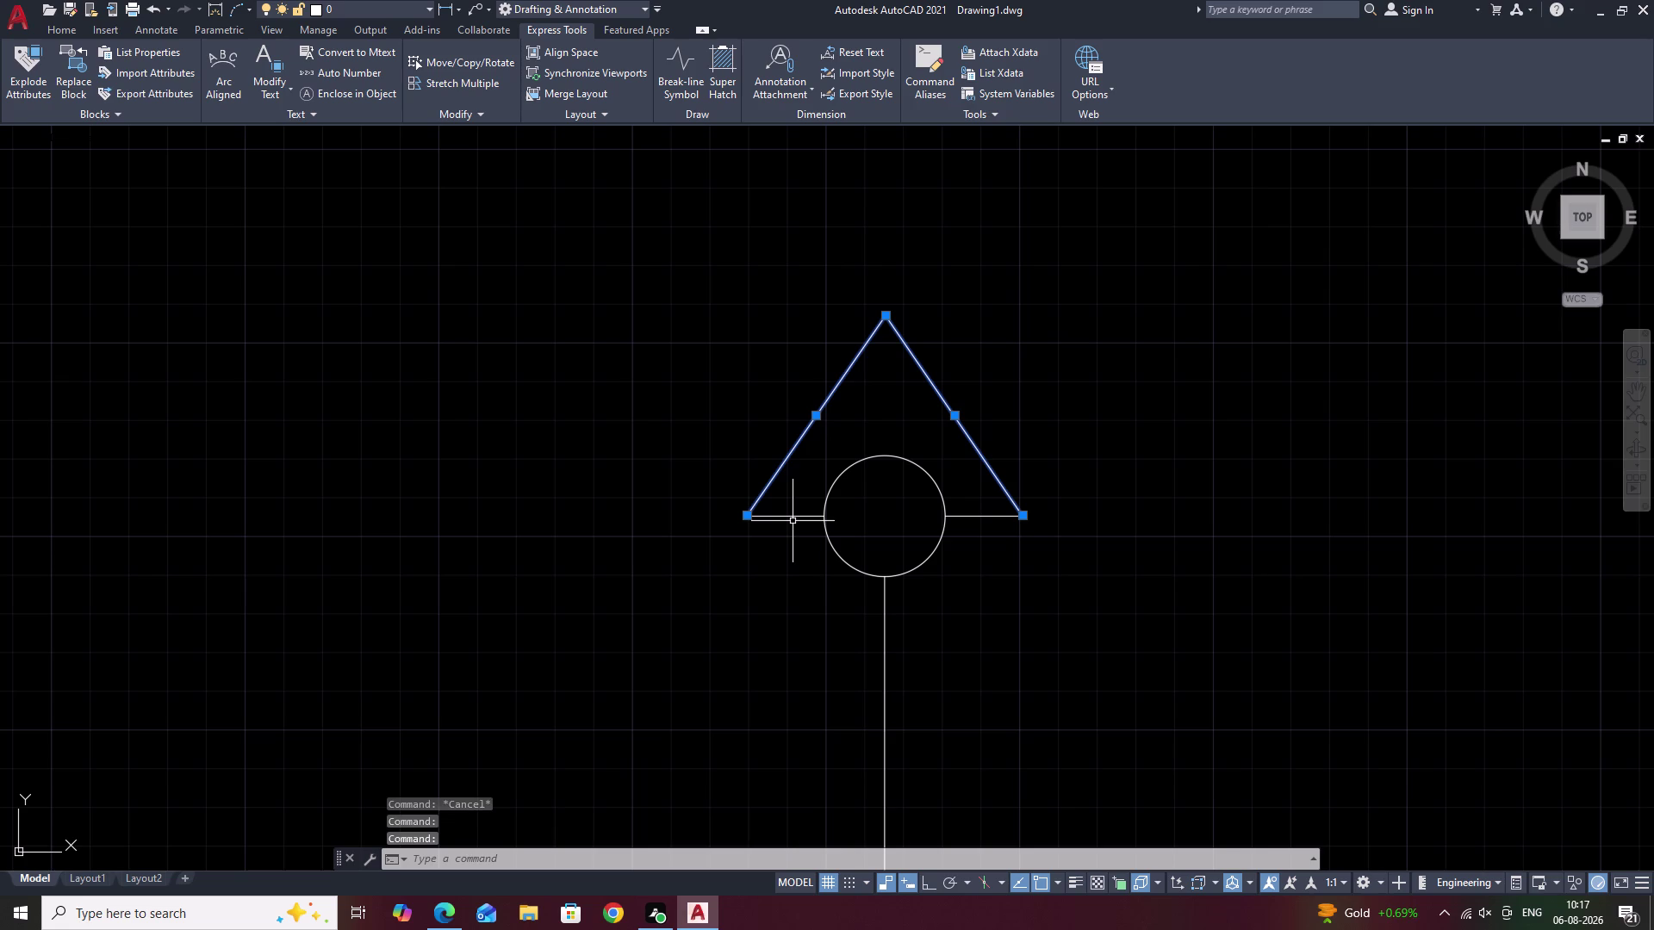
click(793, 518)
click(963, 516)
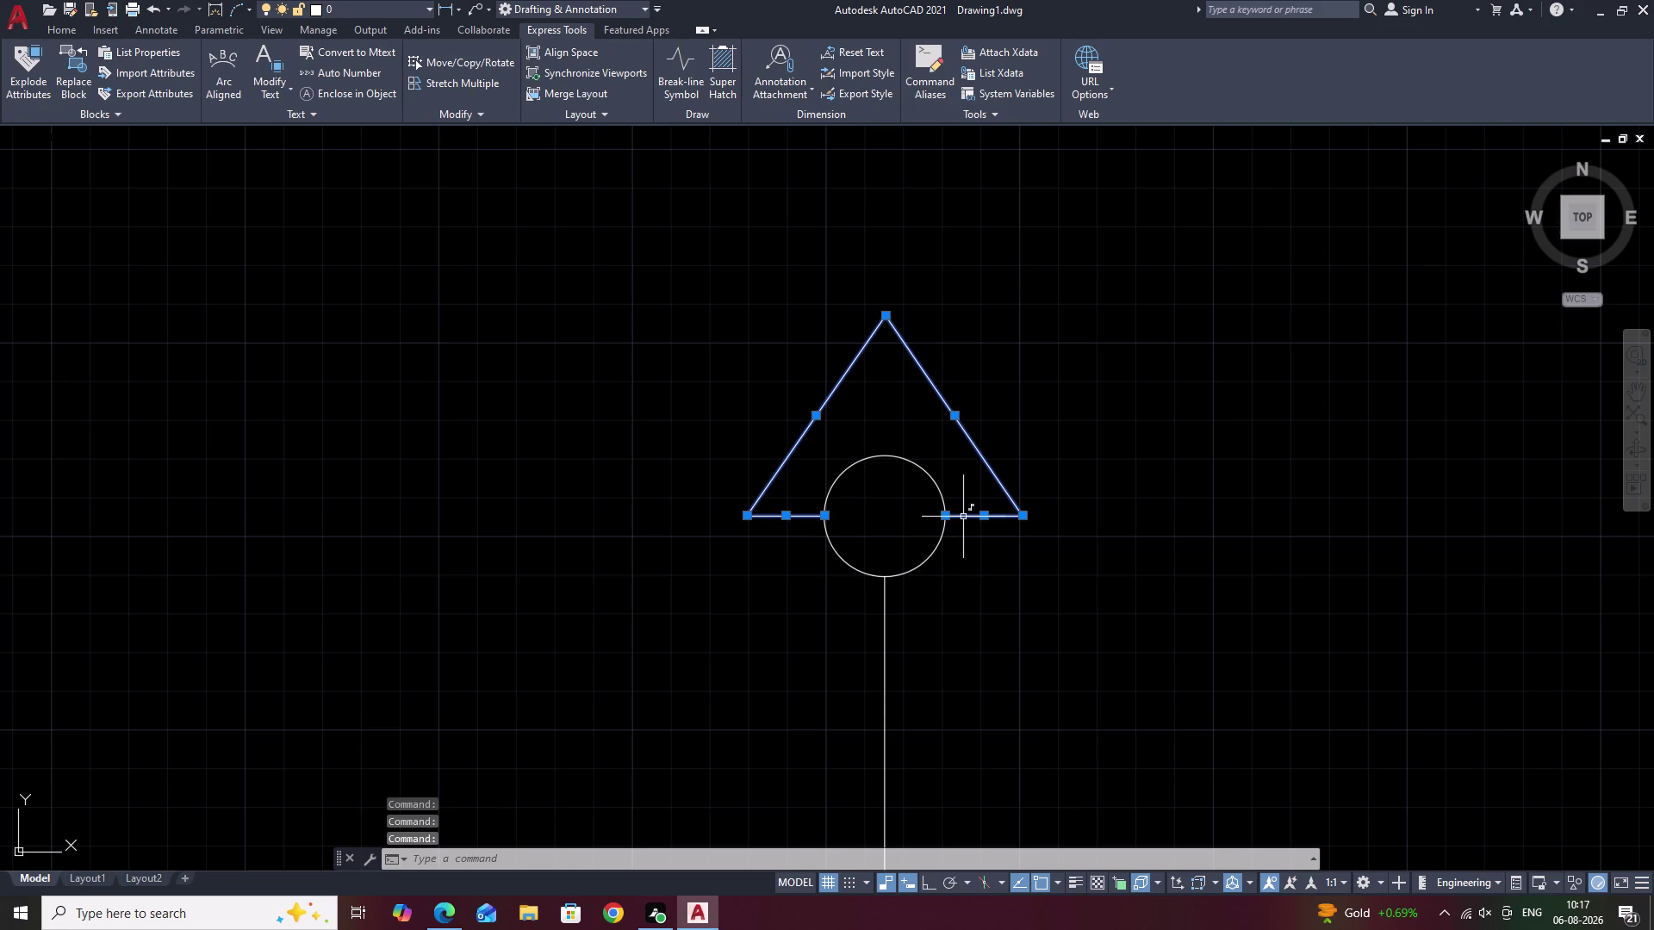
text(C)
text(O)
key(space)
click(885, 518)
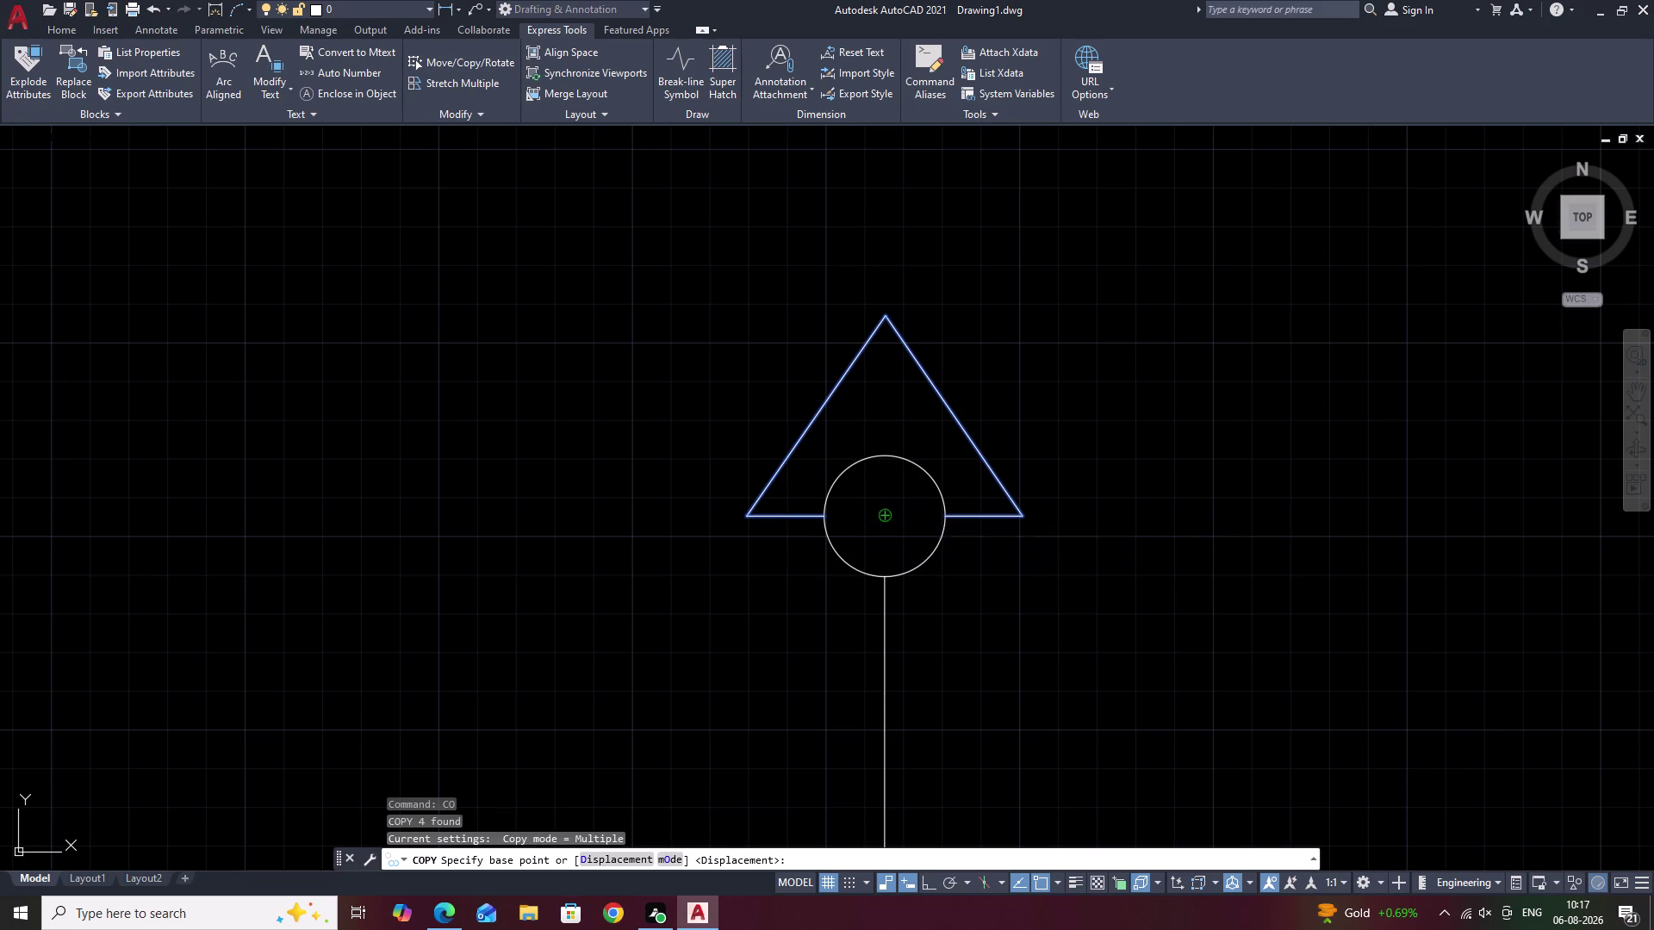
Place the copied section marker on the section line's other end tick.
scroll(down, 3)
middle_drag(1386, 513, 498, 457)
scroll(down, 3)
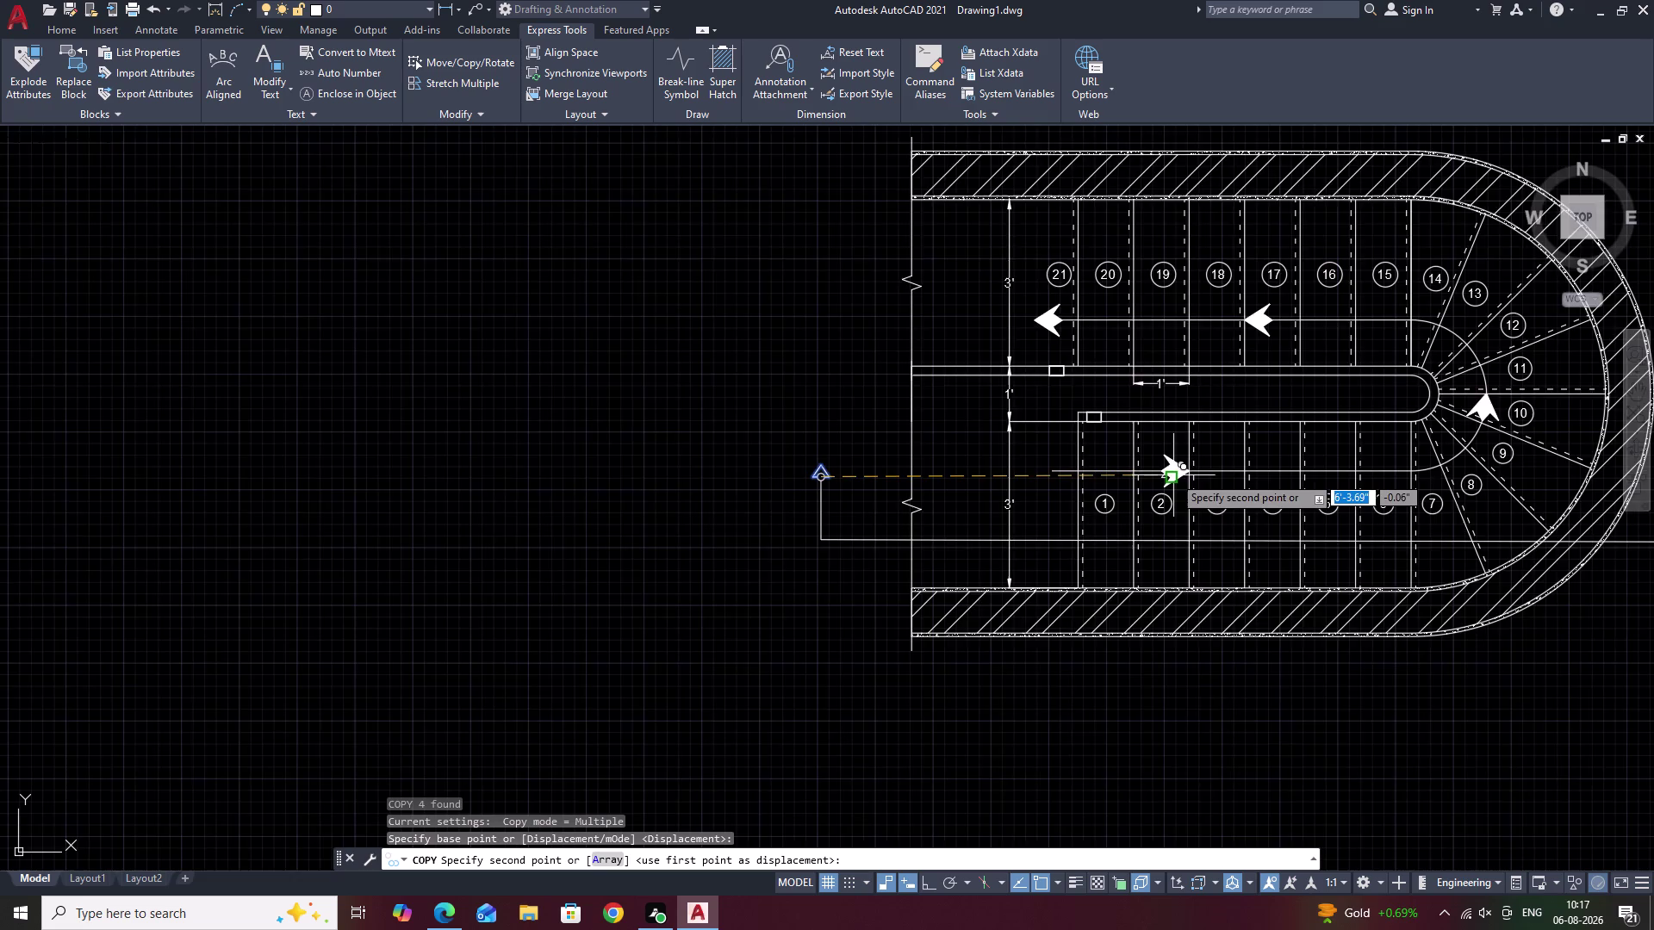
middle_drag(1267, 481, 794, 495)
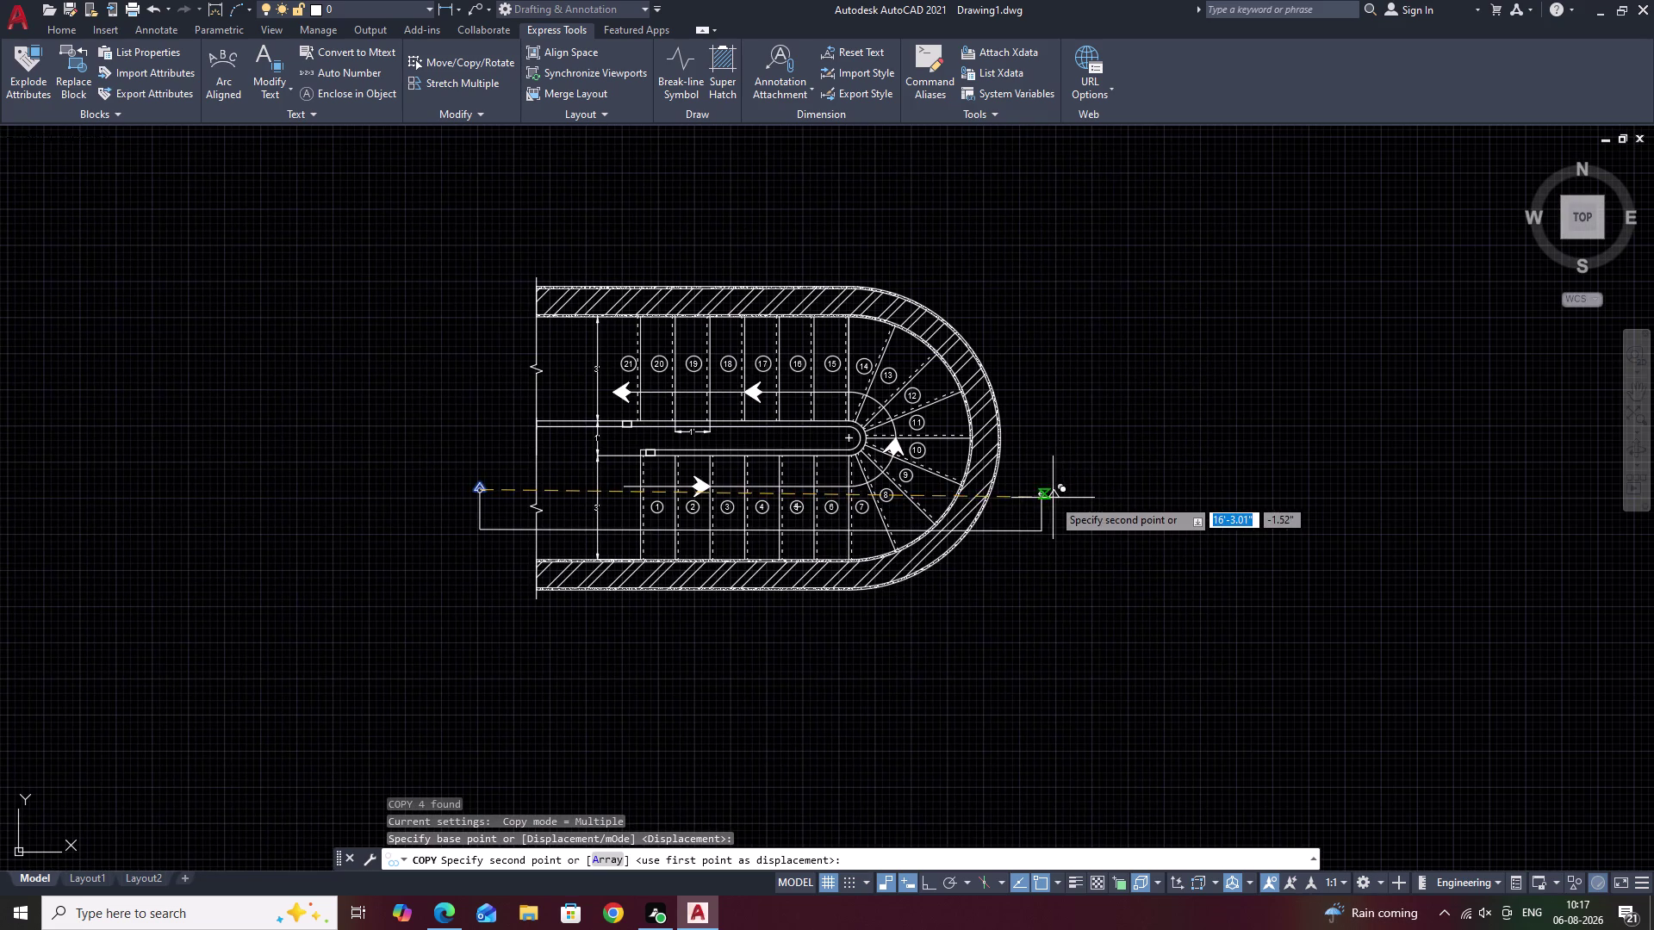
scroll(up, 3)
scroll(up, 3)
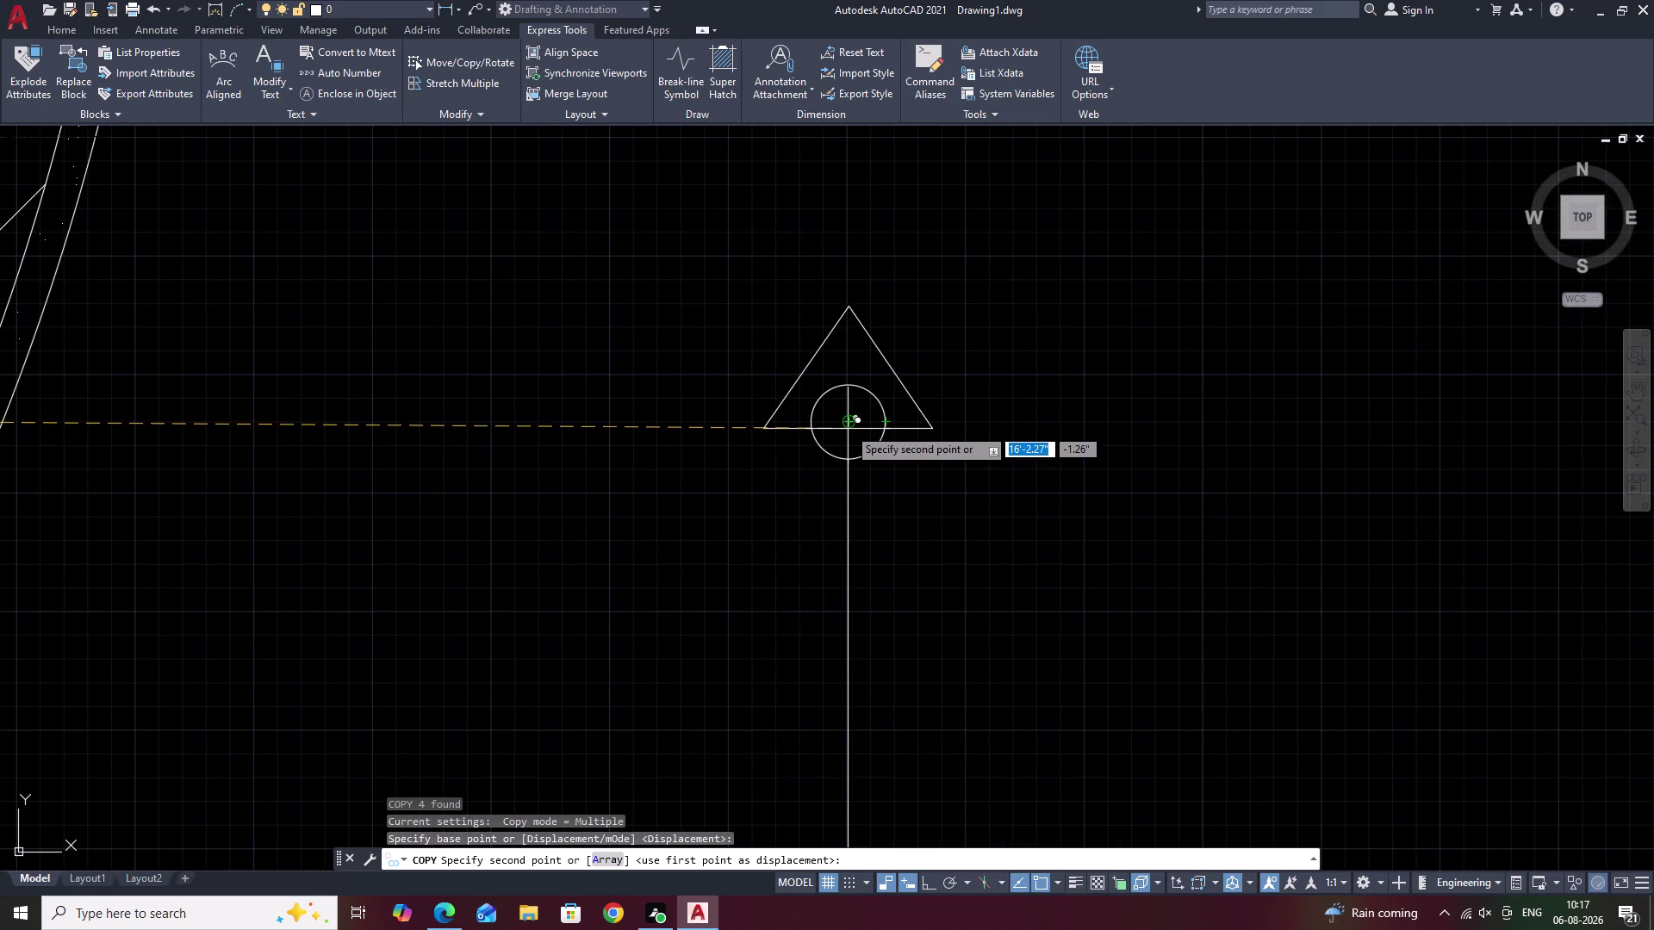
click(847, 425)
key(Escape)
Bring the staircase plan back into view and begin a hatch fill.
scroll(down, 3)
middle_drag(989, 468, 1289, 463)
scroll(up, 3)
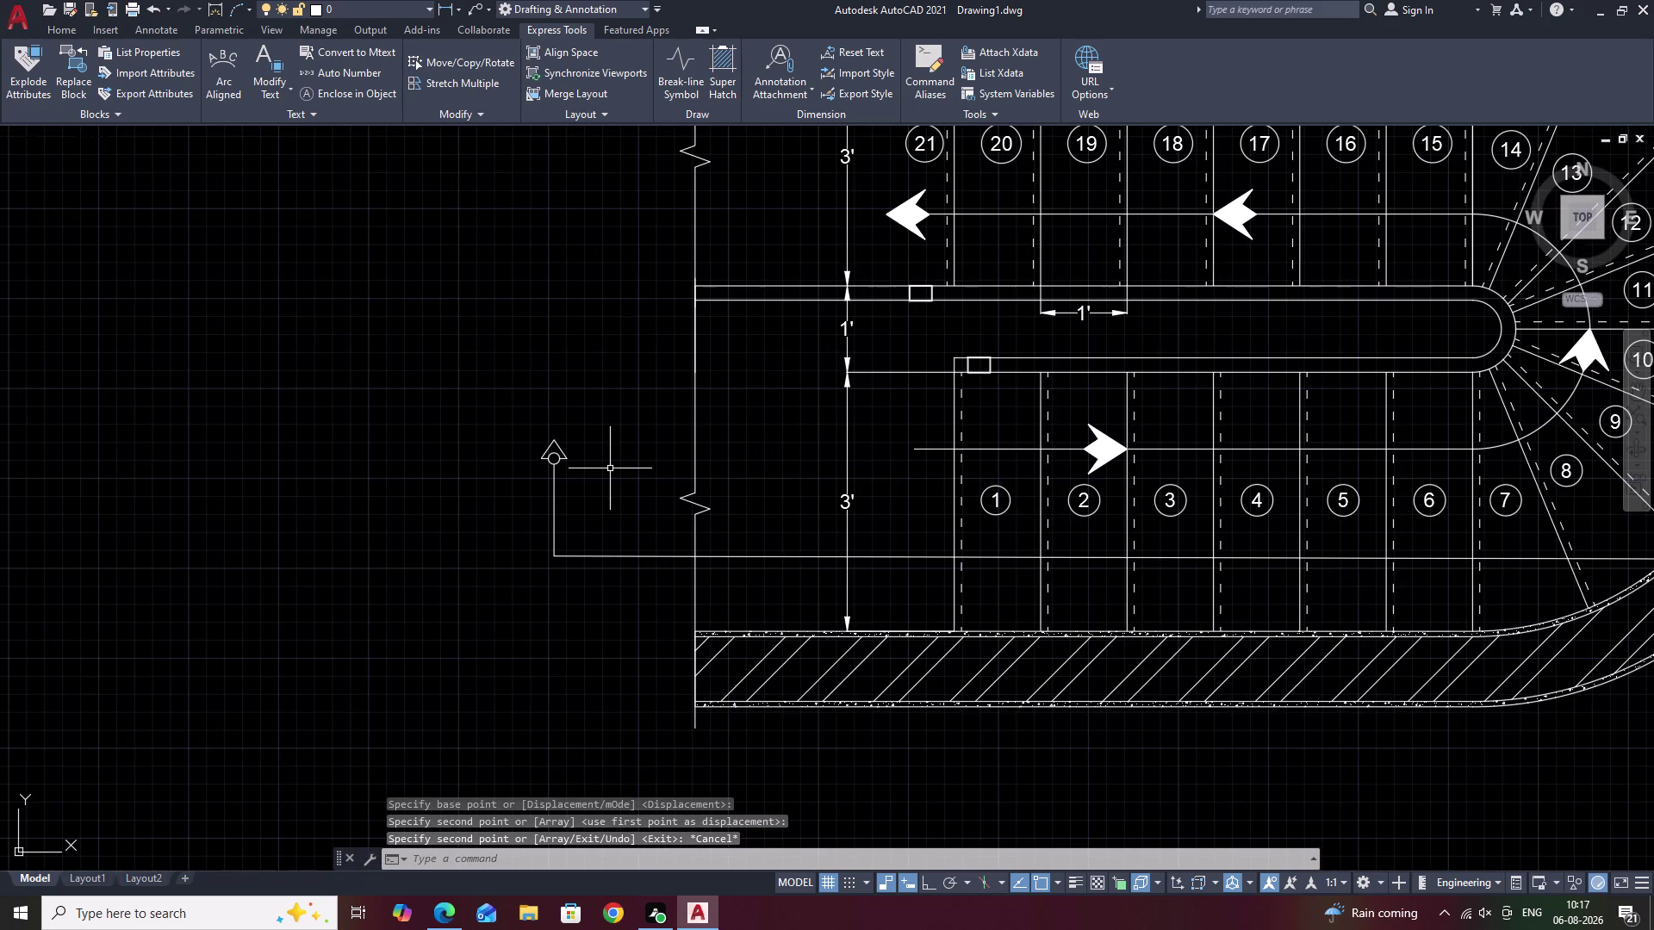
text(H)
key(space)
Fill the left and right marker triangles with a SOLID hatch.
click(152, 60)
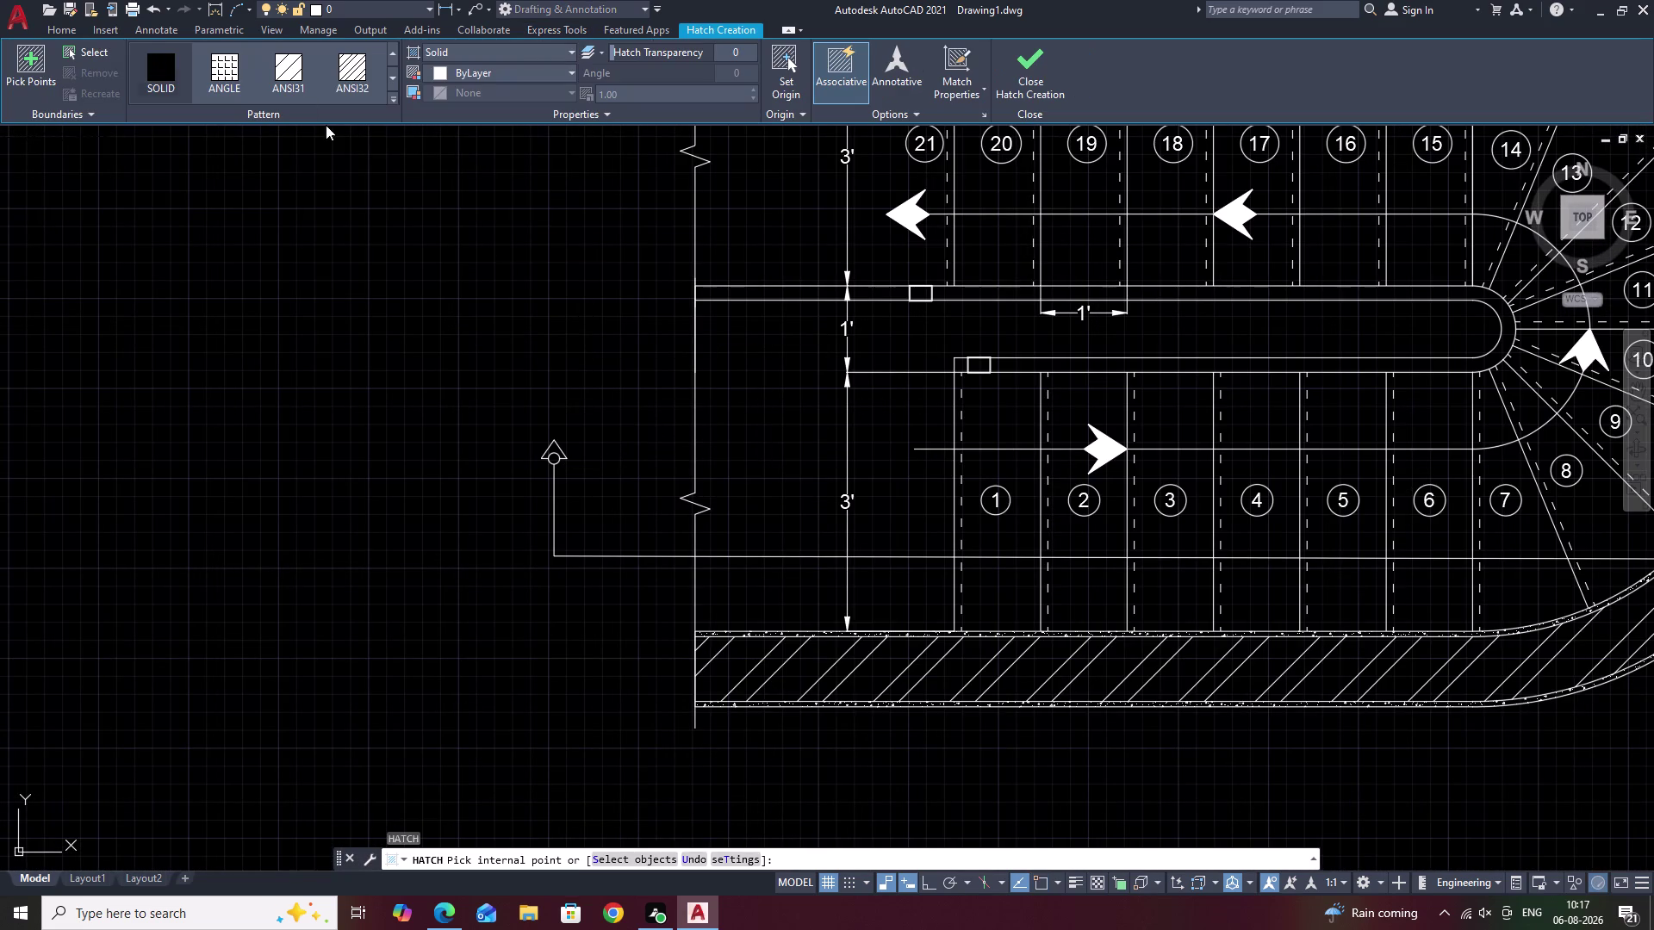
scroll(up, 3)
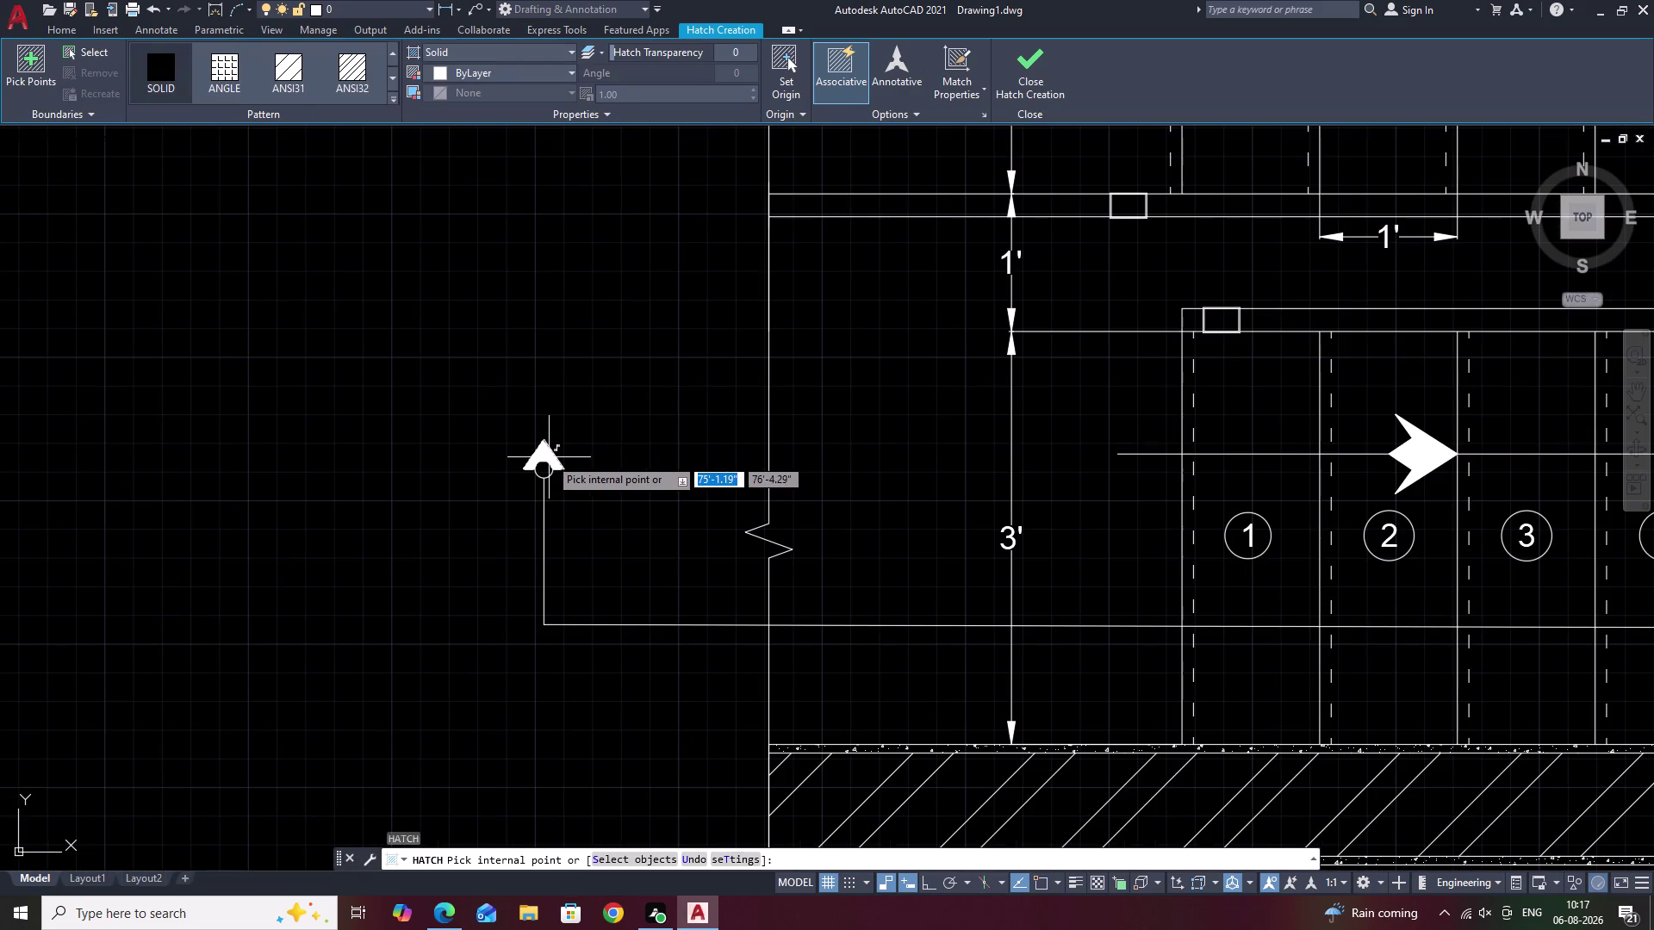
click(549, 458)
scroll(down, 3)
scroll(down, 3)
scroll(down, 3)
scroll(up, 3)
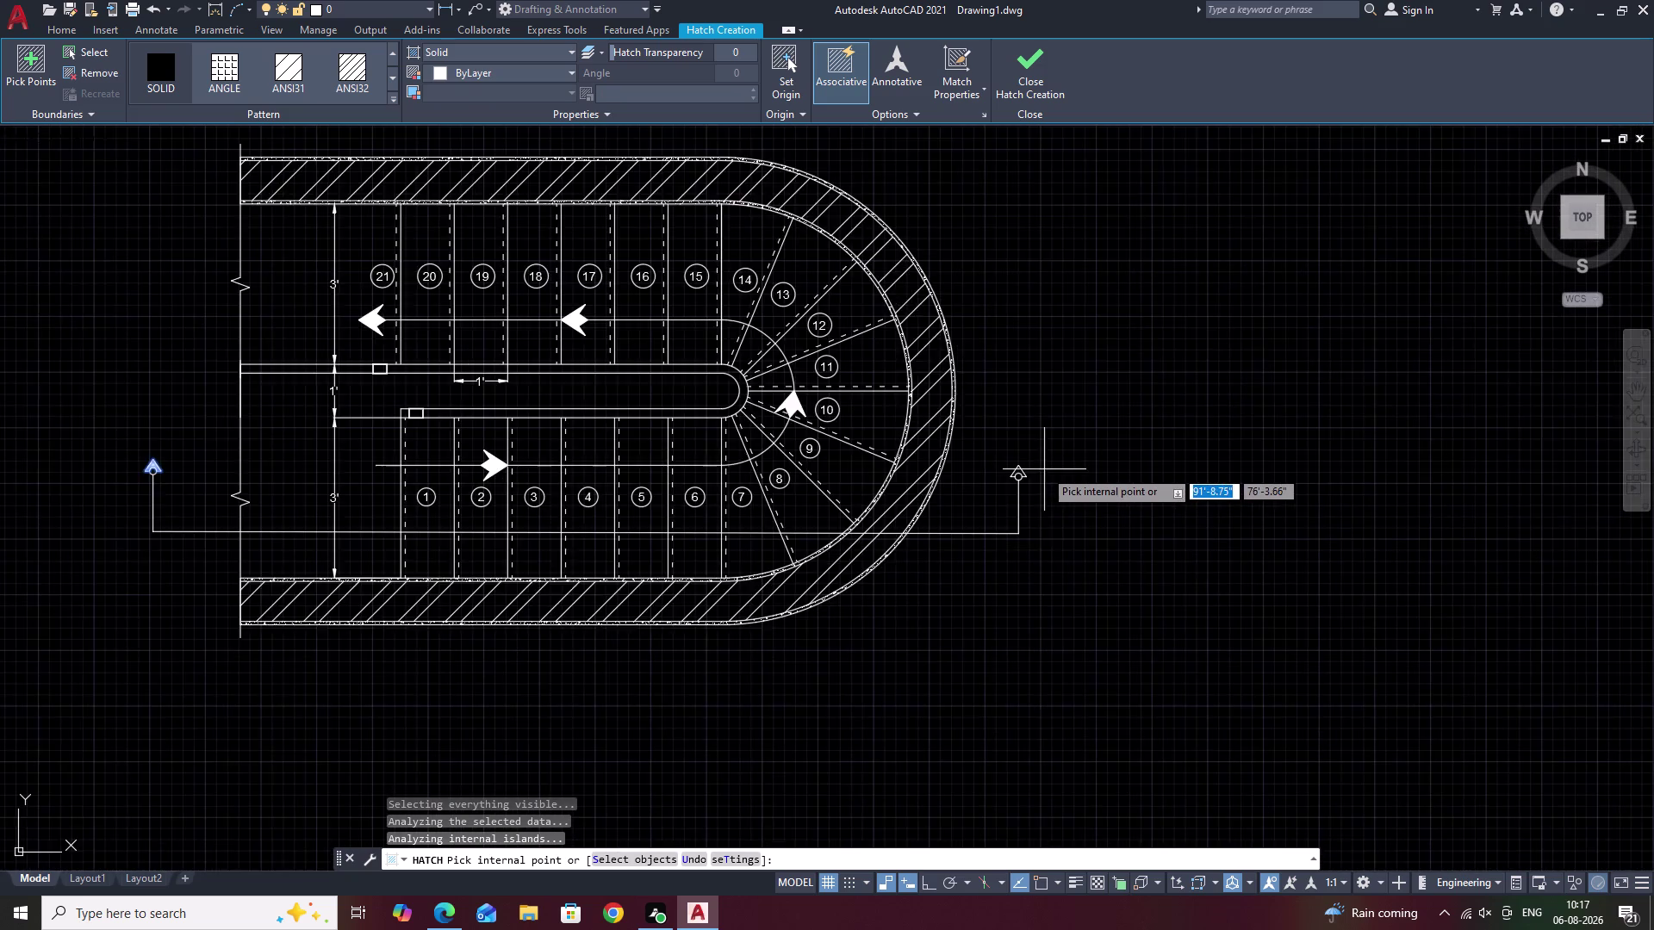
scroll(up, 3)
scroll(up, 3)
click(756, 470)
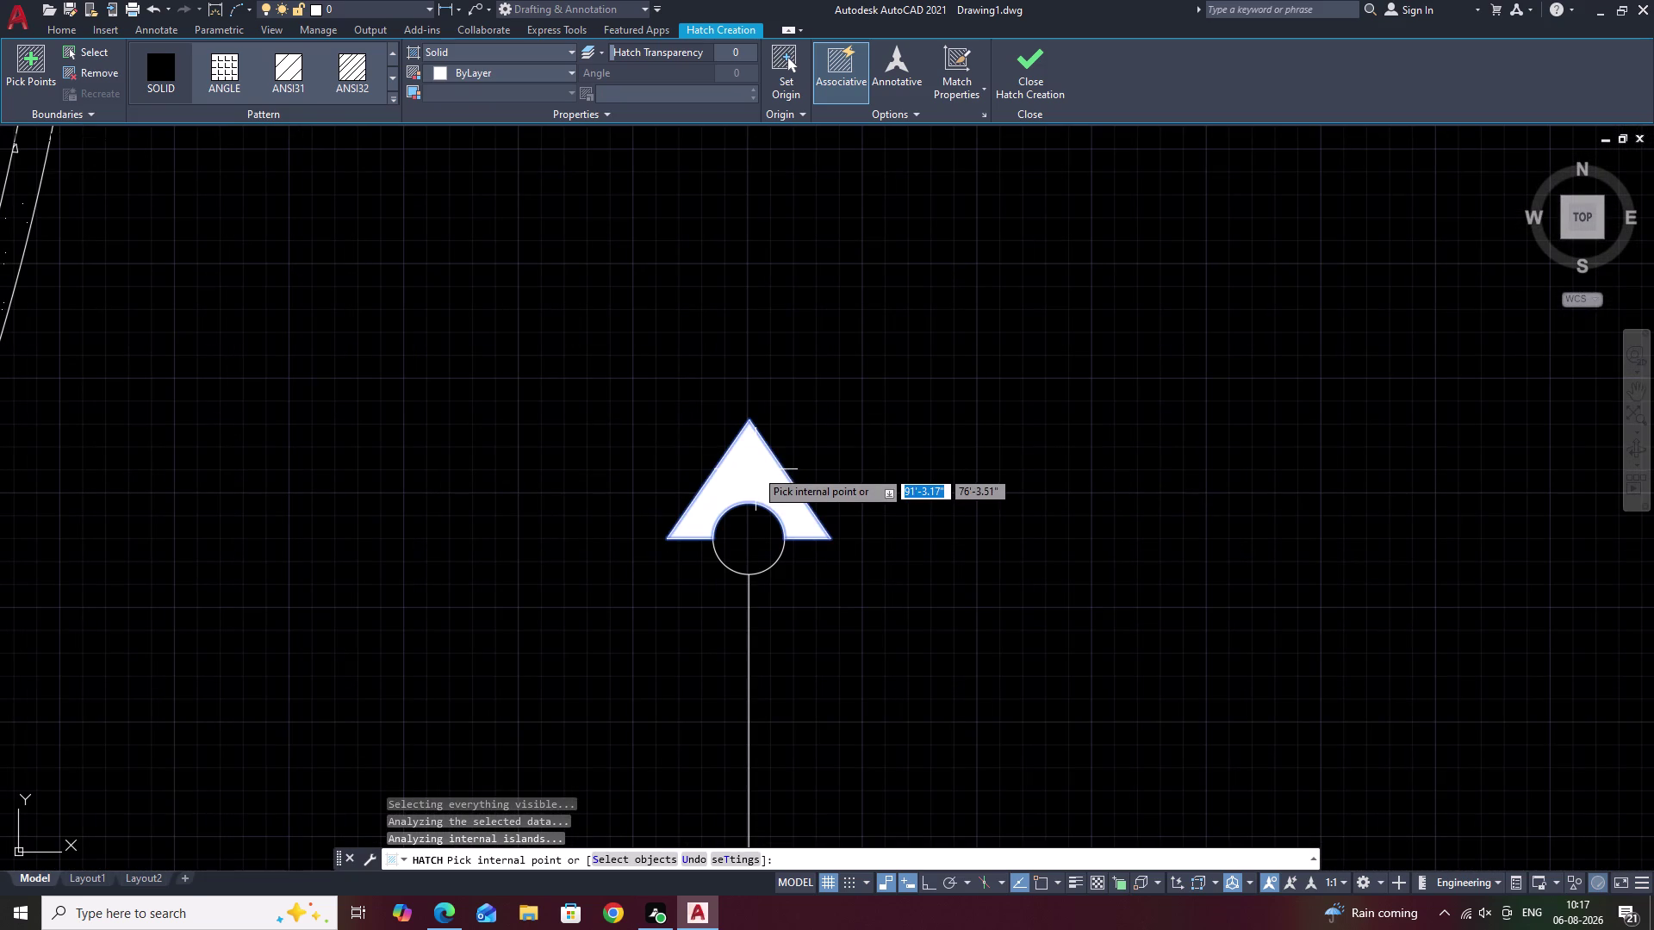
key(Escape)
Pan and zoom out to show the whole section line.
scroll(down, 3)
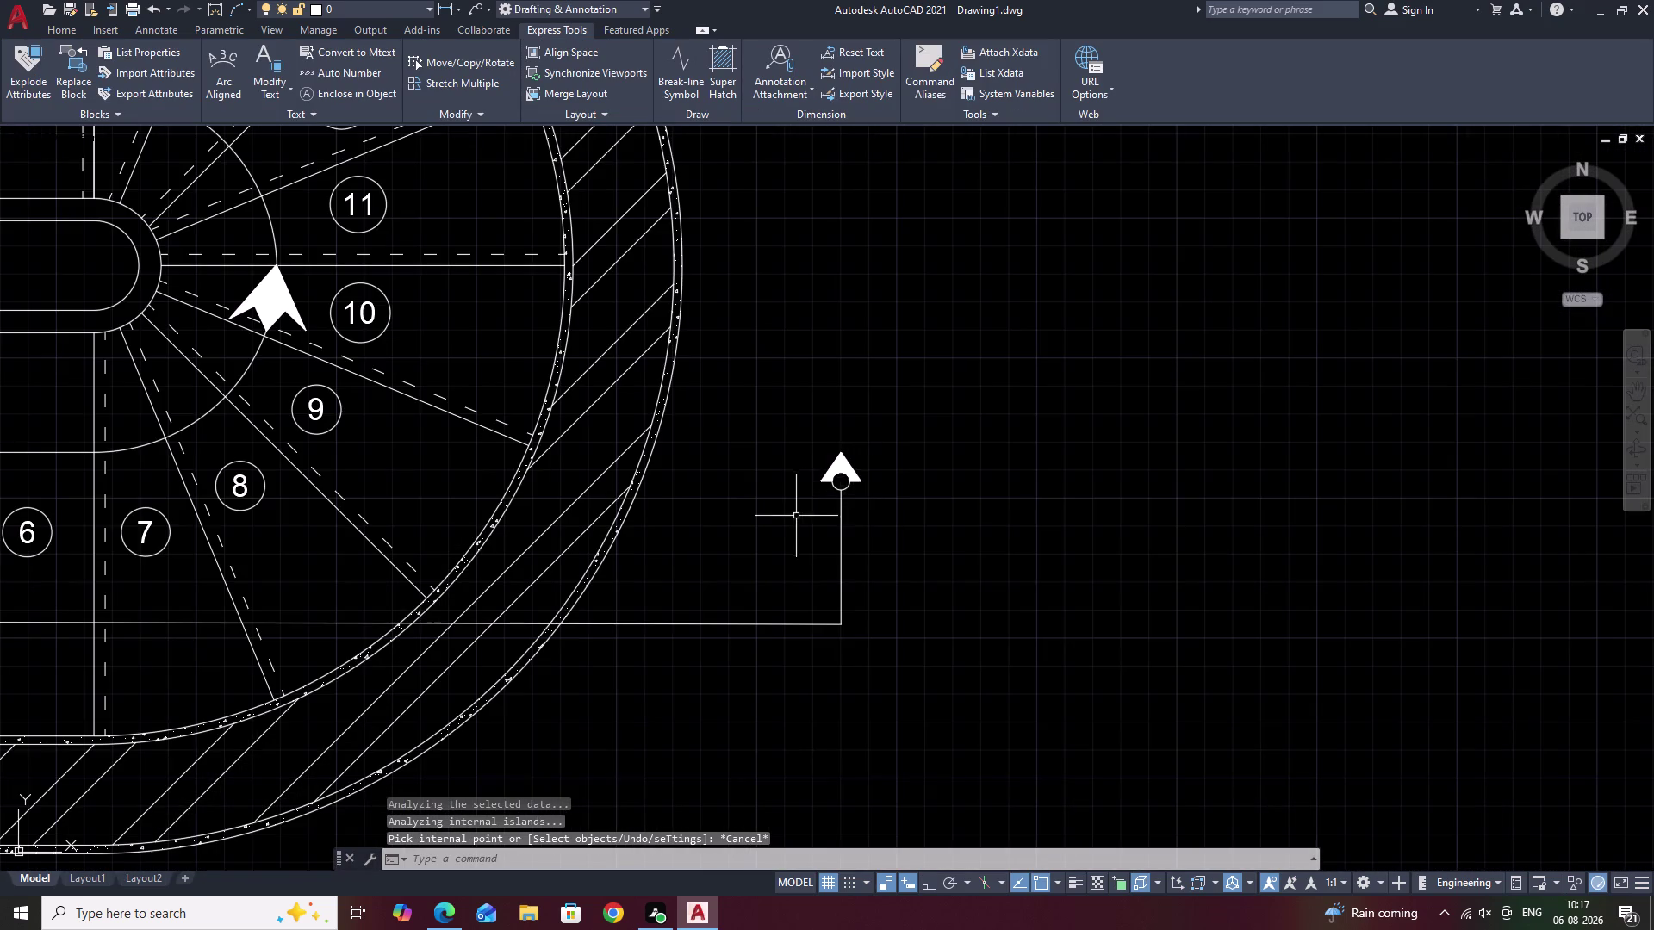
middle_drag(795, 518, 1021, 447)
scroll(down, 3)
middle_drag(665, 452, 988, 427)
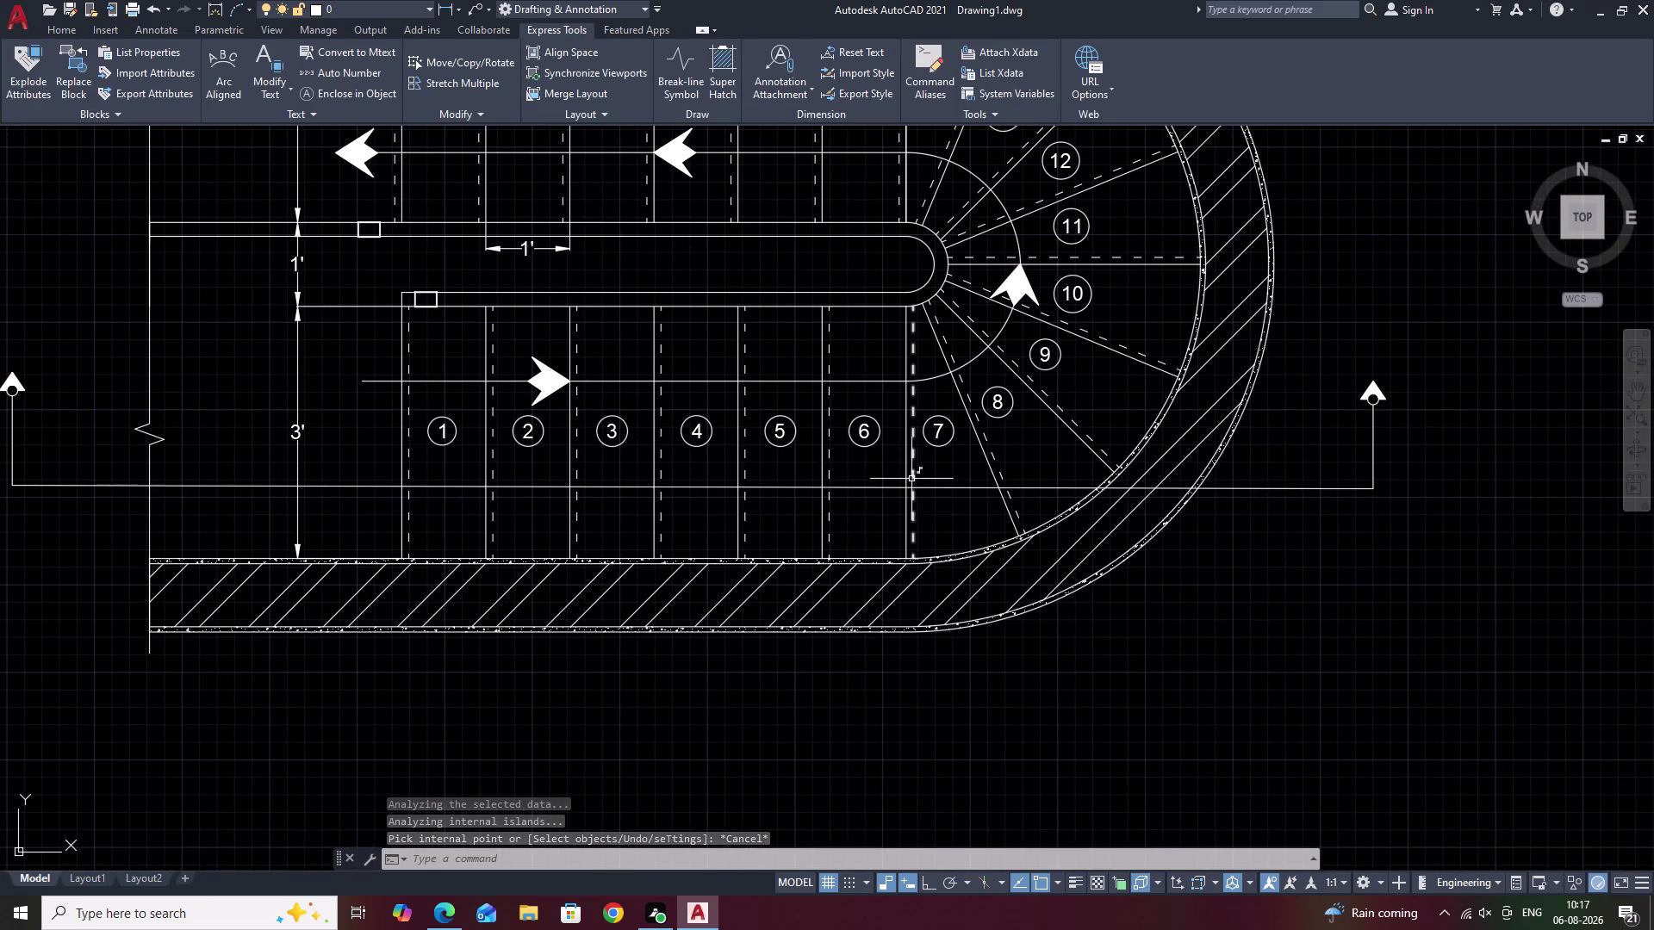
Load ACAD_ISO05W100 through the Linetype Manager, then select the section line.
text(L)
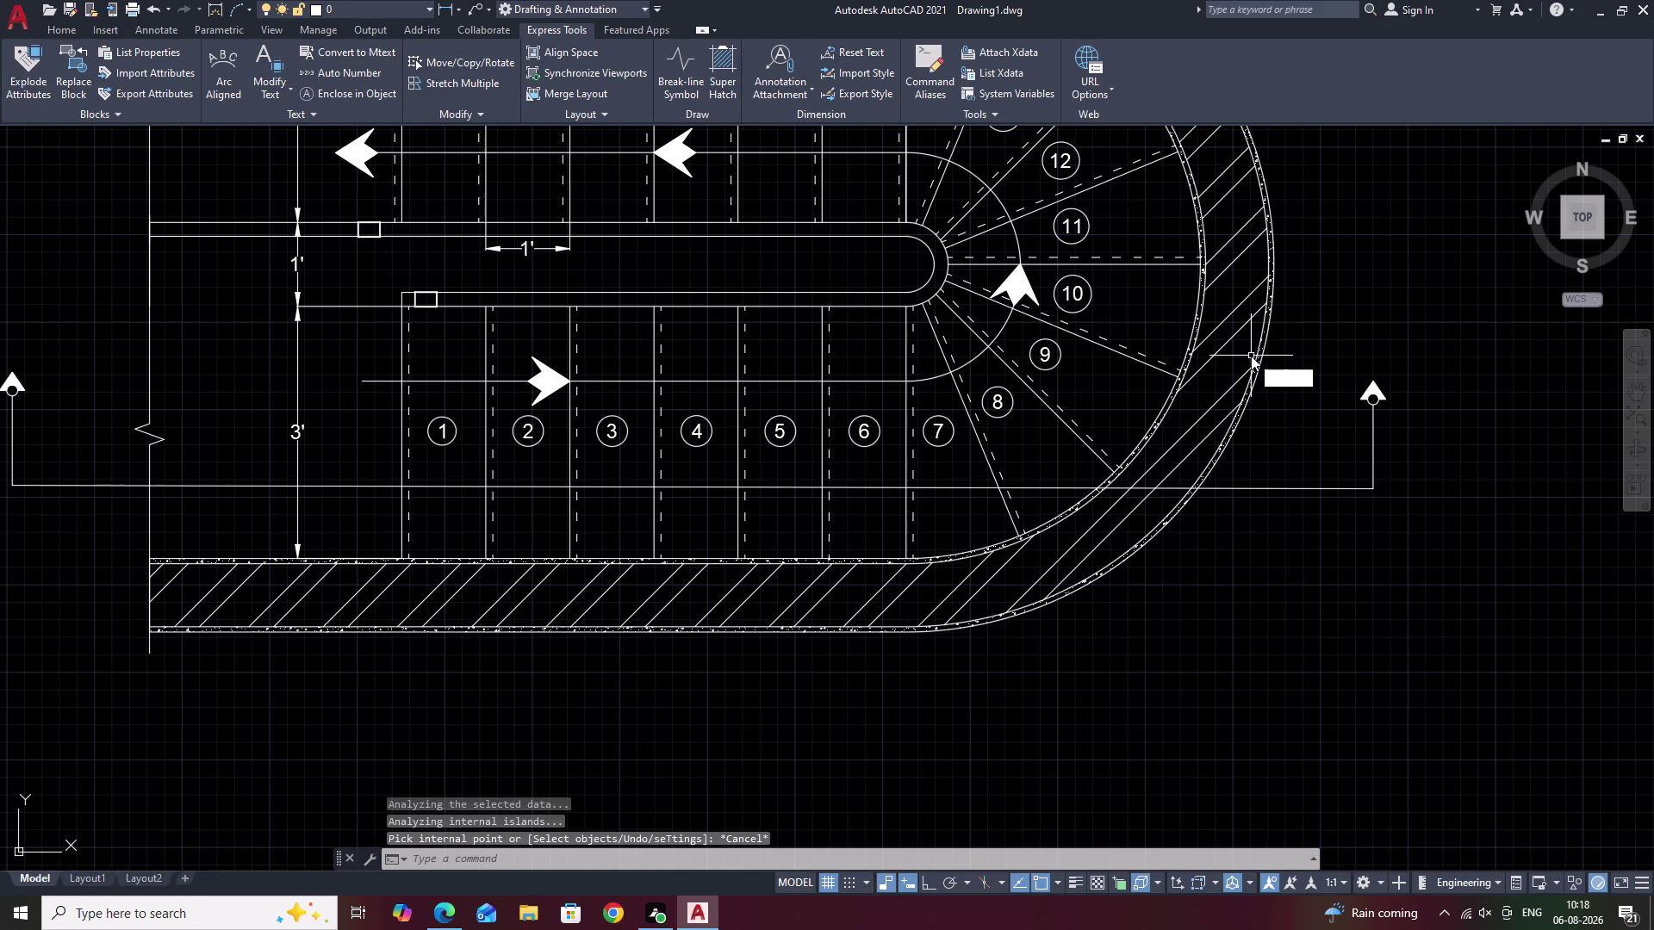
text(T)
key(space)
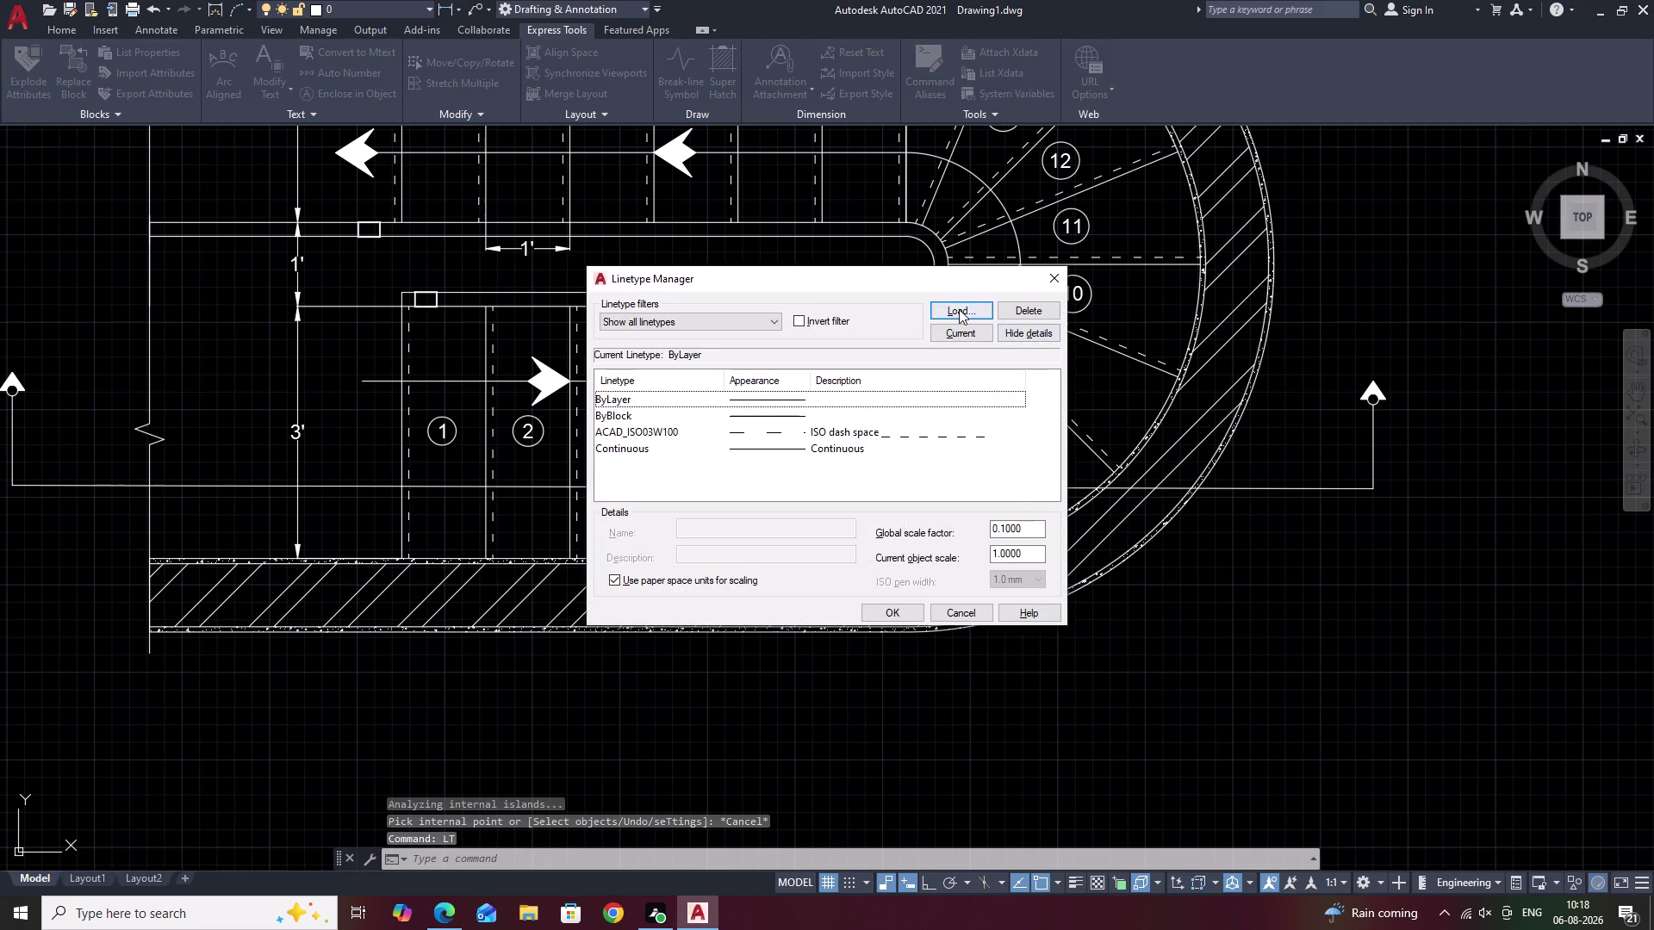
click(959, 309)
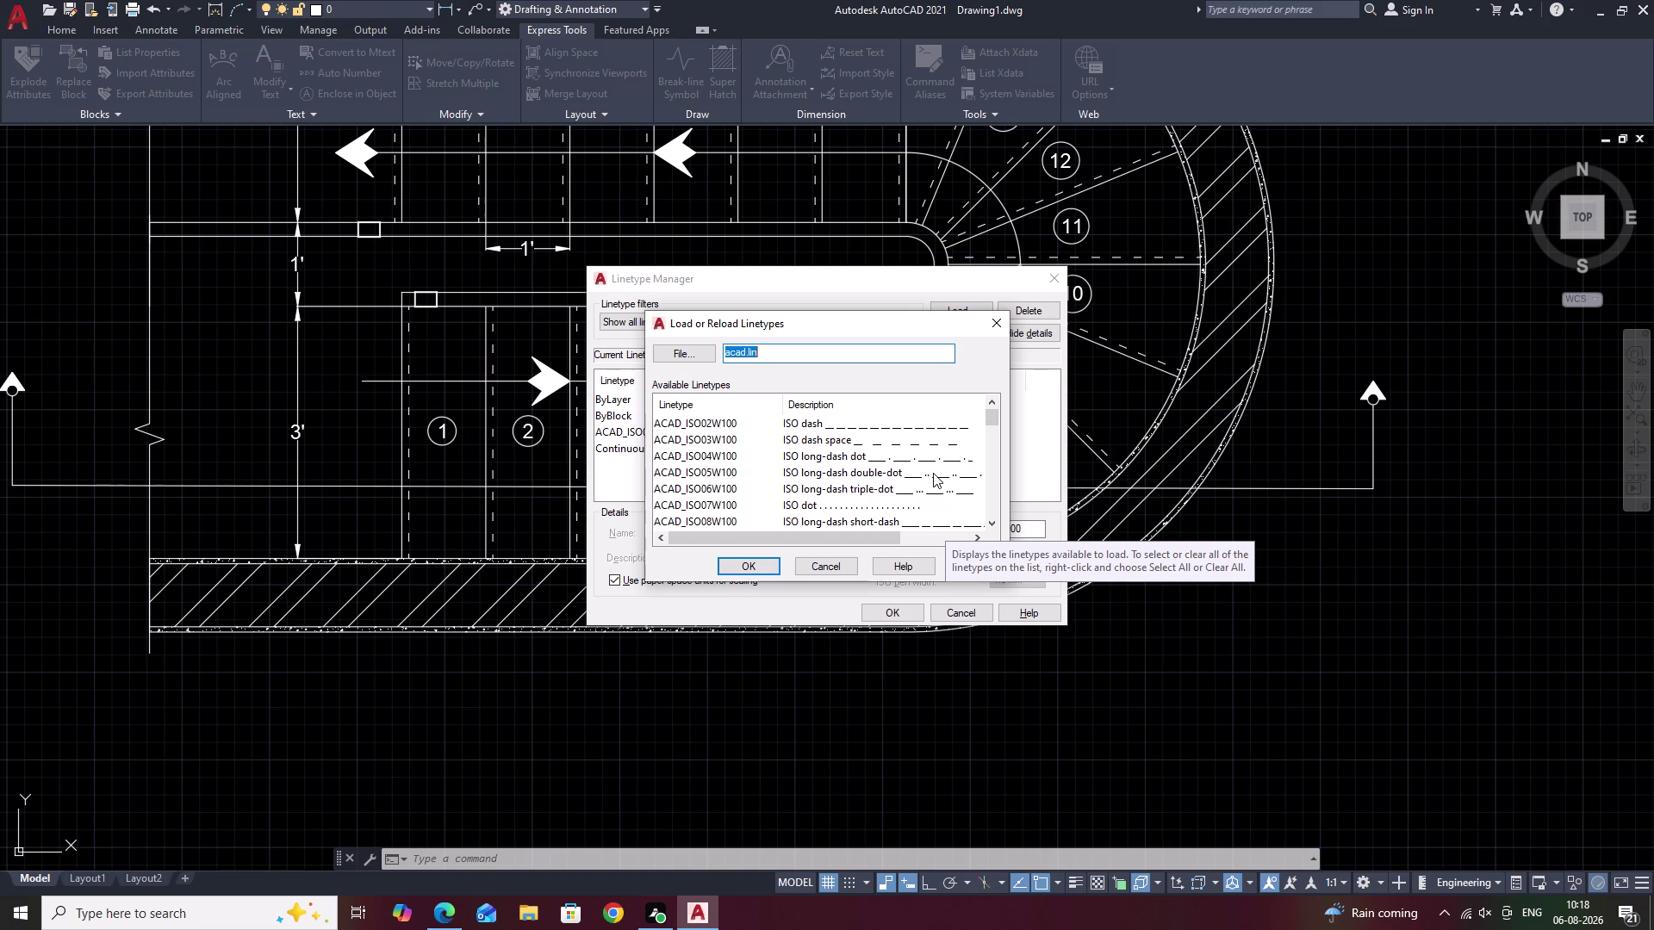
click(929, 477)
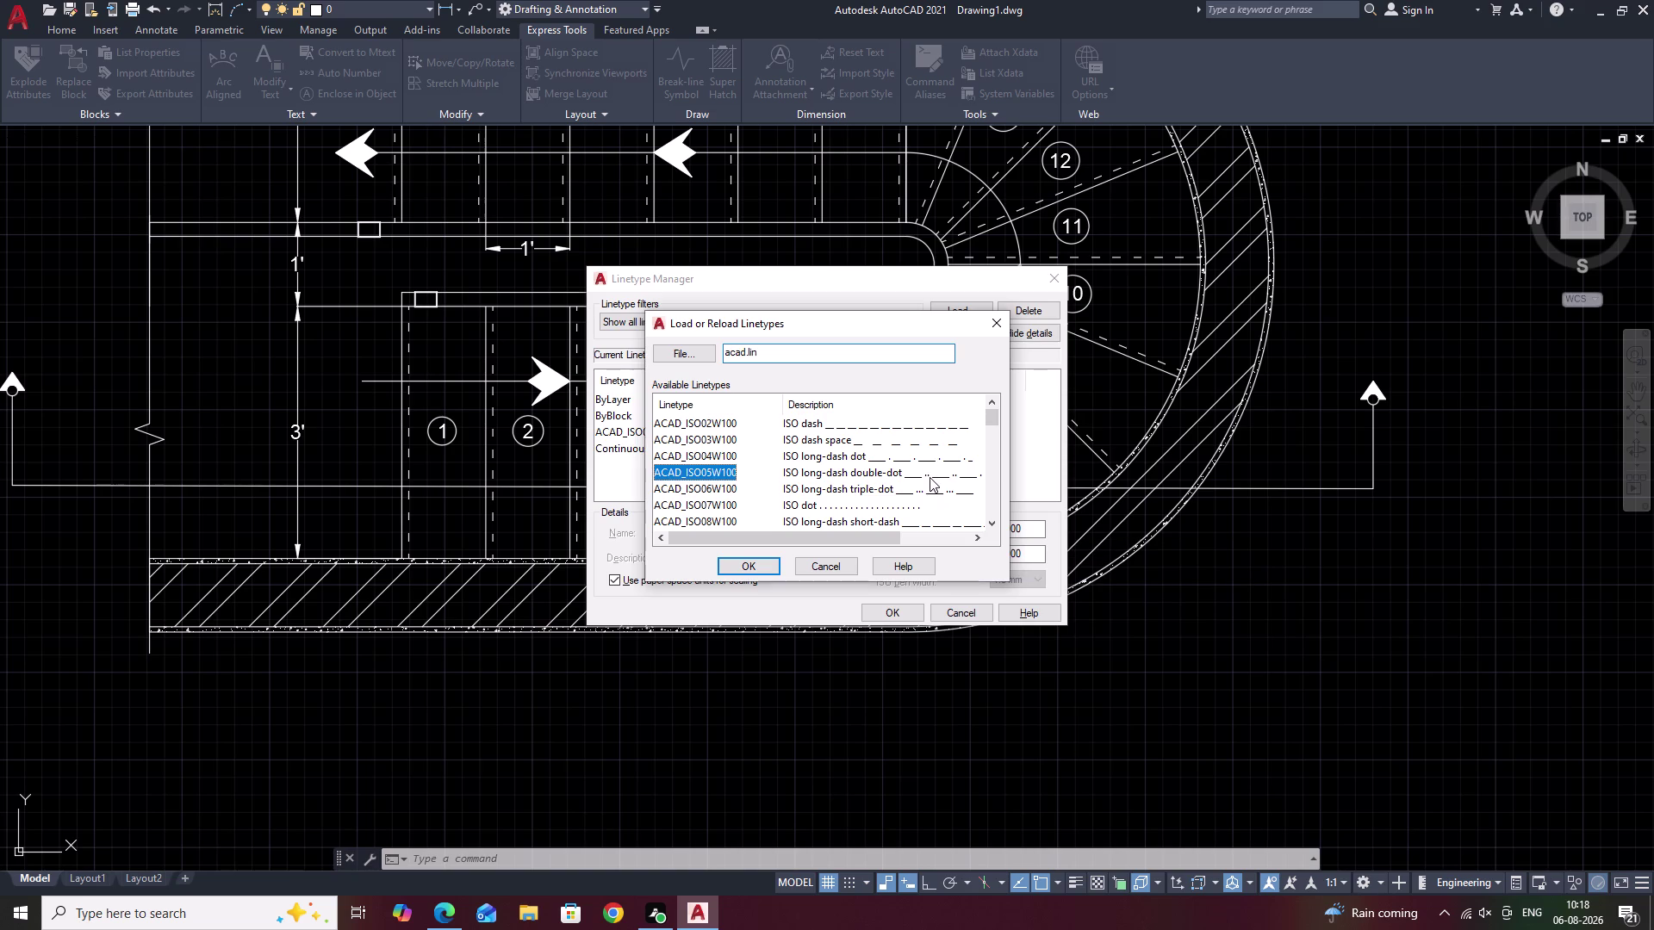
click(741, 563)
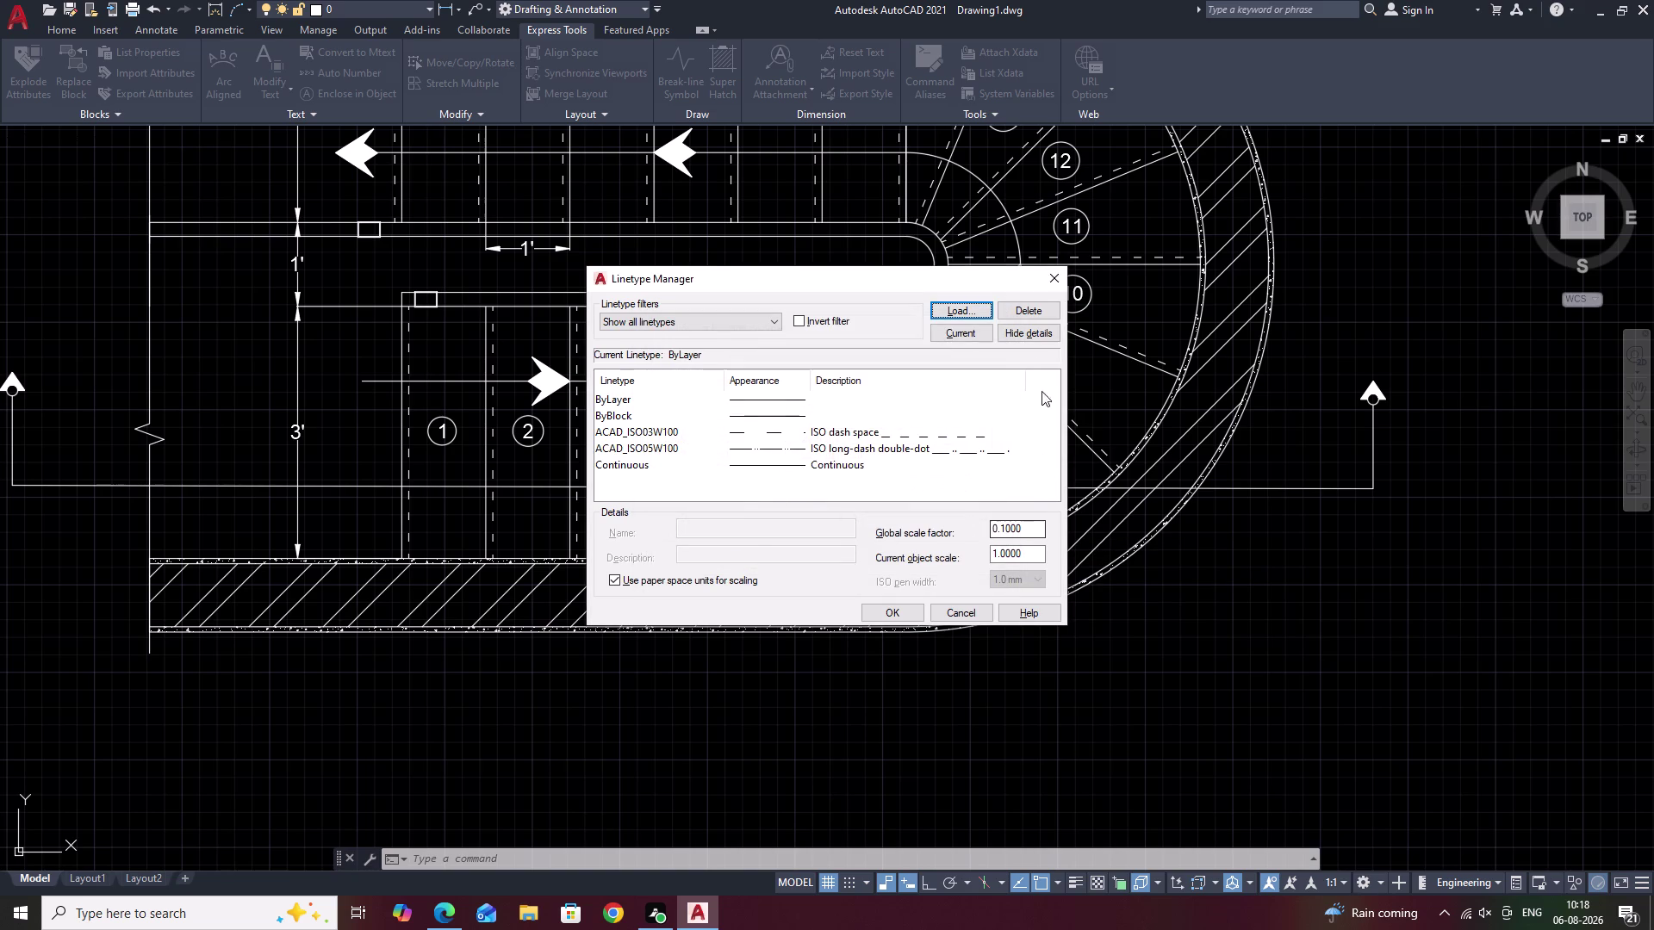
click(1044, 280)
key(Escape)
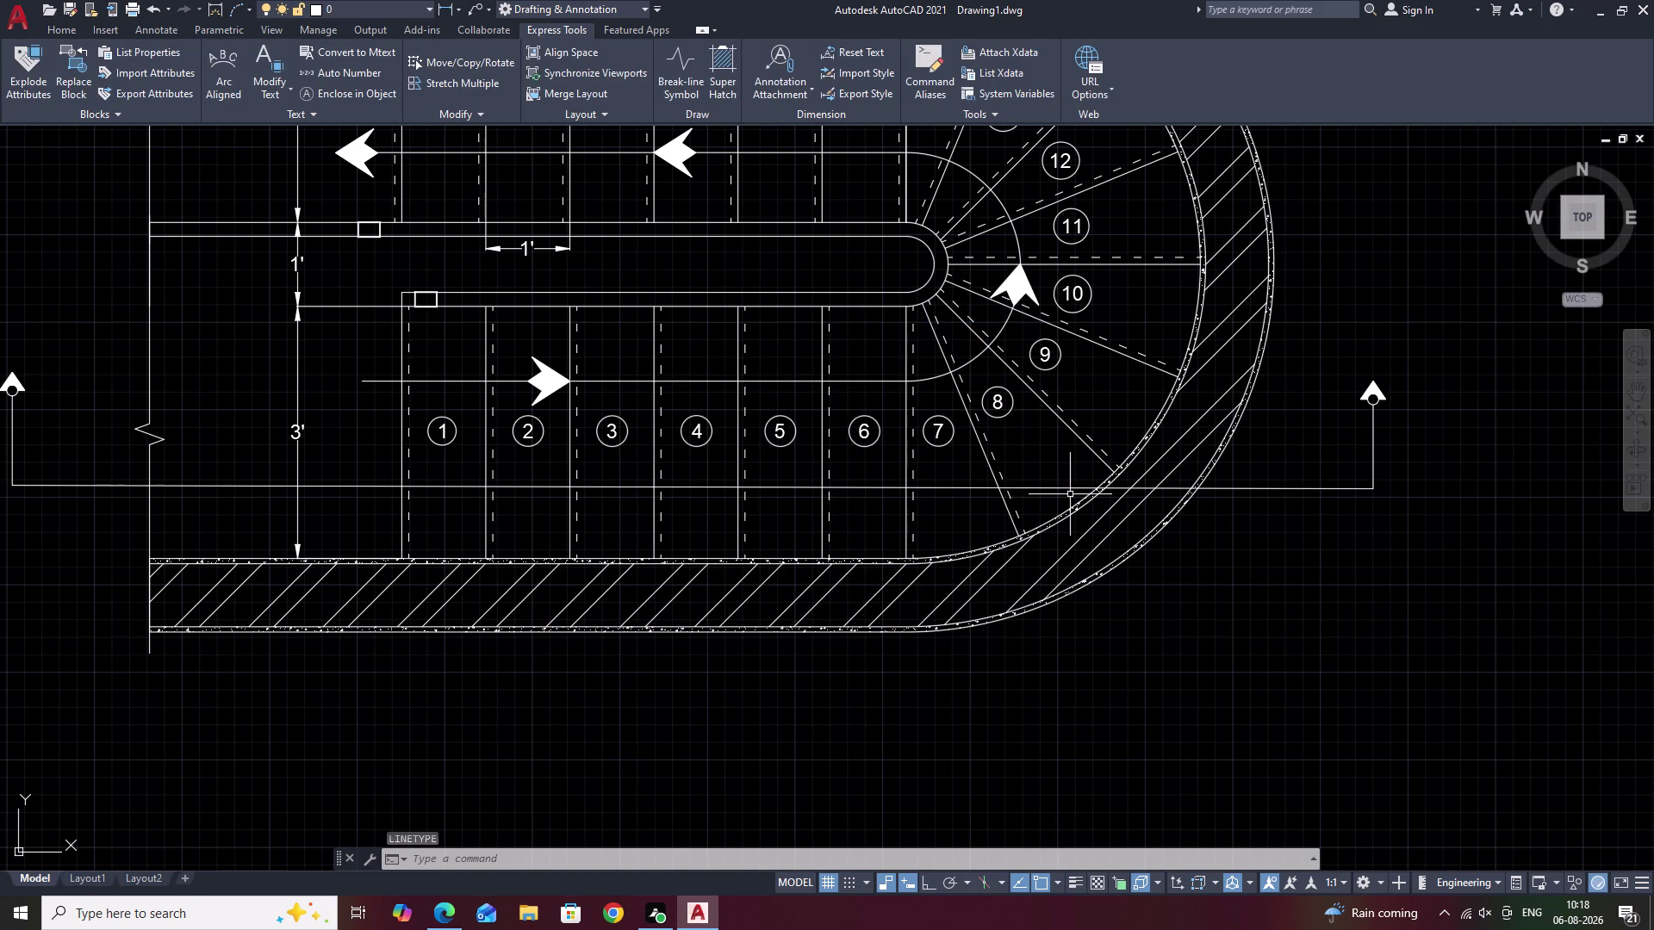
click(1070, 487)
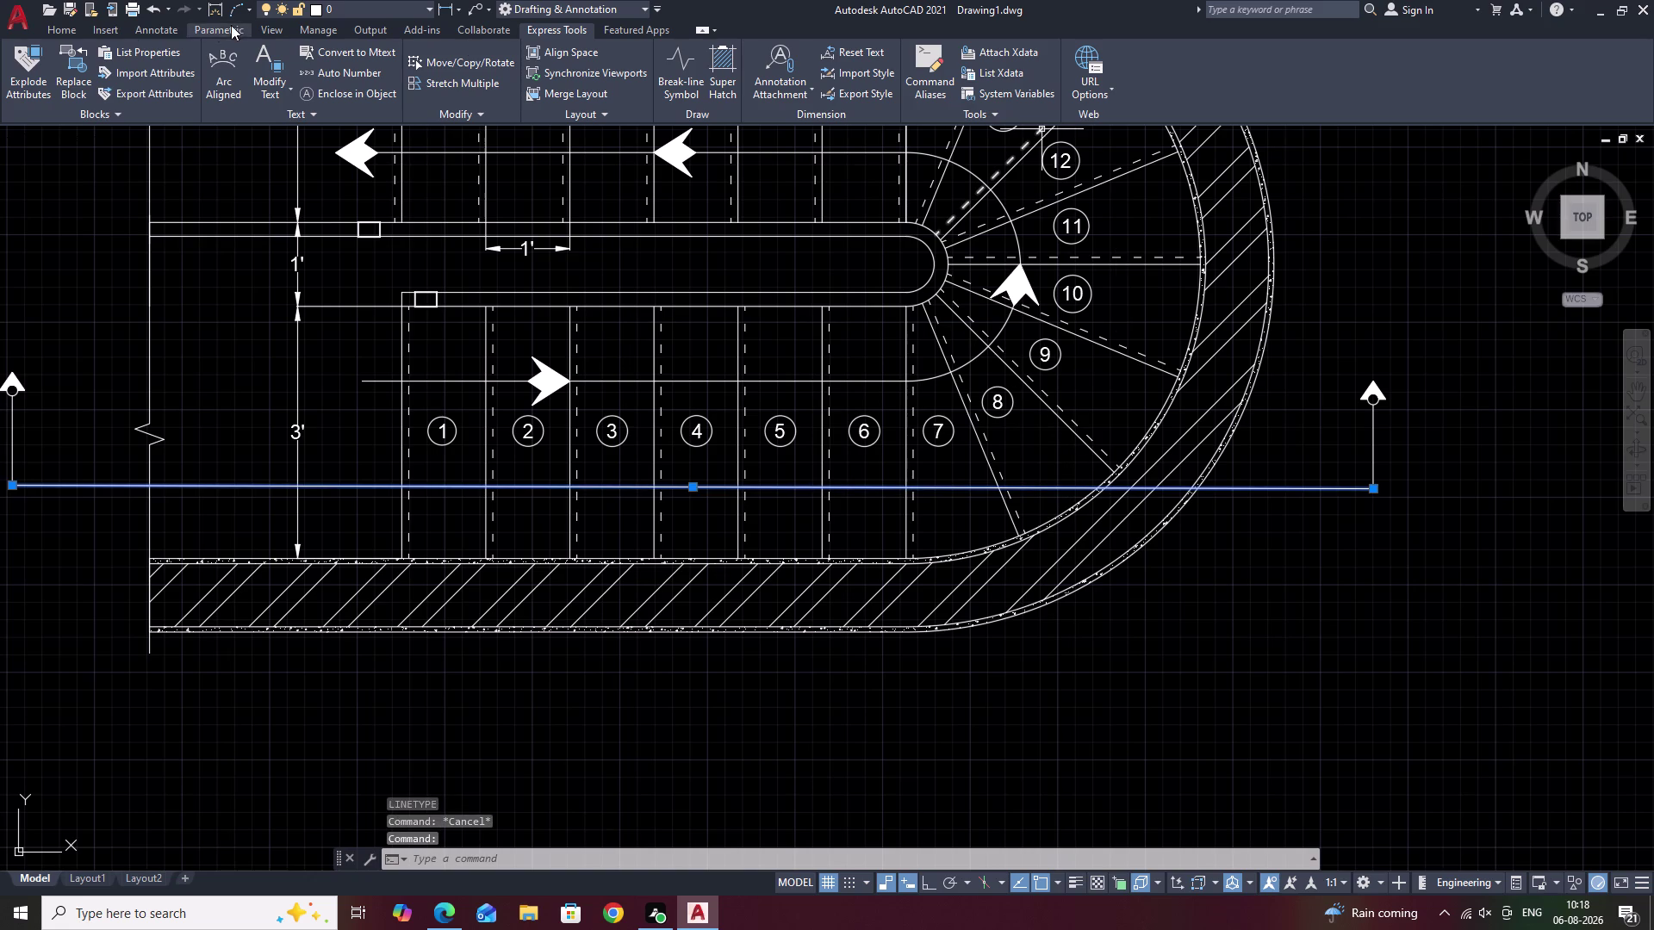
Assign the ACAD_ISO05W100 linetype to the selected section line.
click(48, 25)
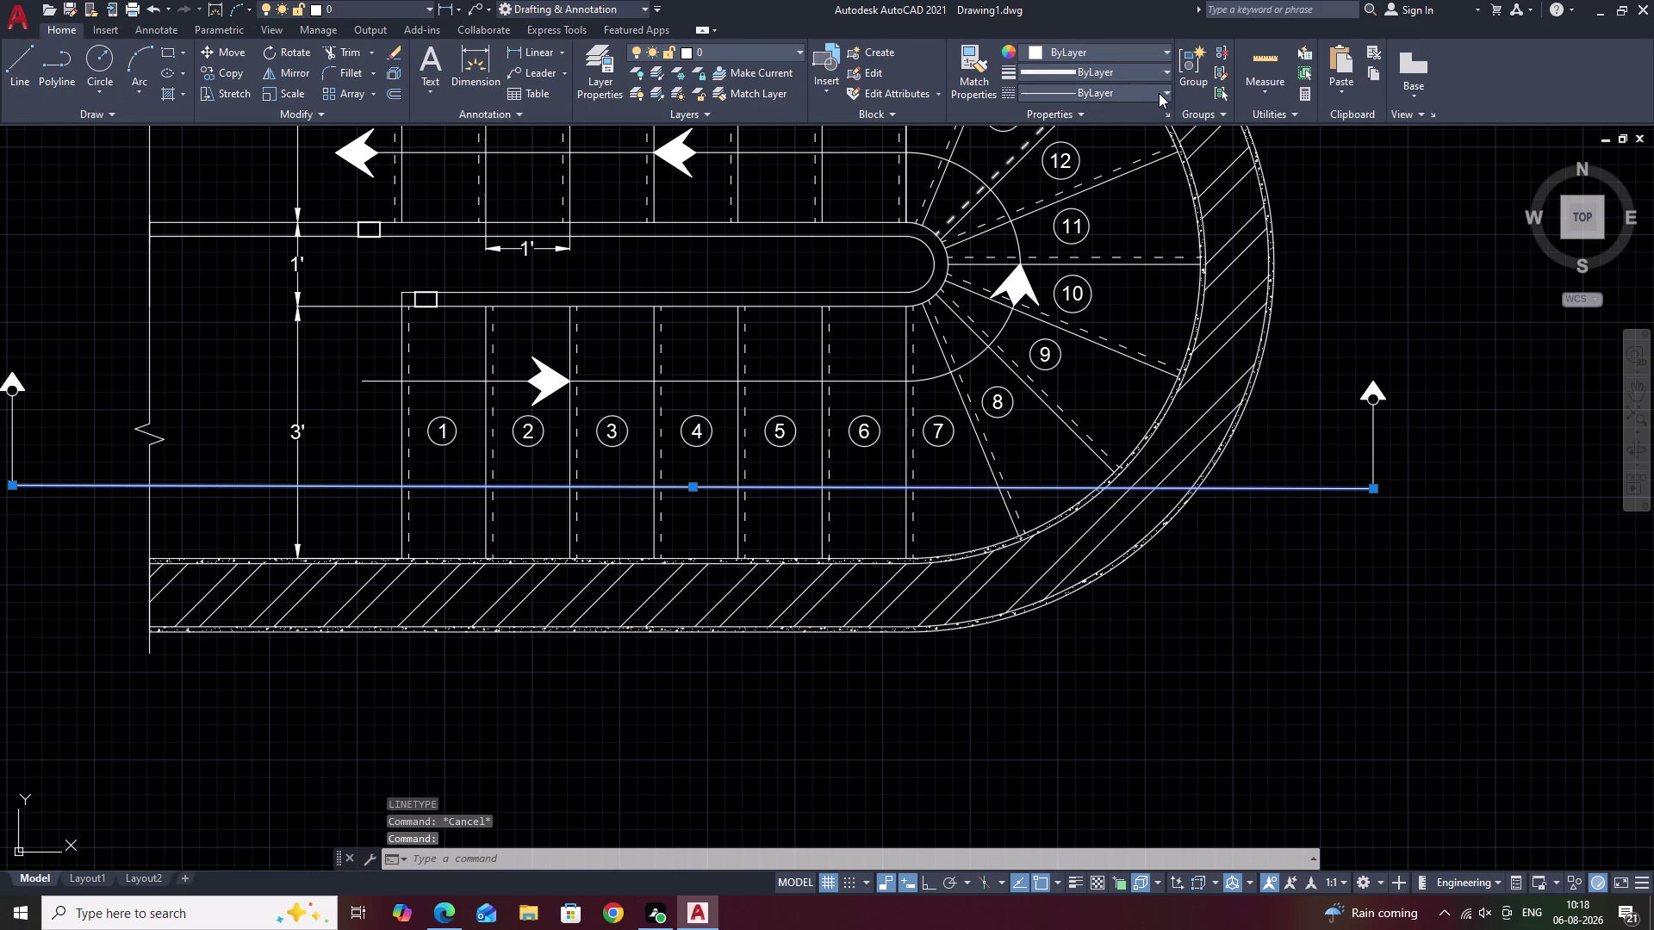
click(1163, 93)
click(1140, 172)
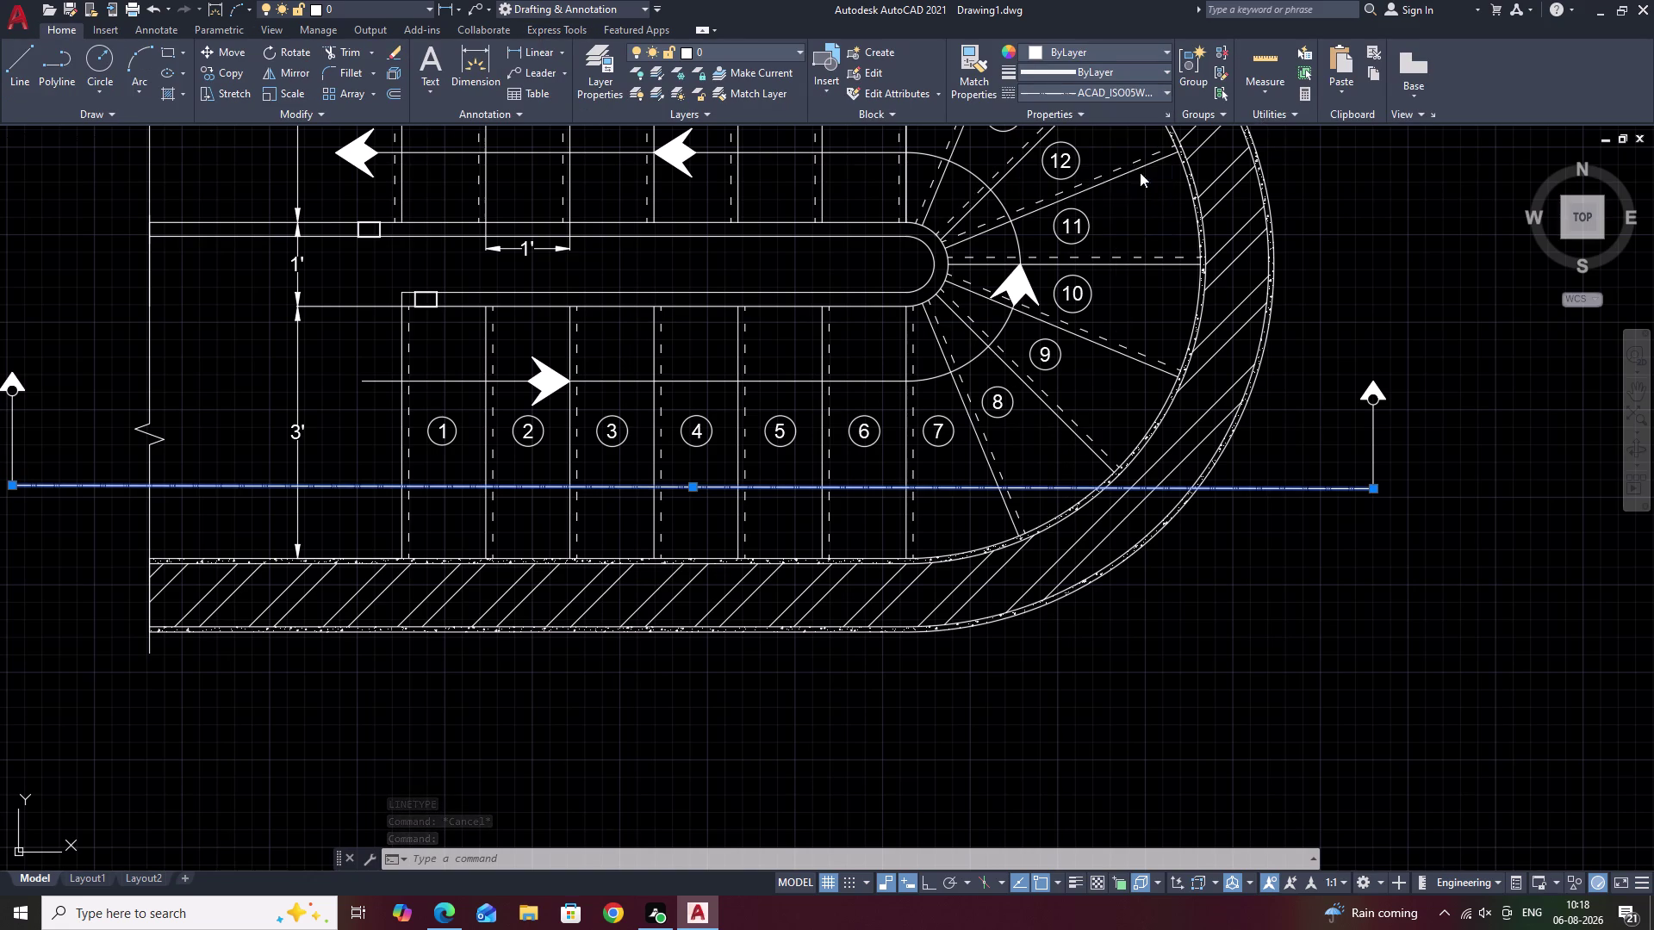
key(Escape)
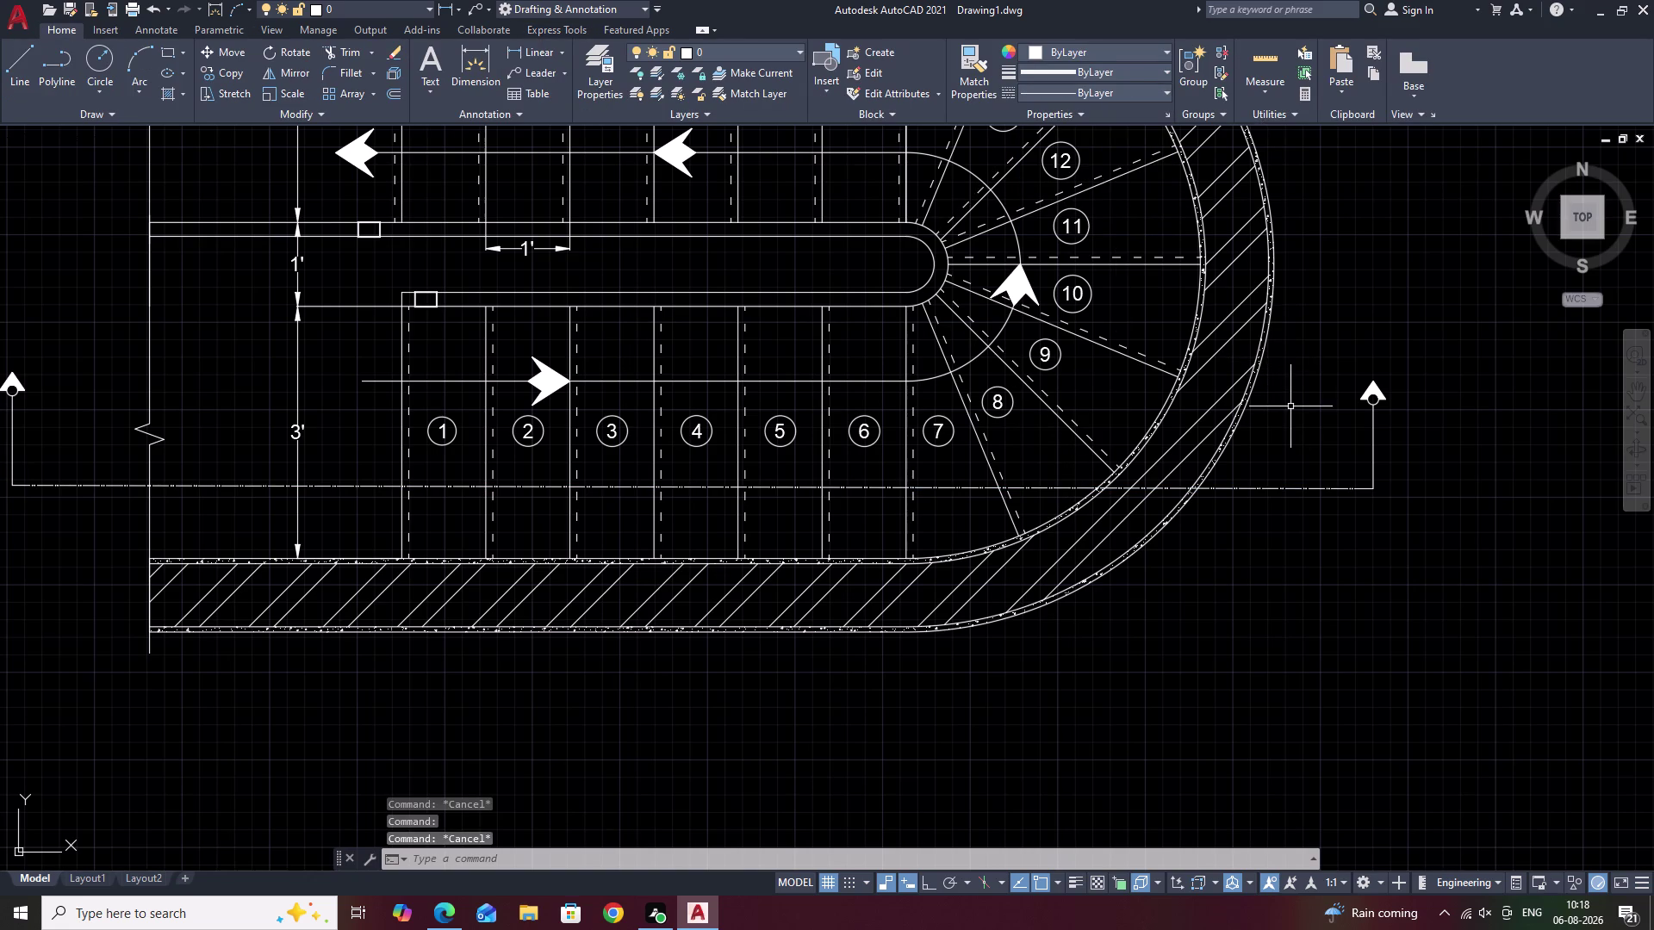
Try a global linetype scale (LTSCALE) of 1, then undo it.
text(LTS)
key(space)
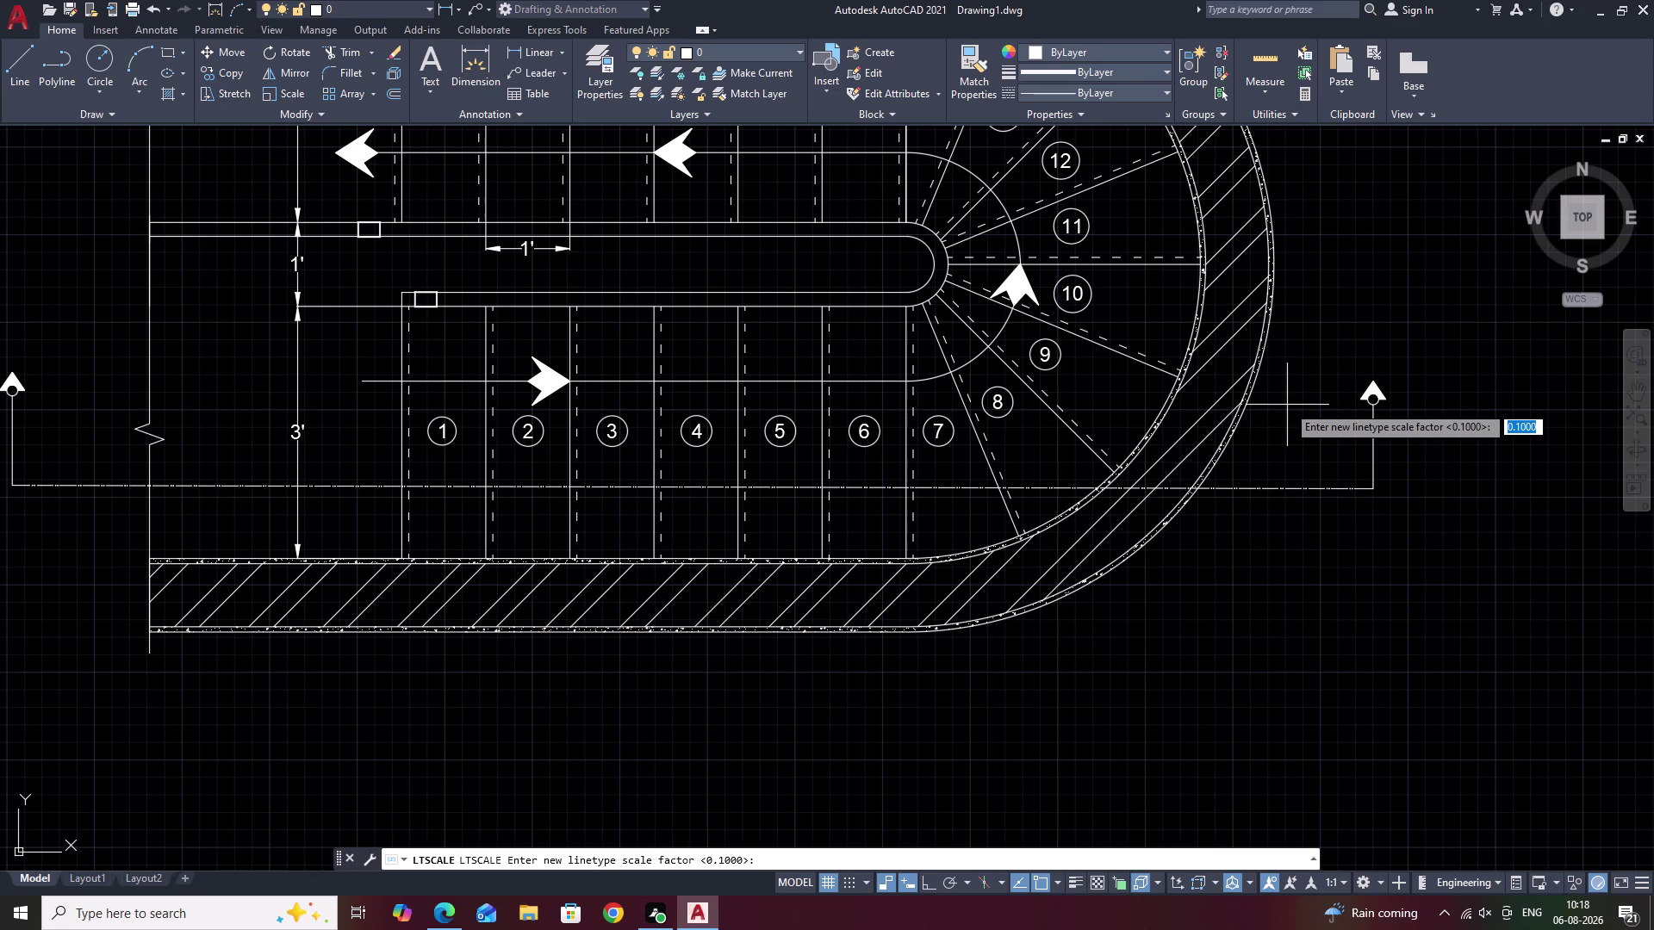
key(period)
key(BackSpace)
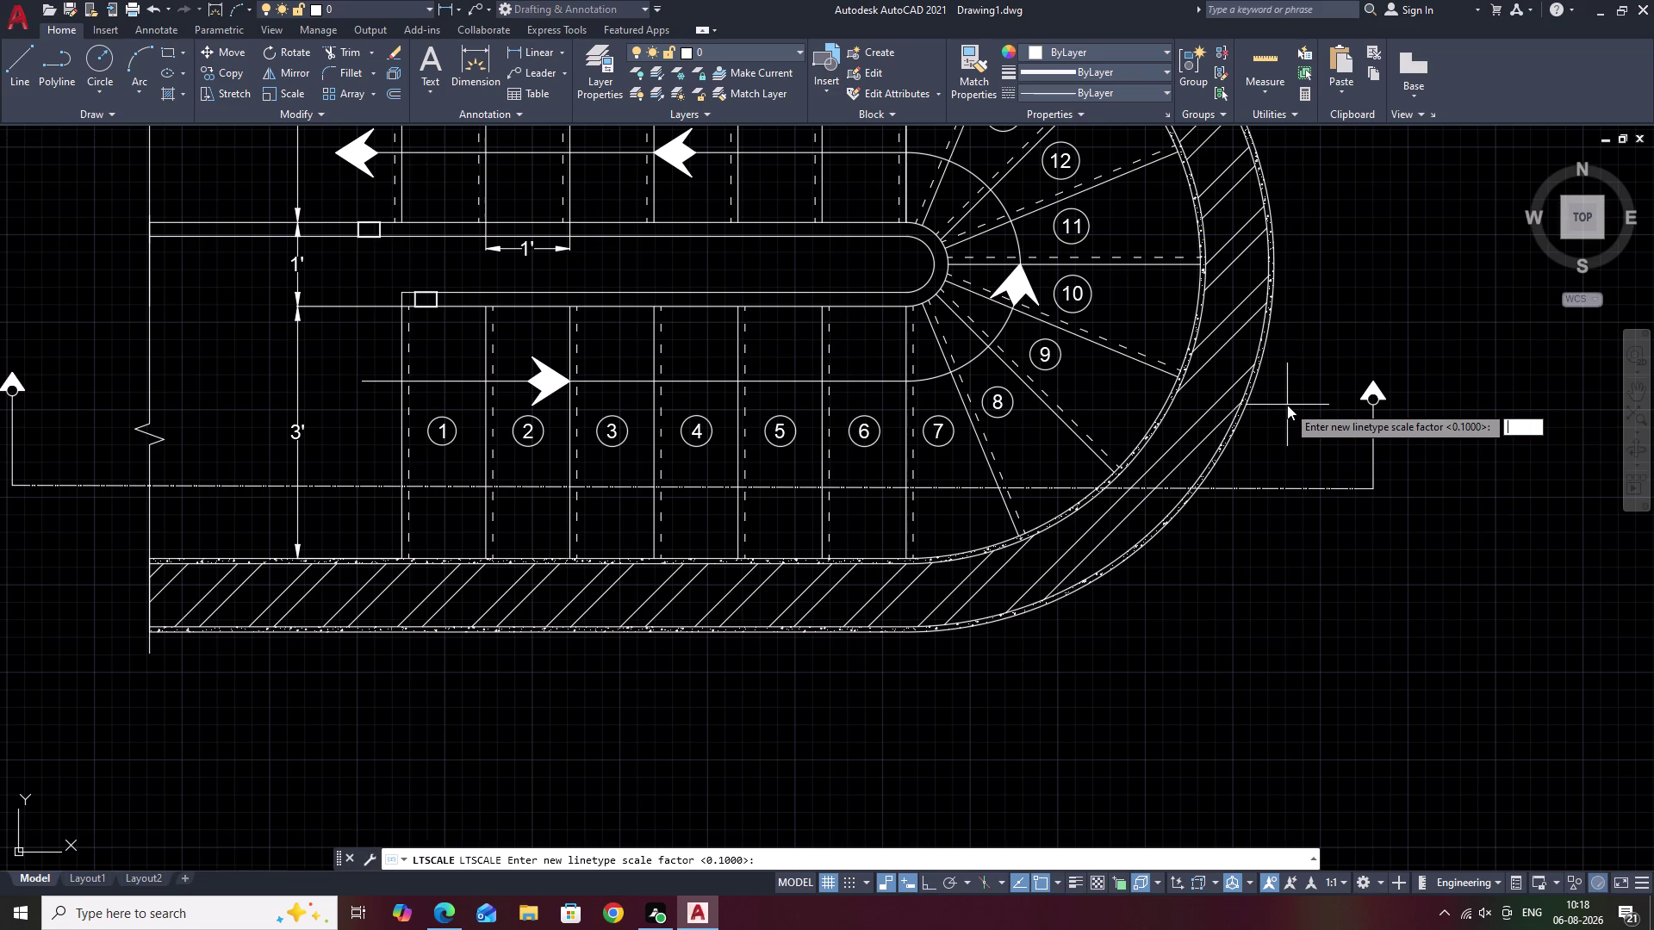
key(1)
key(space)
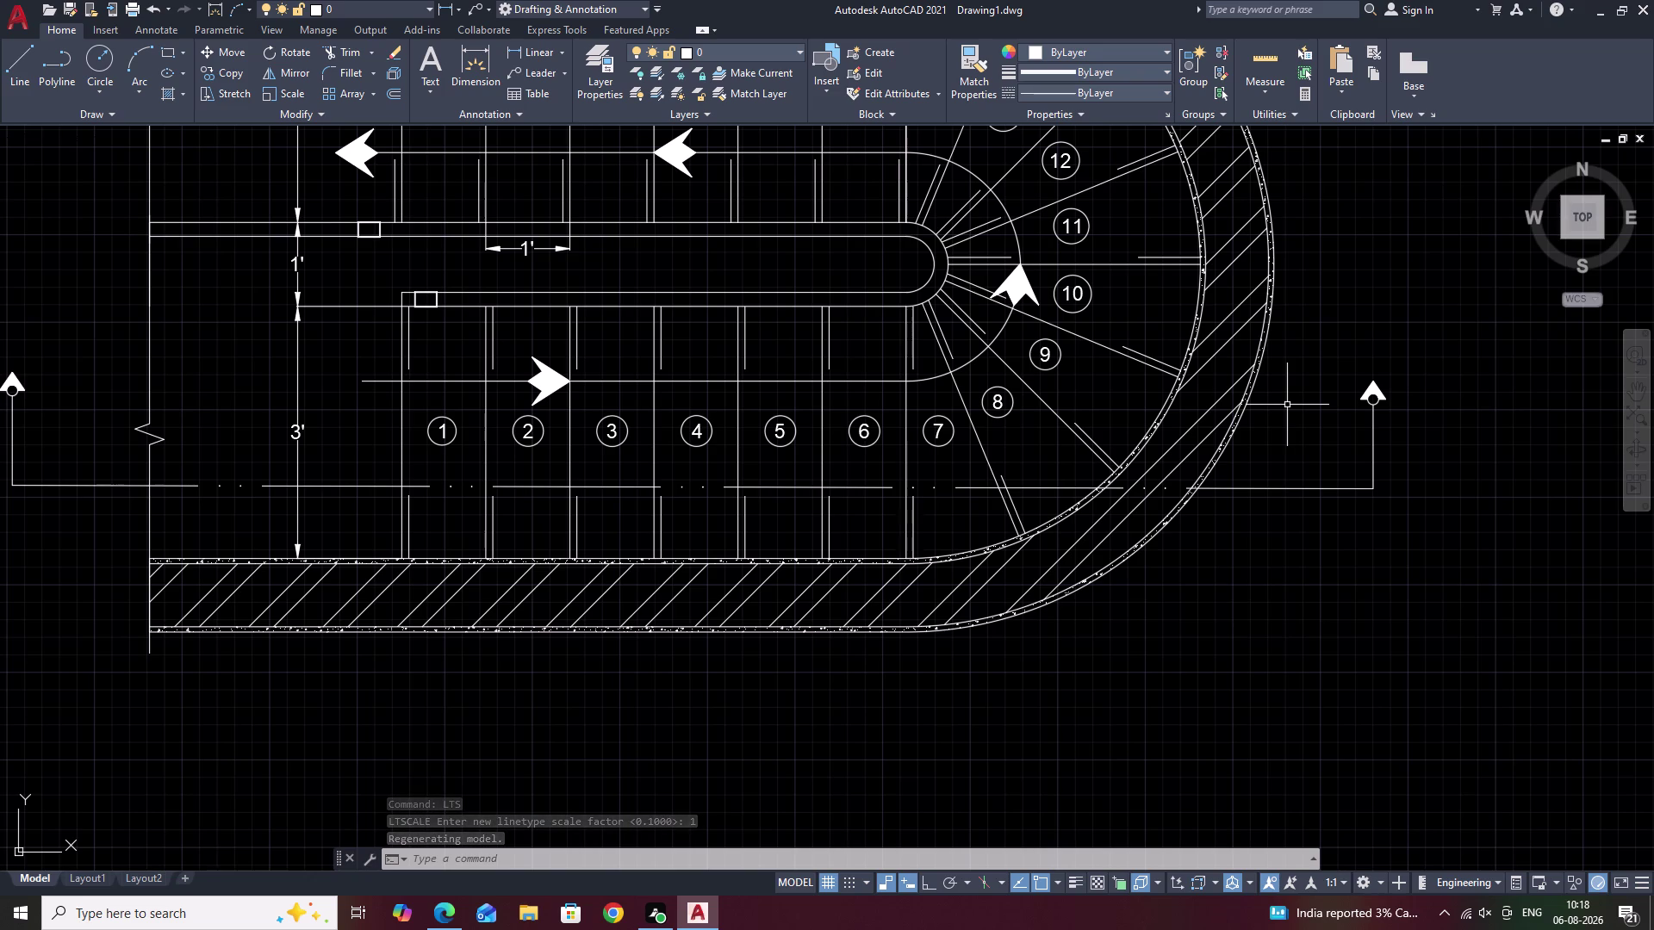
key(z)
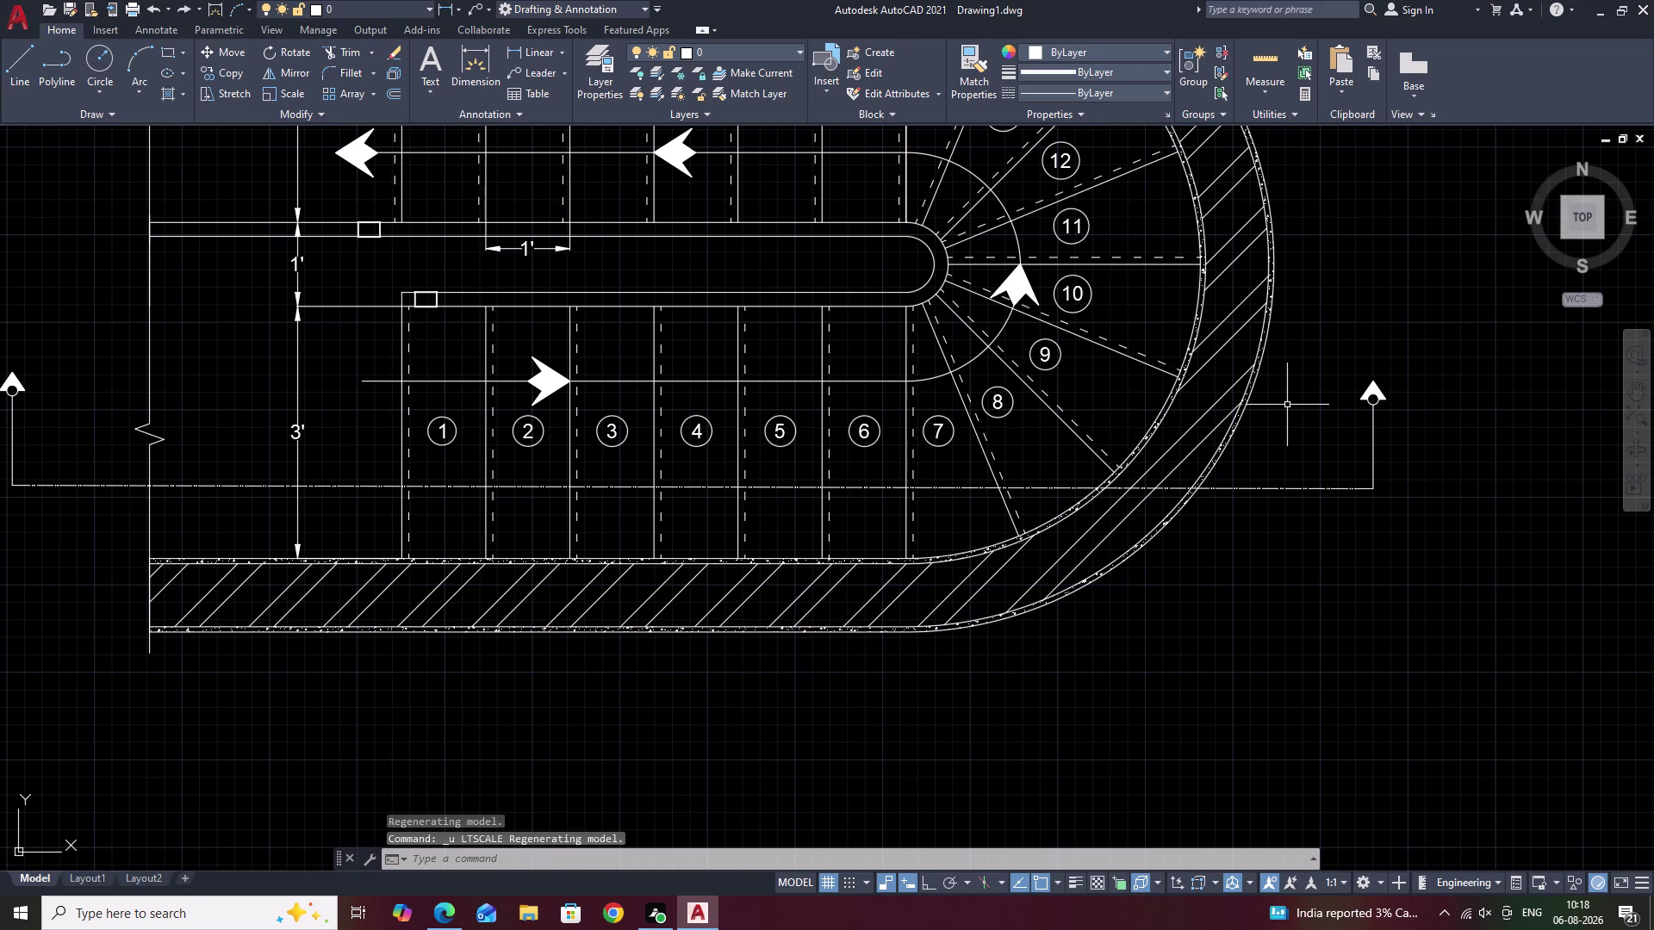
key(Escape)
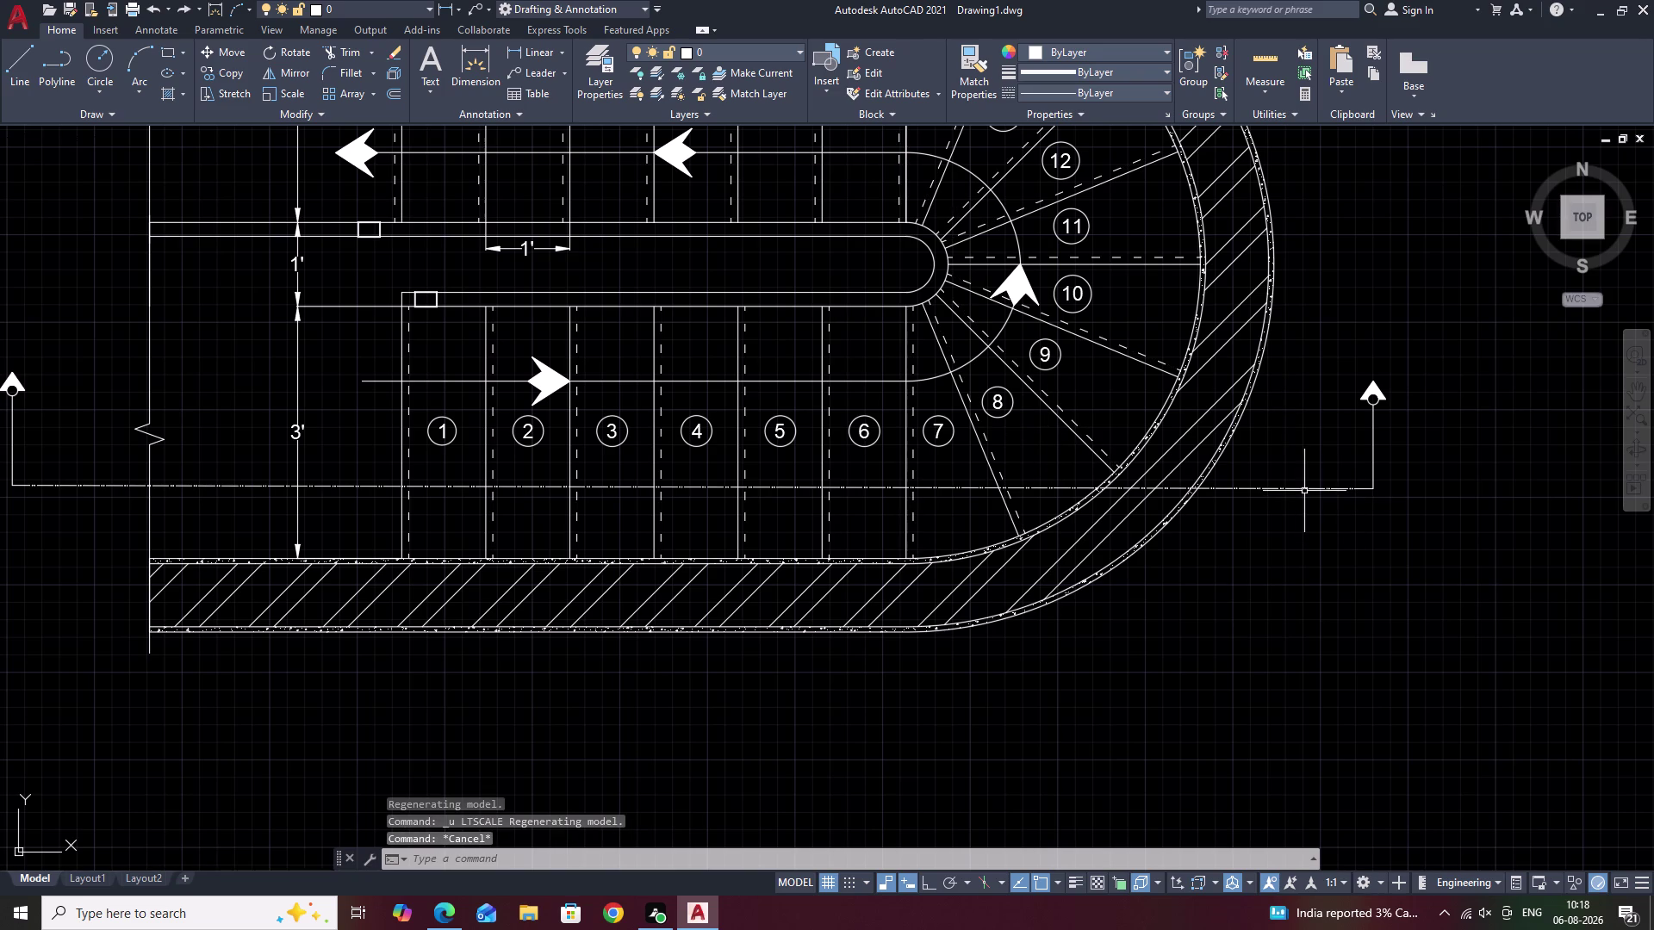
Reselect the section line and show its properties.
click(1304, 490)
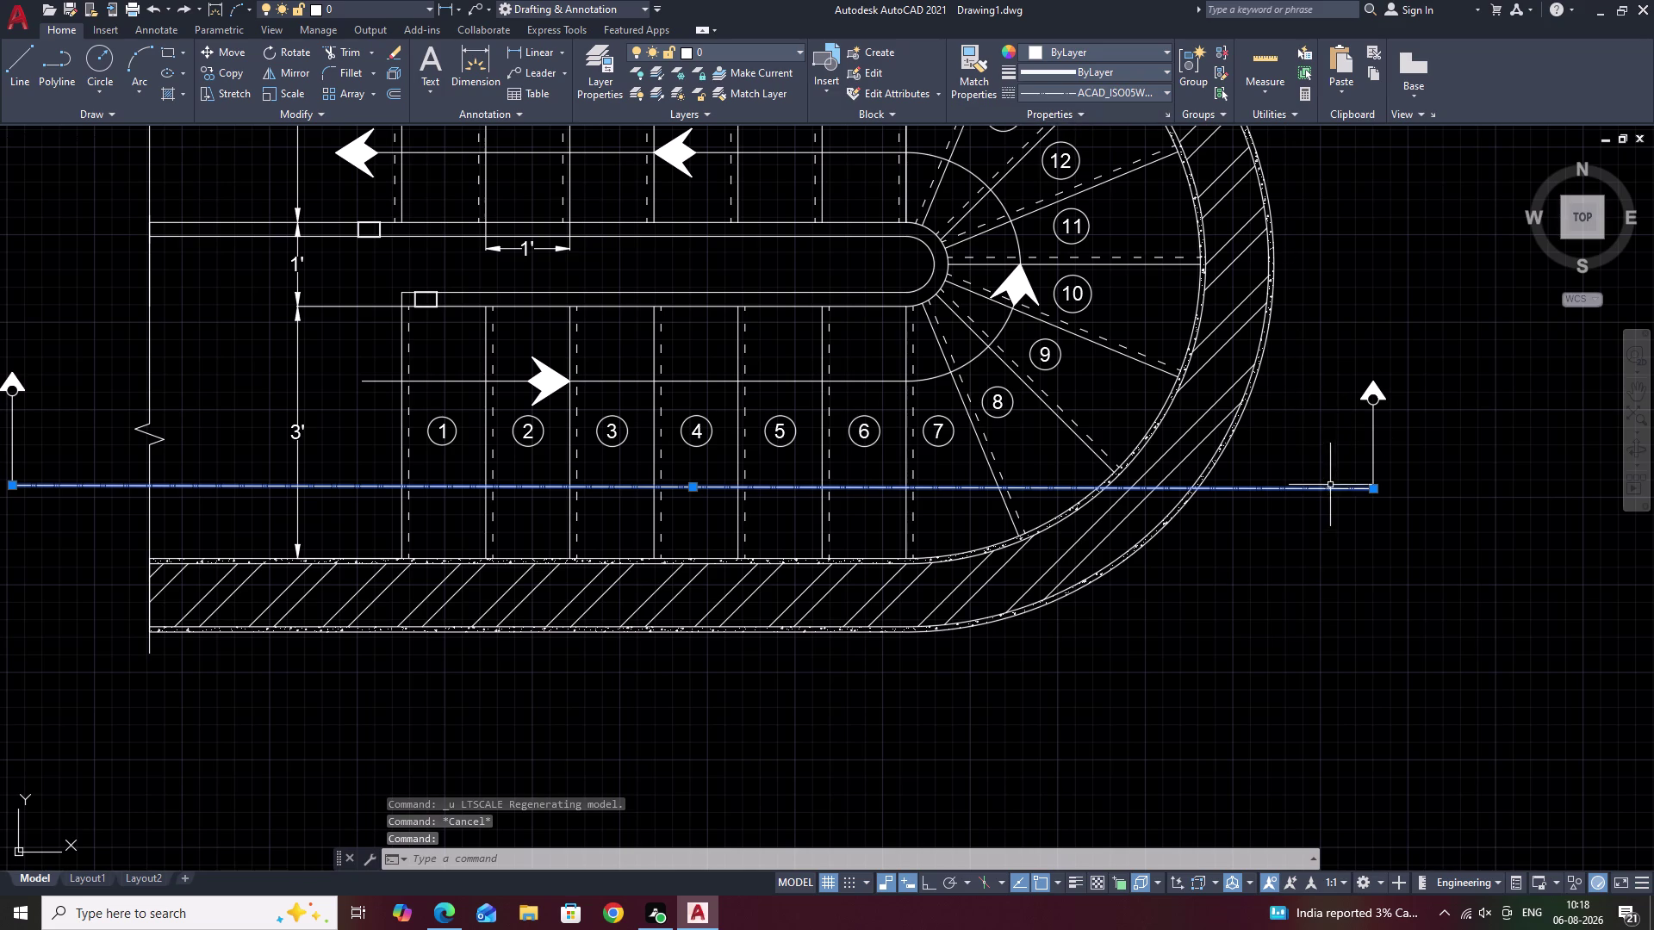
key(p)
text(R)
key(space)
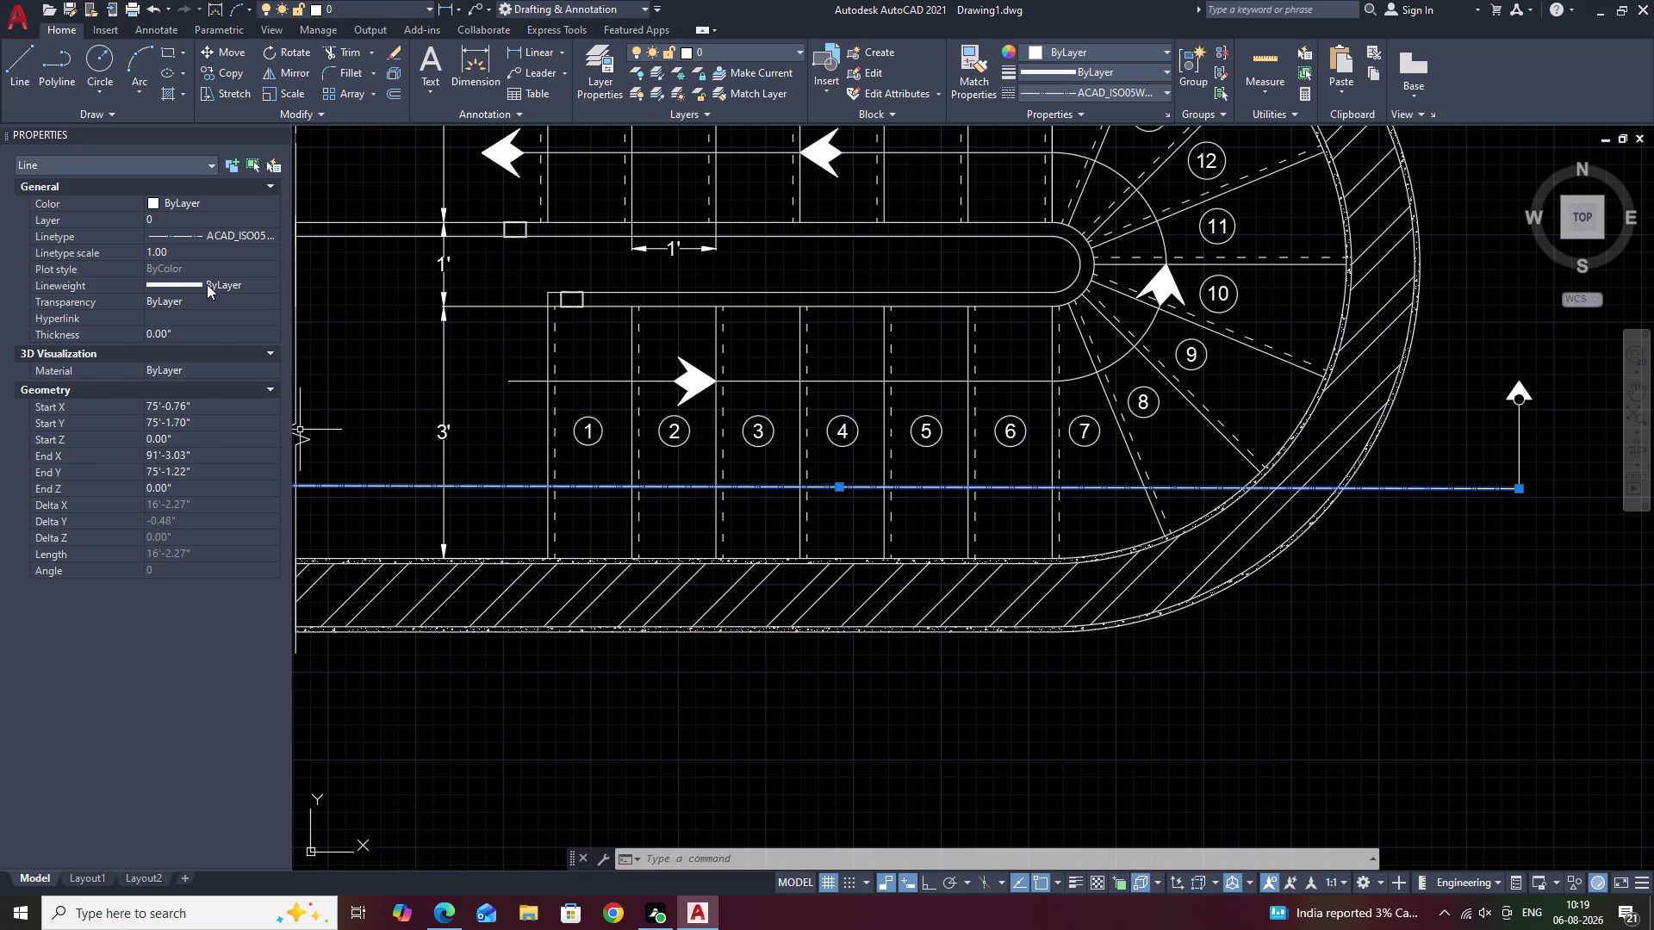
Enter a thickness of 1 for the section line in Properties.
double_click(186, 331)
key(BackSpace)
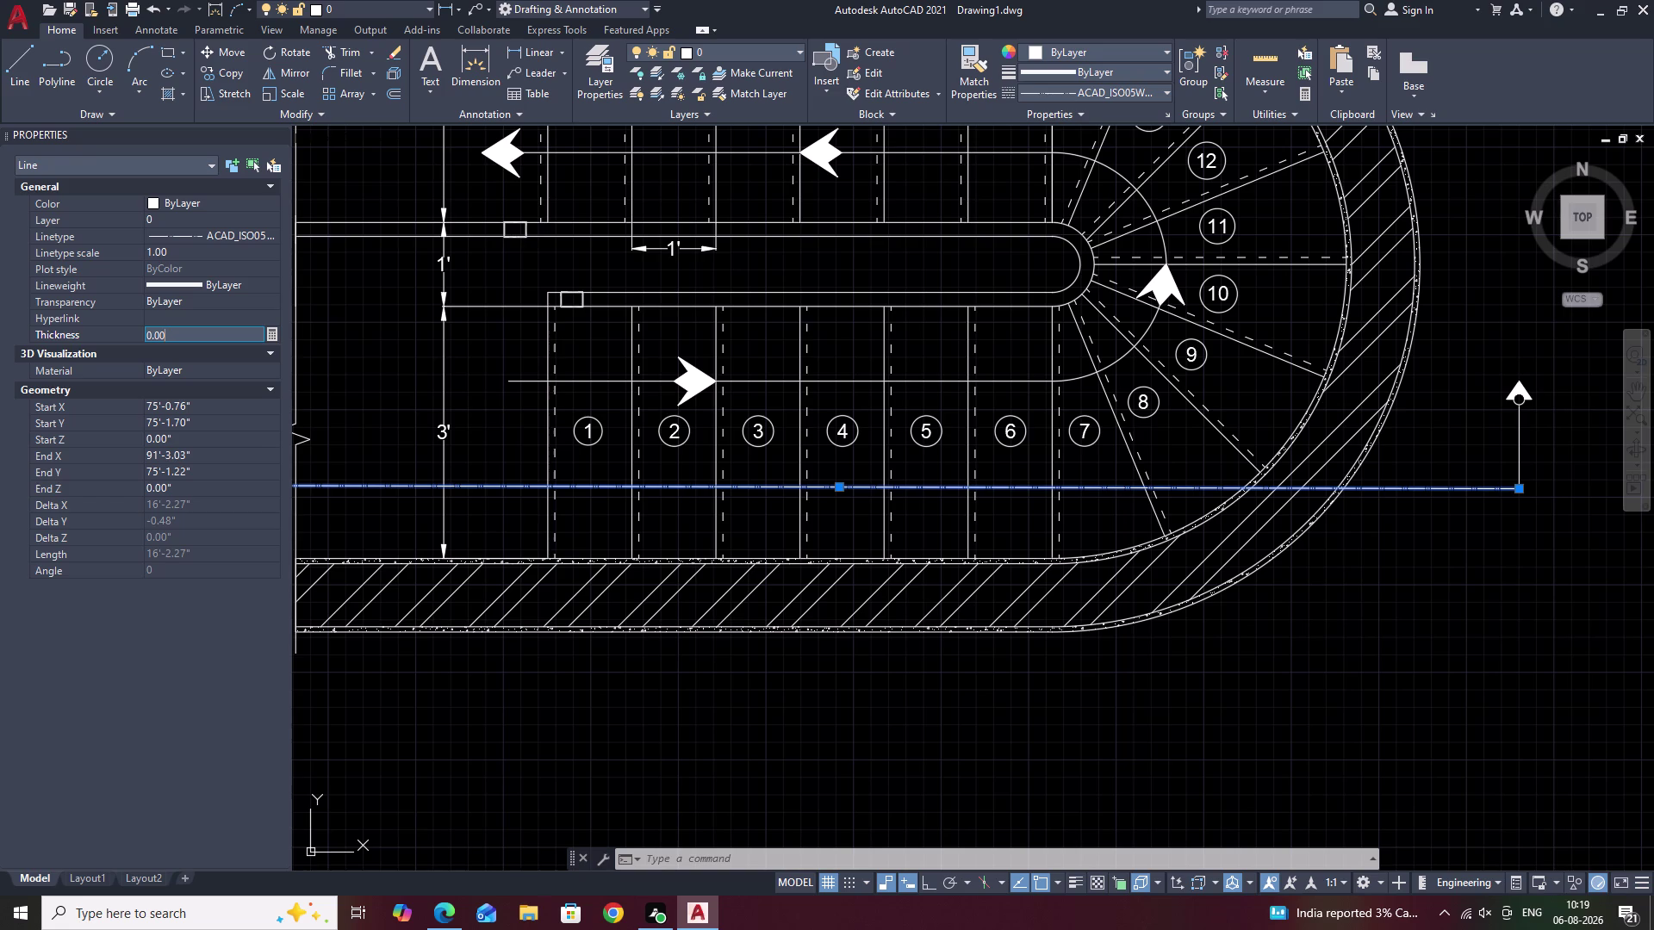
key(1)
key(BackSpace)
key(BackSpace)
key(BackSpace)
key(1)
click(353, 374)
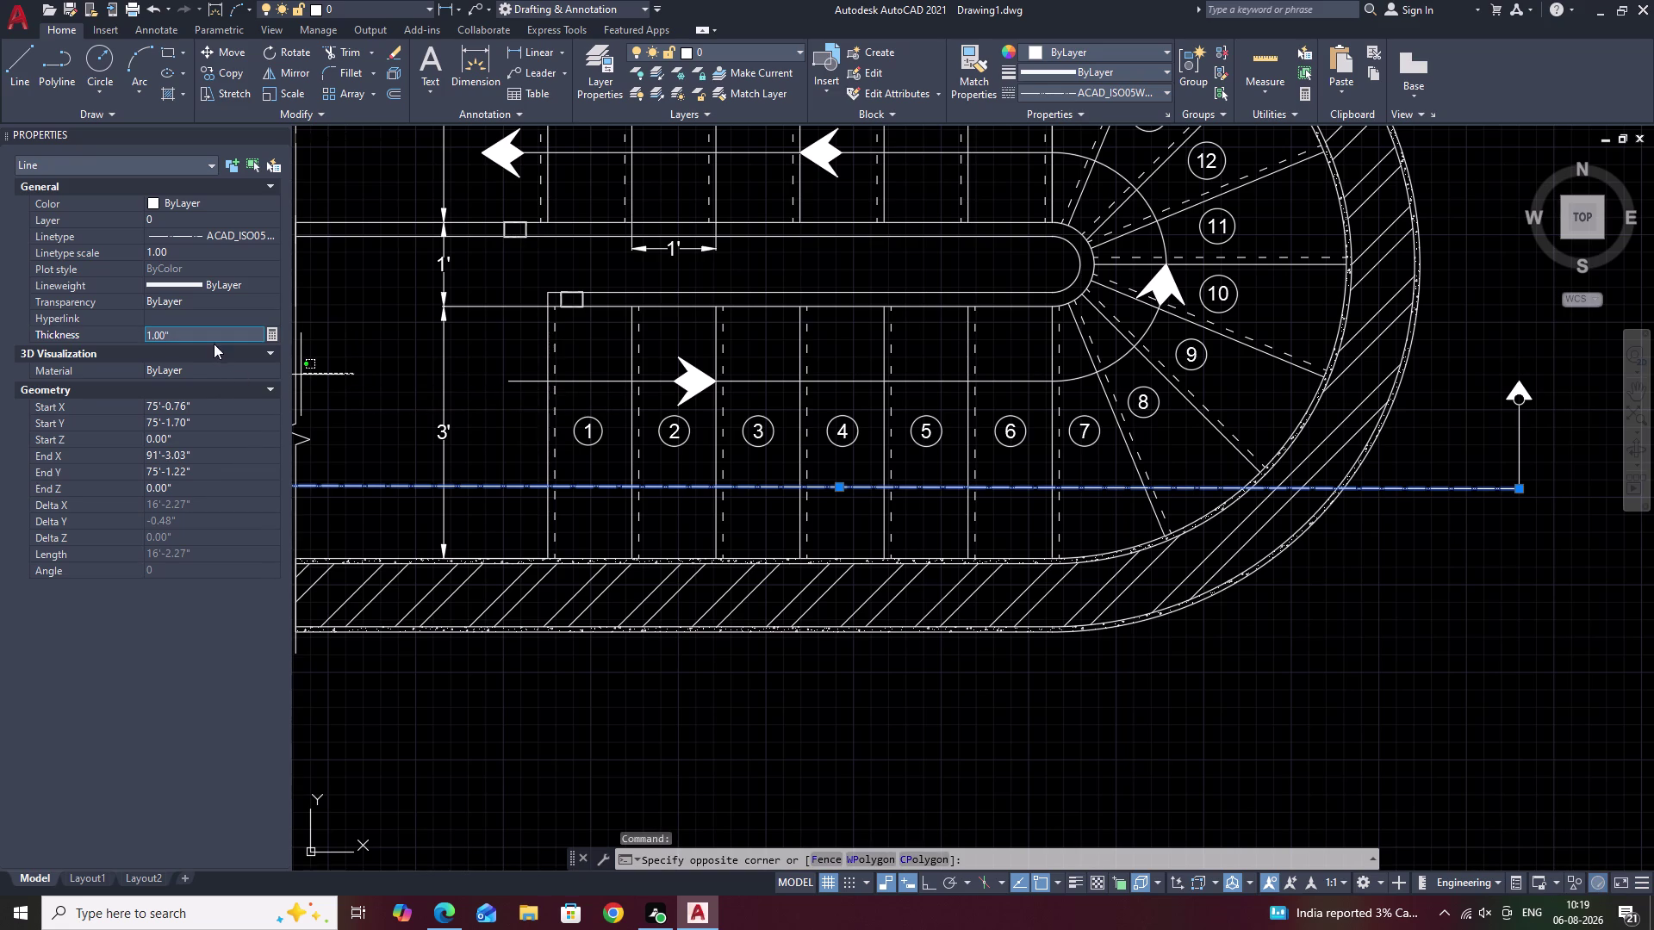
Change the section line's thickness to 4.
click(217, 336)
key(BackSpace)
key(4)
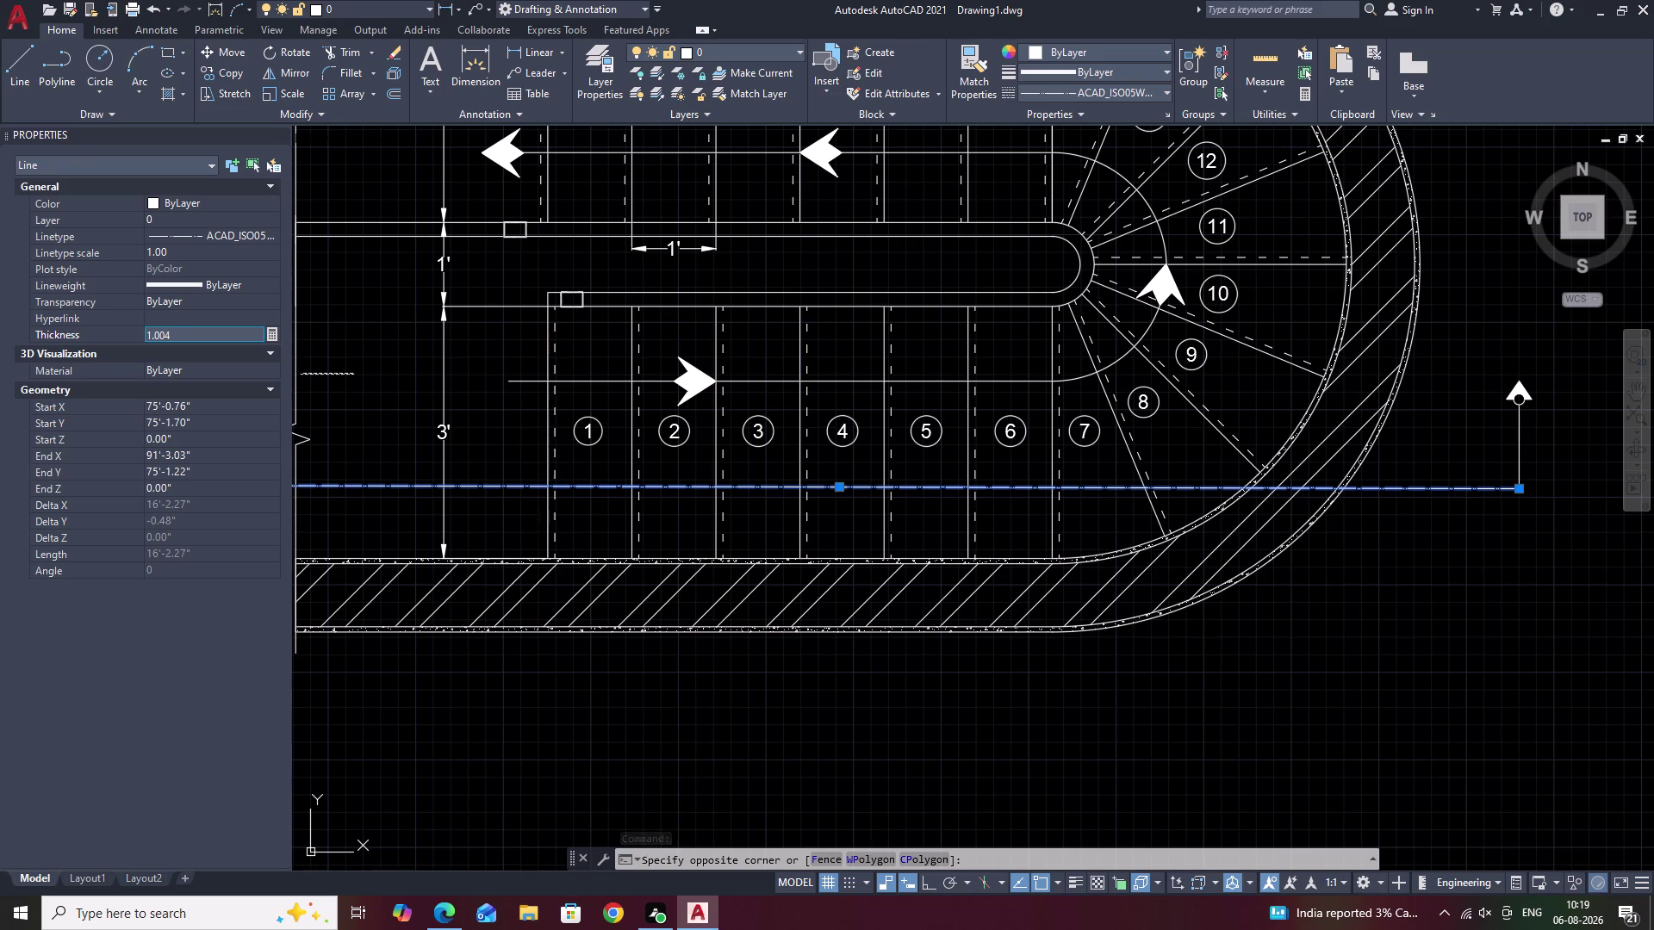
key(BackSpace)
key(BackSpace)
key(BackSpace)
key(4)
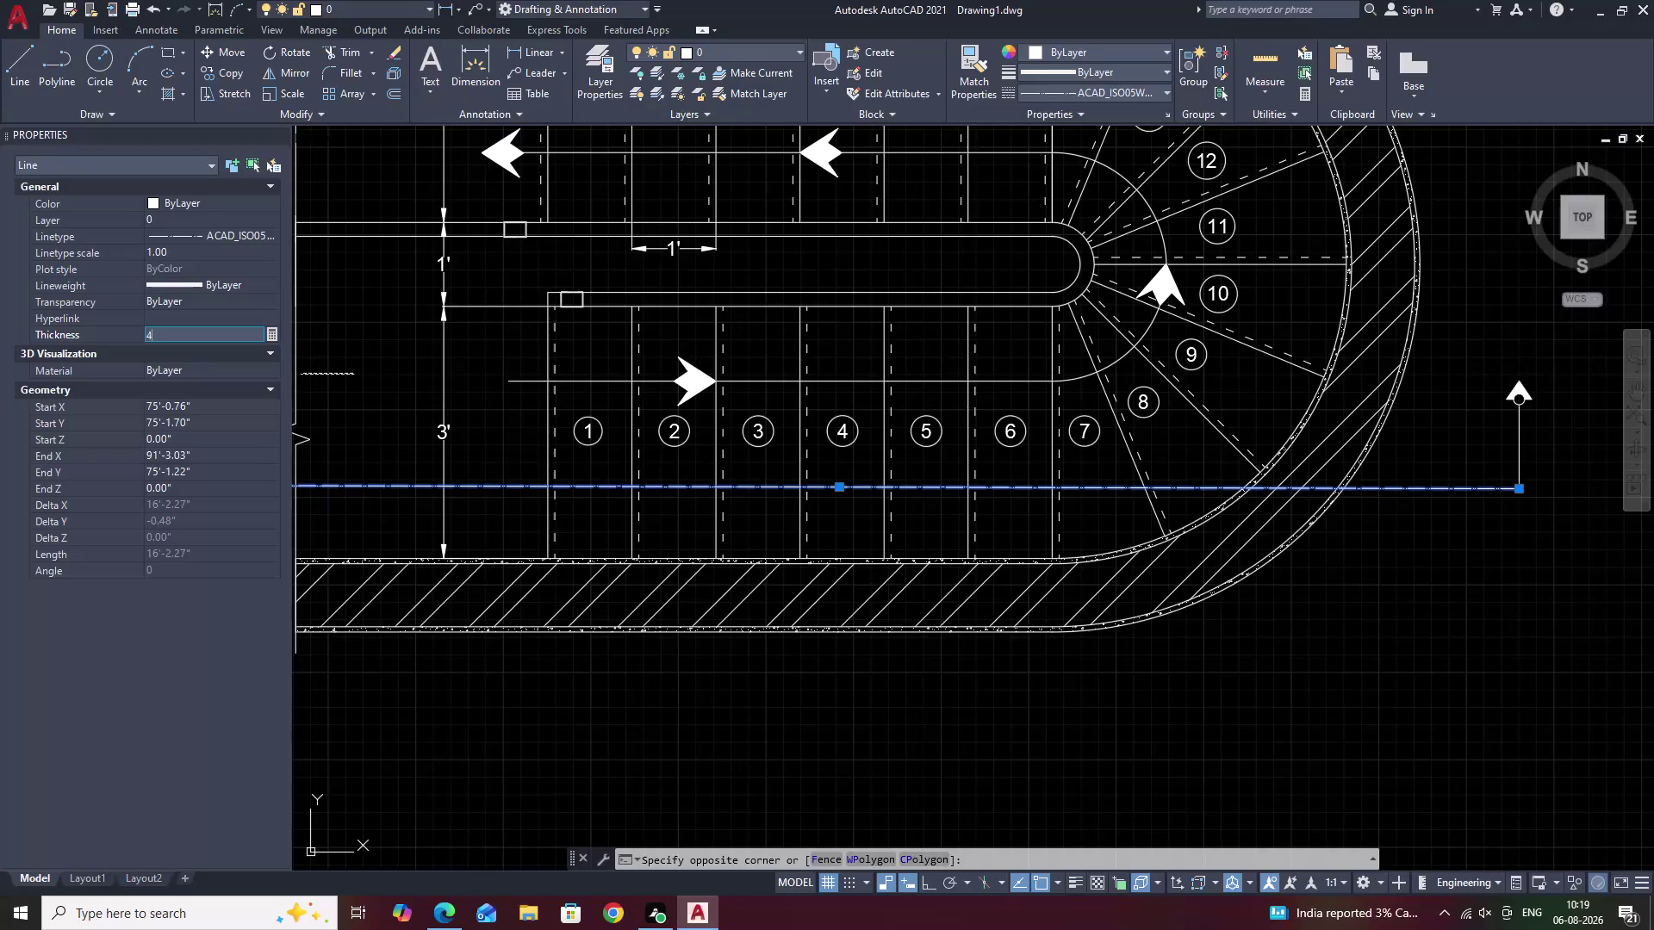
click(354, 355)
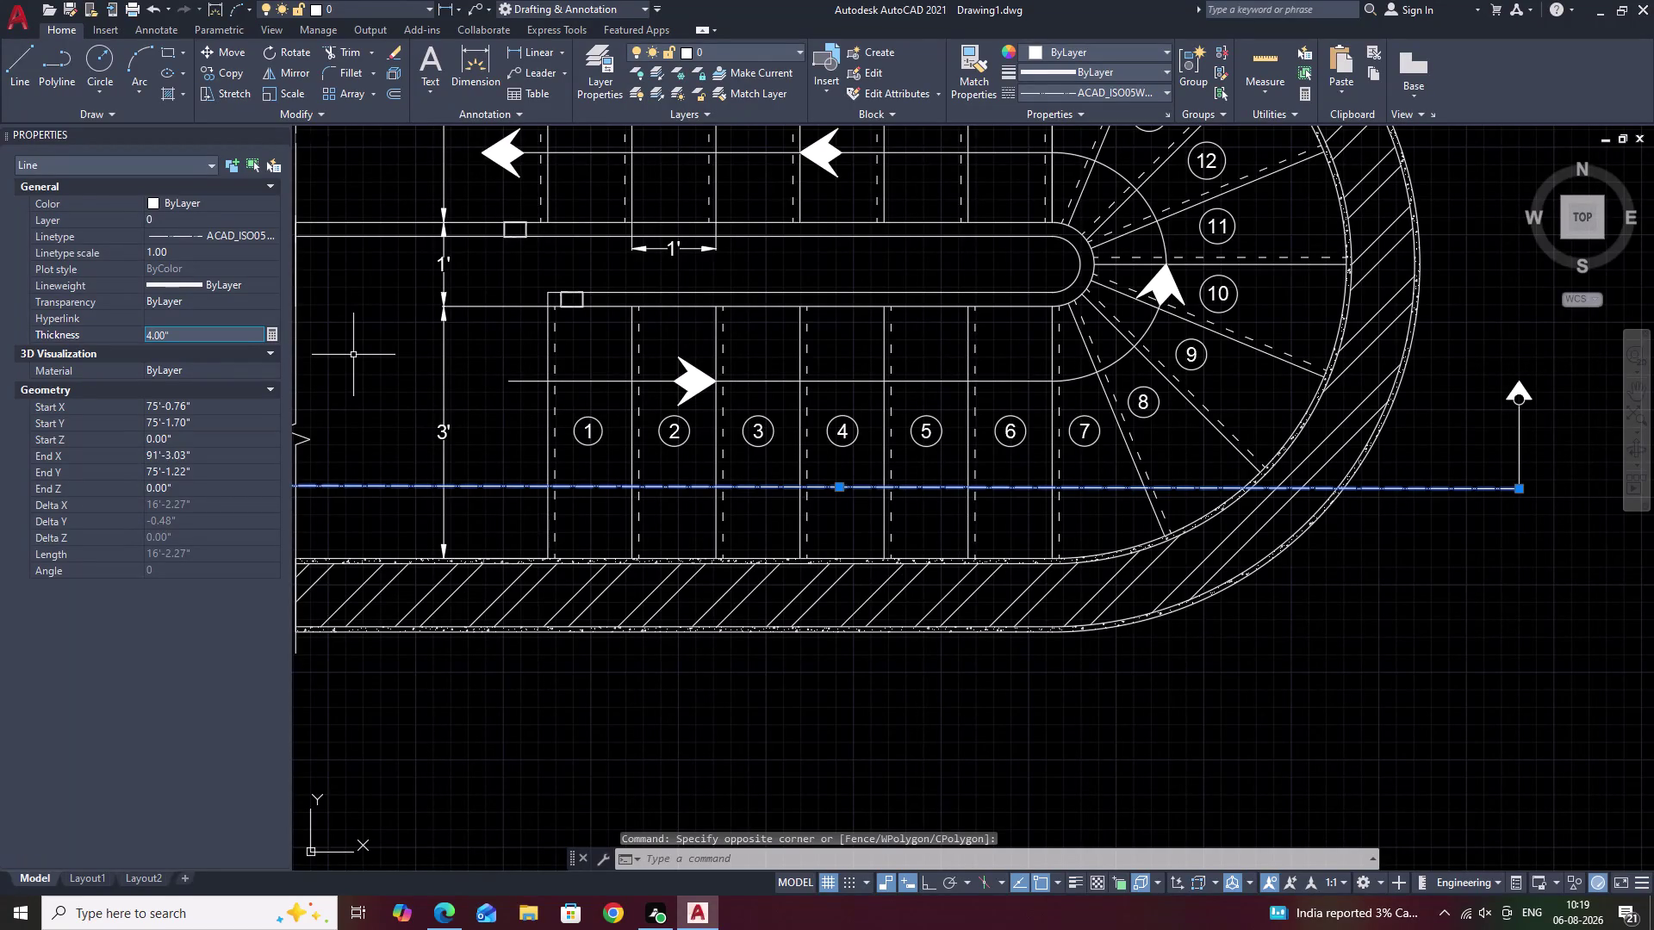
click(353, 355)
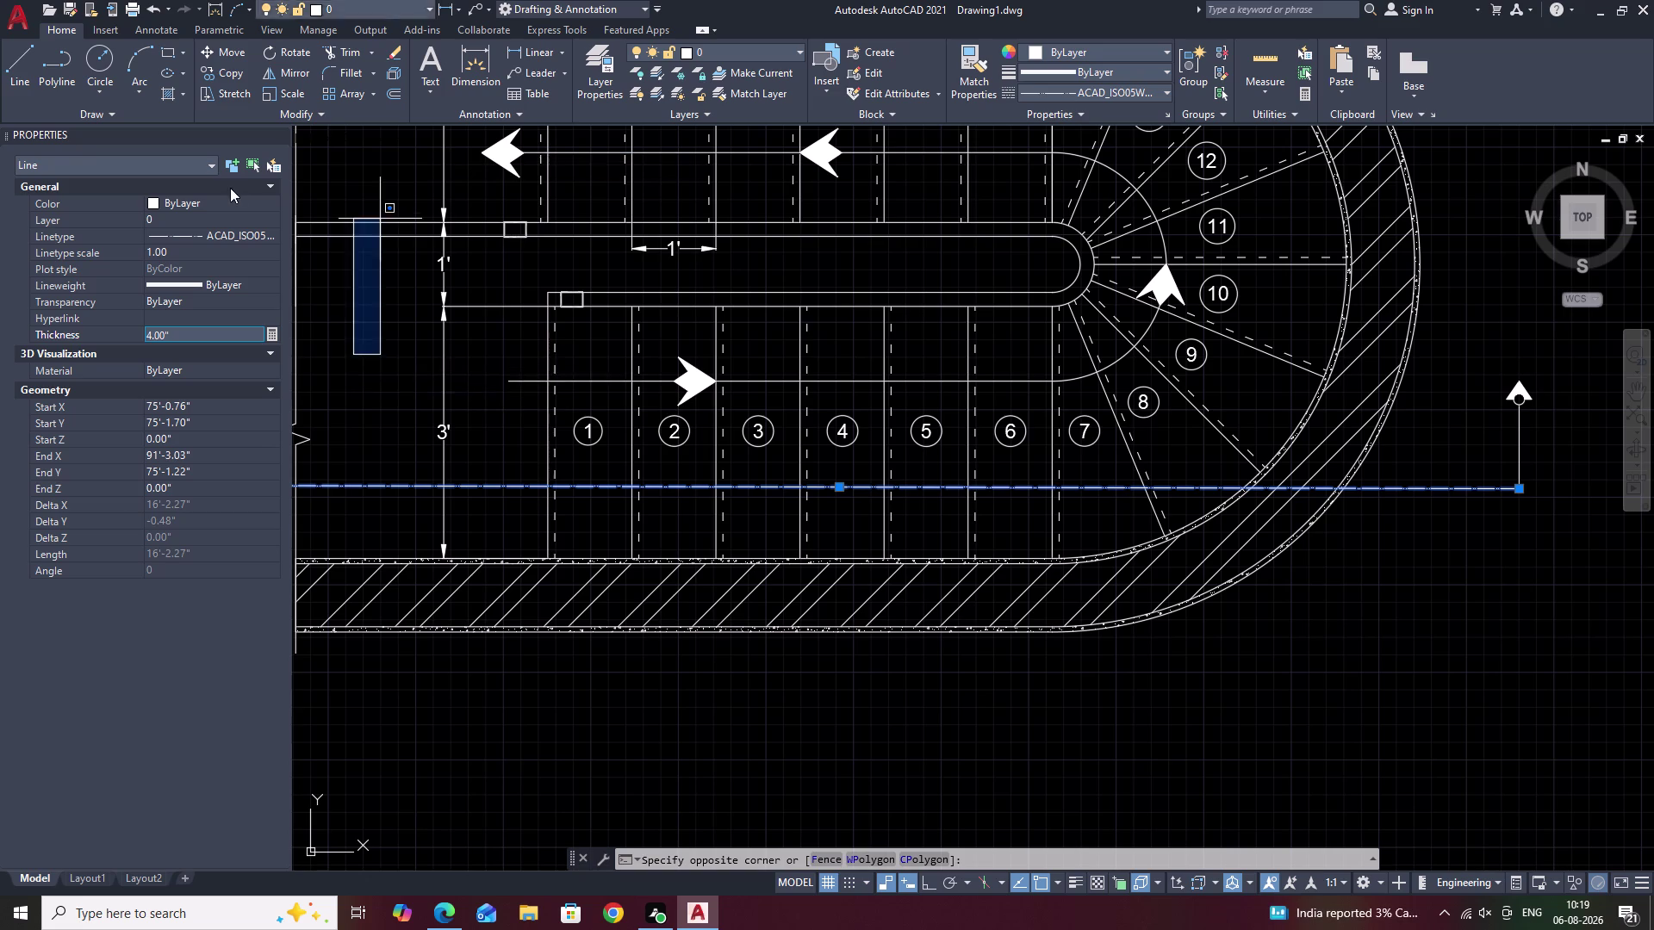
key(Escape)
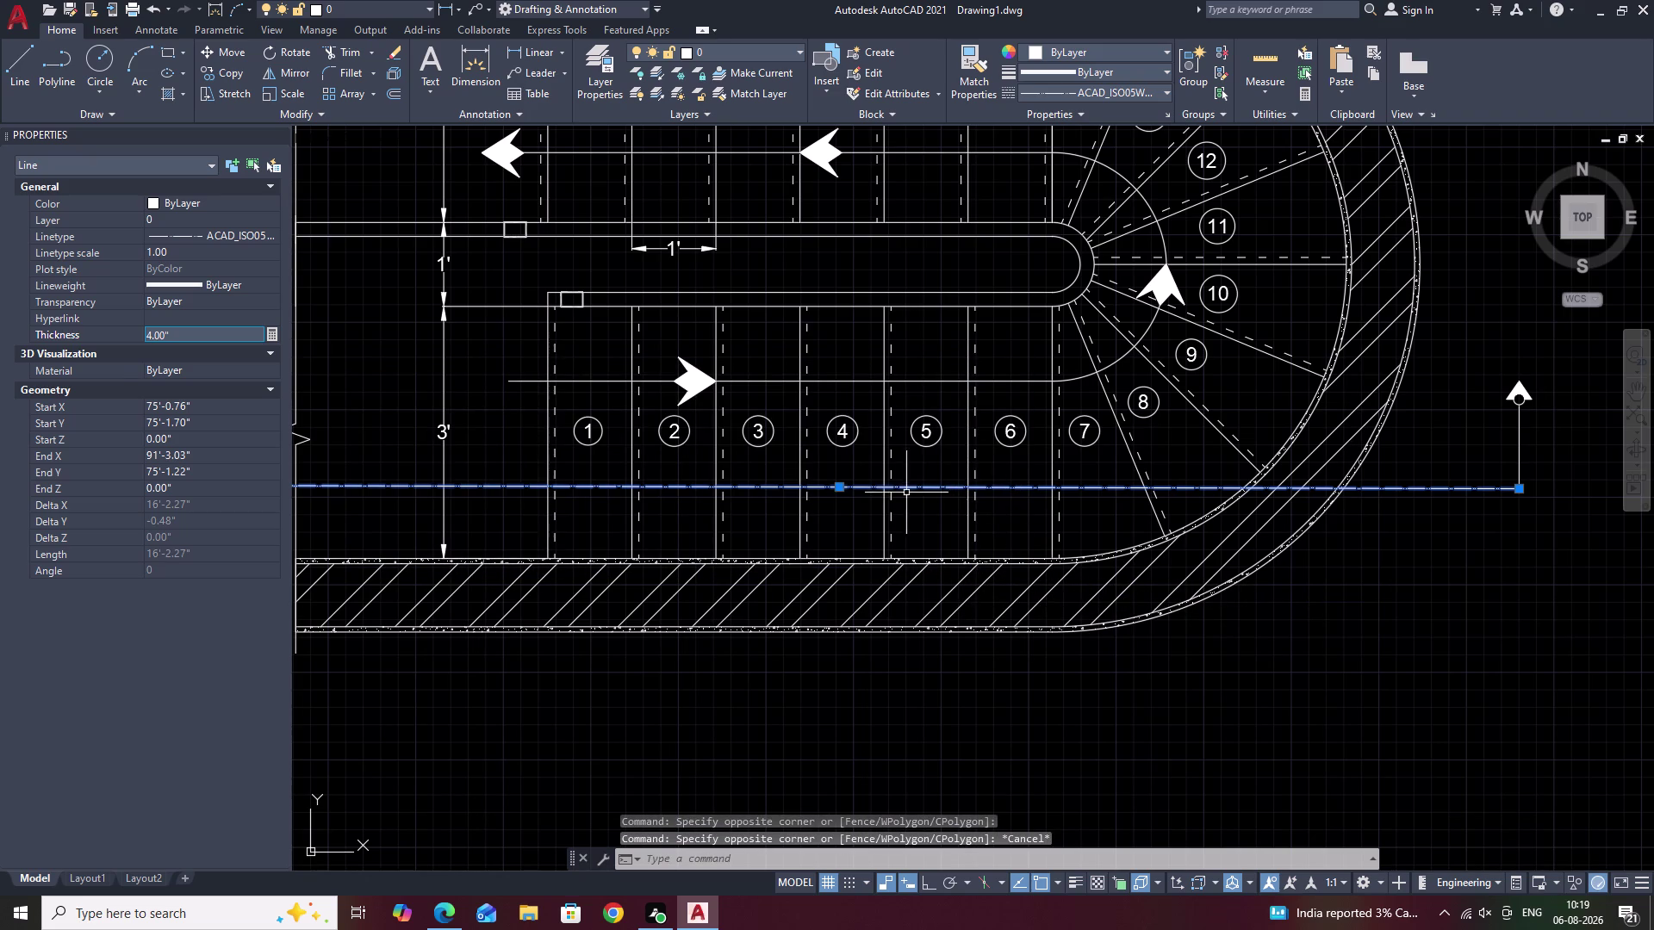
Set the thickness to 10, close the Properties palette and deselect.
click(174, 331)
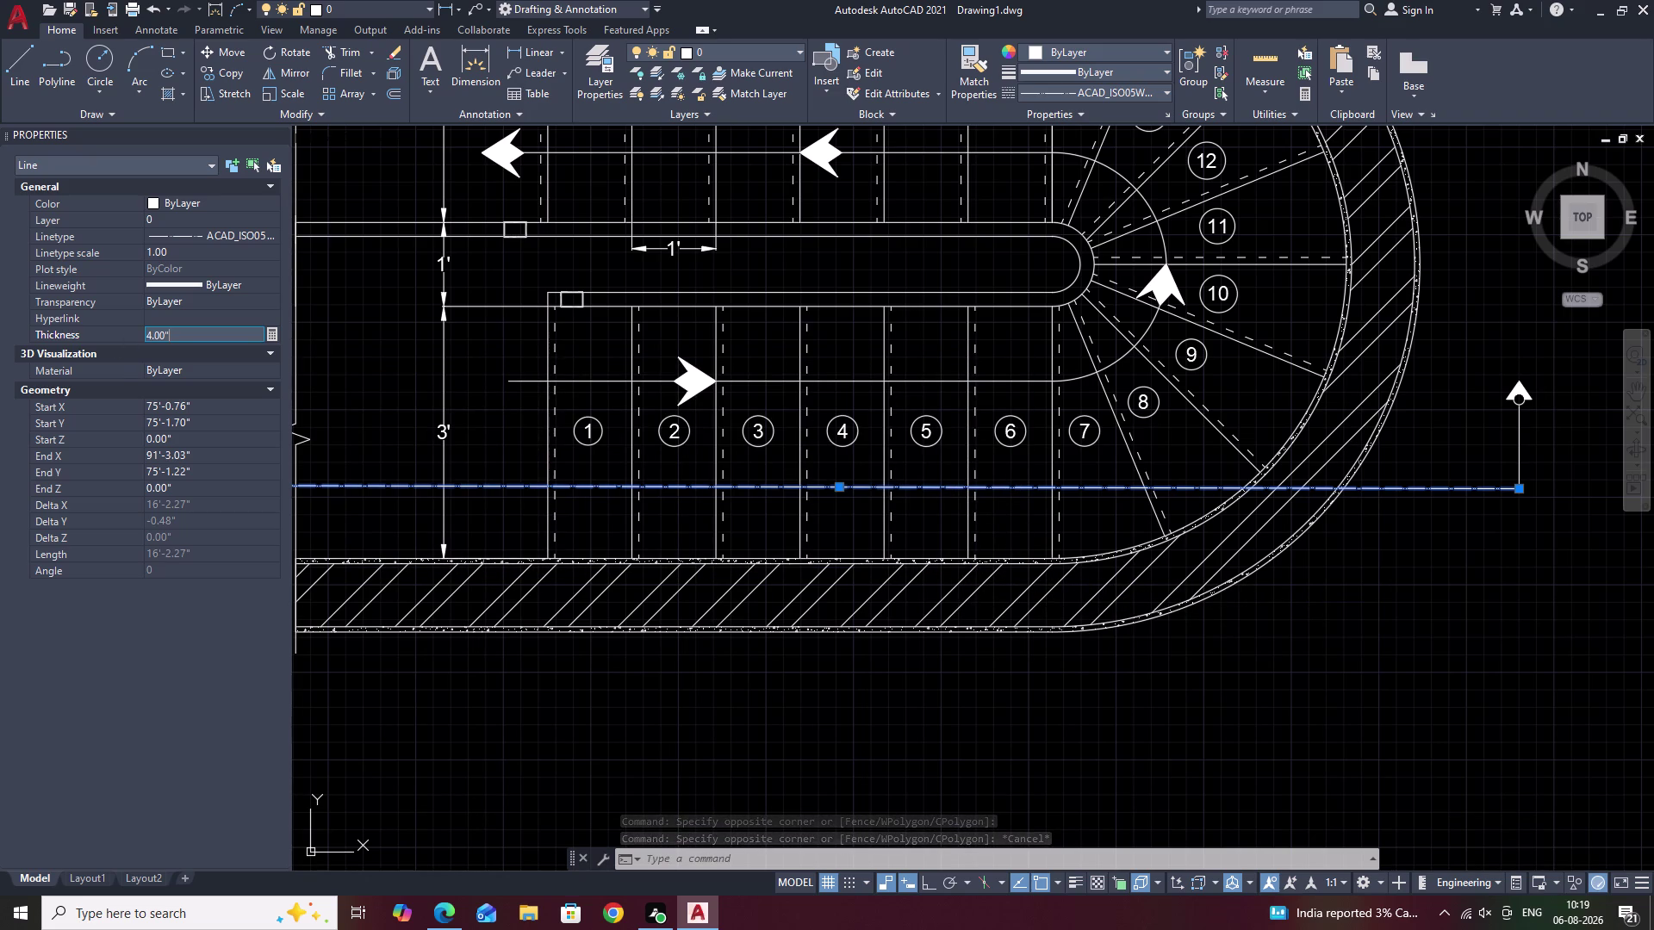
key(BackSpace)
key(BackSpace)
key(BackSpace)
key(BackSpace)
key(BackSpace)
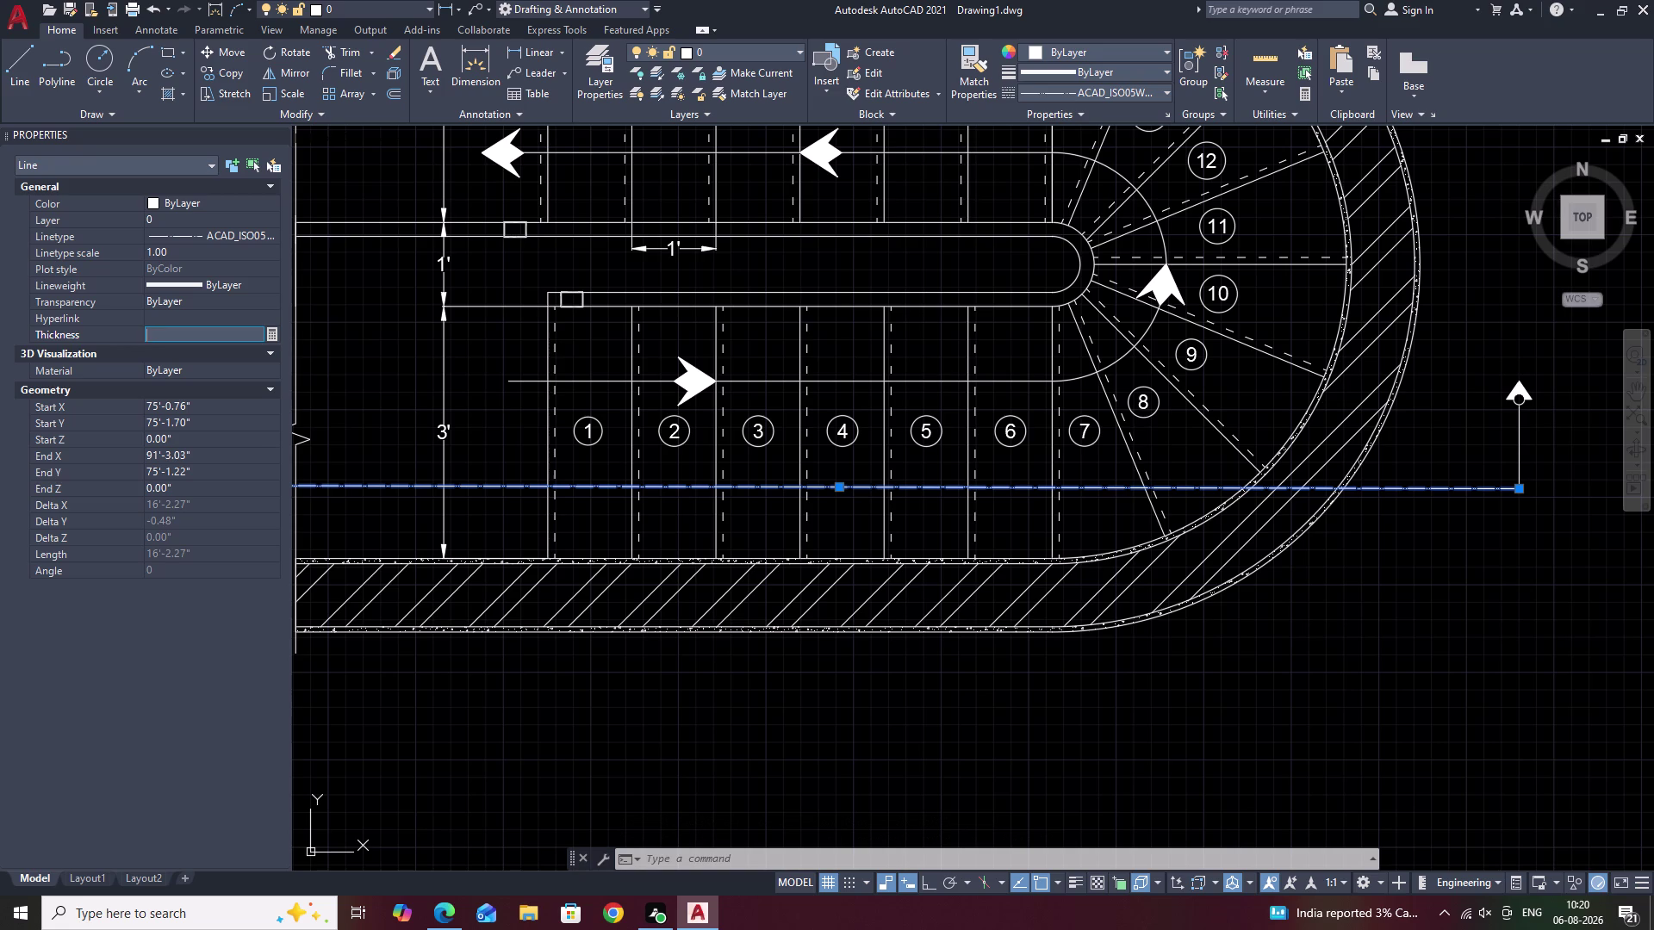
text(10)
click(348, 377)
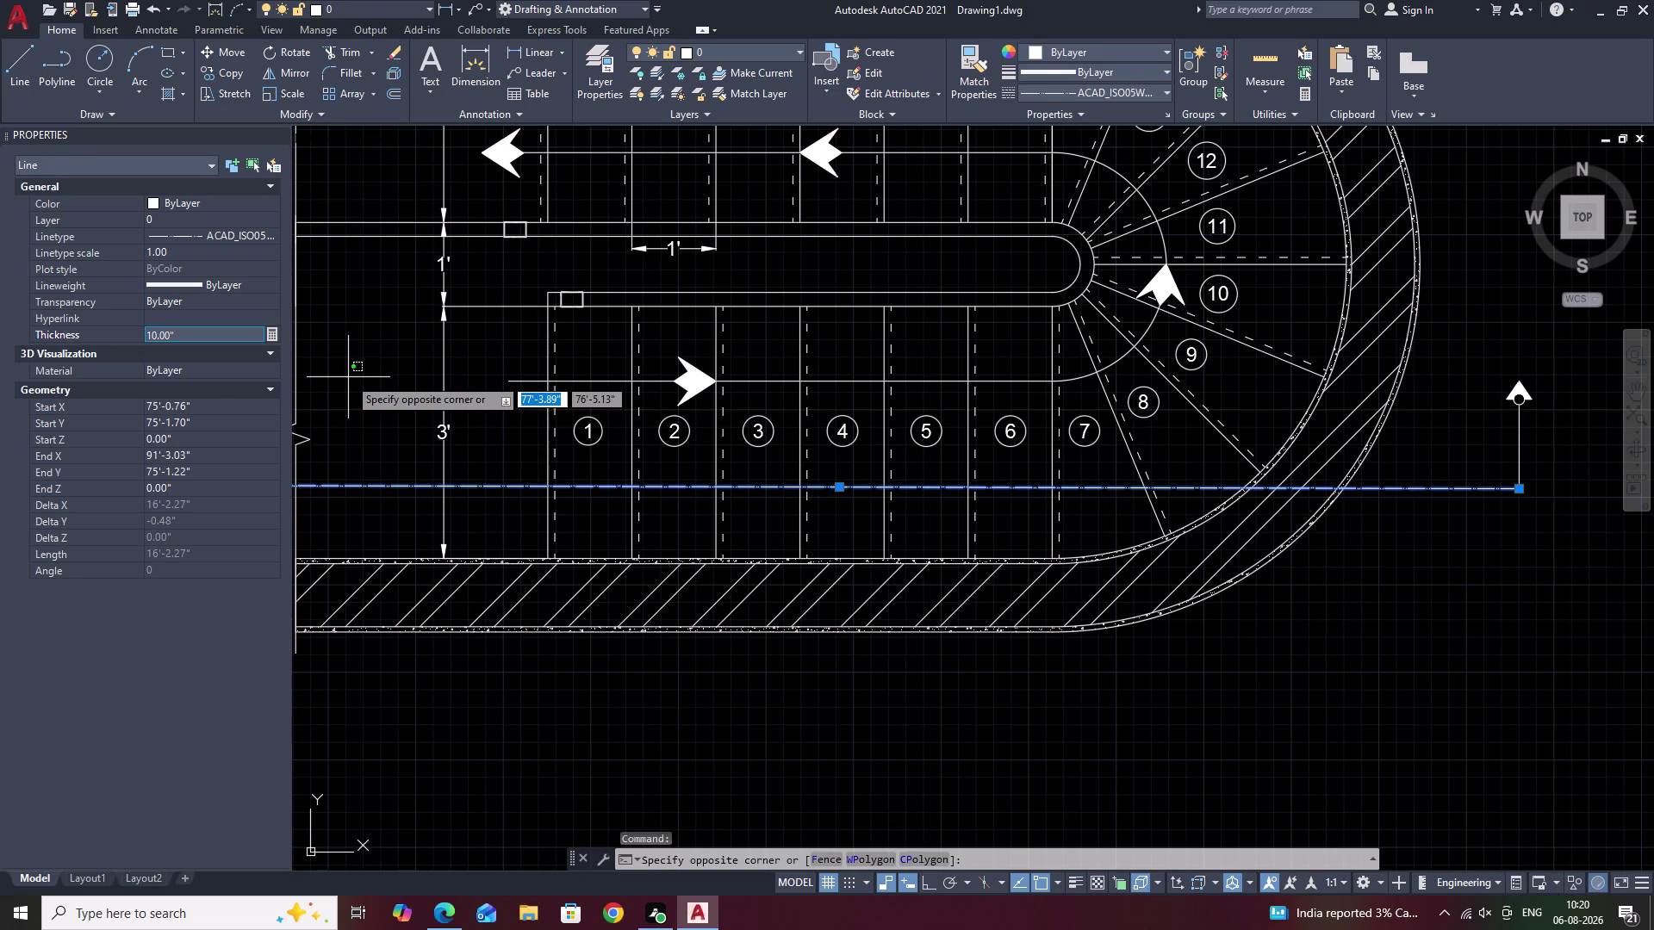
key(Escape)
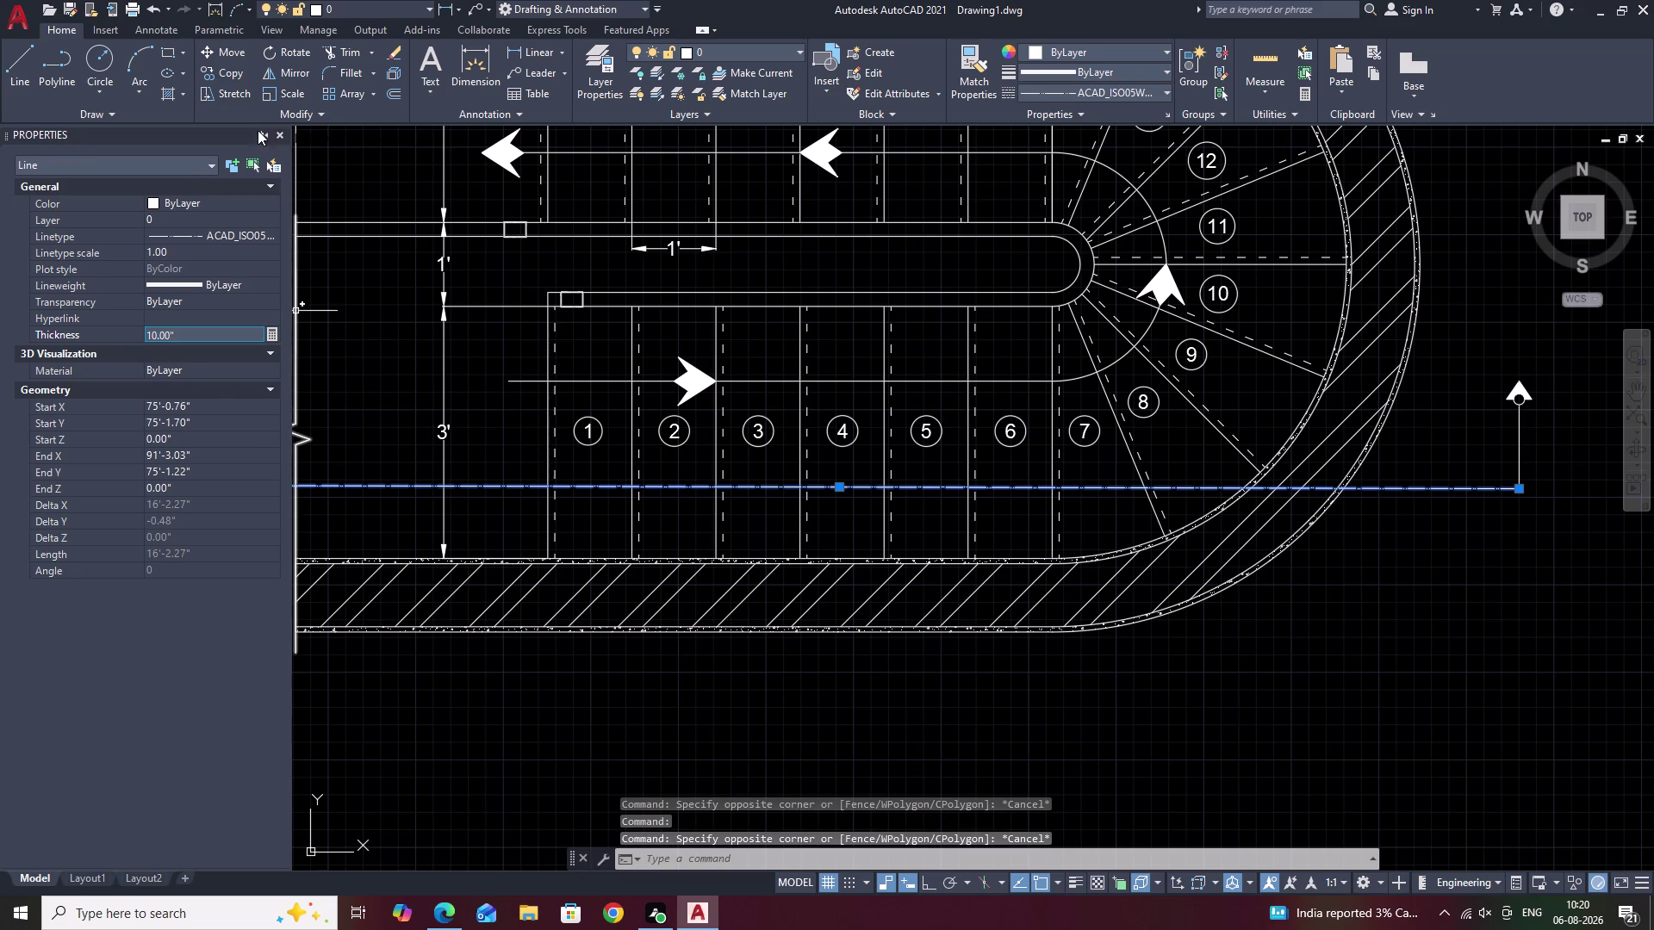
click(279, 134)
key(Escape)
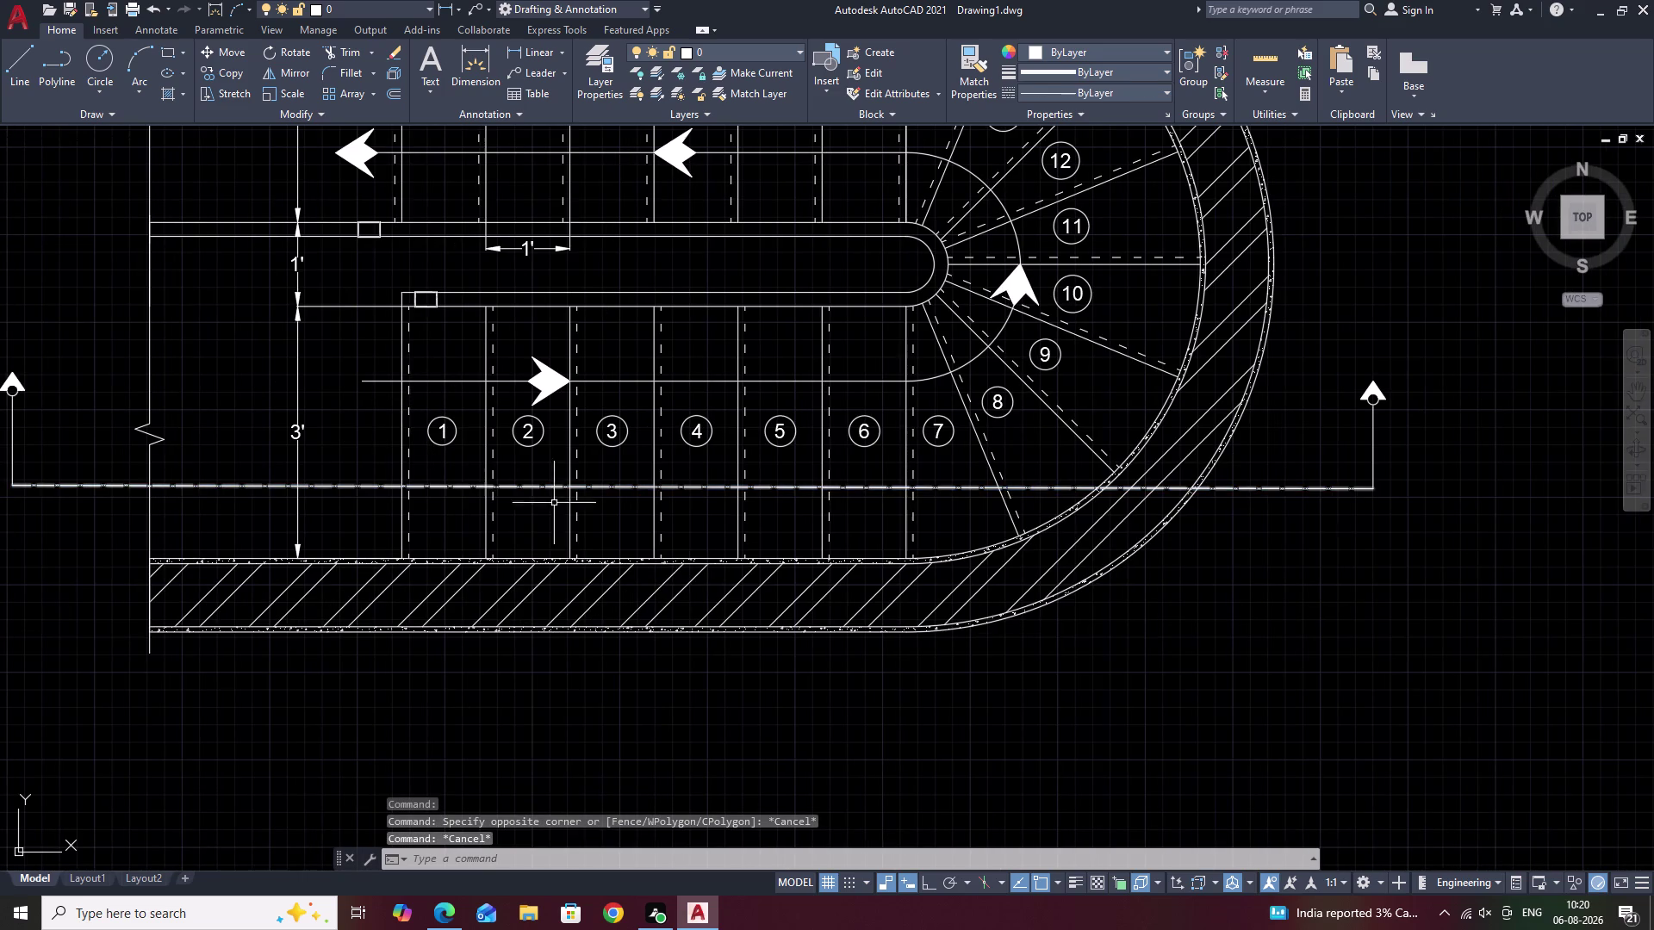
scroll(up, 3)
scroll(up, 3)
scroll(down, 3)
scroll(down, 3)
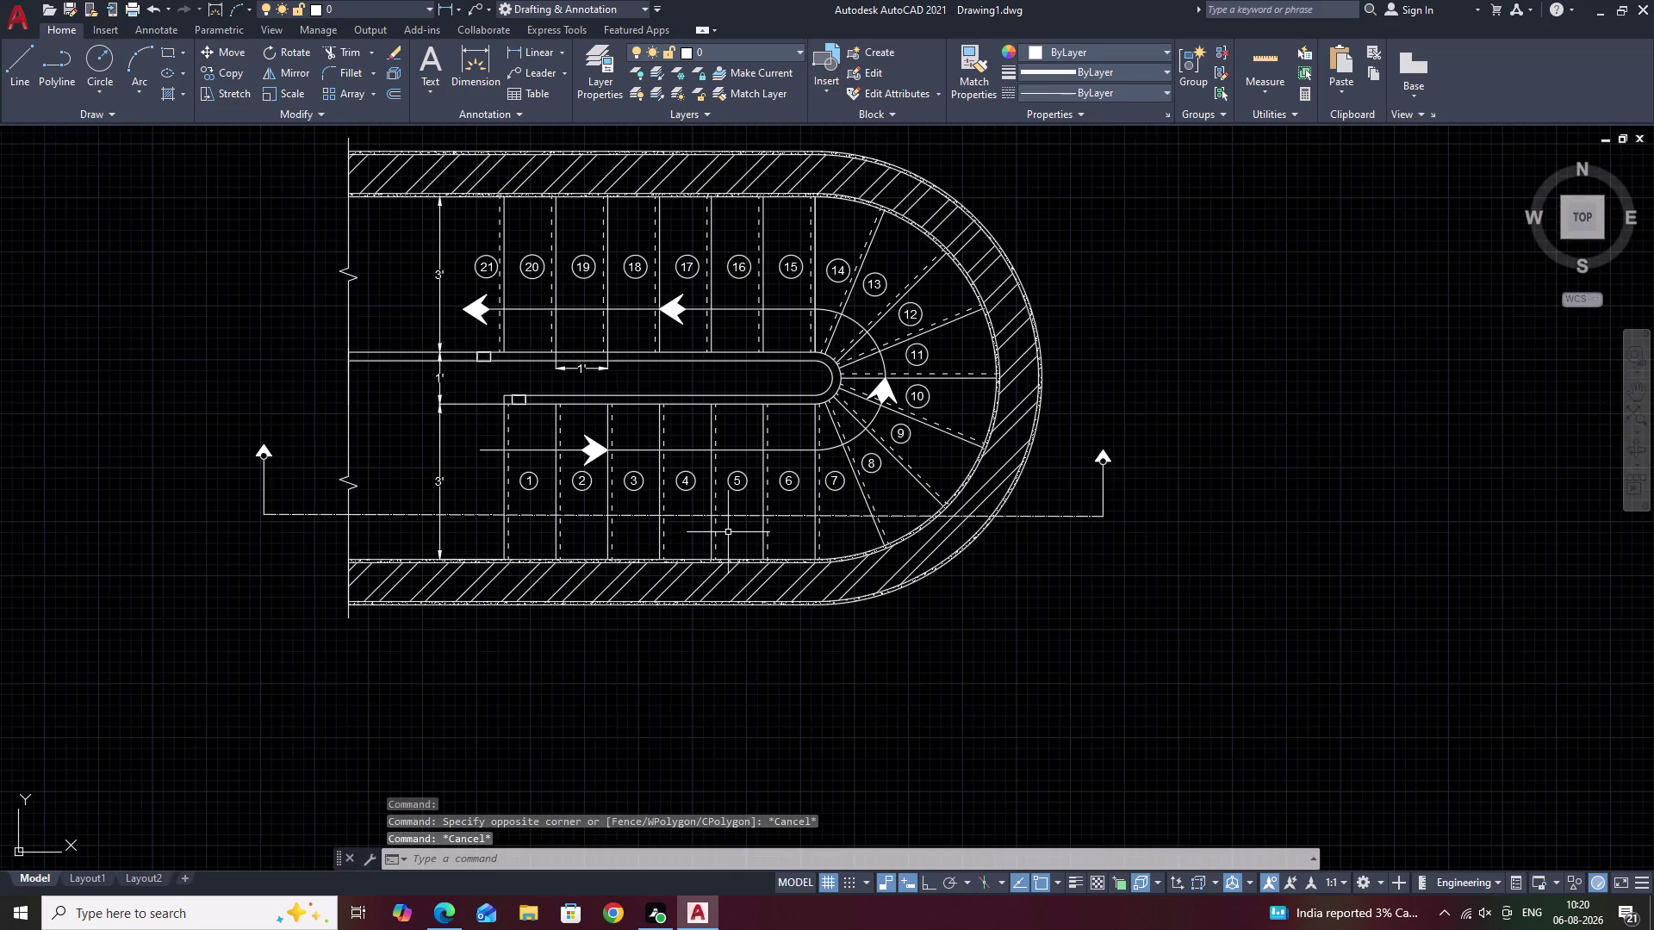
middle_drag(728, 533, 770, 512)
scroll(up, 3)
middle_drag(465, 504, 621, 471)
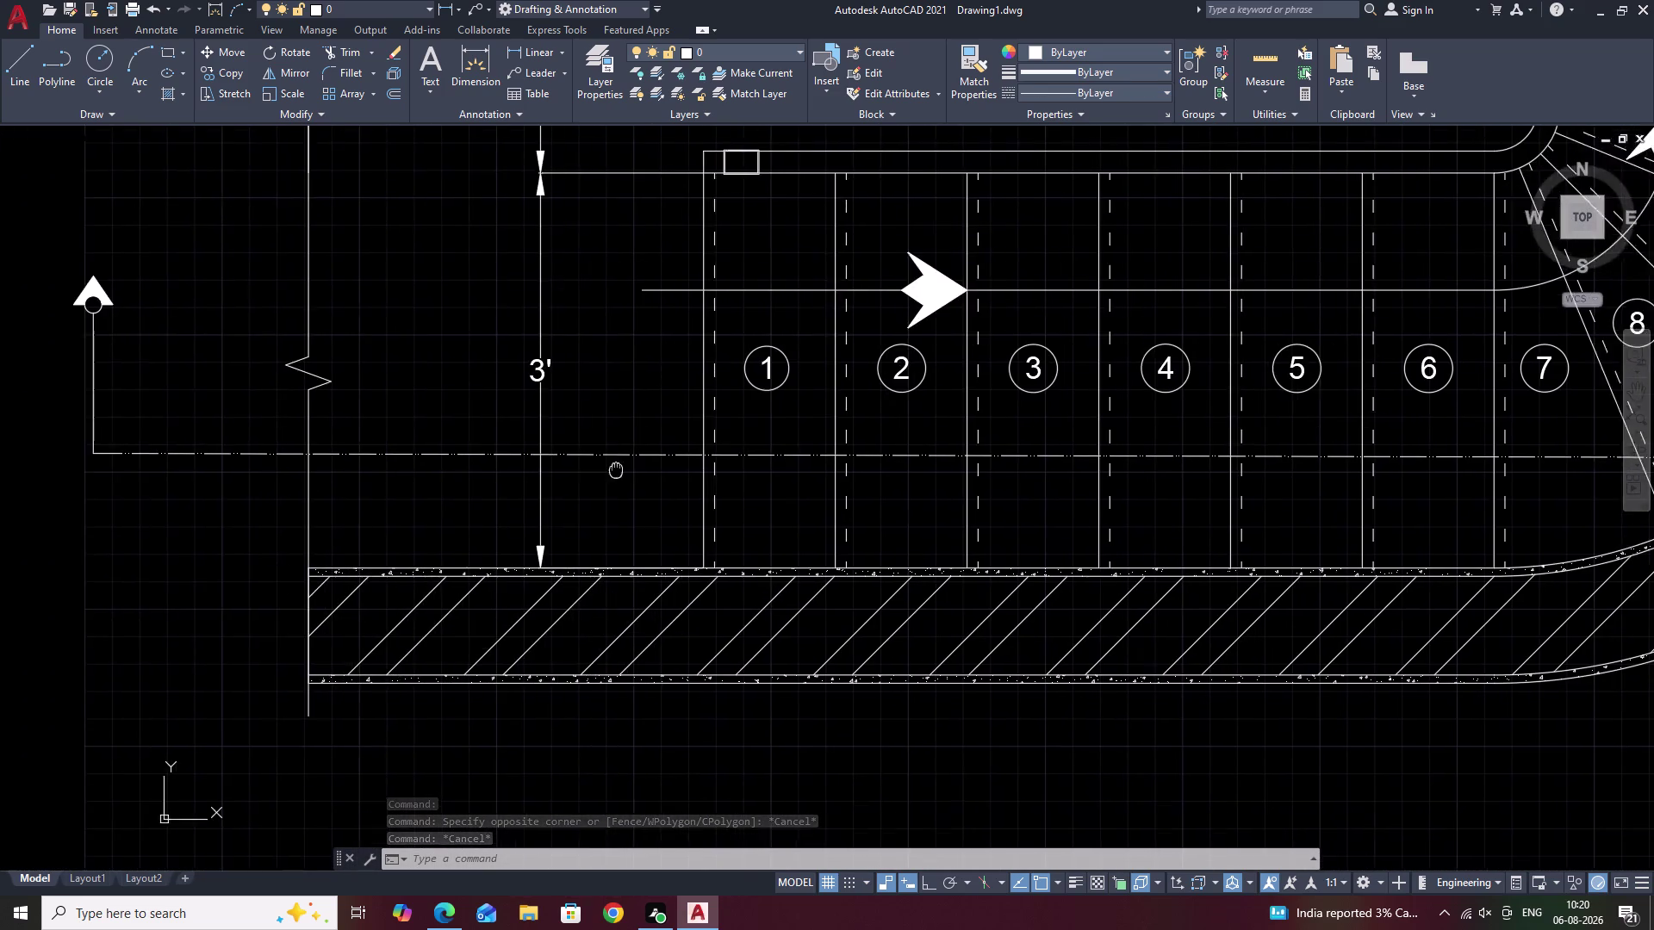
middle_drag(622, 470, 641, 471)
scroll(down, 3)
middle_drag(653, 488, 656, 480)
scroll(down, 3)
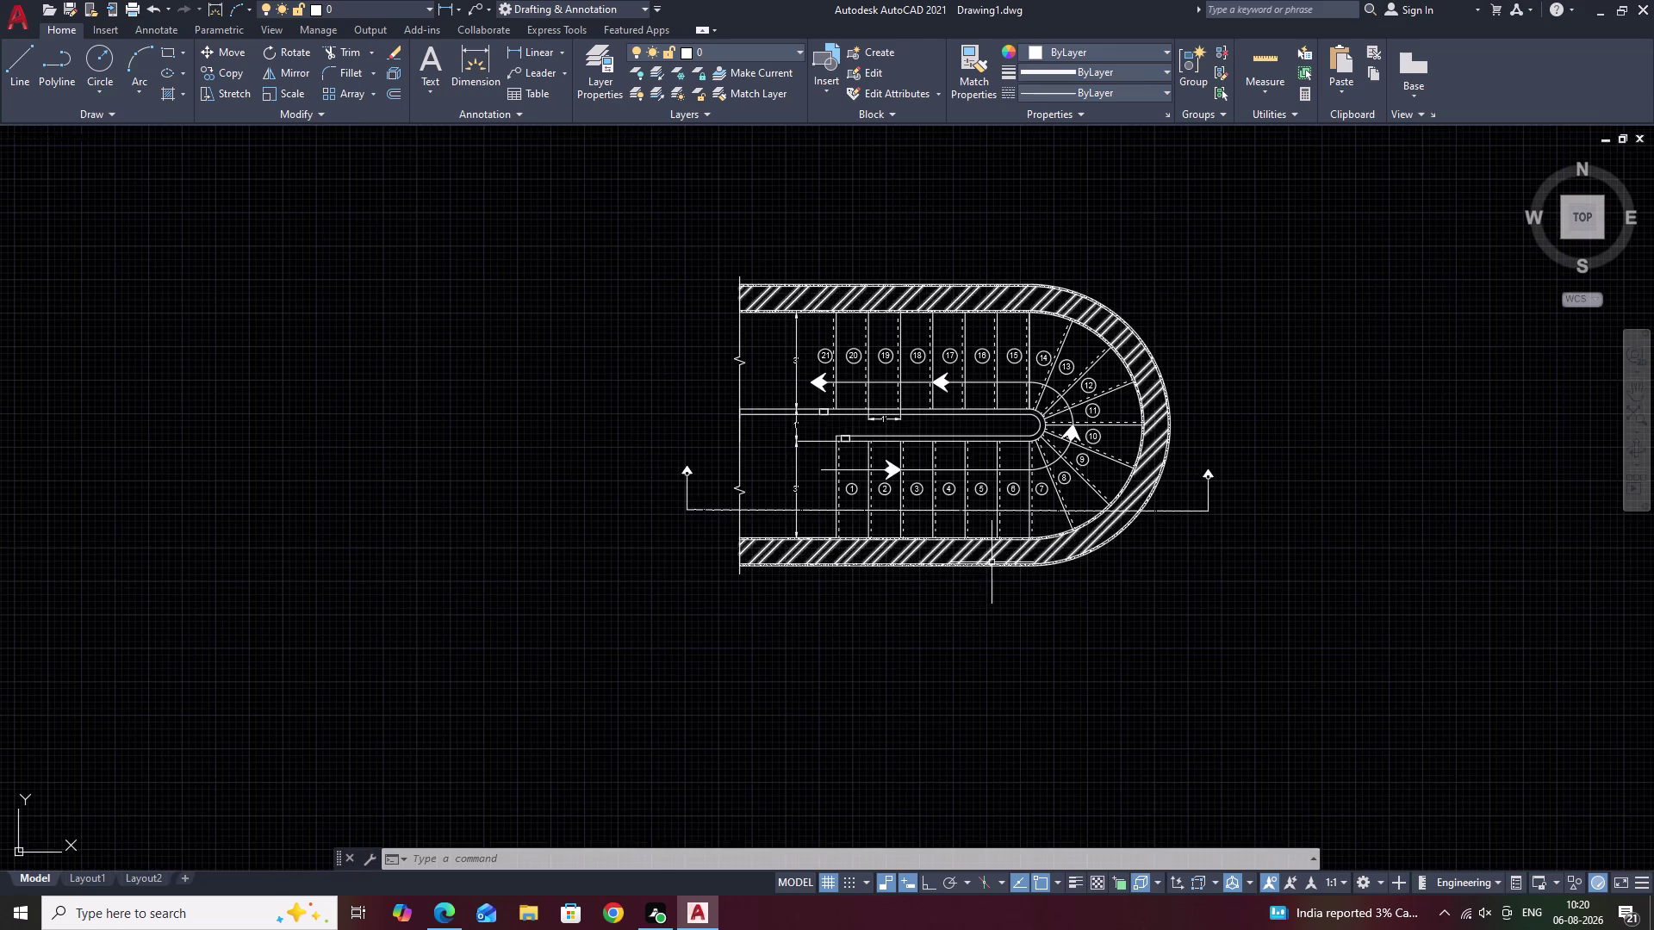
middle_drag(994, 563, 924, 474)
scroll(up, 3)
middle_drag(962, 423, 955, 535)
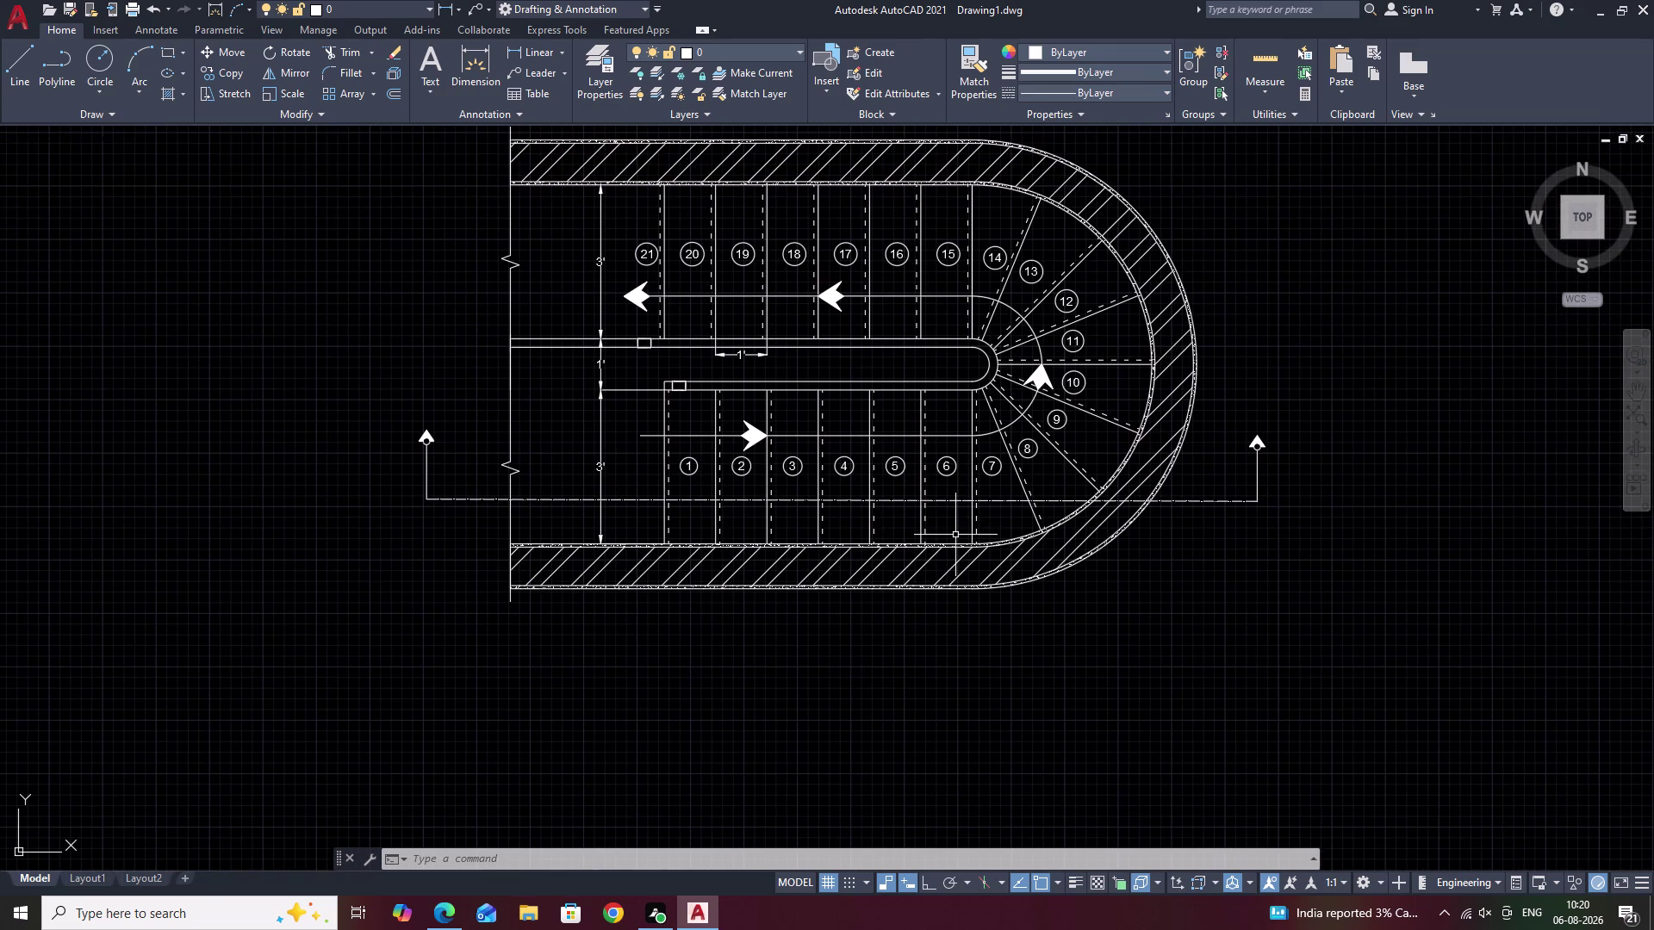
middle_drag(1040, 336, 903, 434)
scroll(up, 3)
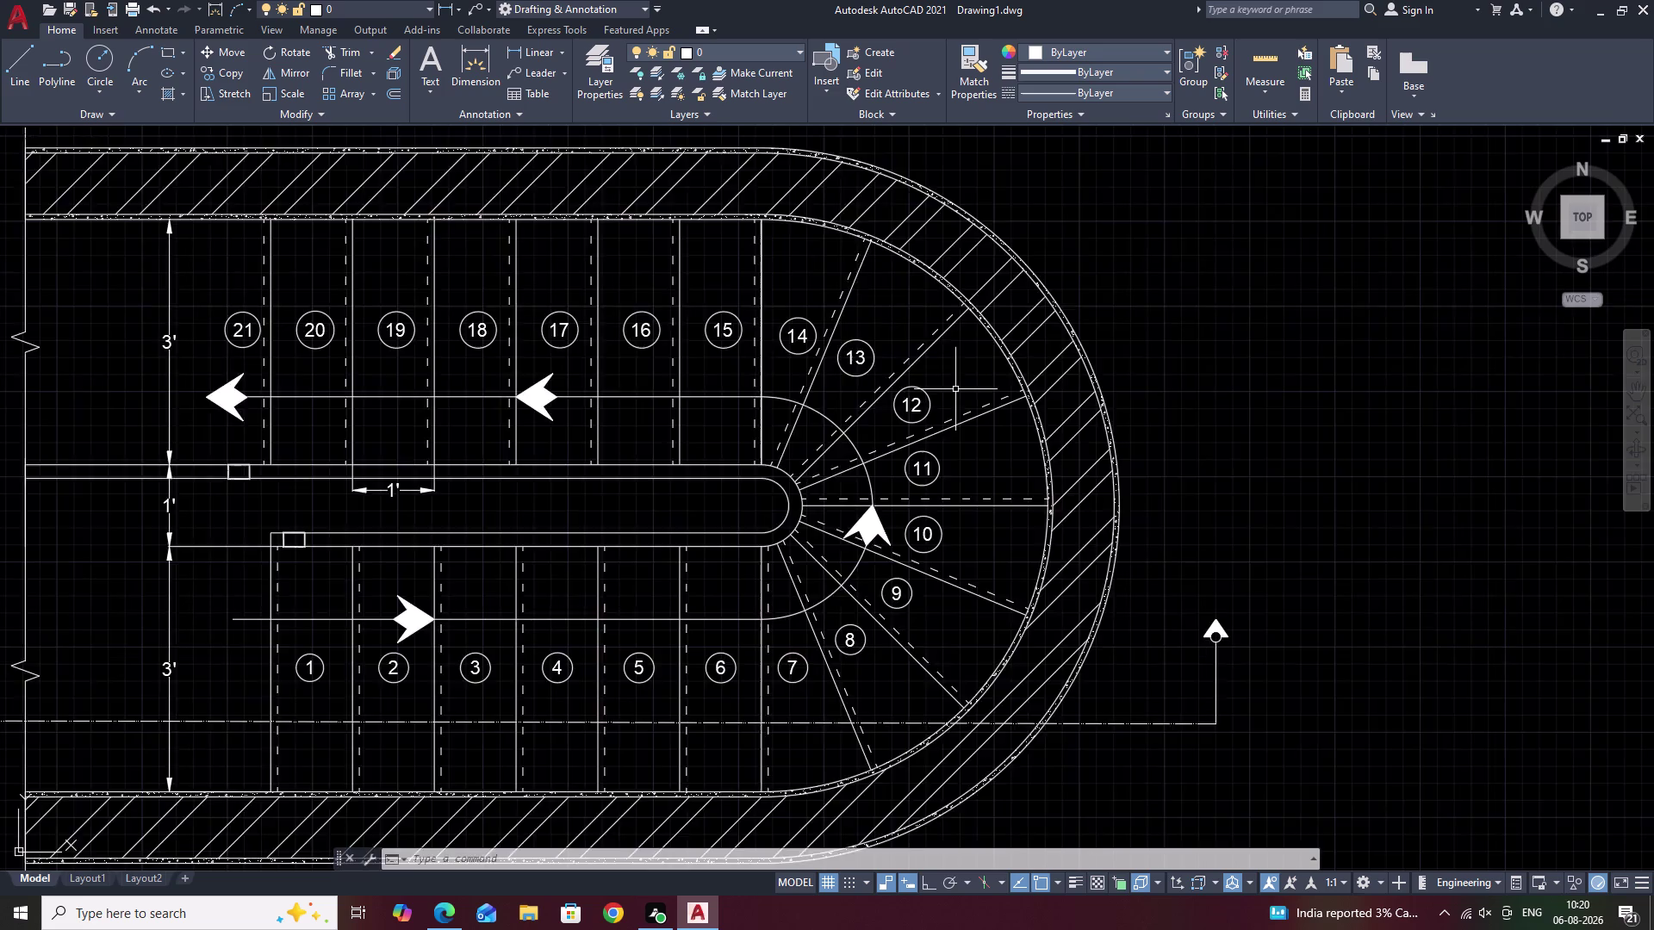
scroll(up, 3)
middle_drag(1084, 427, 1165, 159)
scroll(down, 3)
middle_drag(852, 400, 879, 342)
text(X)
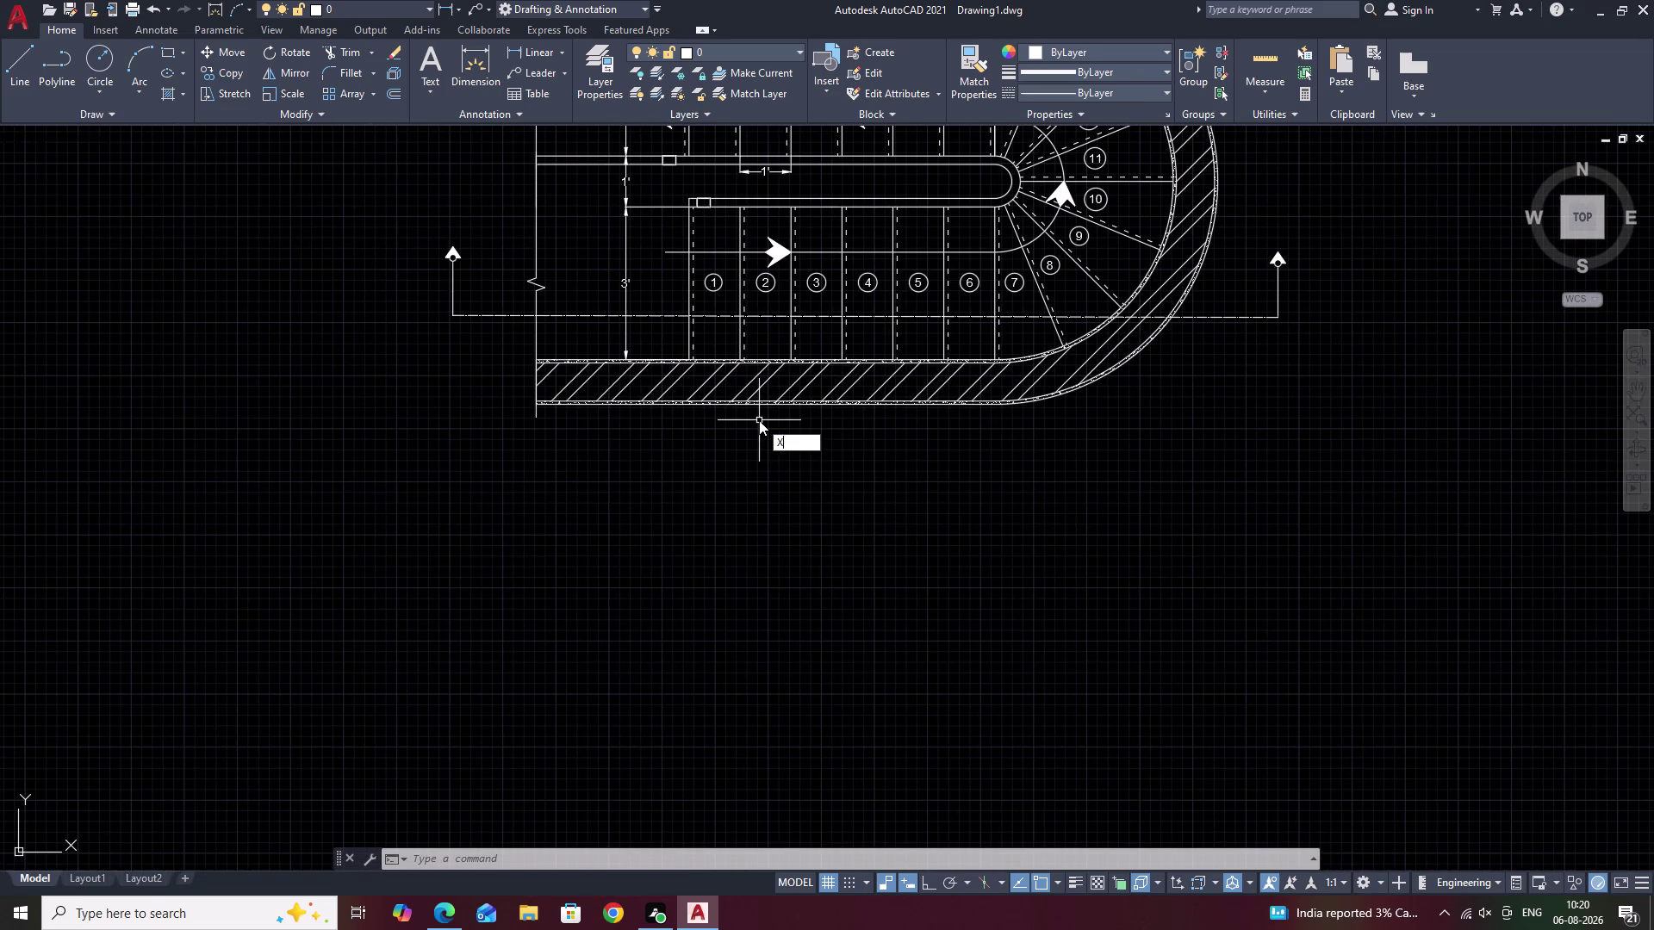
Start vertical construction lines (XLINE Ver) at the first three tread edges of the lower flight.
text(L)
key(space)
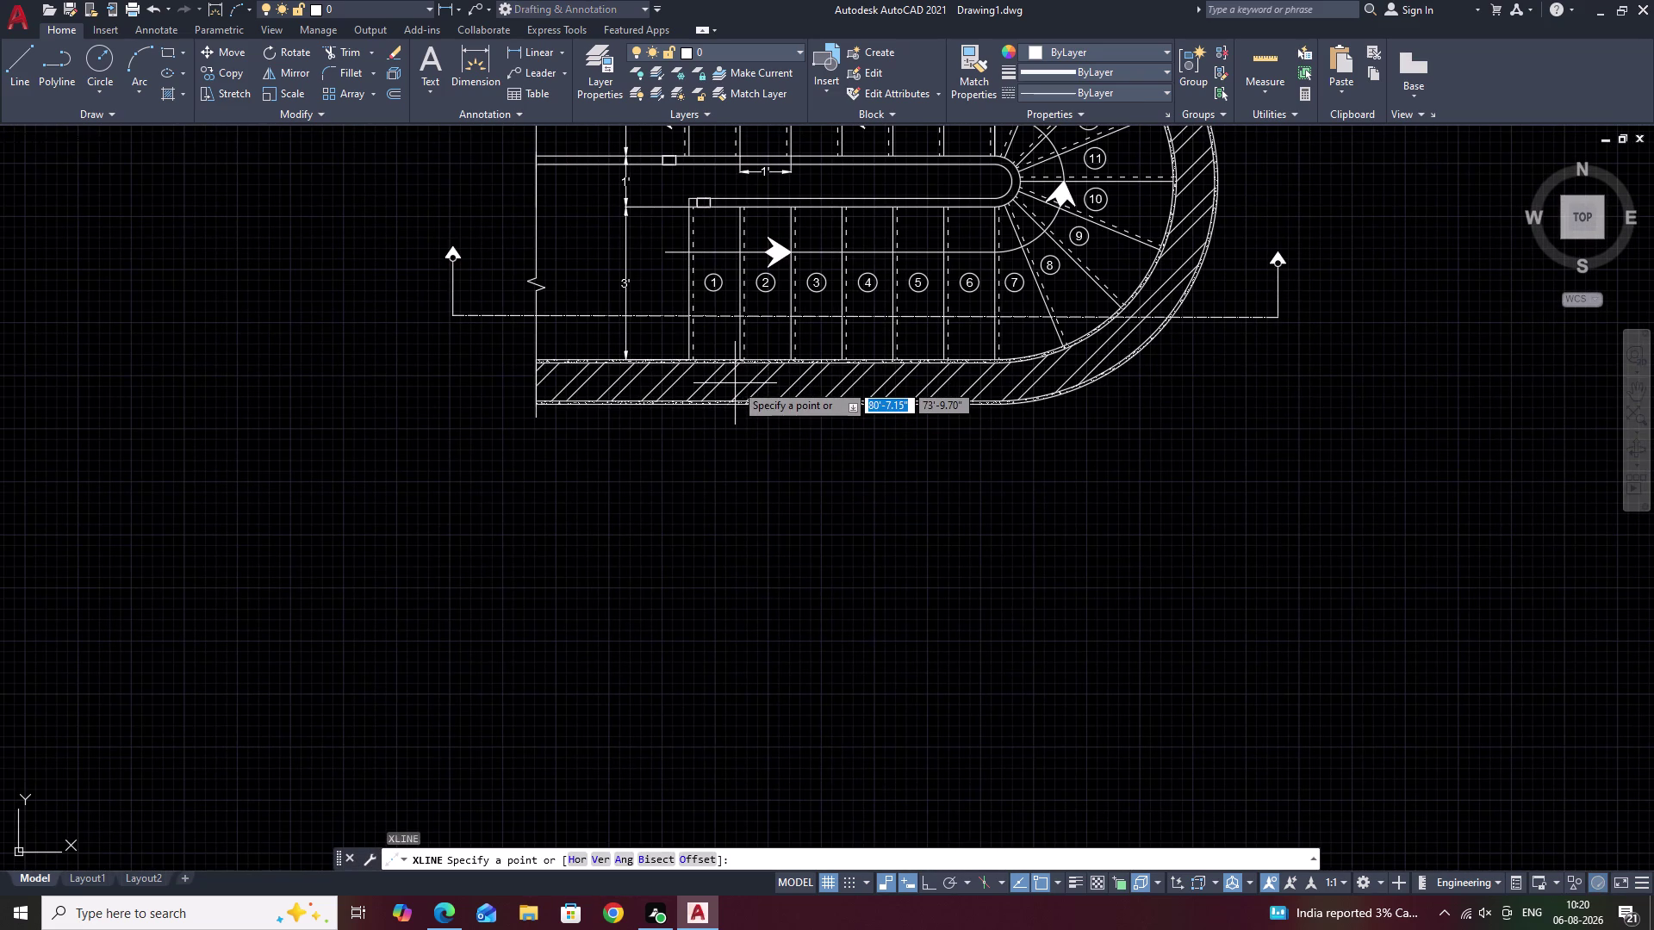
text(V)
key(space)
scroll(up, 3)
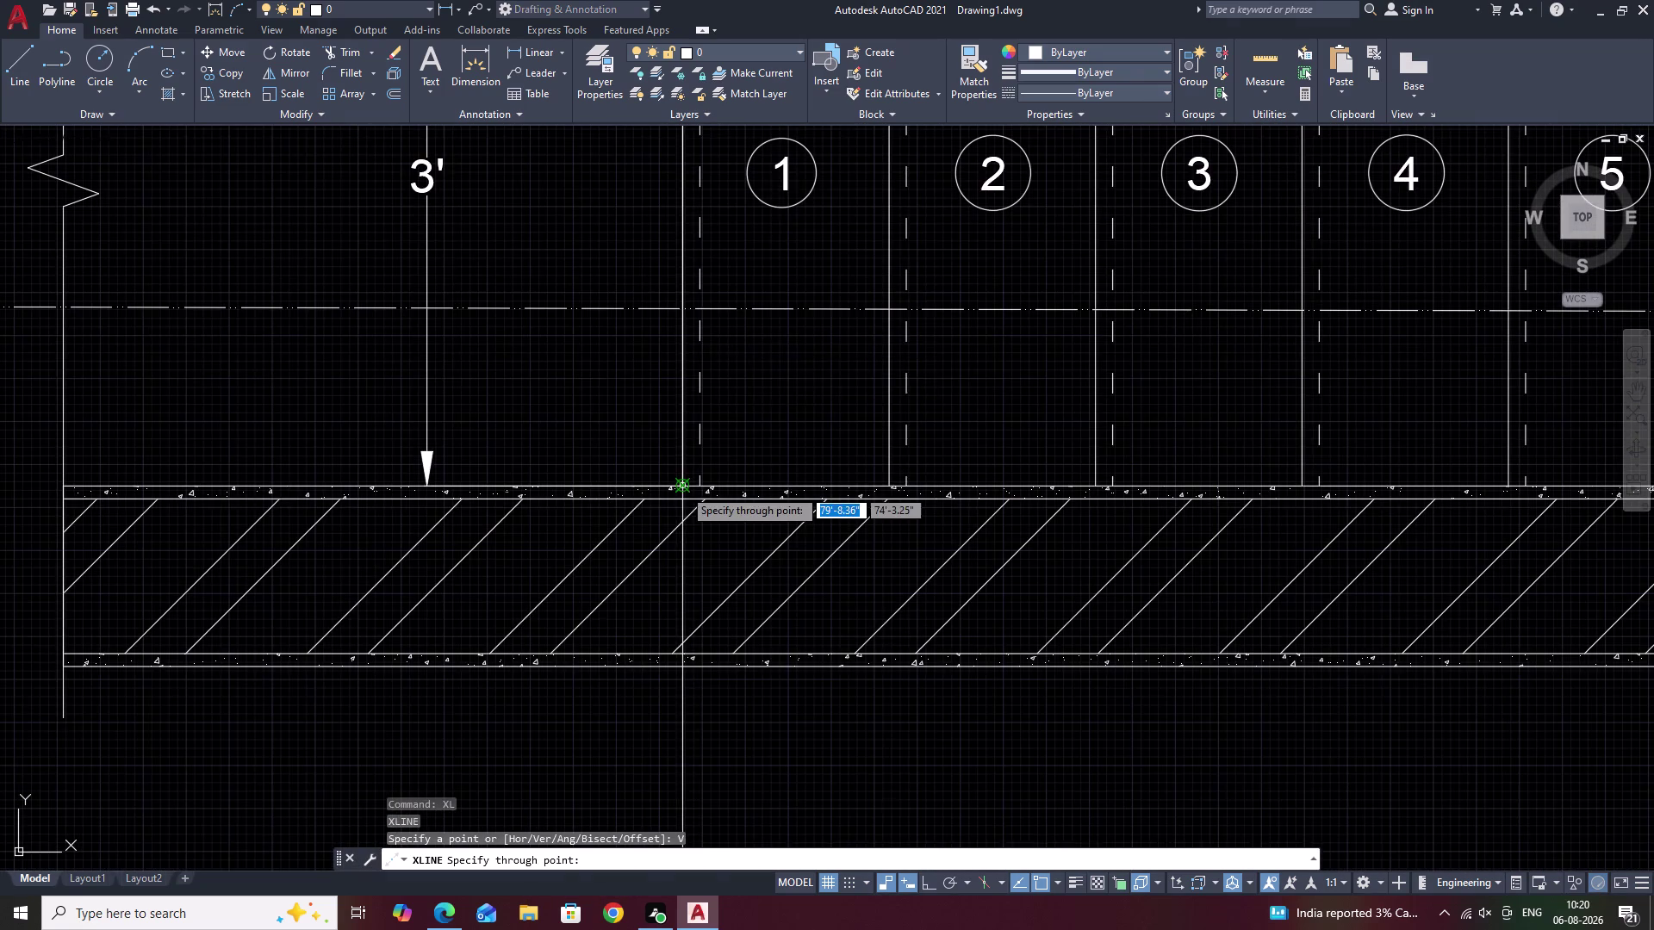
scroll(up, 3)
click(678, 479)
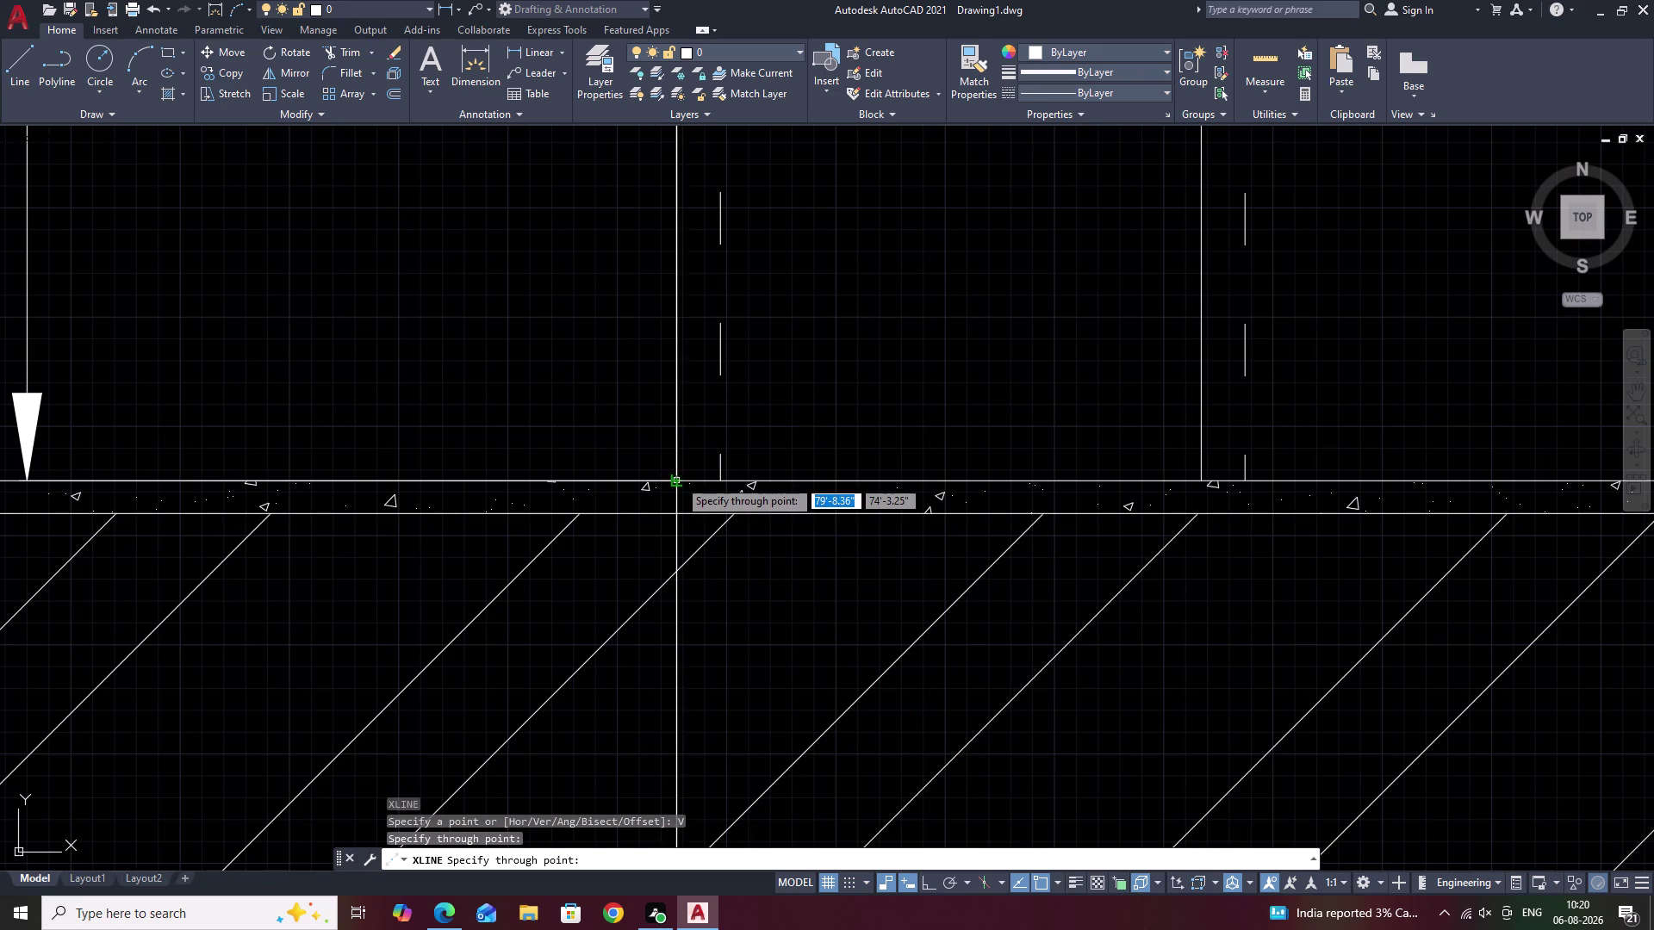
click(1197, 481)
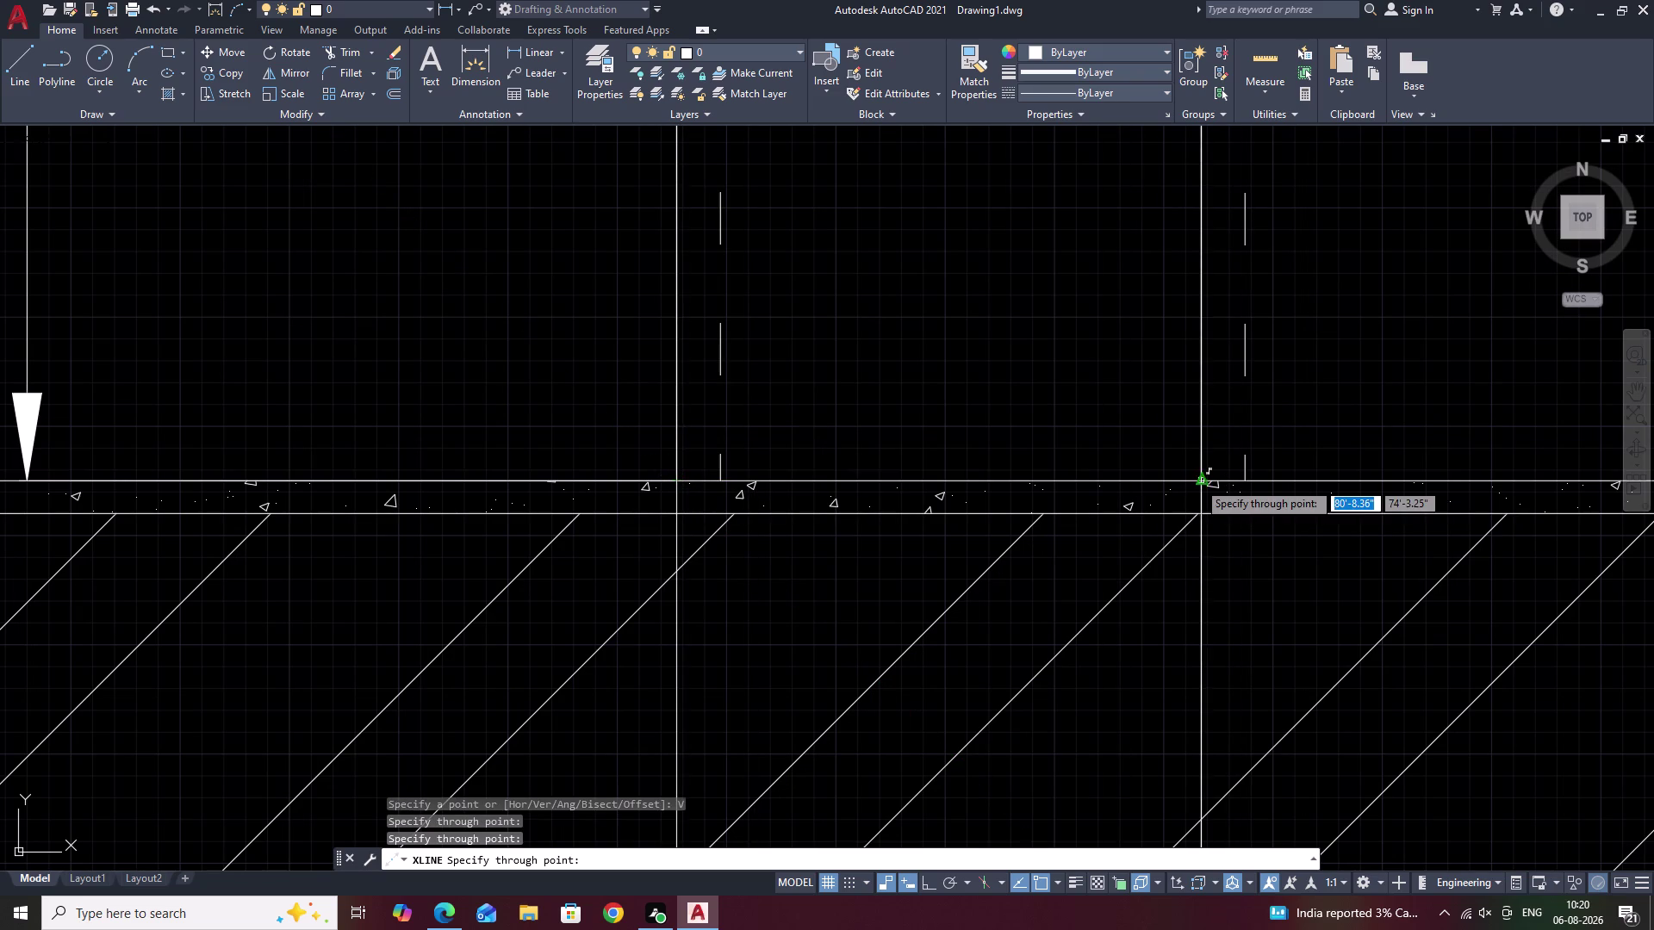
scroll(down, 3)
middle_drag(1298, 465, 882, 478)
scroll(up, 3)
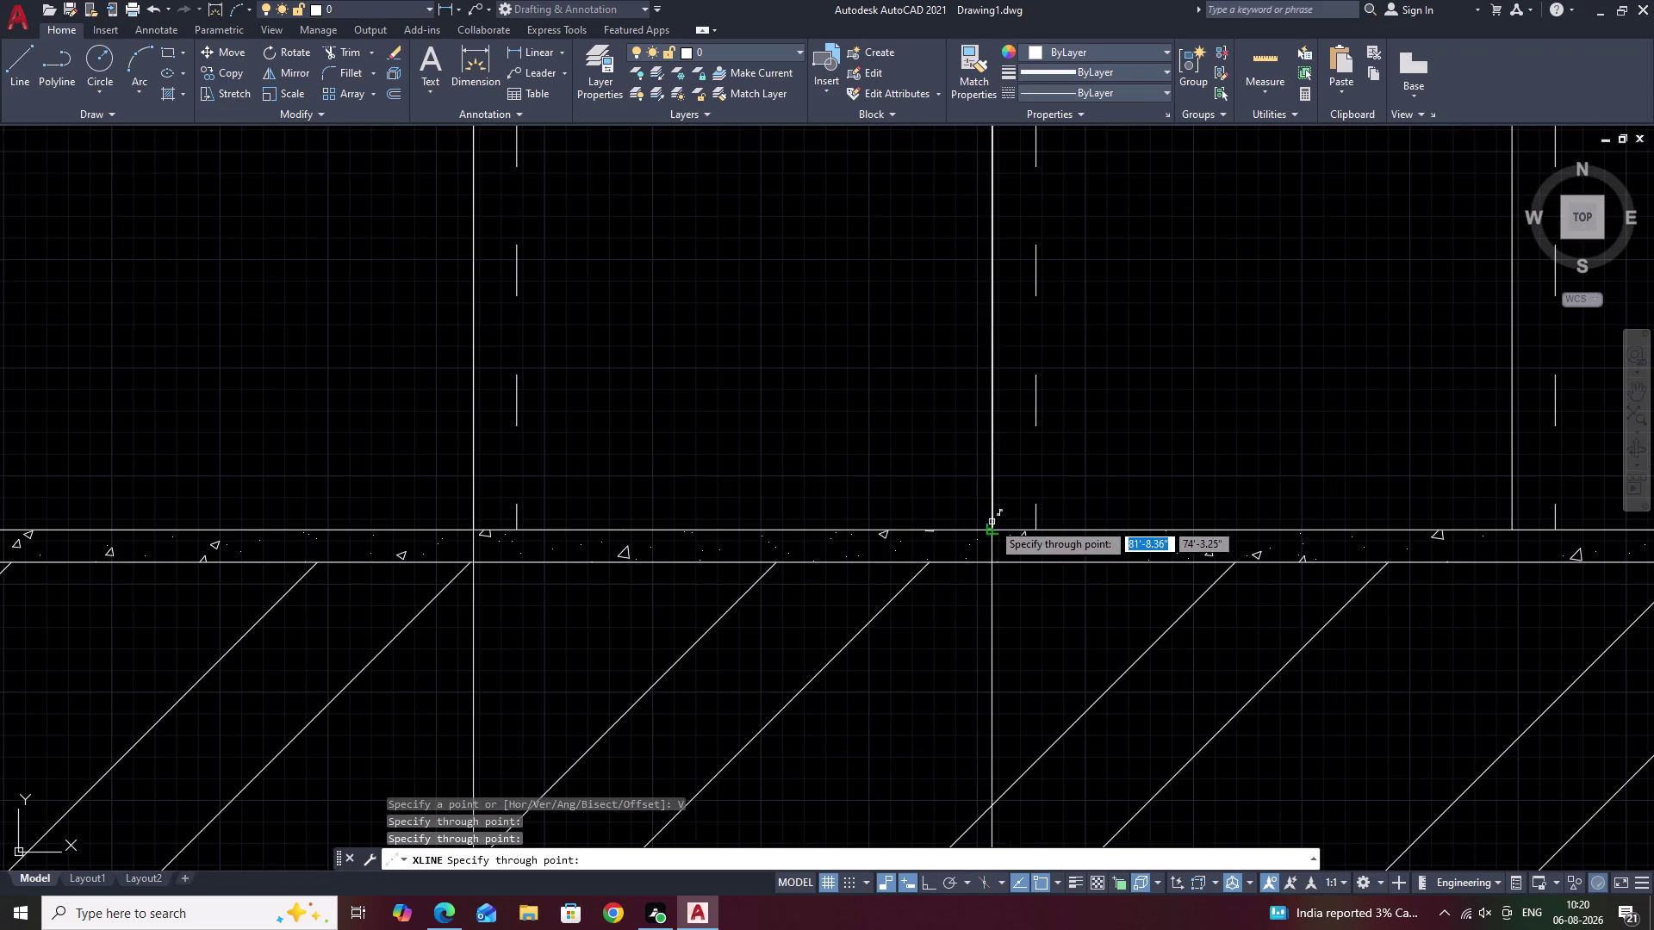
double_click(992, 528)
Add vertical construction lines at the remaining tread edges through the end of tread 7.
scroll(down, 3)
middle_drag(1165, 501, 848, 501)
scroll(up, 3)
click(1082, 549)
scroll(down, 3)
middle_drag(1208, 513, 1170, 515)
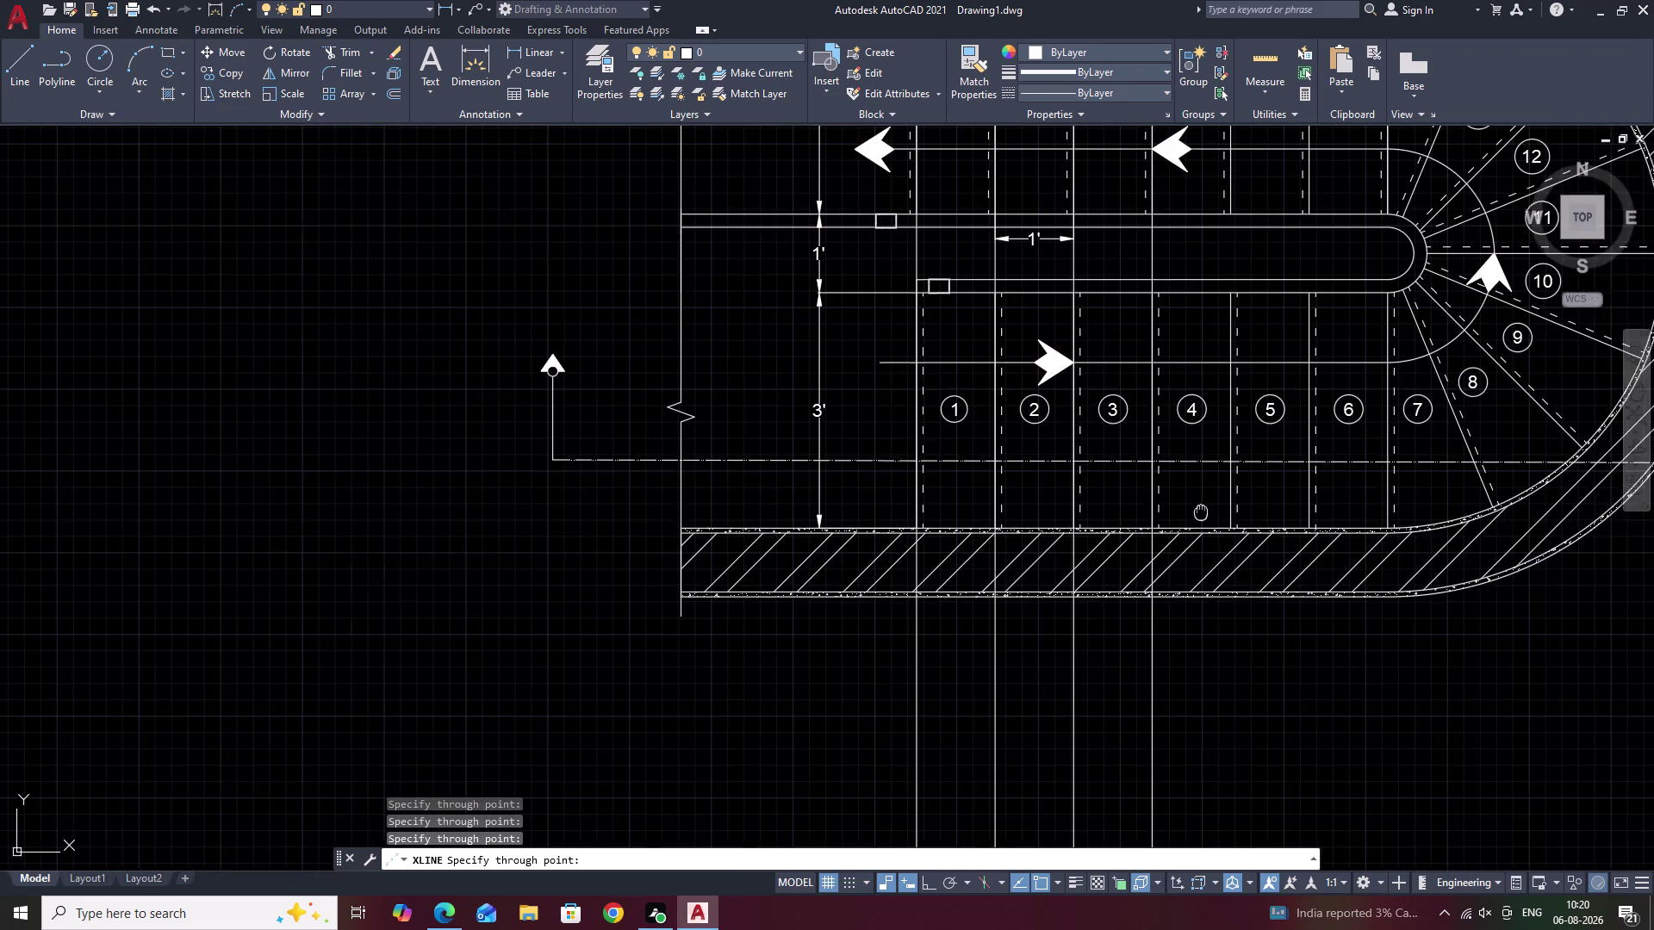
middle_drag(1169, 515, 835, 522)
scroll(up, 3)
click(936, 563)
scroll(down, 3)
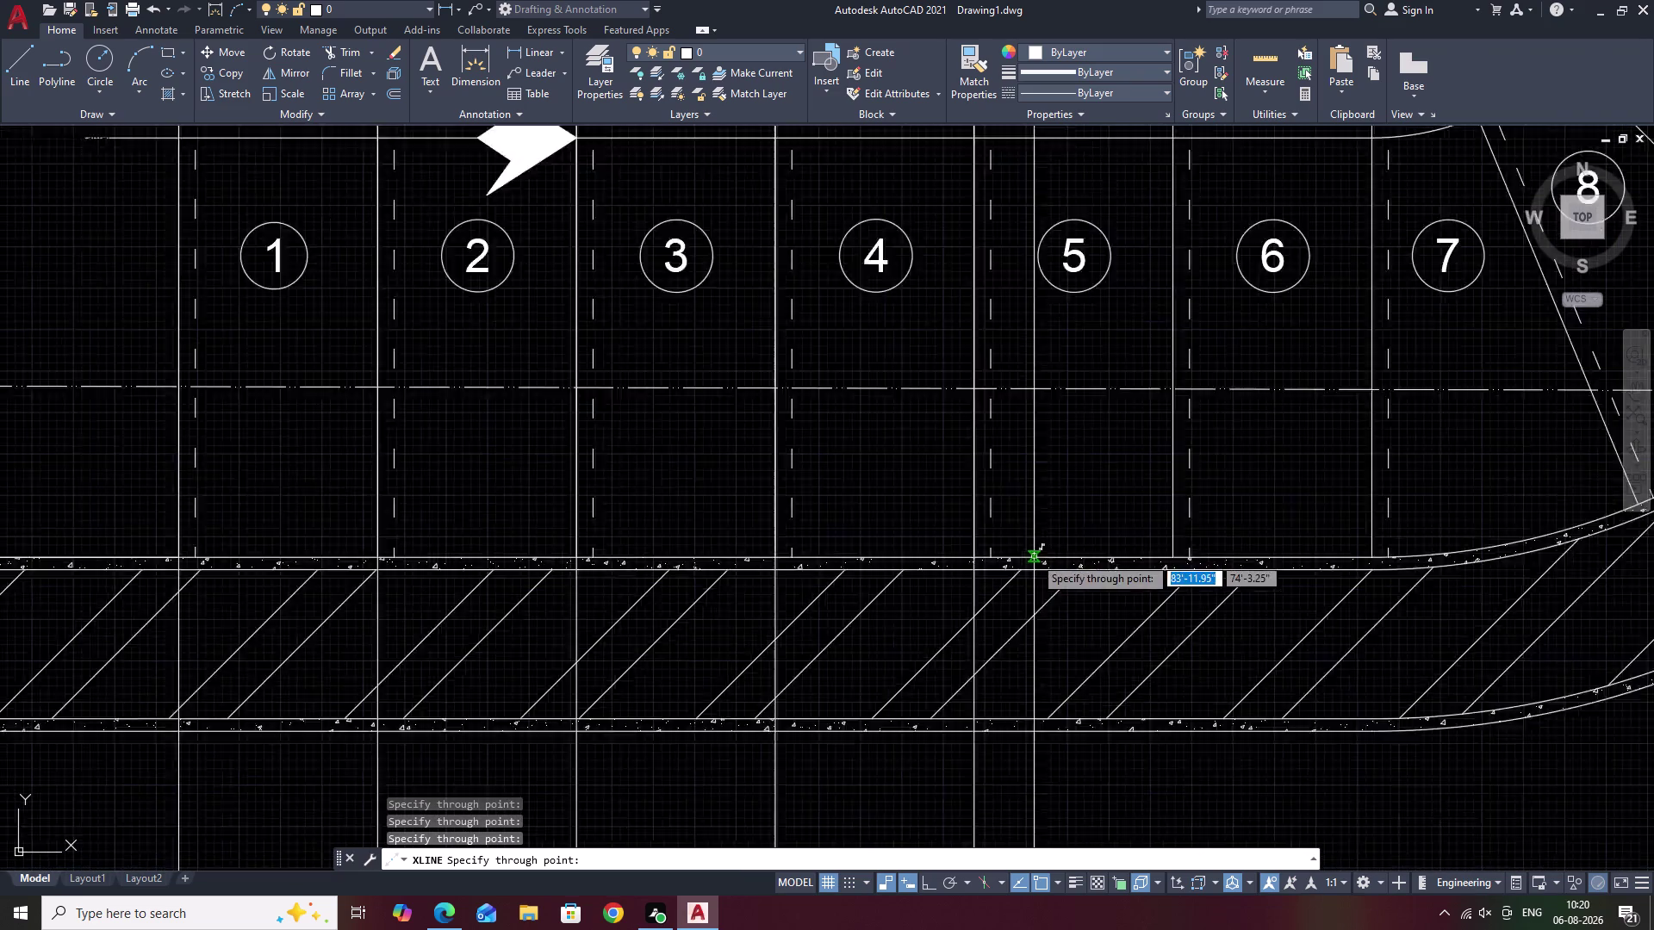
middle_drag(1049, 542, 846, 525)
scroll(up, 3)
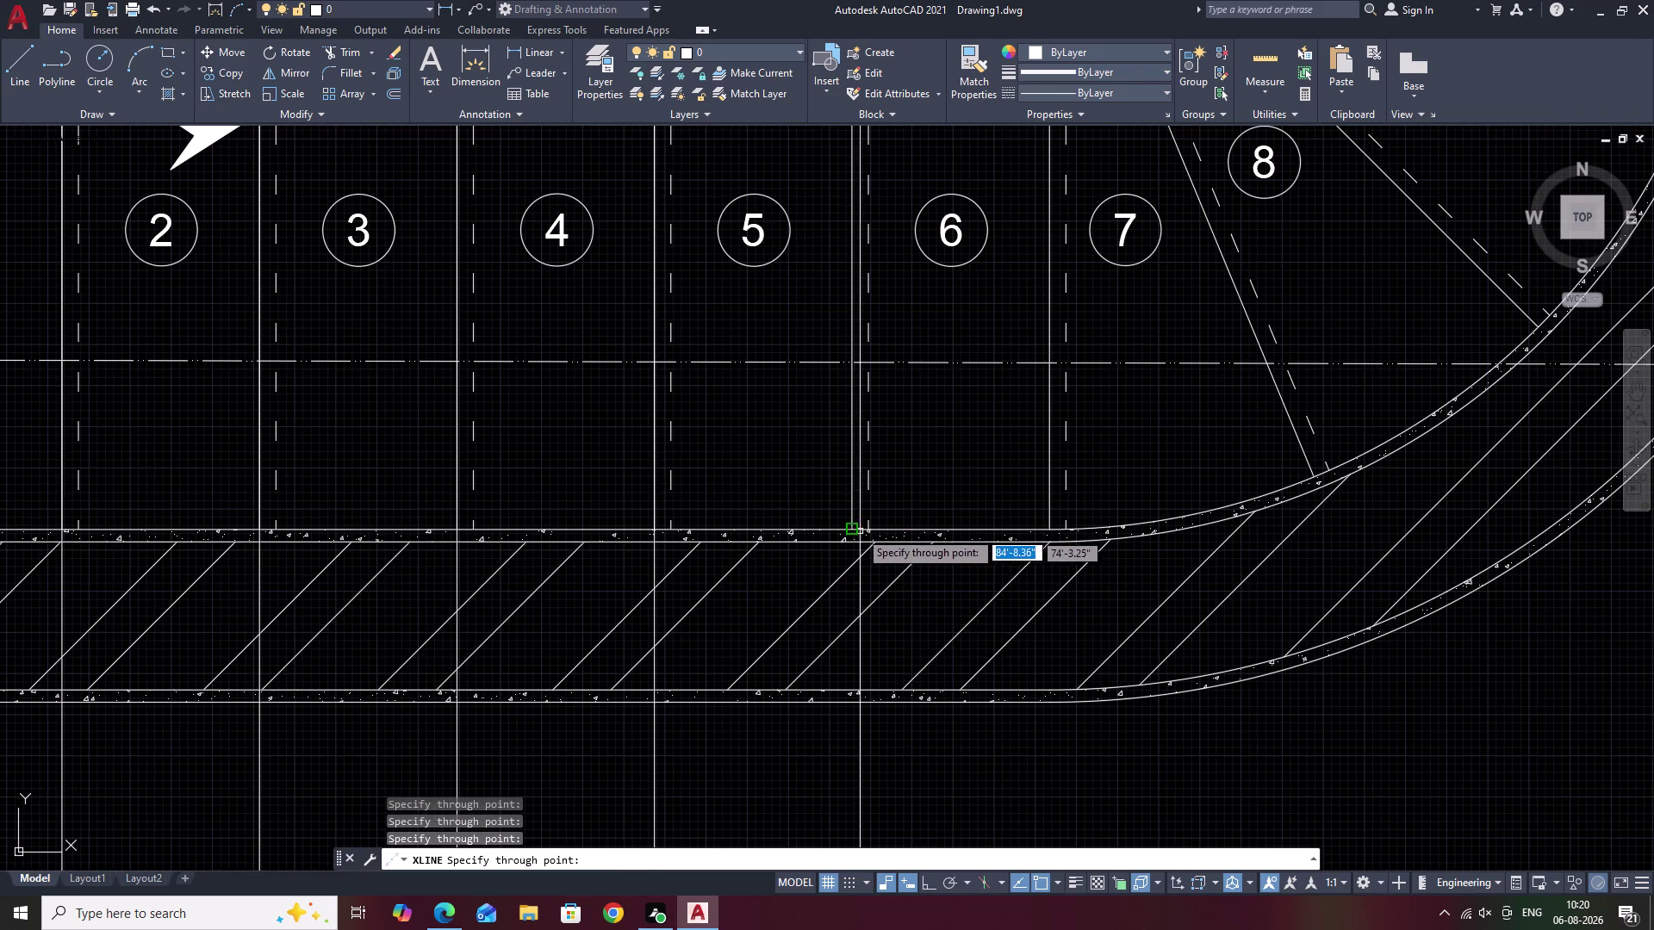
click(856, 528)
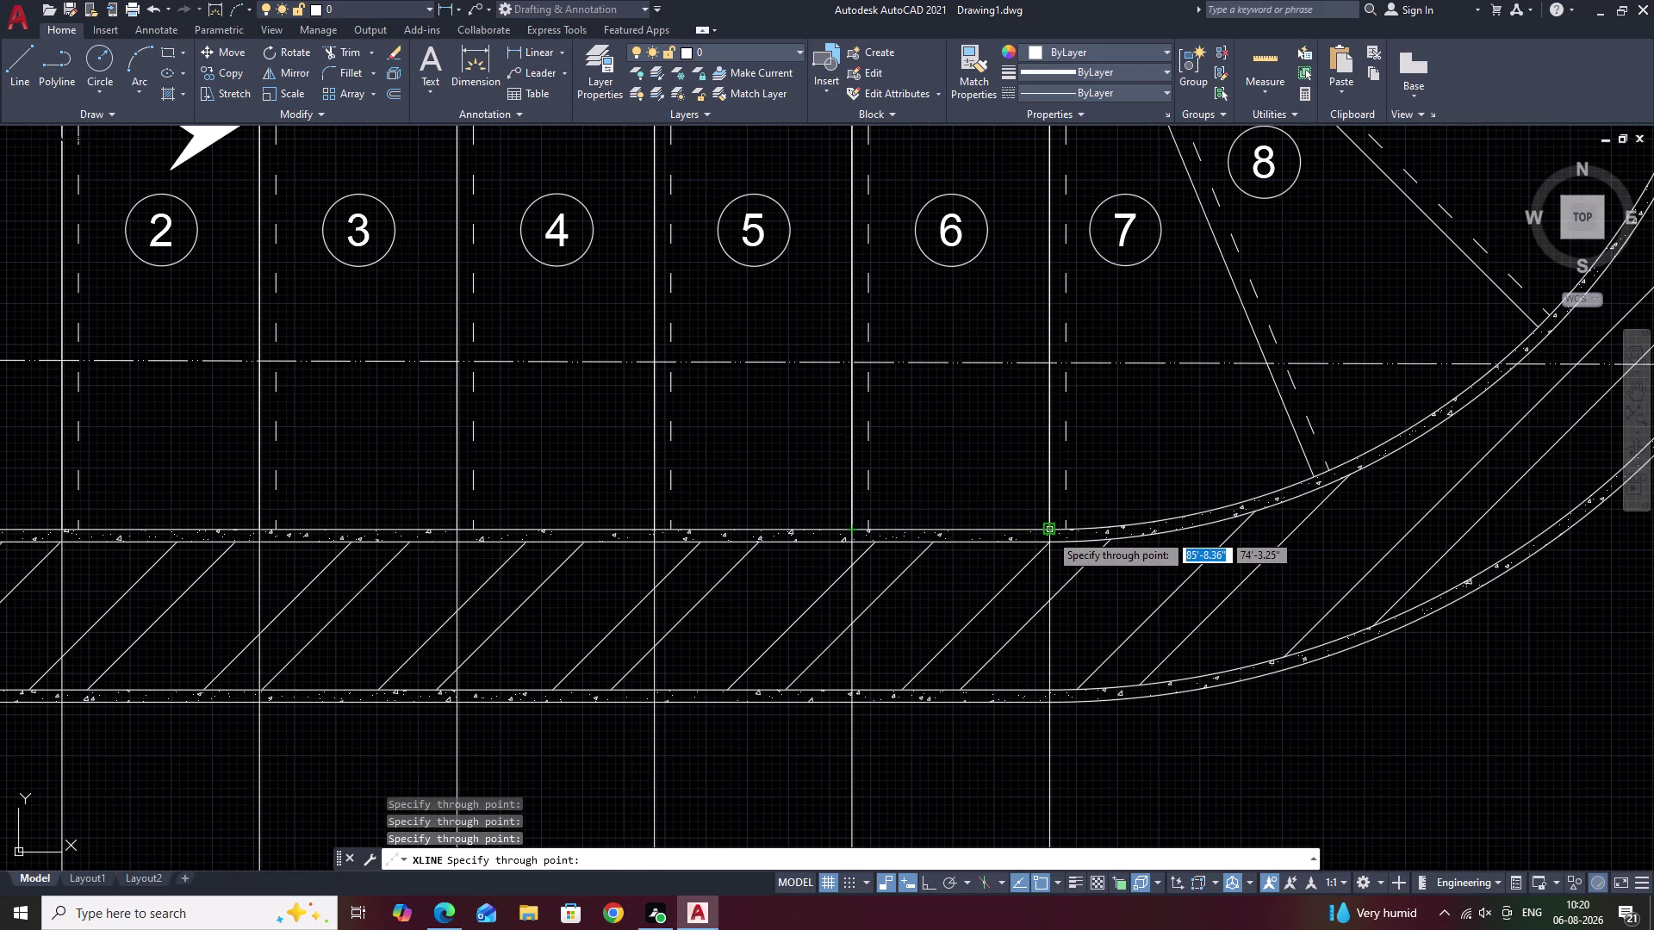
double_click(1050, 534)
key(Escape)
Place a horizontal construction line (XL H) in the open space below the stair plan.
scroll(down, 3)
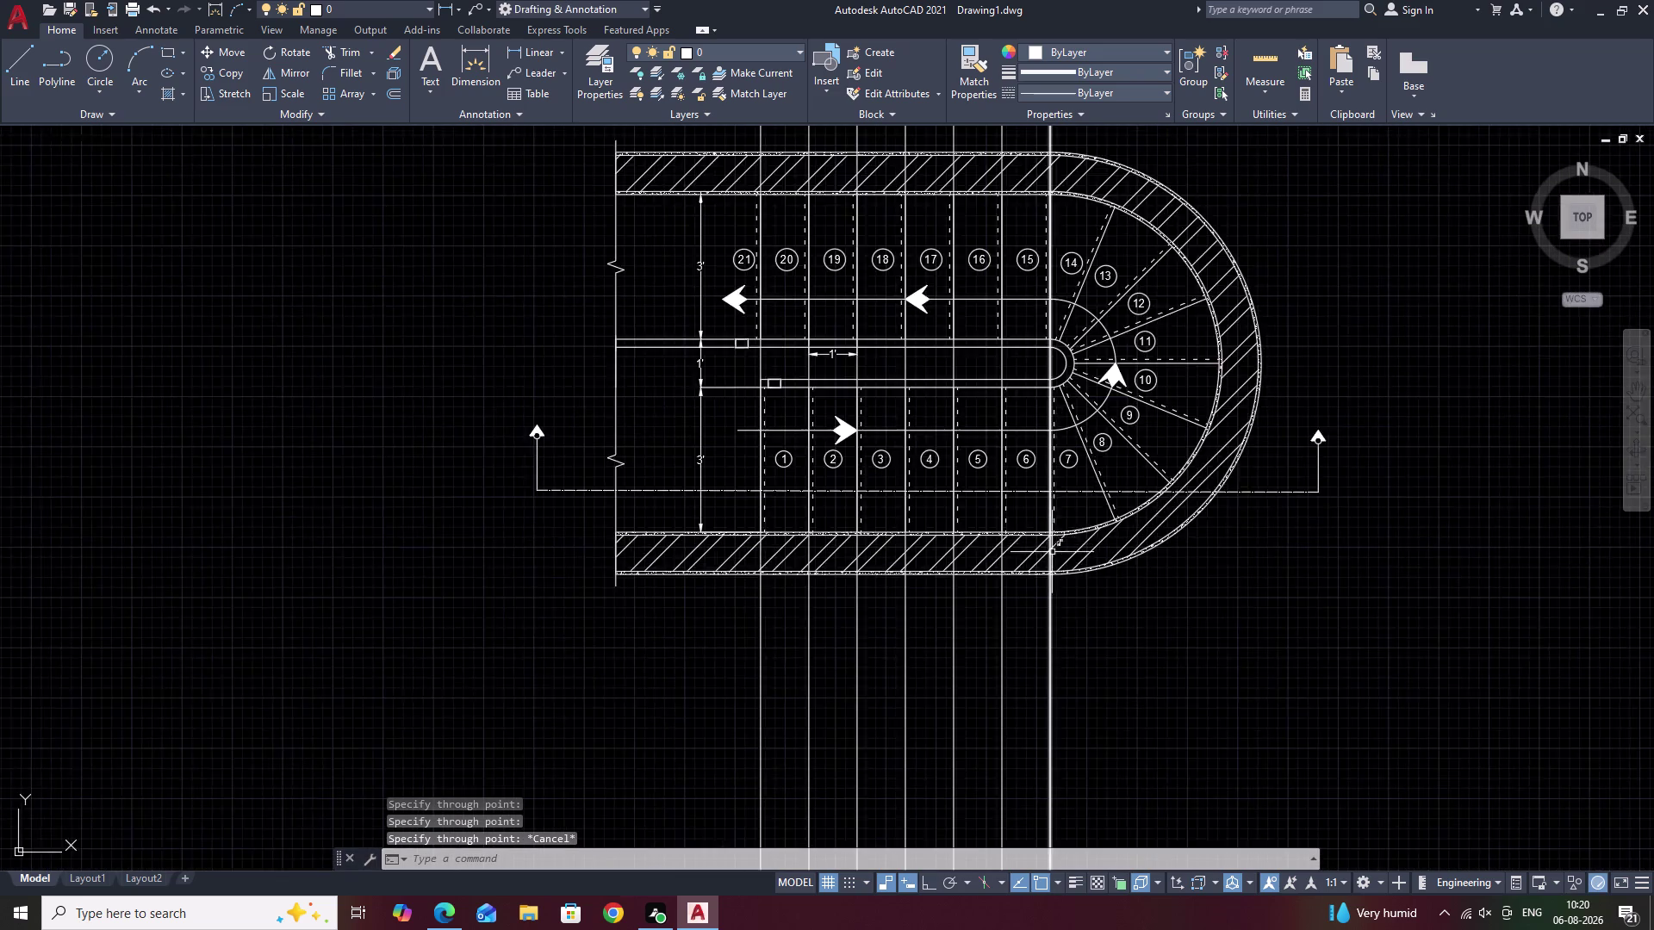
scroll(down, 3)
middle_drag(1103, 627, 1080, 505)
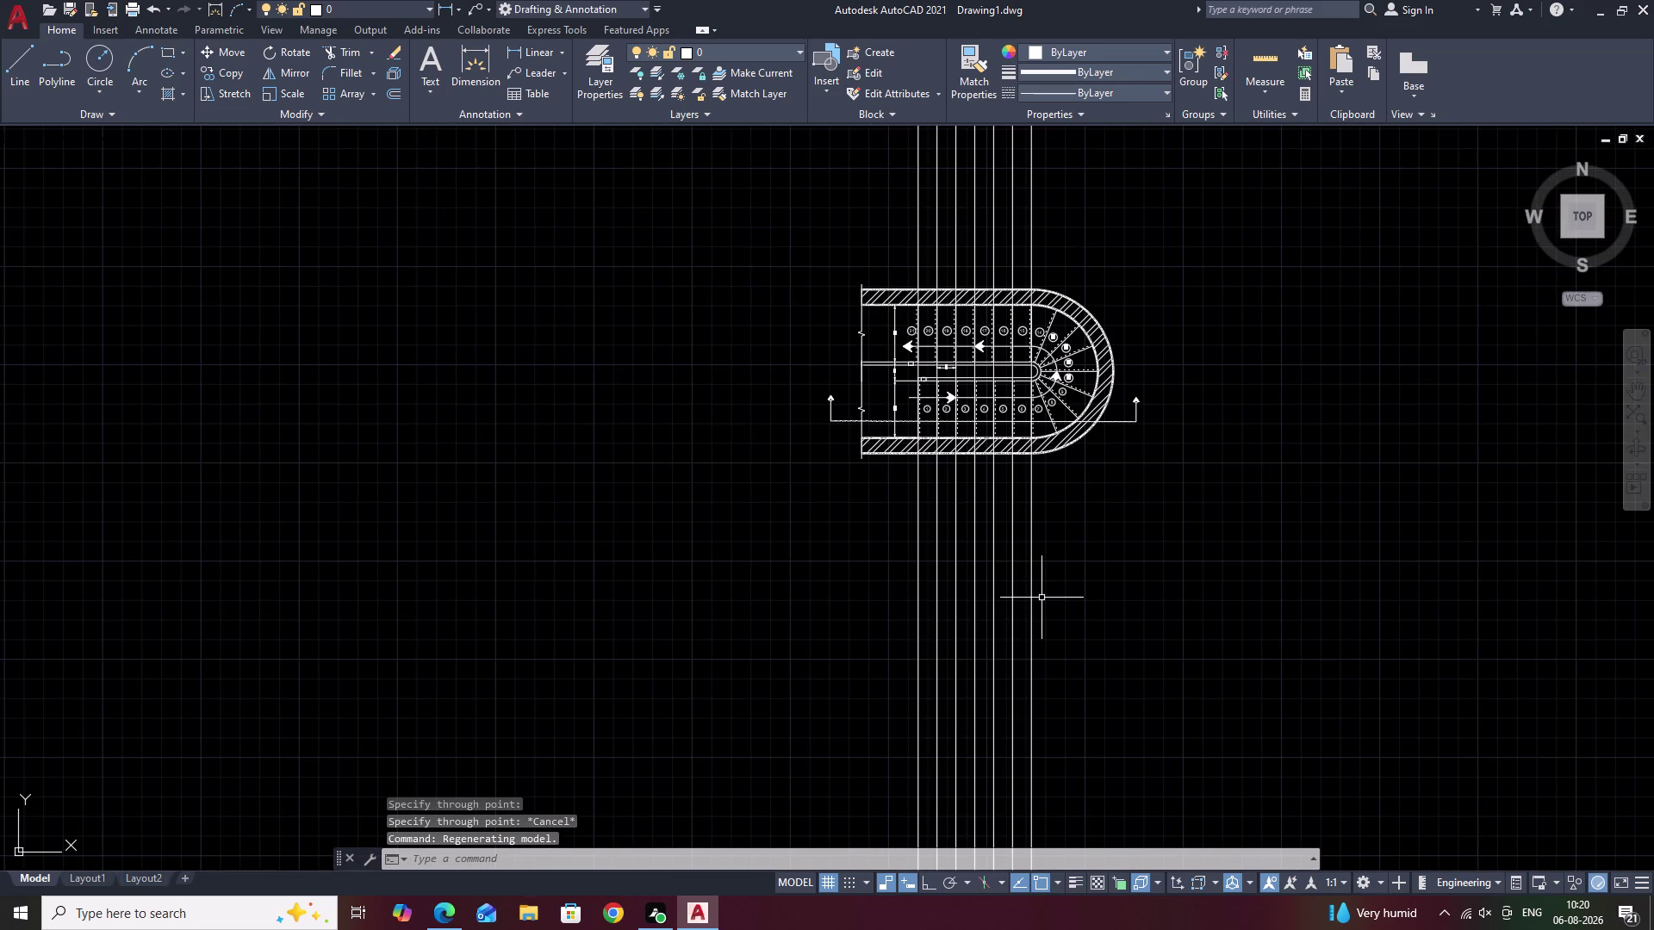
text(XL H)
key(space)
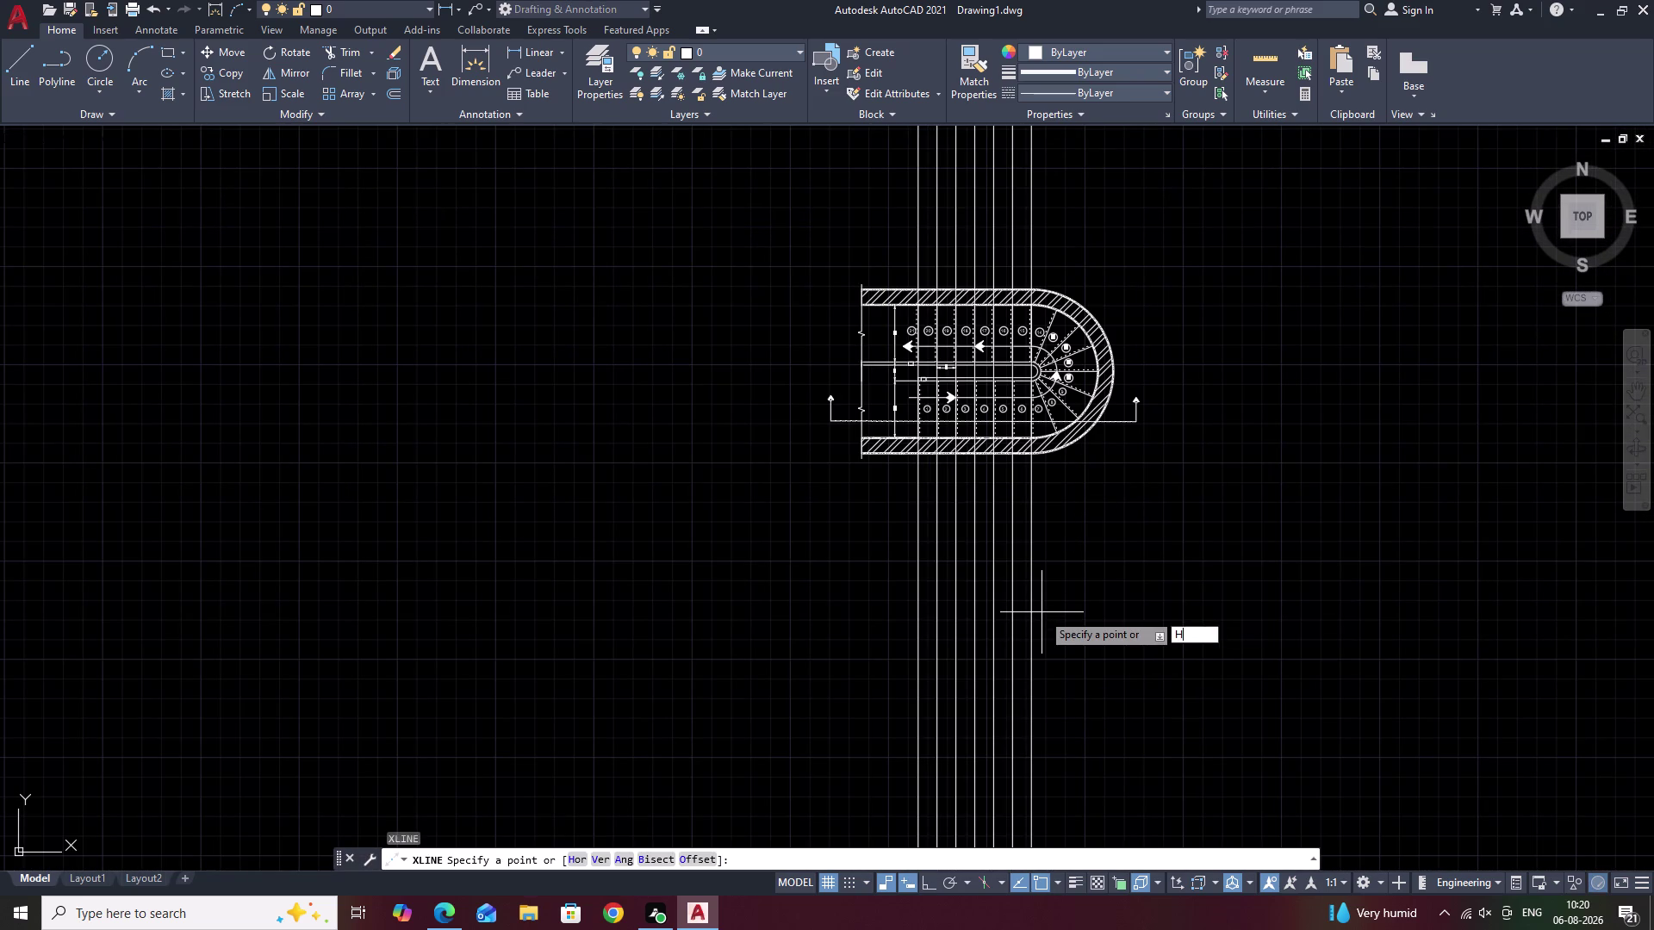
middle_drag(1027, 747, 1027, 648)
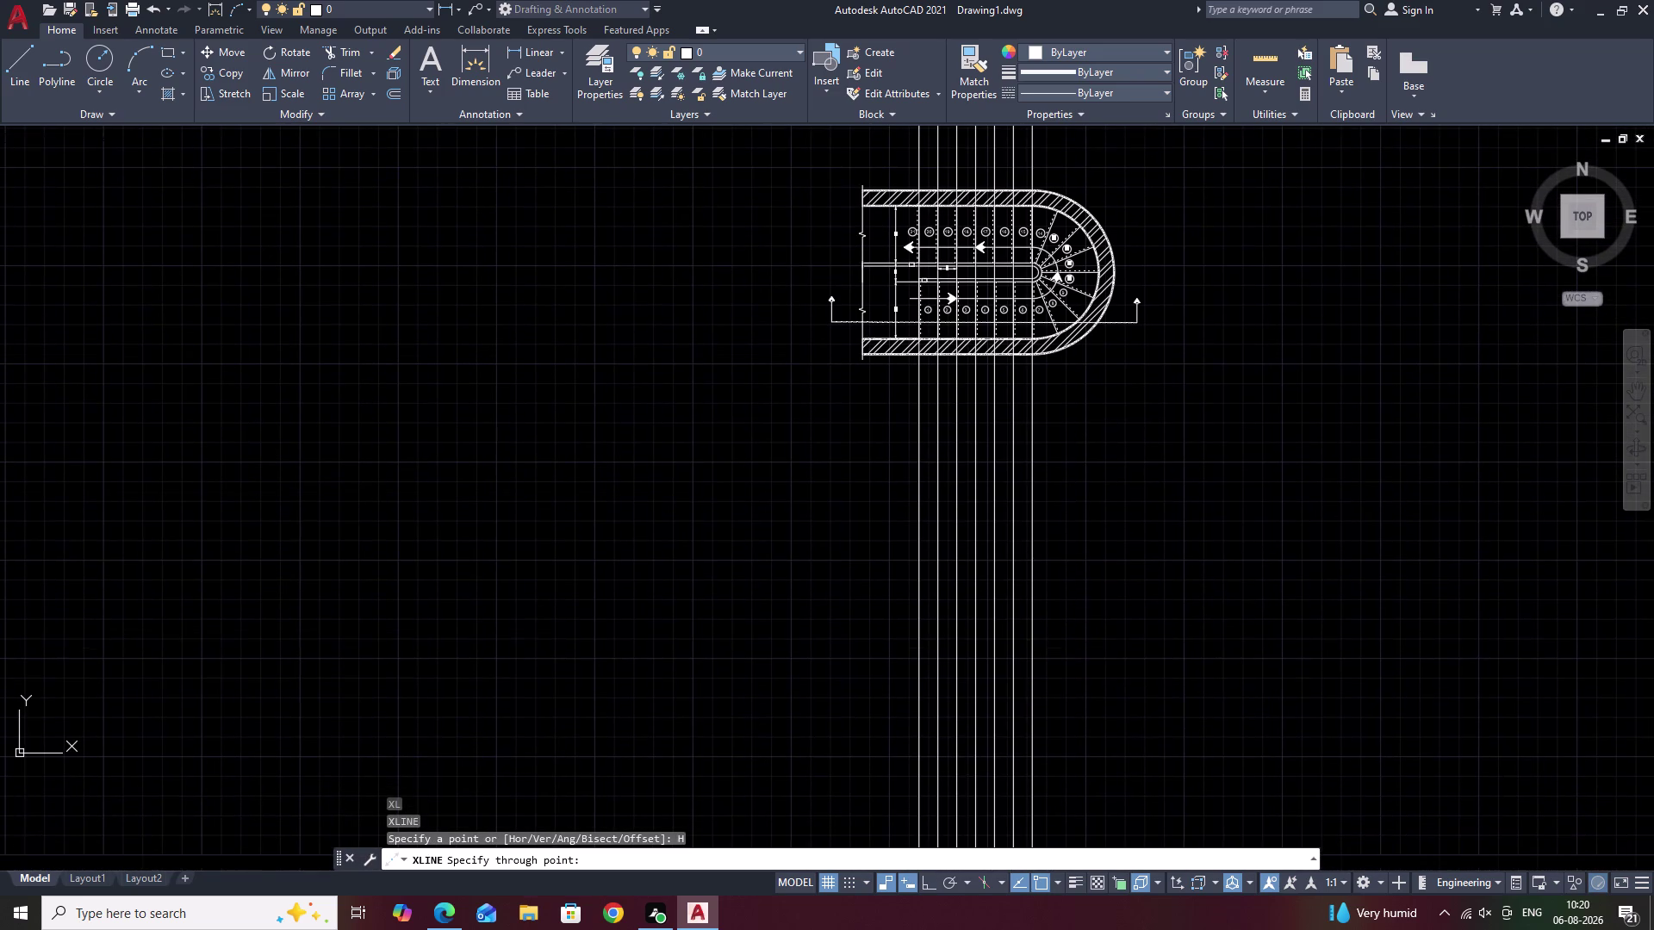
click(1028, 657)
key(Escape)
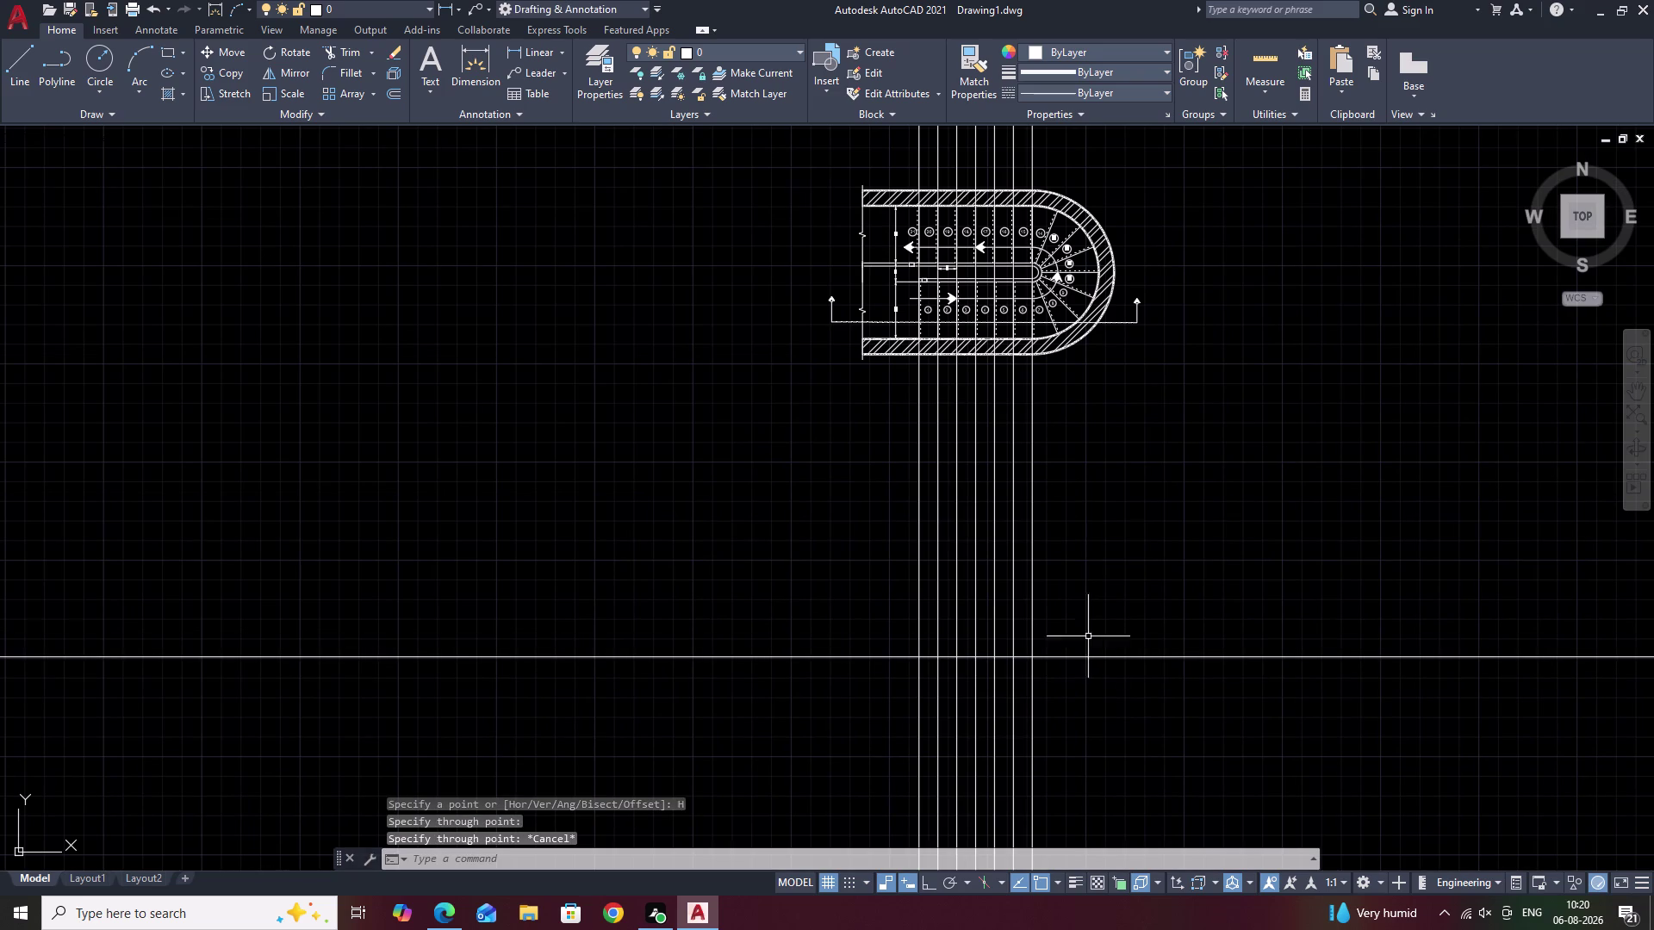
middle_drag(808, 611, 879, 577)
scroll(up, 3)
middle_drag(768, 559, 779, 539)
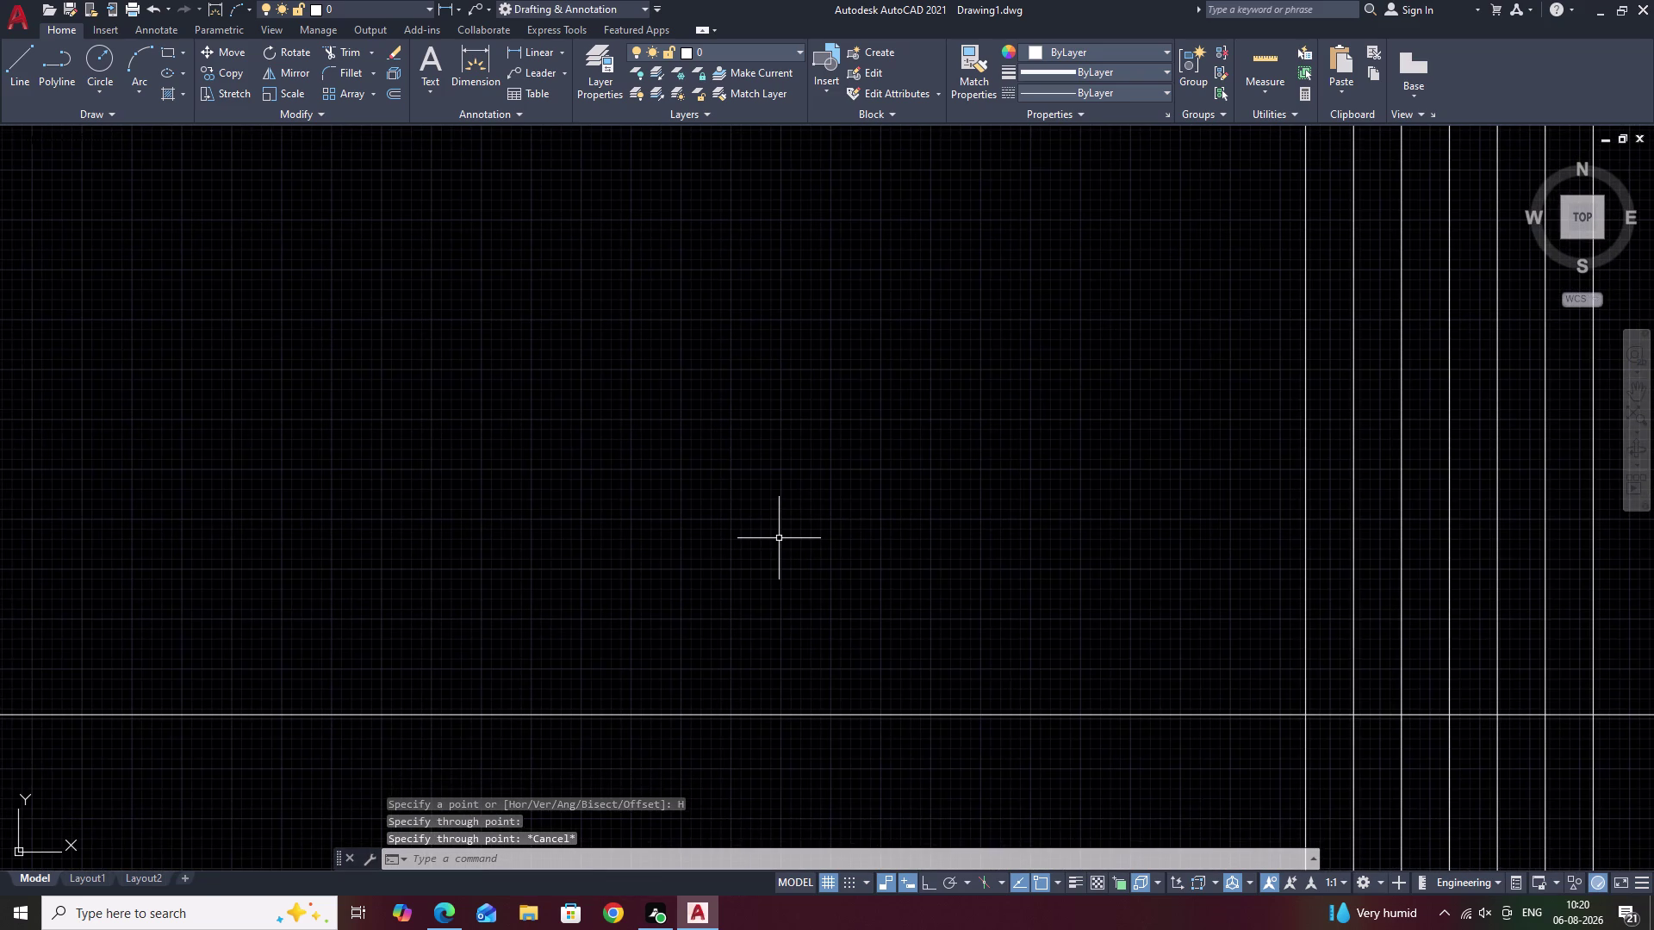
Draw an L-shaped profile with ortho on: a 7-inch riser and a 1-foot tread.
text(L)
key(space)
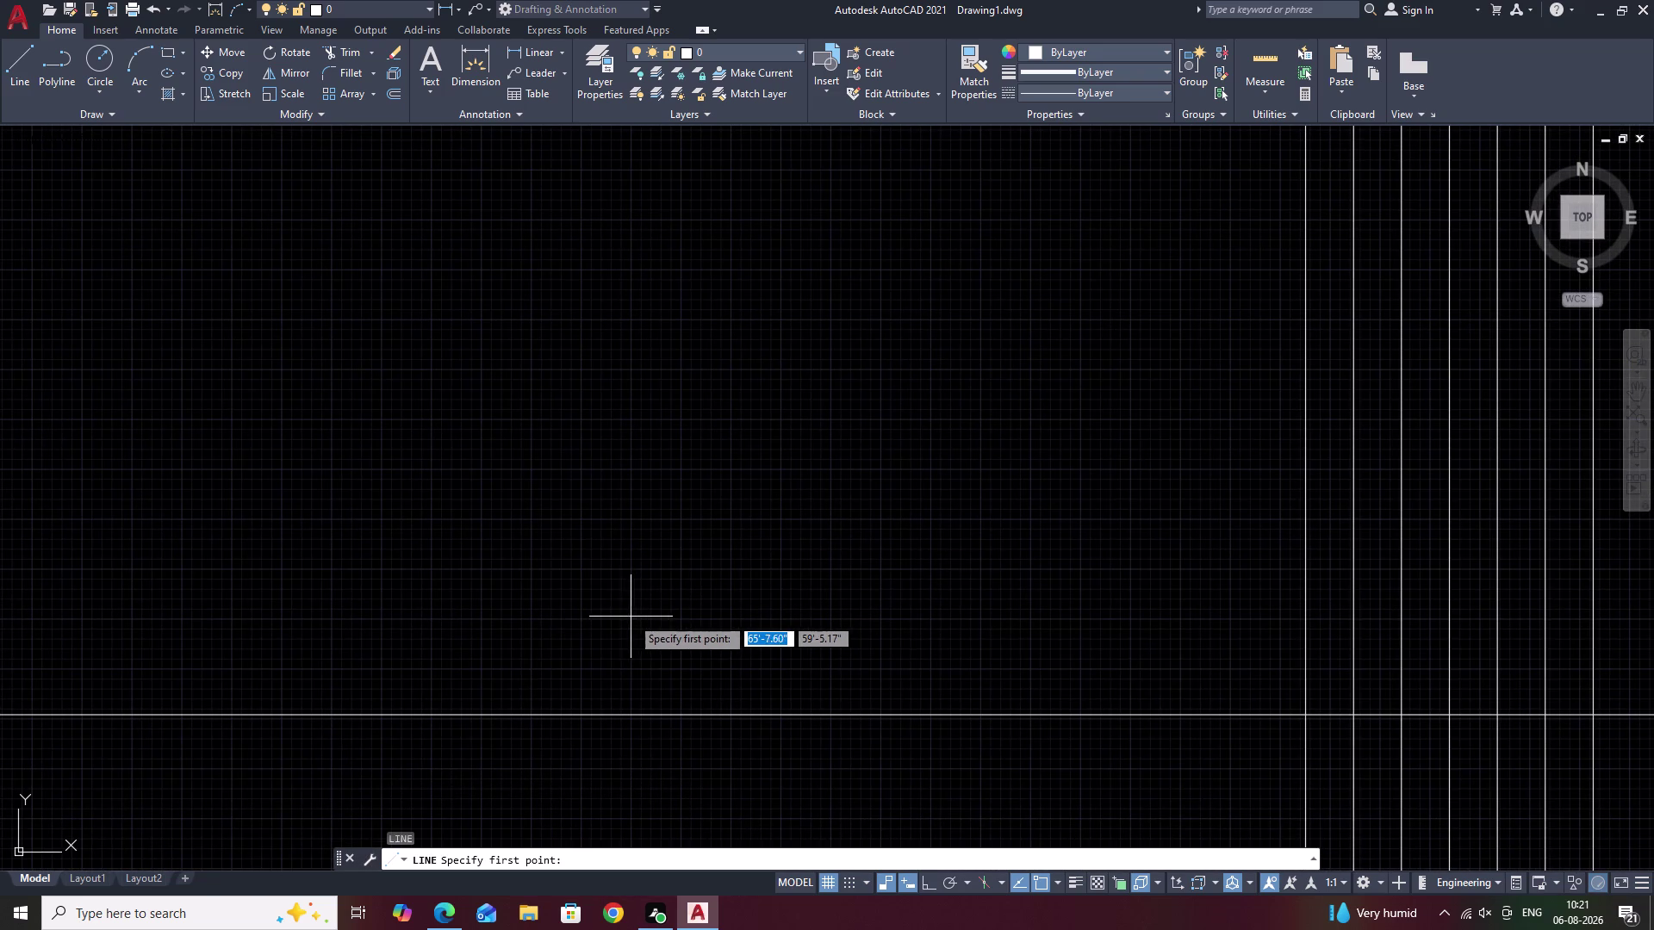
double_click(630, 618)
key(F8)
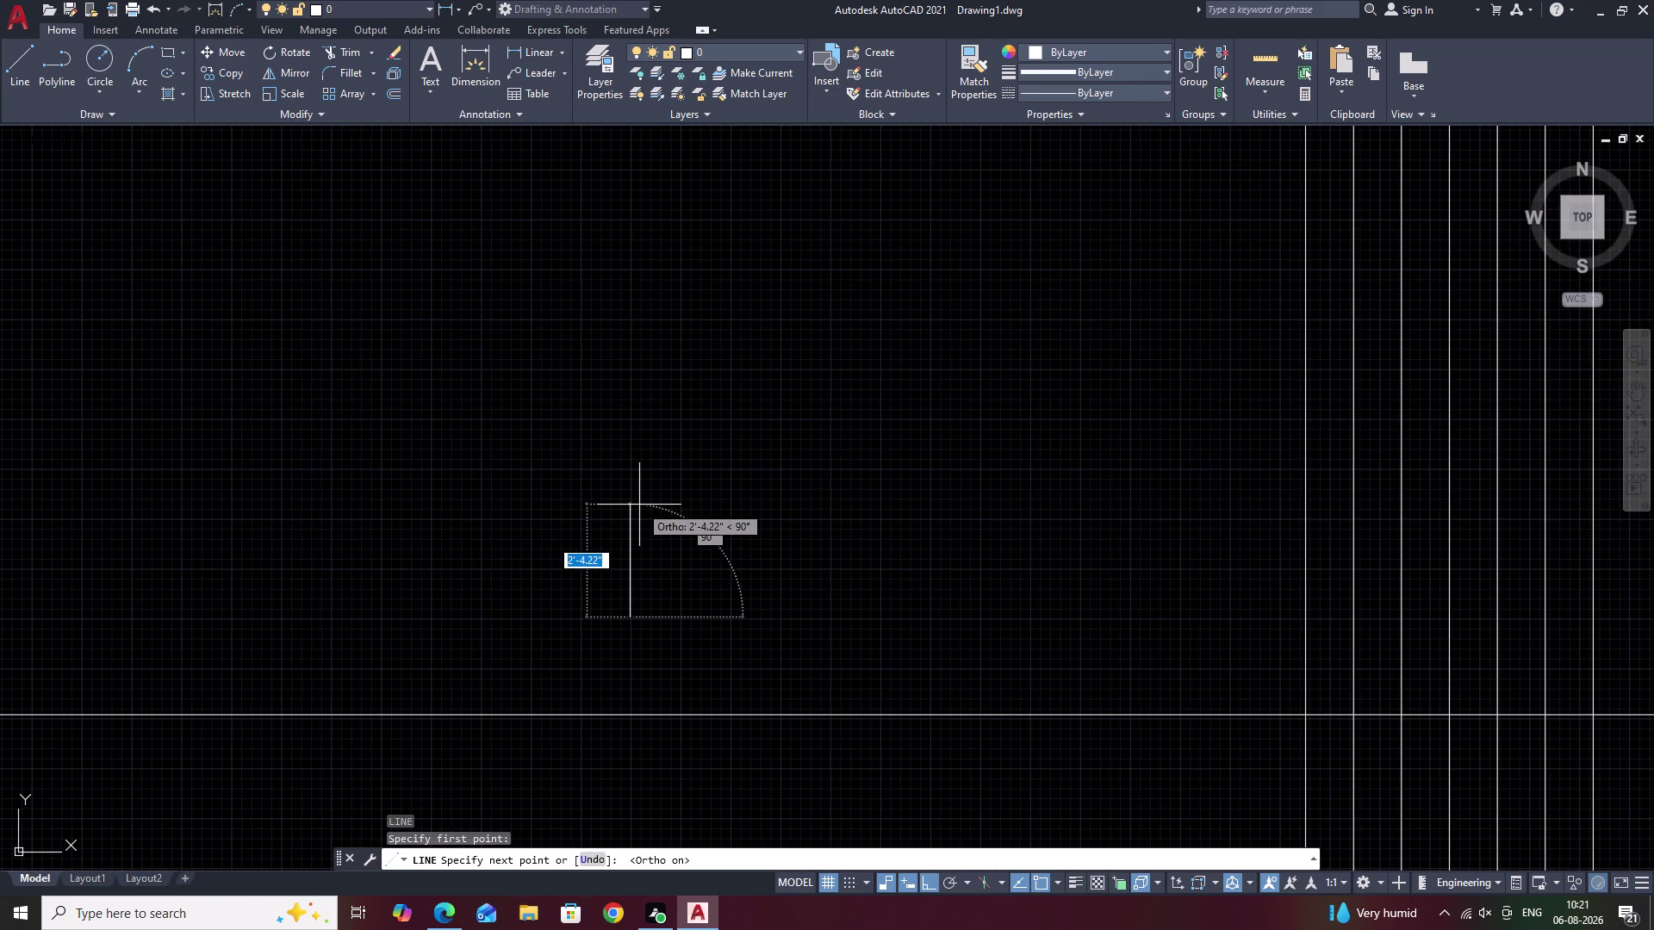
text(7)
key(space)
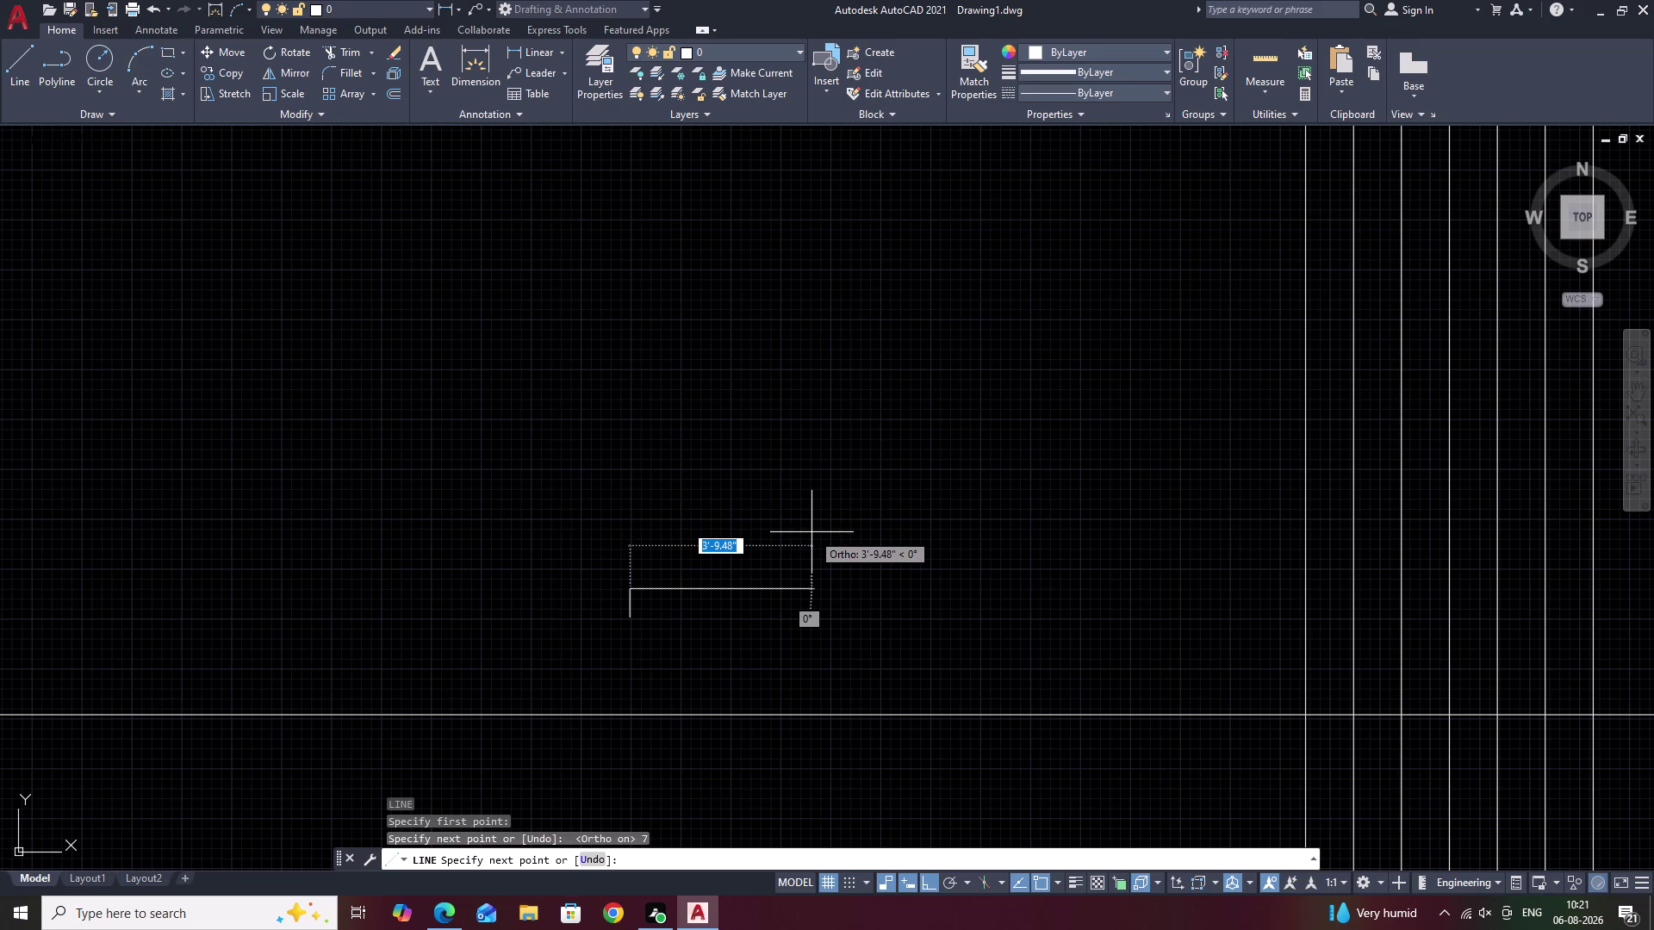
text(1')
key(space)
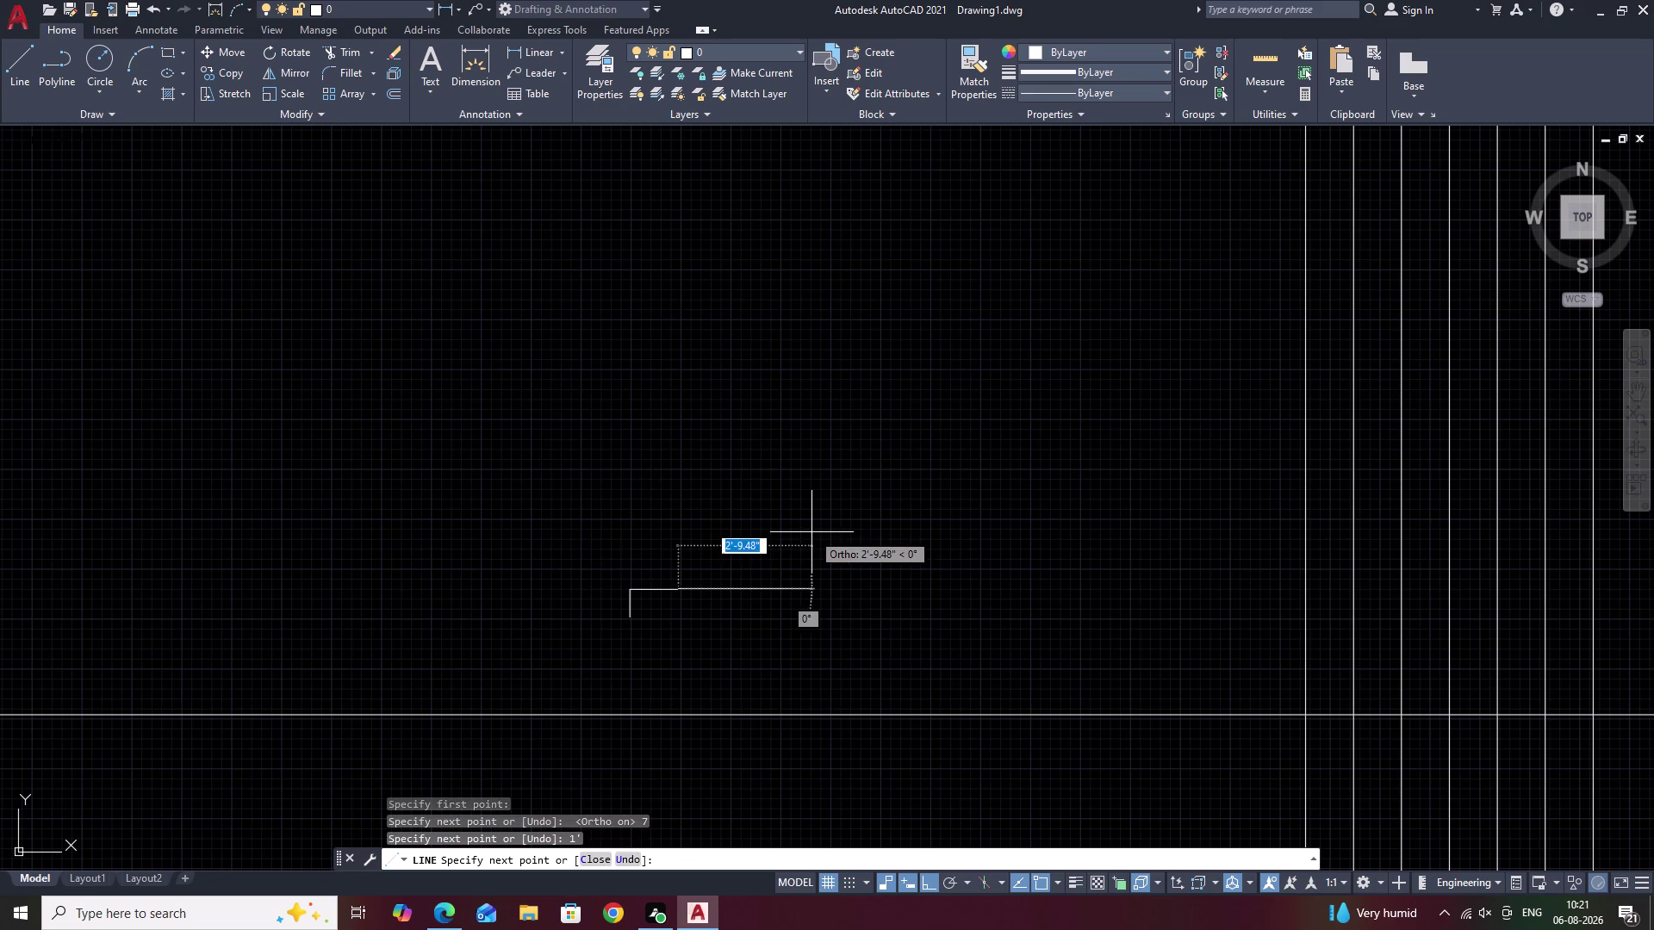
key(Escape)
scroll(up, 3)
Offset the tread and riser lines by 1 inch to the inside.
text(O)
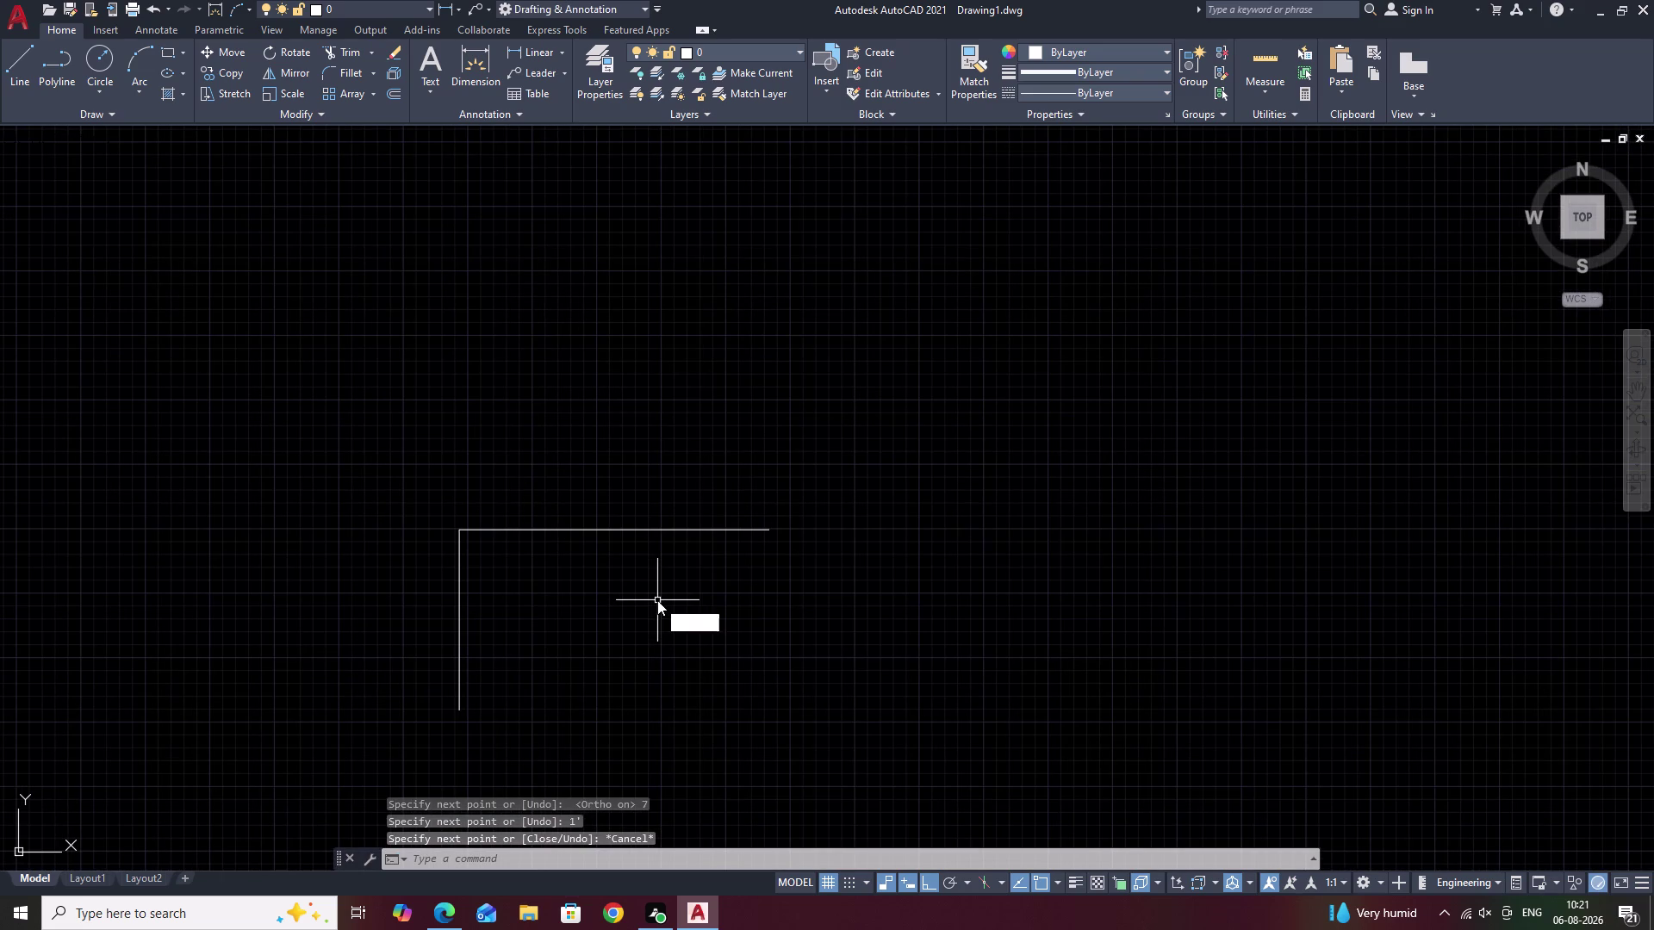
key(space)
text(1)
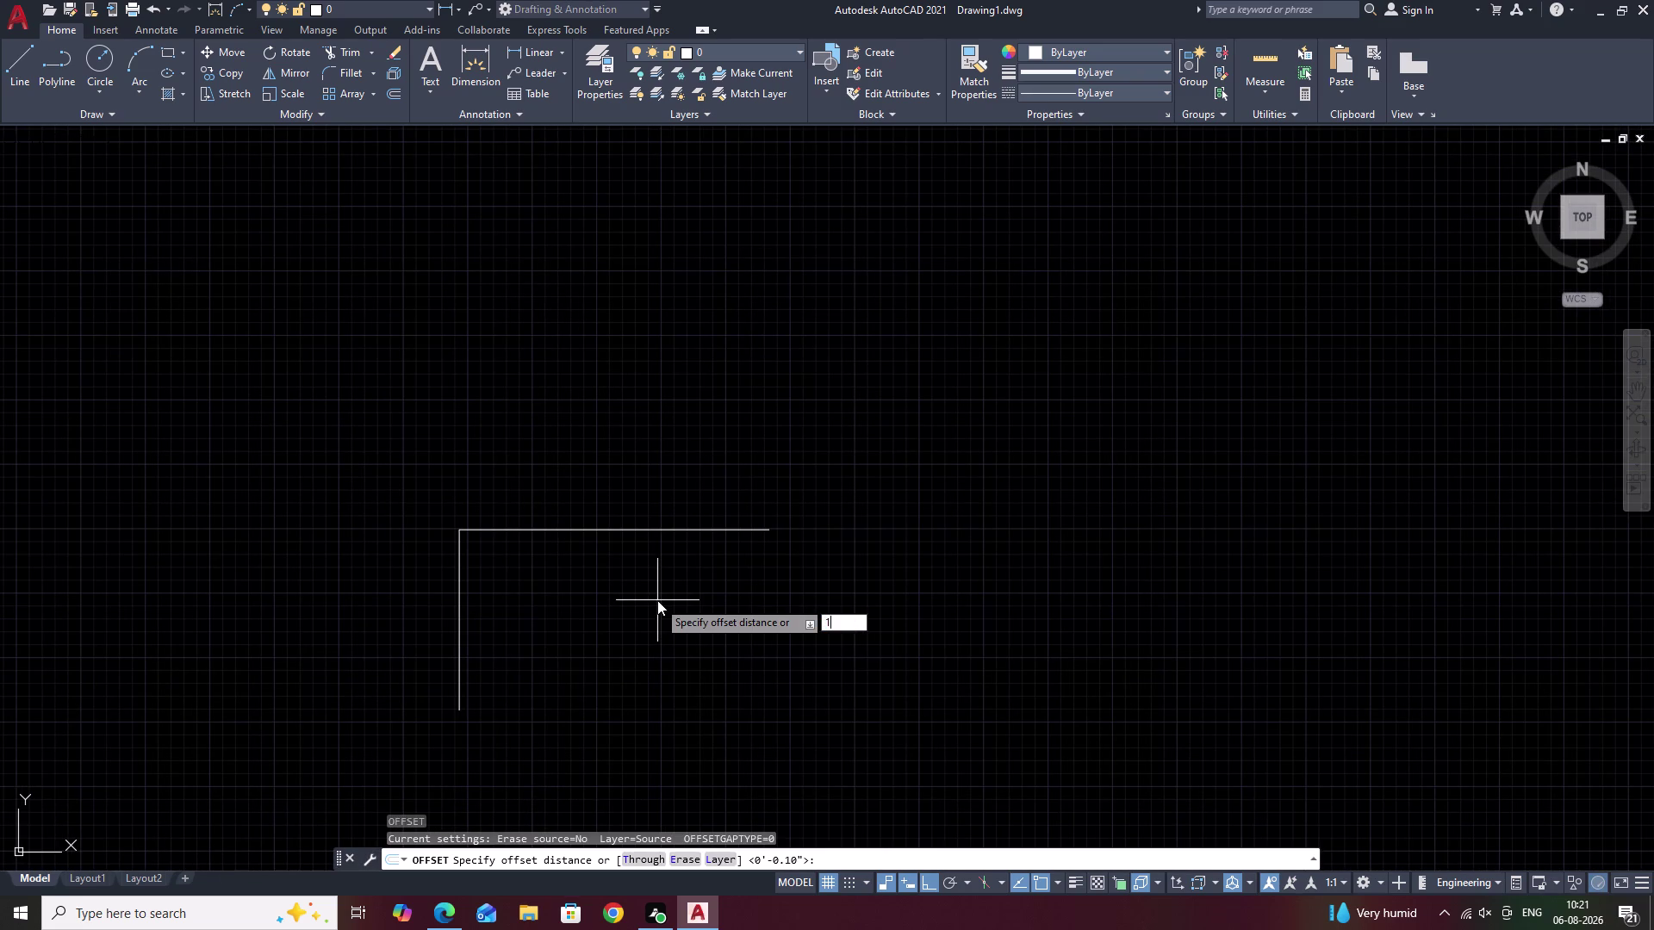
key(space)
double_click(640, 529)
click(640, 584)
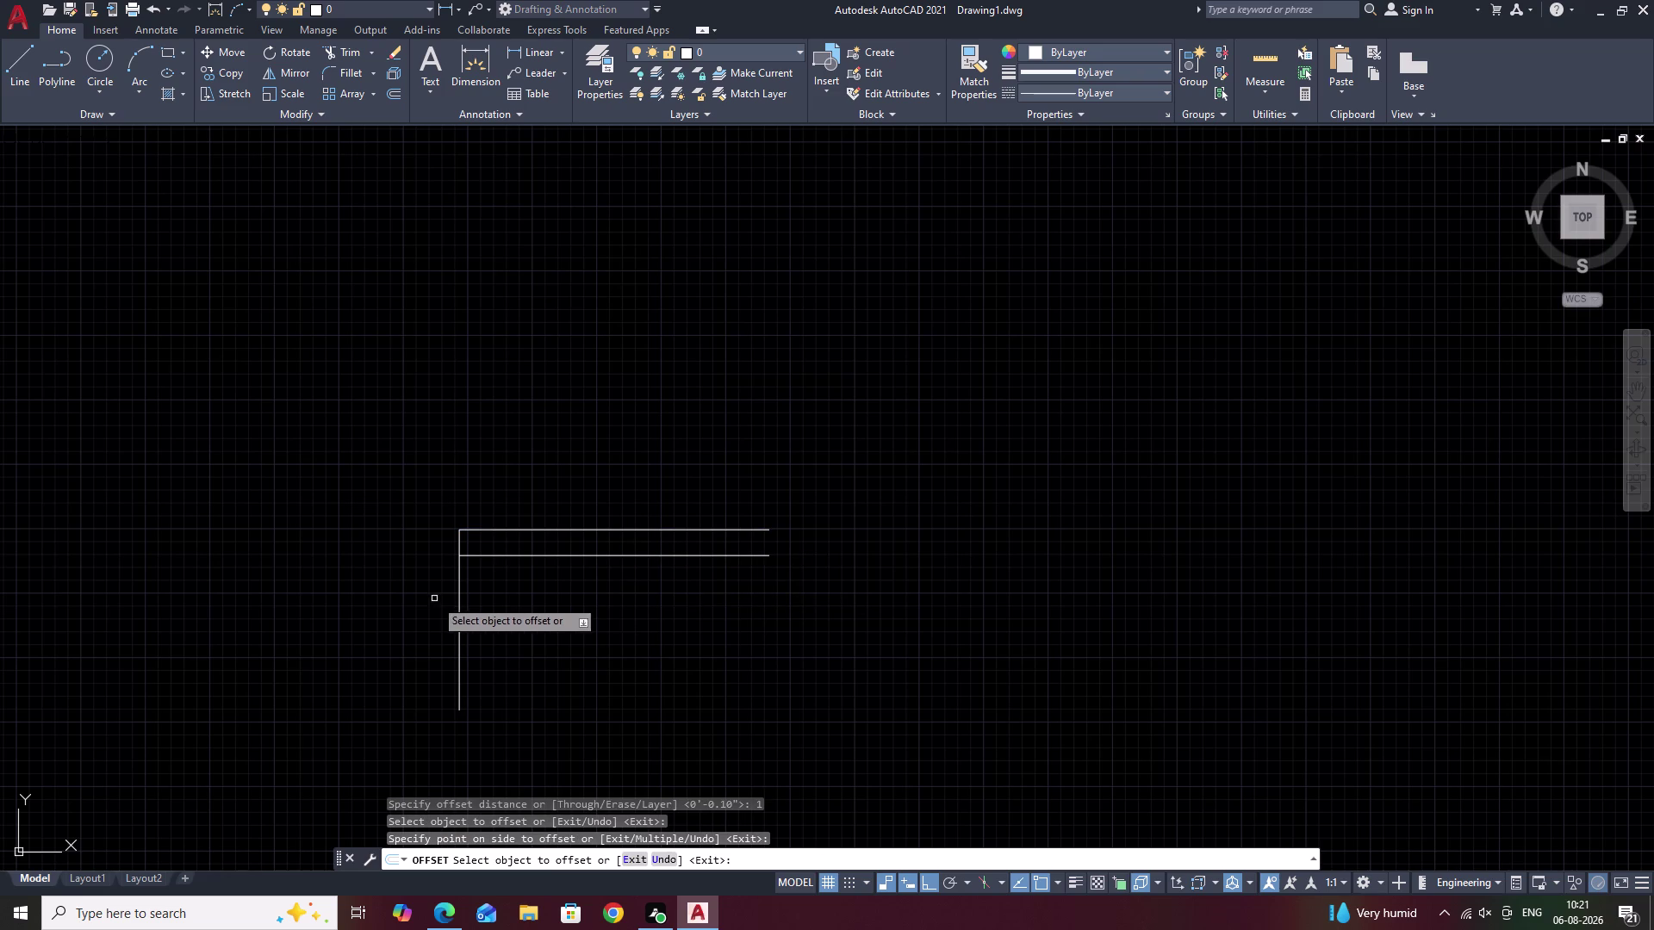
click(461, 609)
double_click(546, 612)
key(Escape)
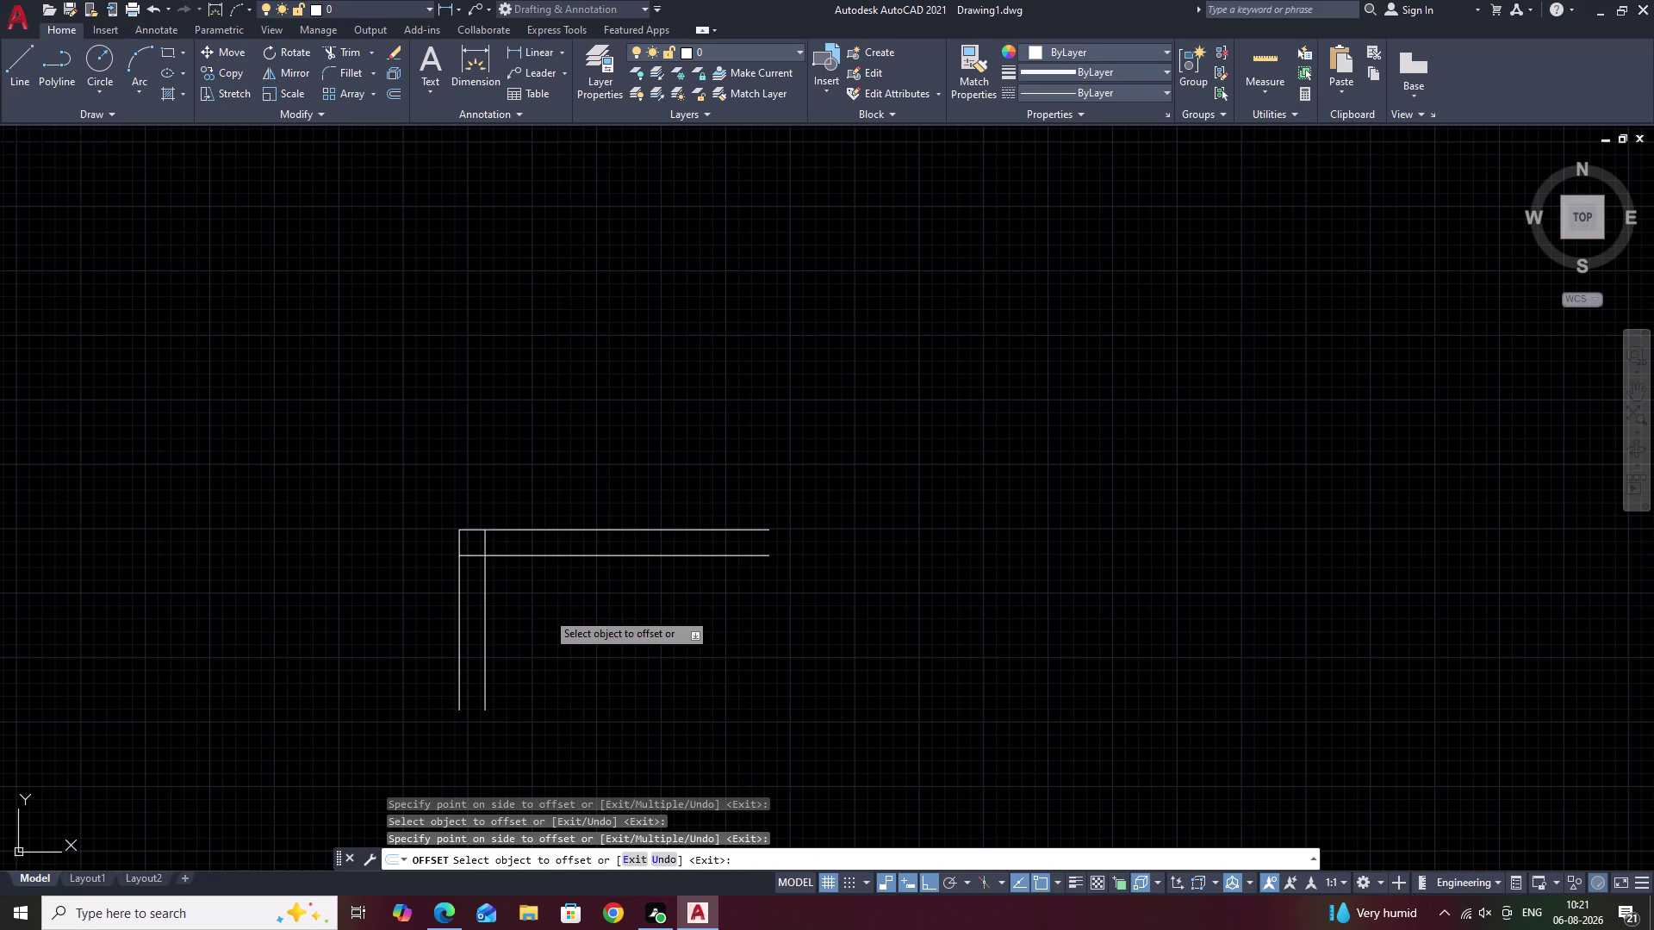
Try filleting the tread lines into a nosing, then trimming the riser lines.
text(F)
key(space)
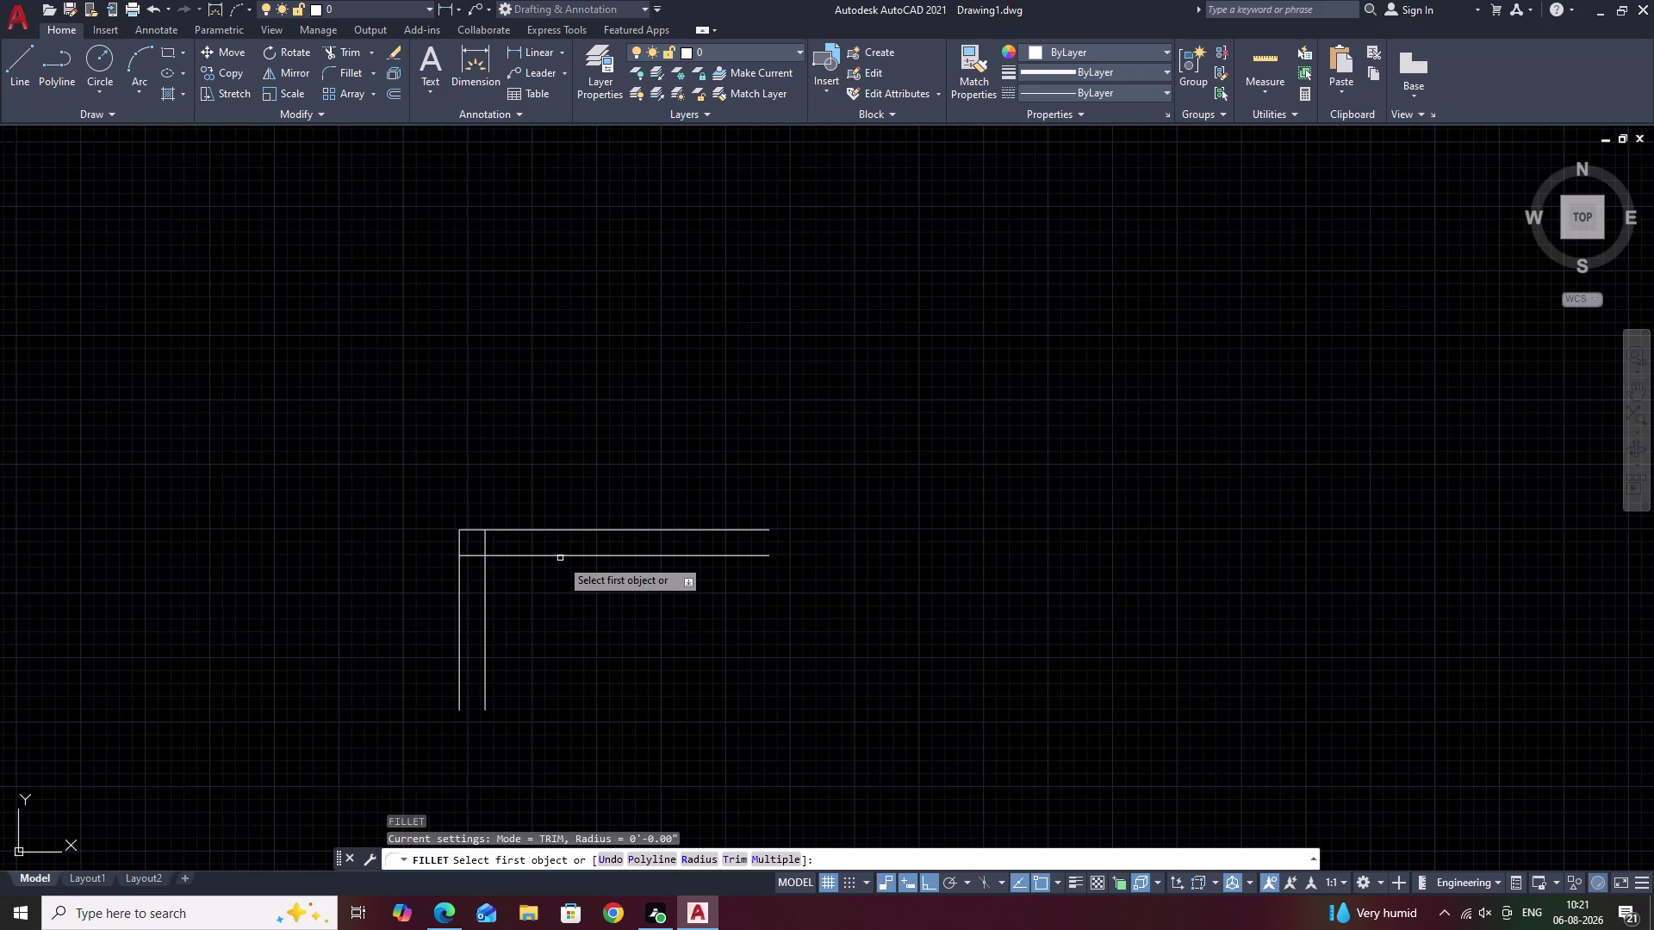
double_click(561, 555)
click(556, 531)
key(Escape)
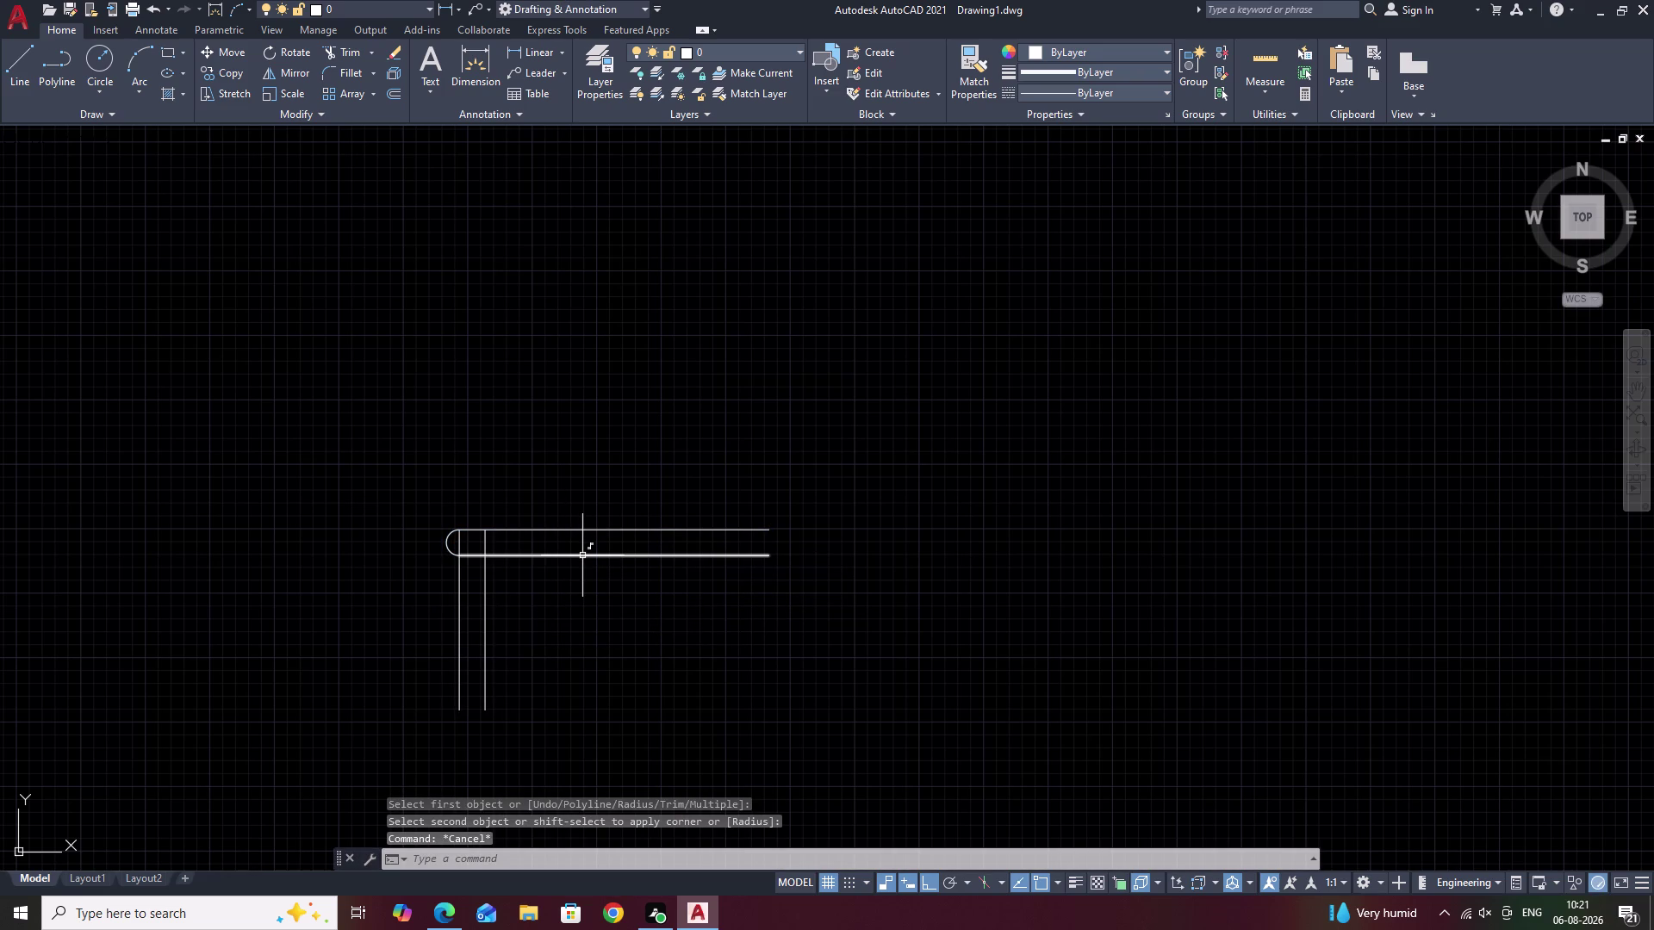
text(TR)
key(space)
scroll(up, 3)
drag(503, 521, 407, 511)
double_click(408, 512)
key(Escape)
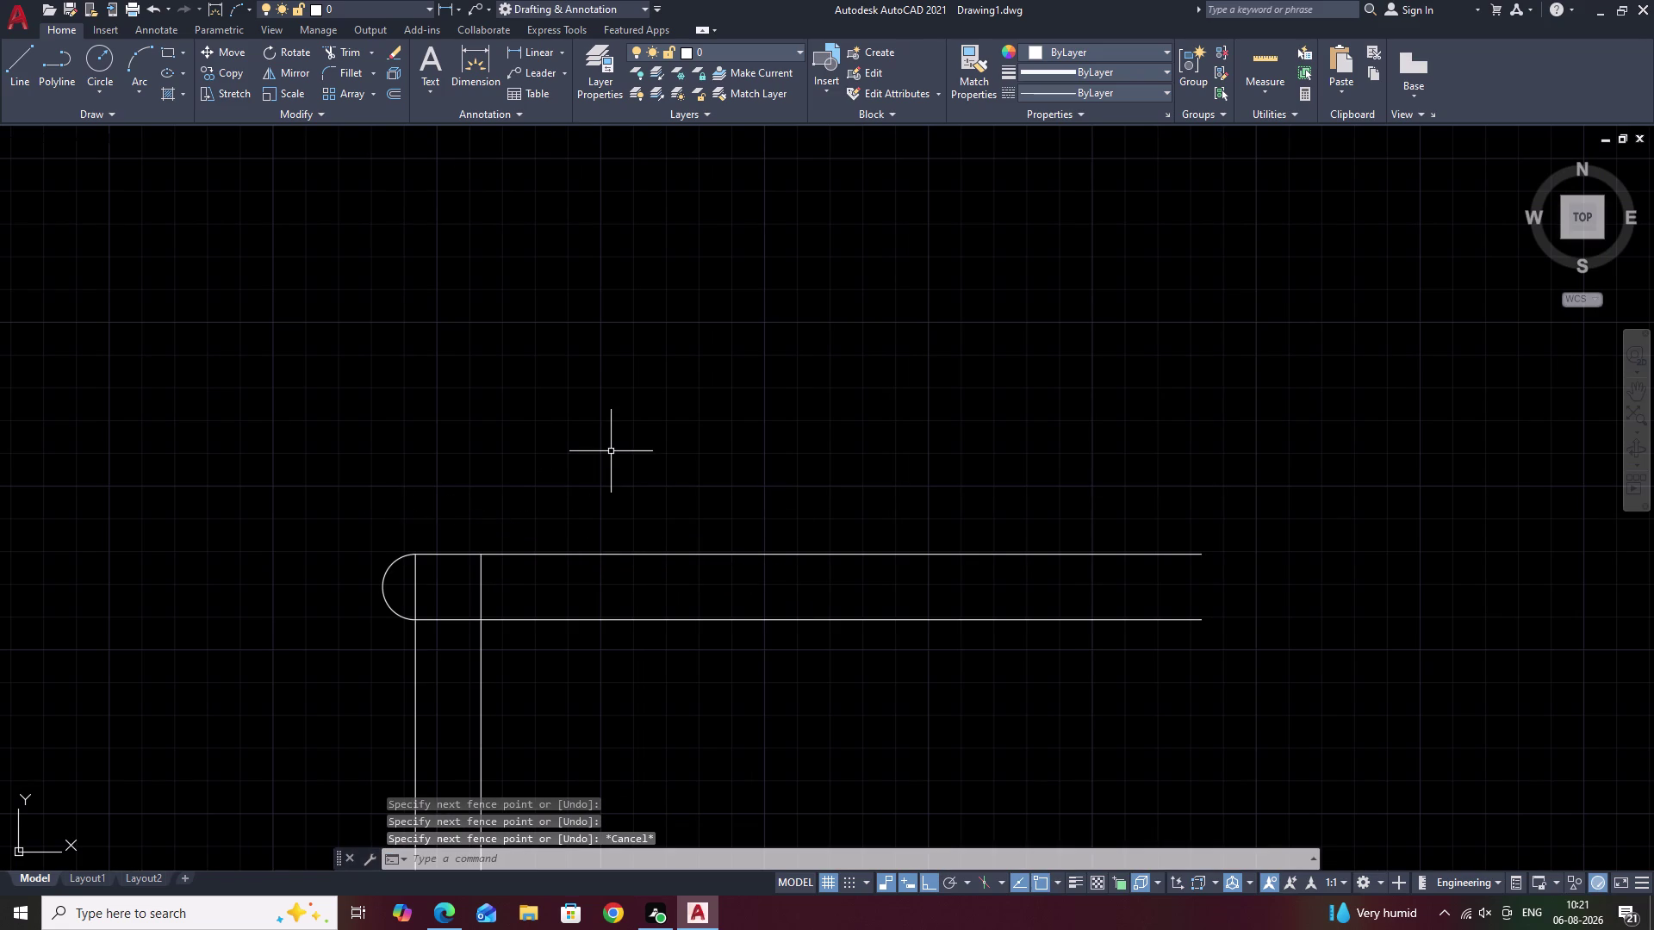
Undo the trial trim and the trial rounded nosing.
key(ctrl+z)
key(ctrl+z)
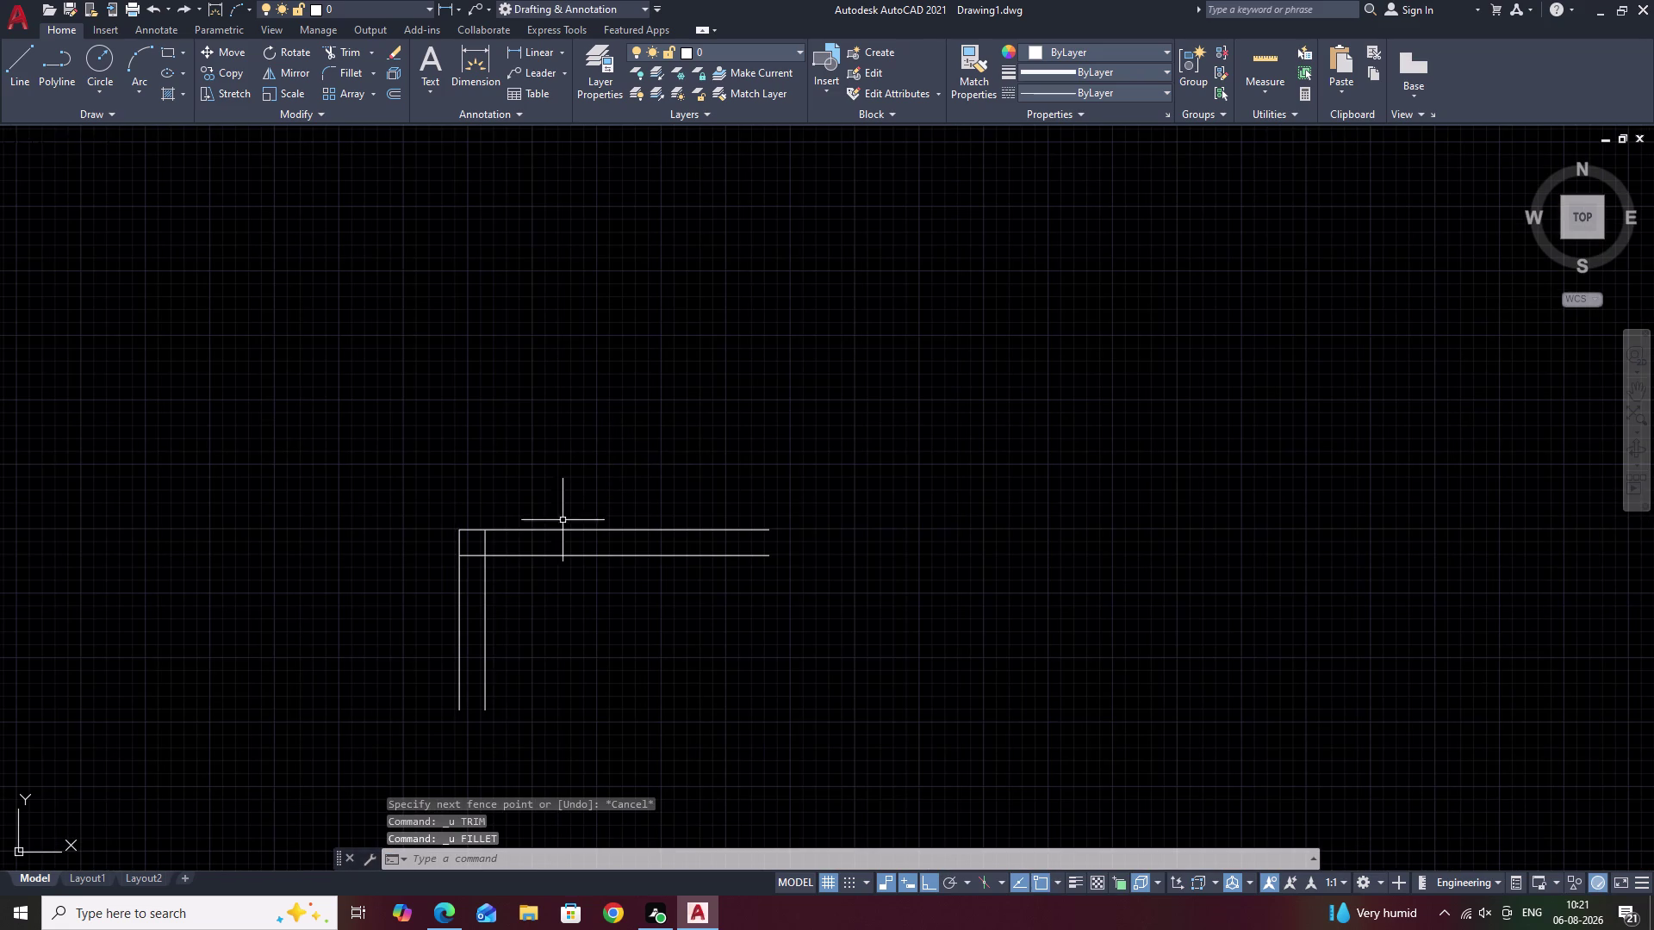
key(Escape)
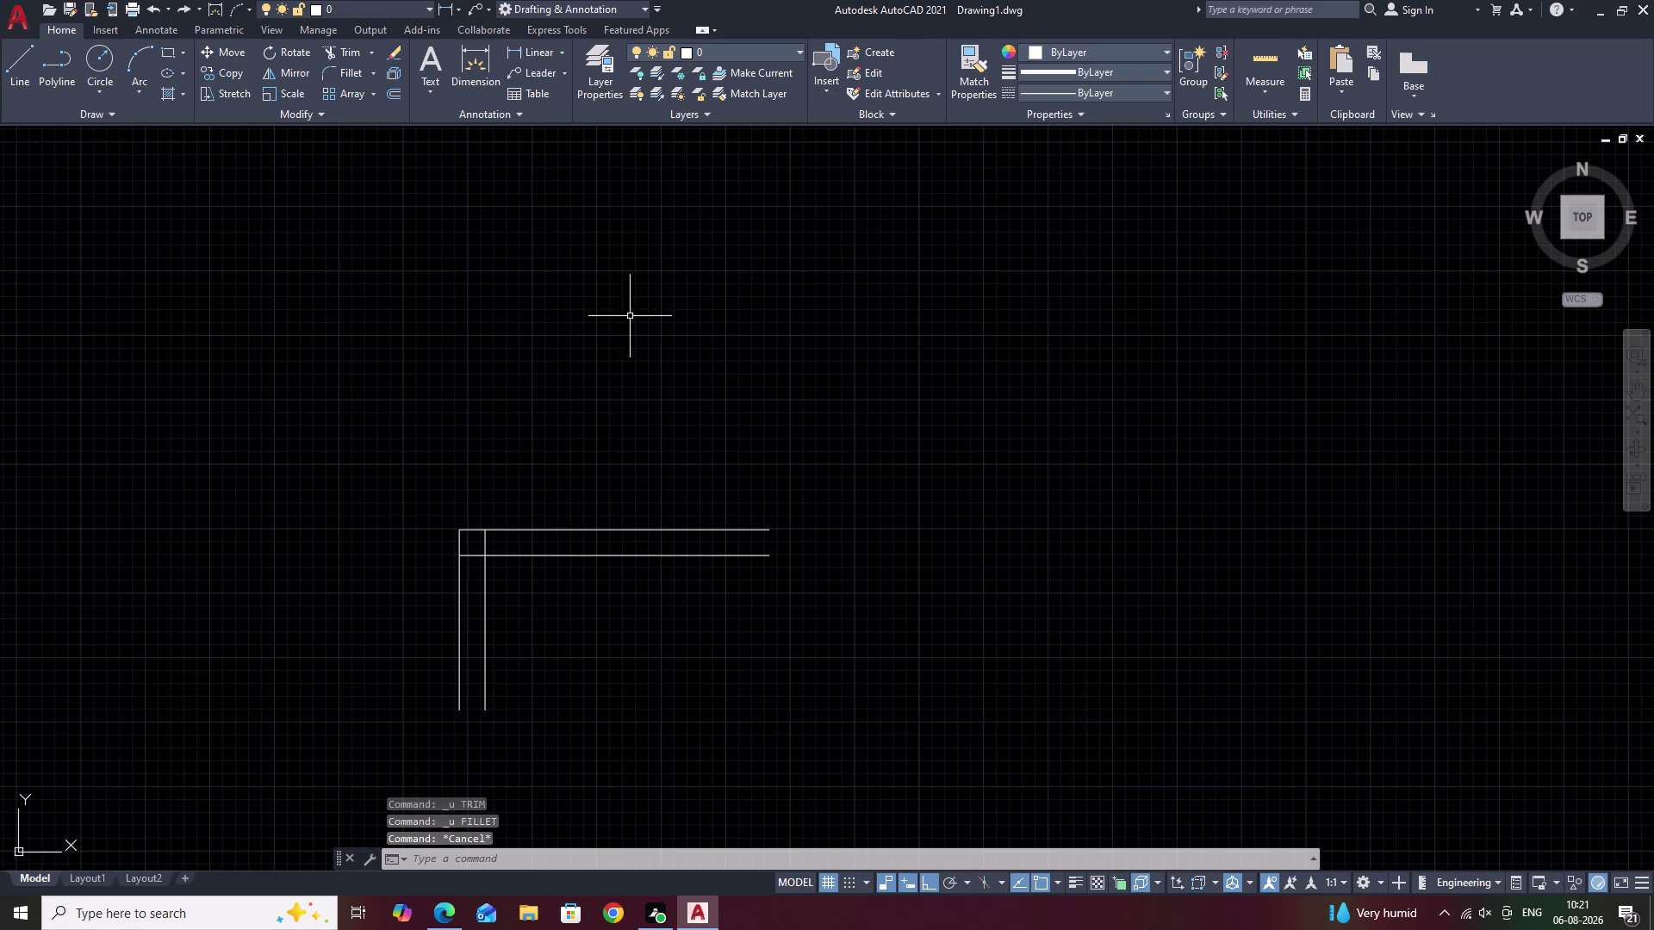
click(544, 57)
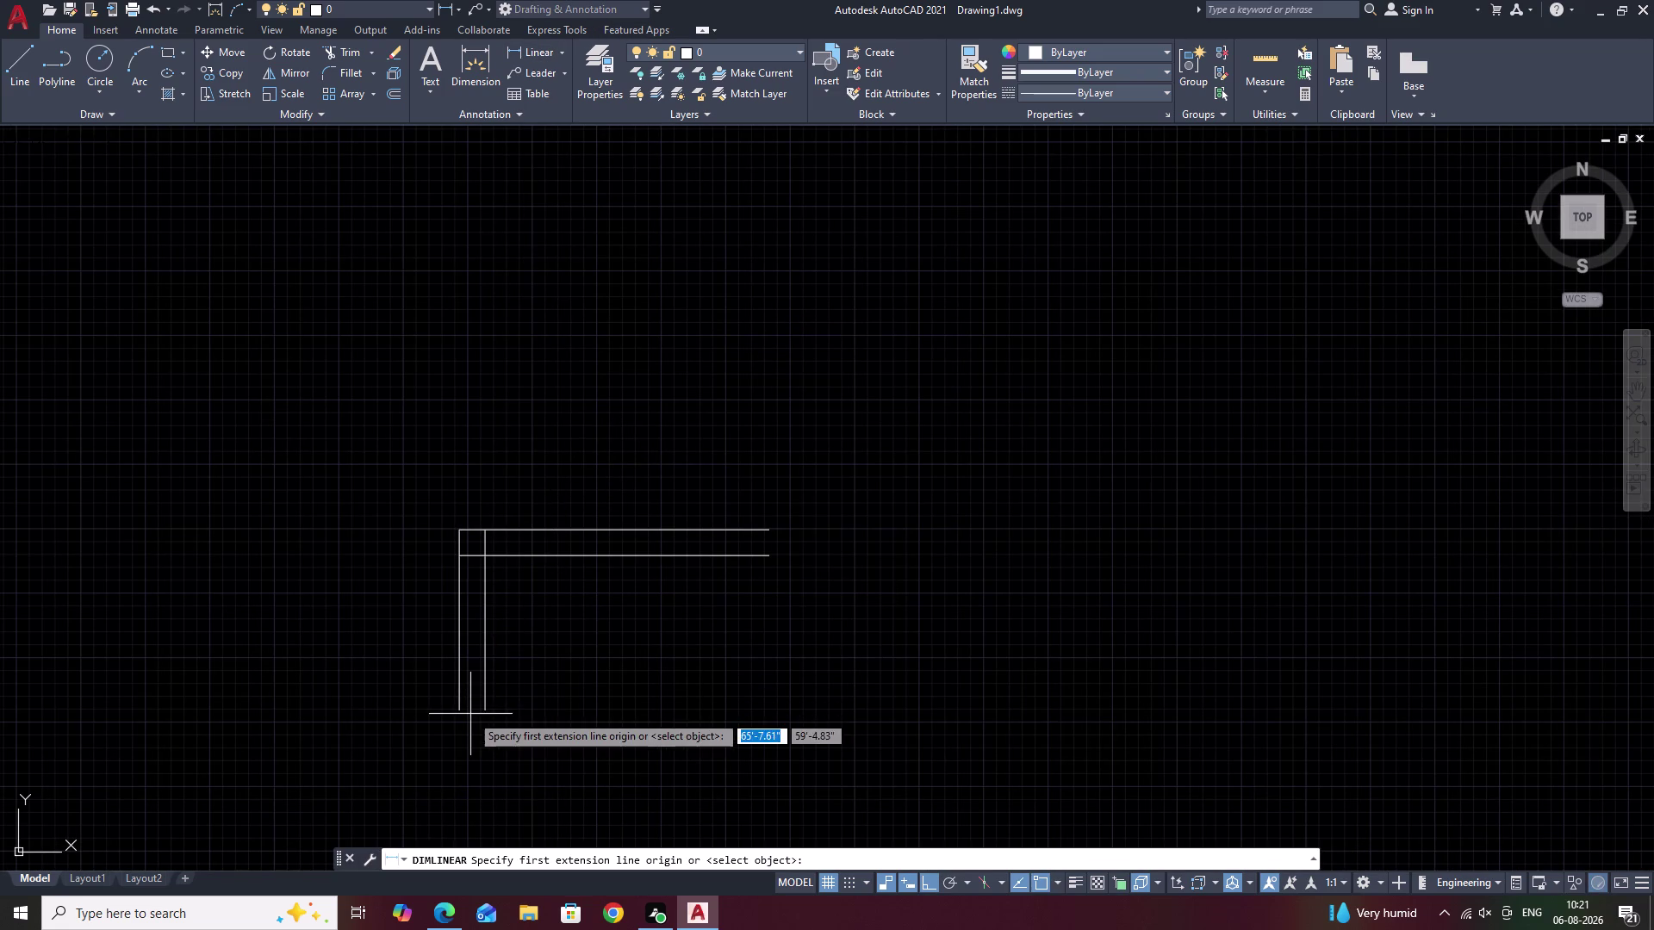
Place and erase a test 7.00" riser dimension, then cancel a second tread dimension.
click(460, 712)
click(462, 534)
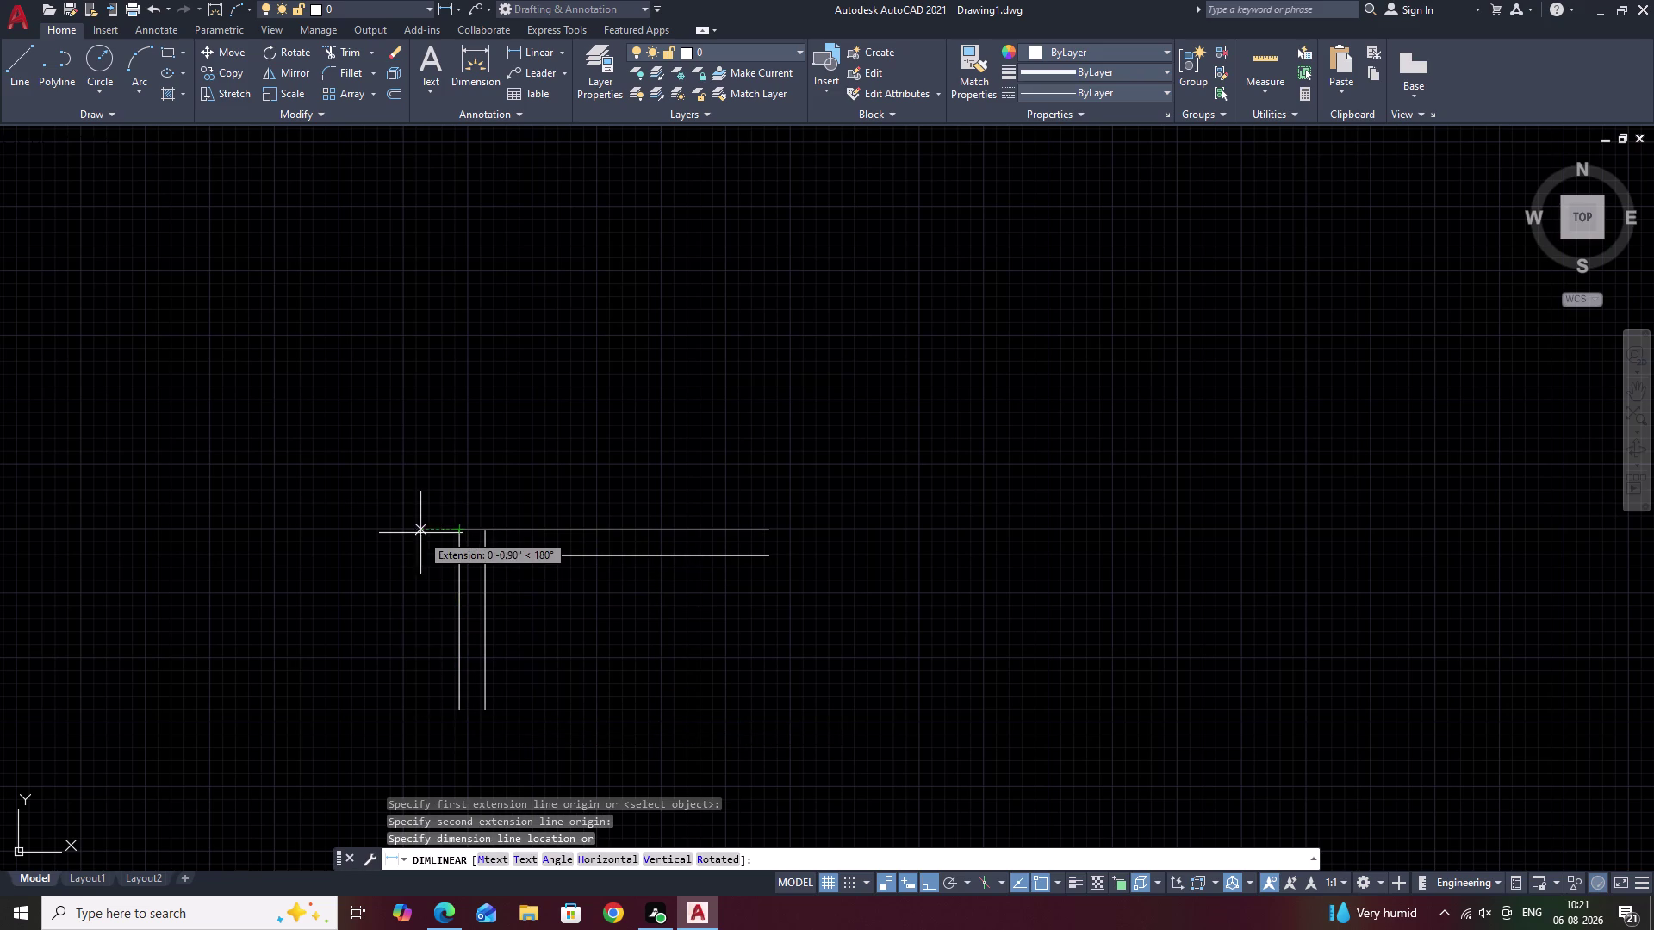
click(421, 533)
key(Escape)
click(442, 612)
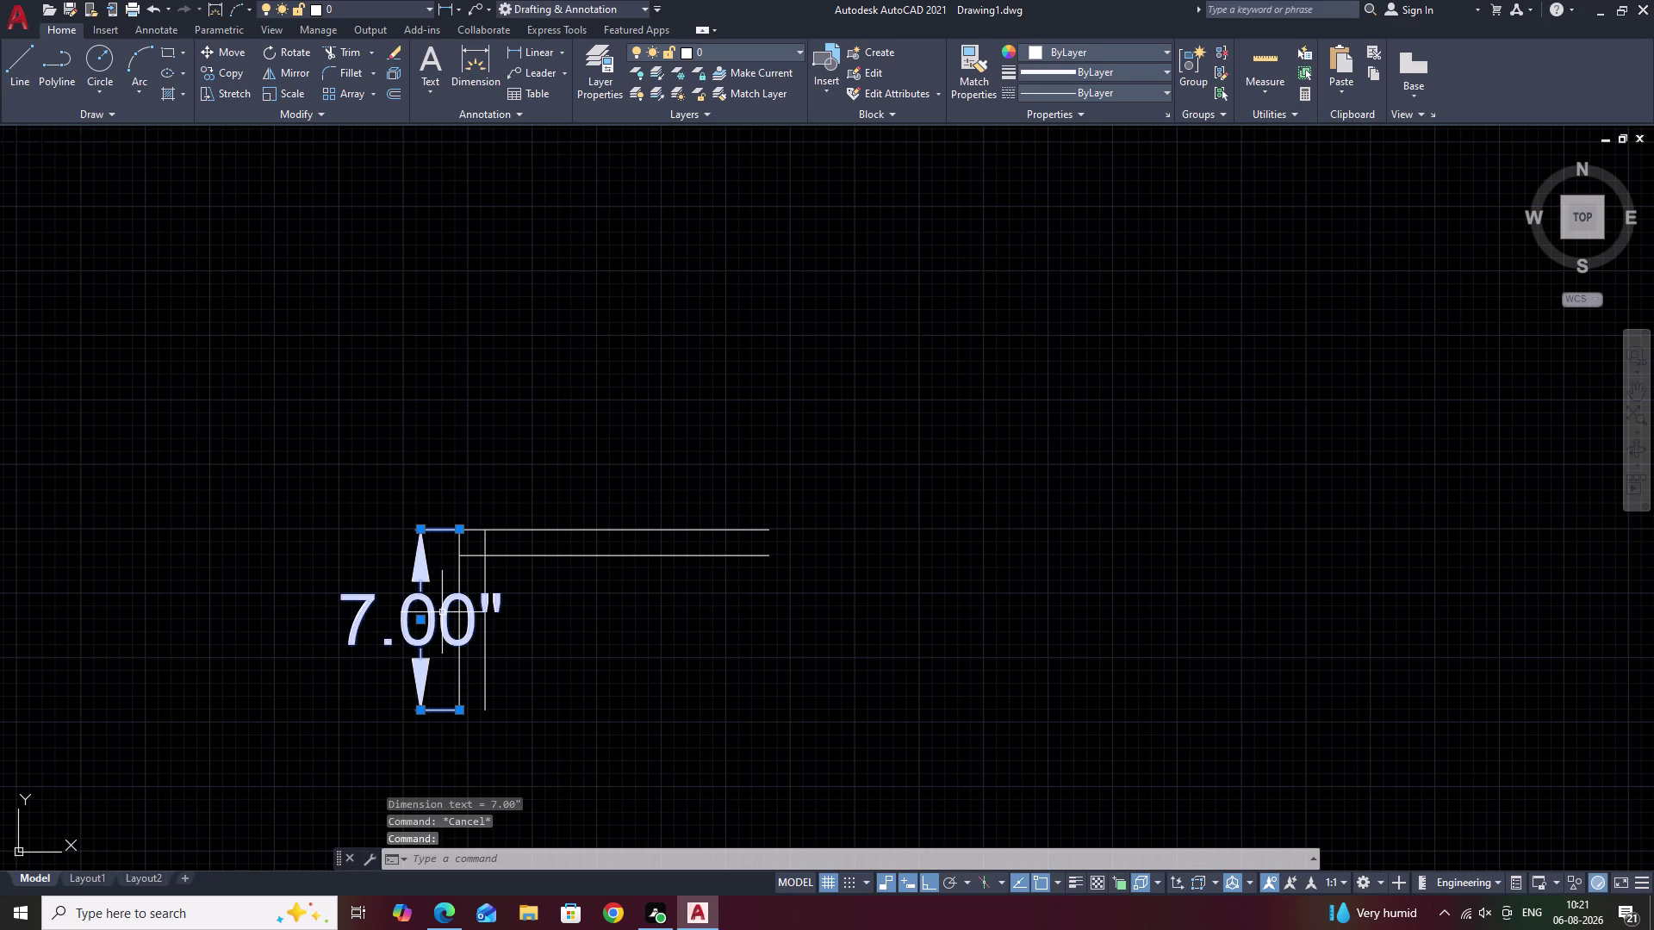
text(E)
key(space)
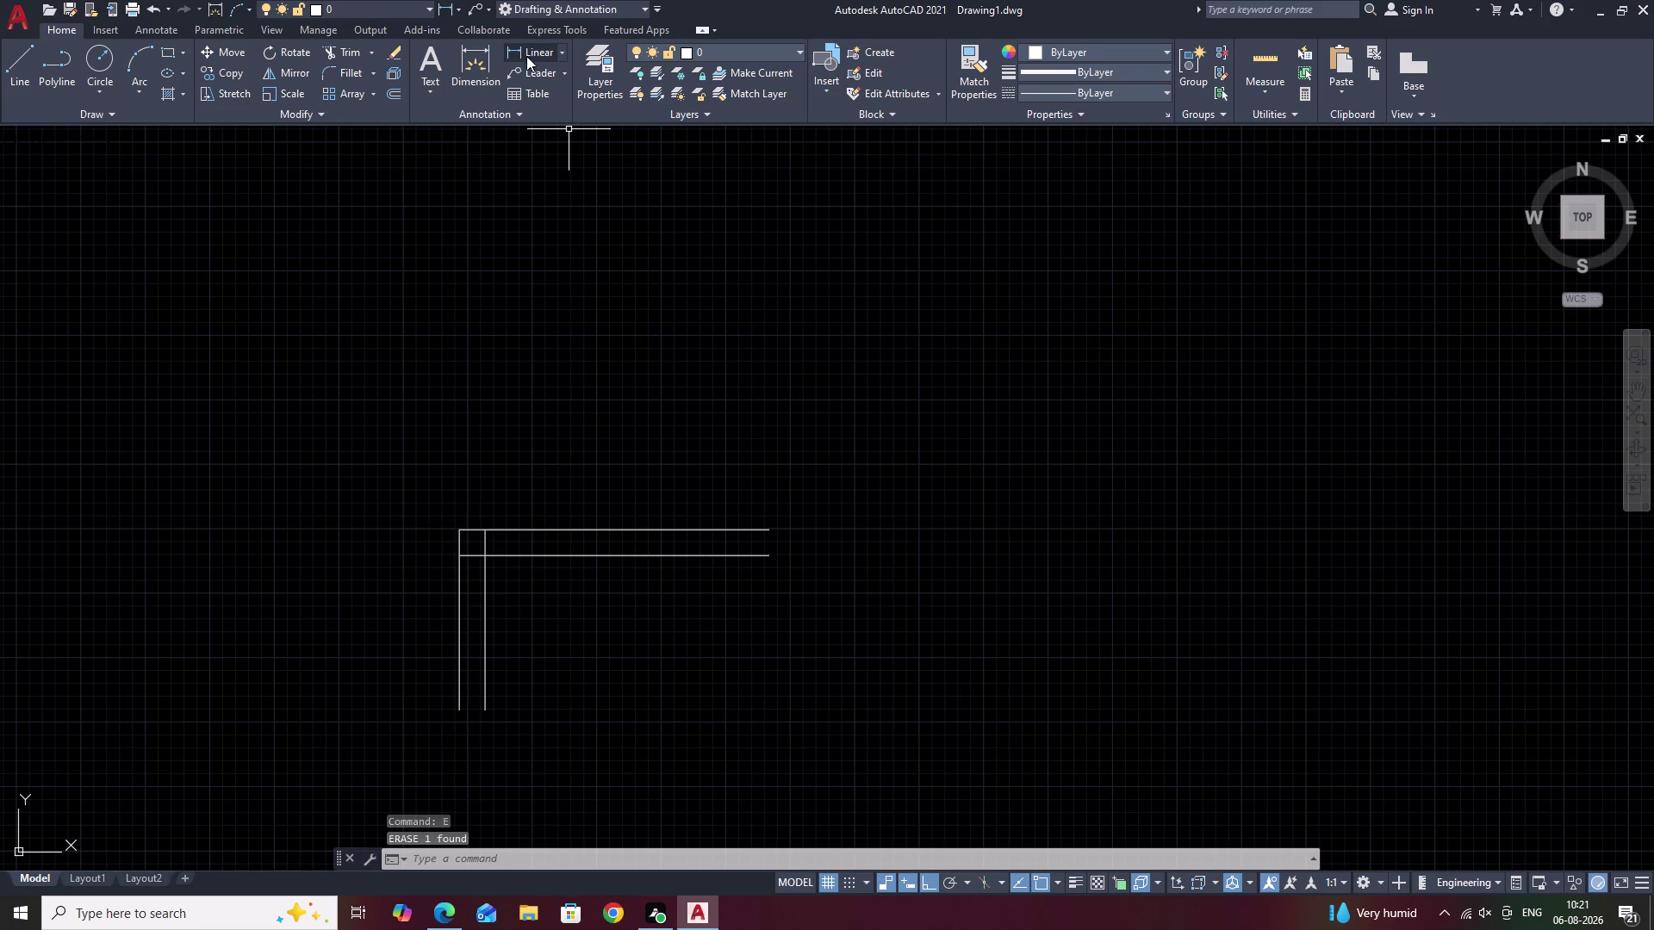
click(523, 47)
click(461, 531)
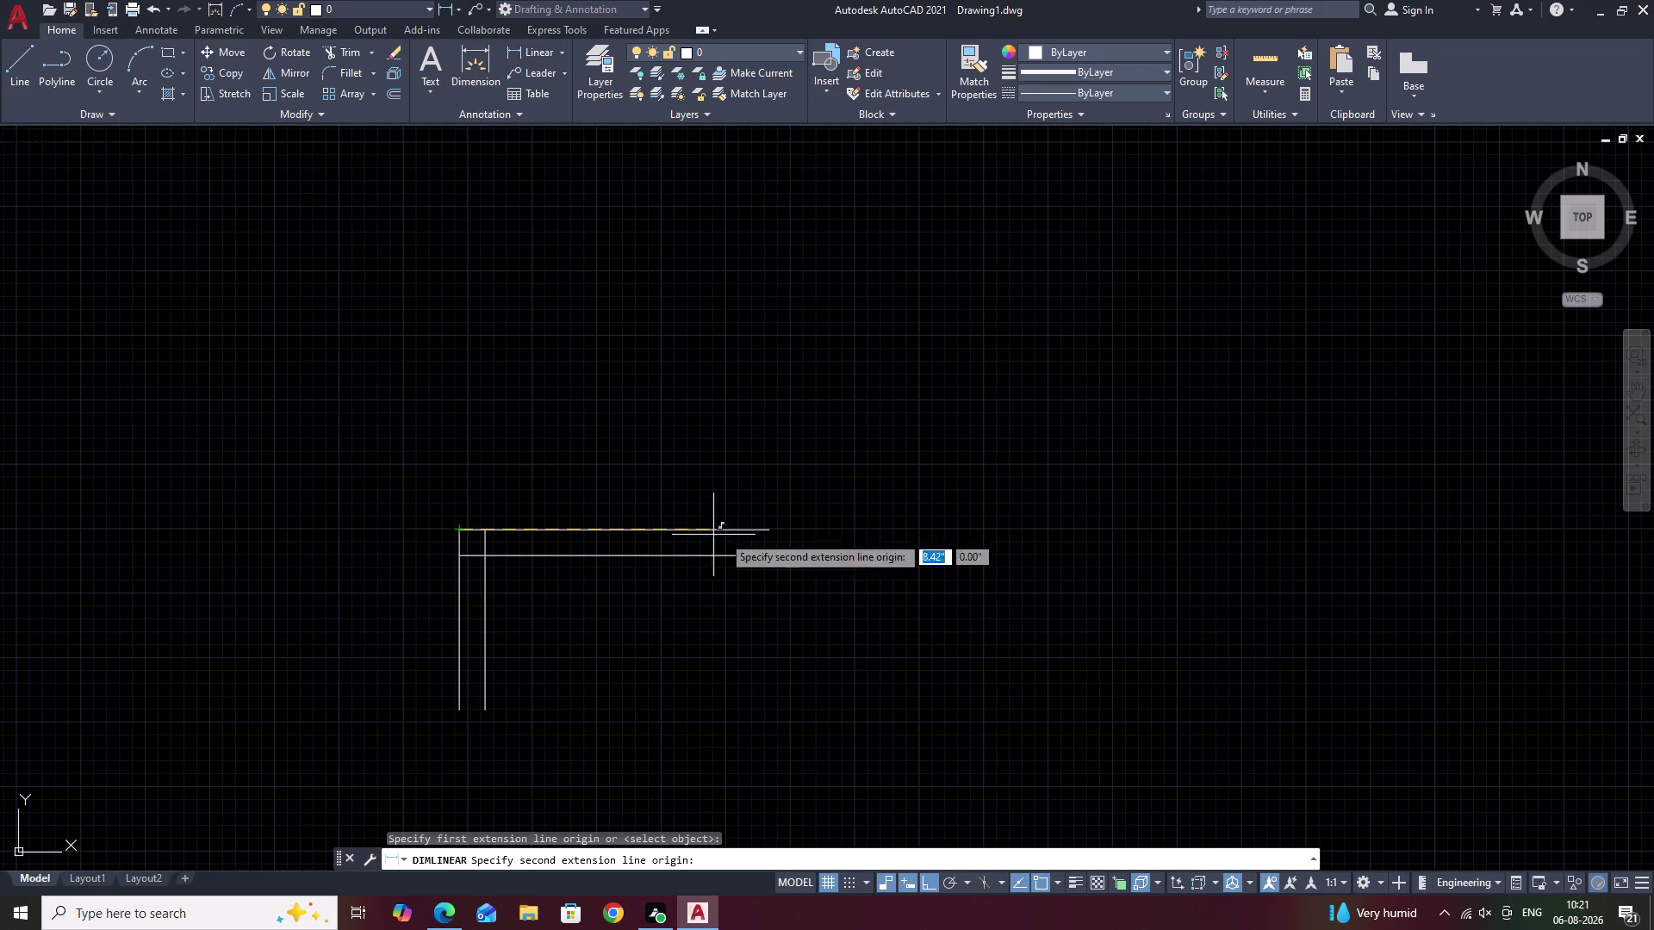
click(767, 531)
key(Escape)
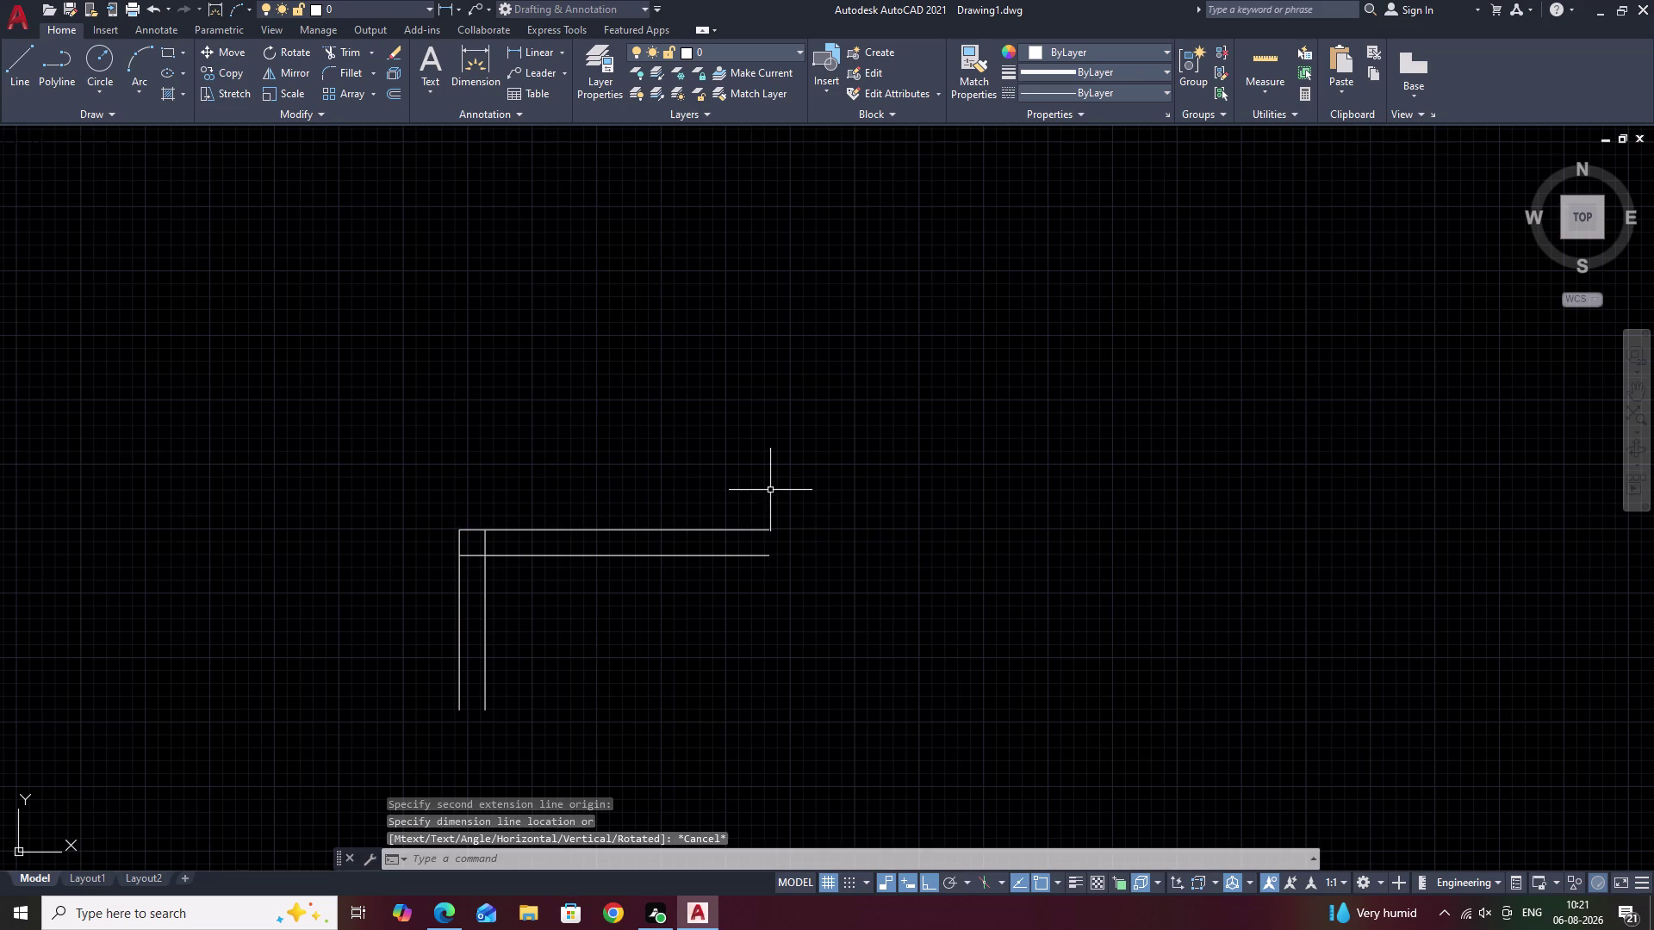
Fillet the two tread lines into a rounded nosing.
text(F)
key(space)
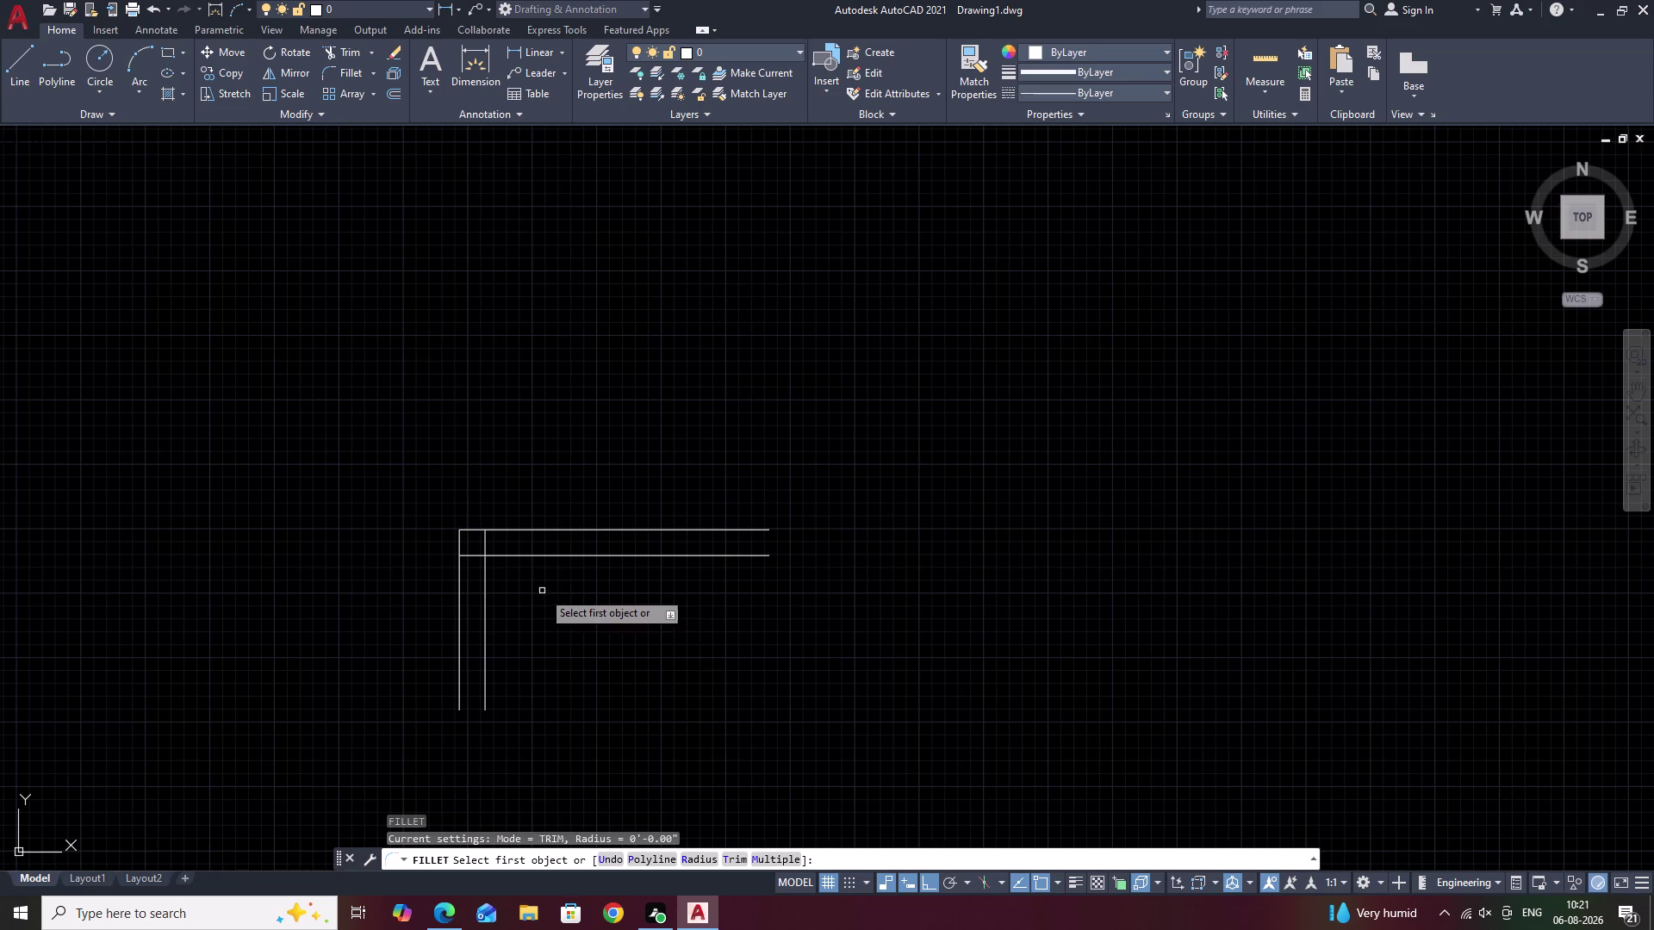
double_click(529, 553)
click(524, 530)
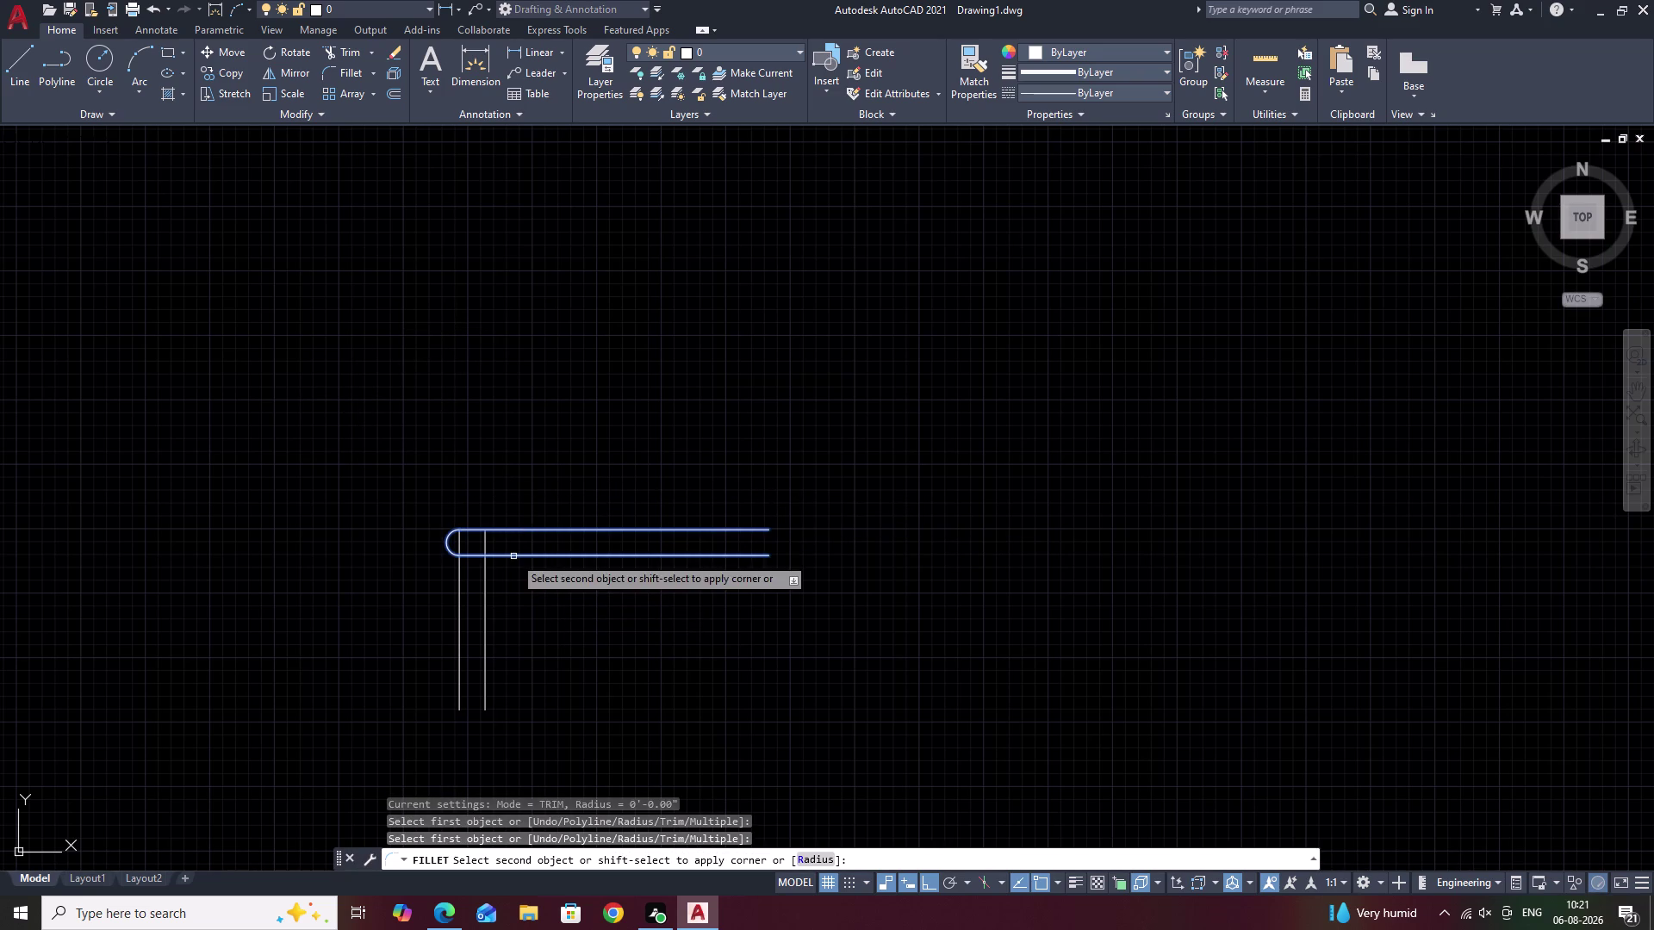
click(513, 557)
key(Escape)
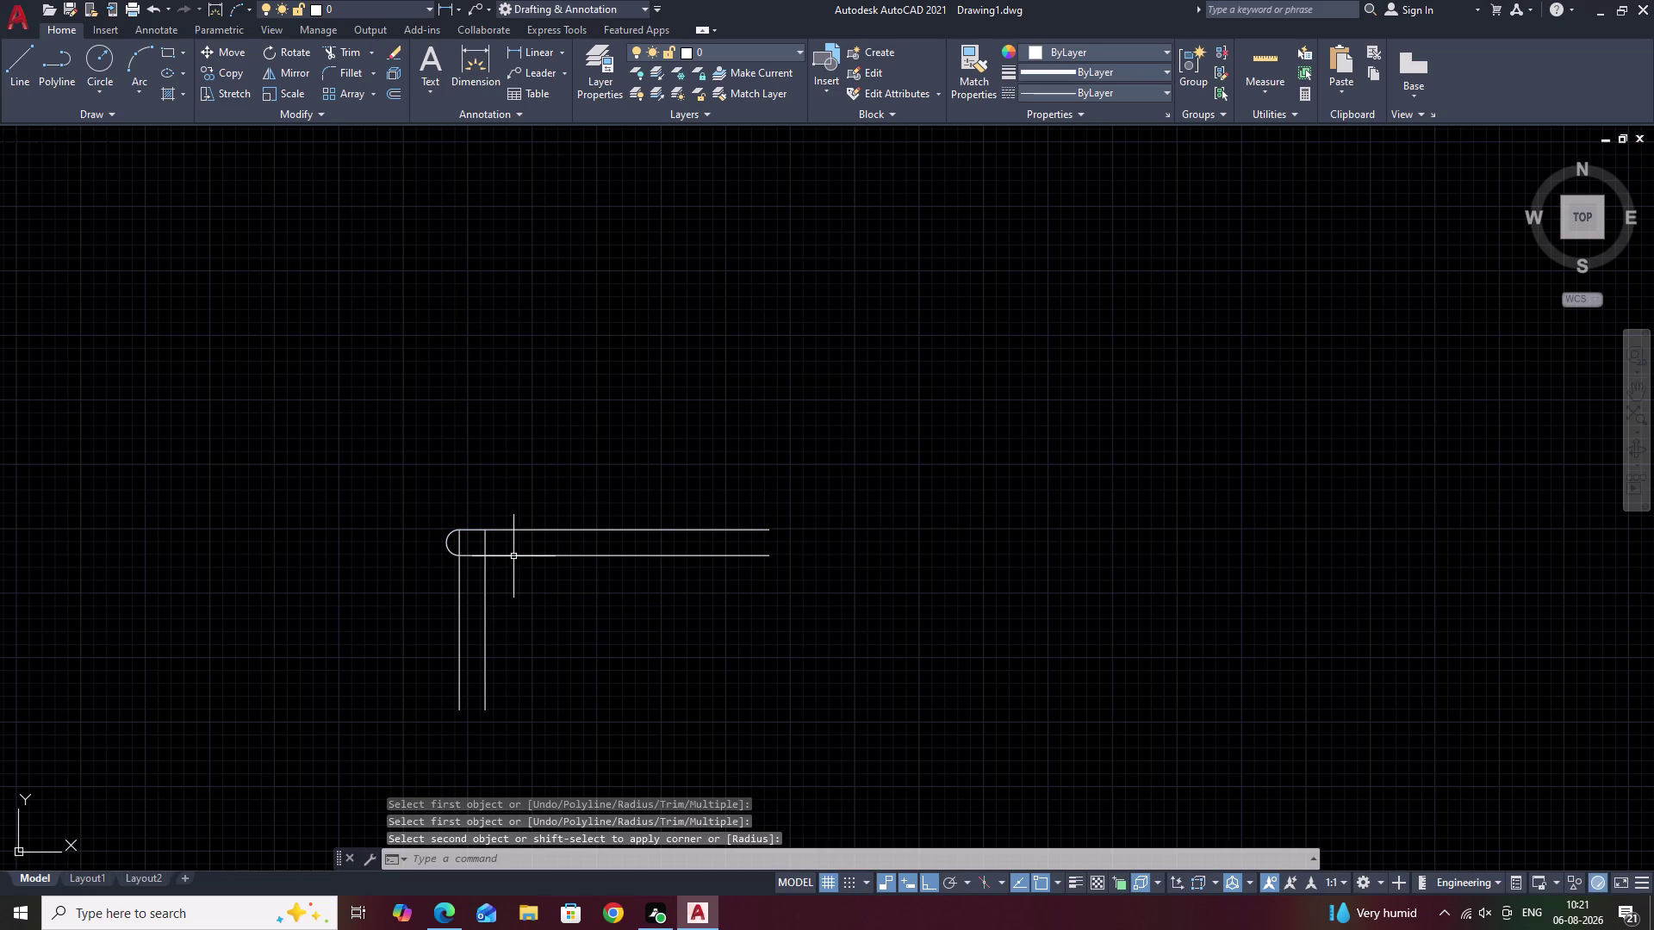
Trim the inner and outer riser lines inside the rounded nosing.
text(TR)
key(space)
scroll(up, 3)
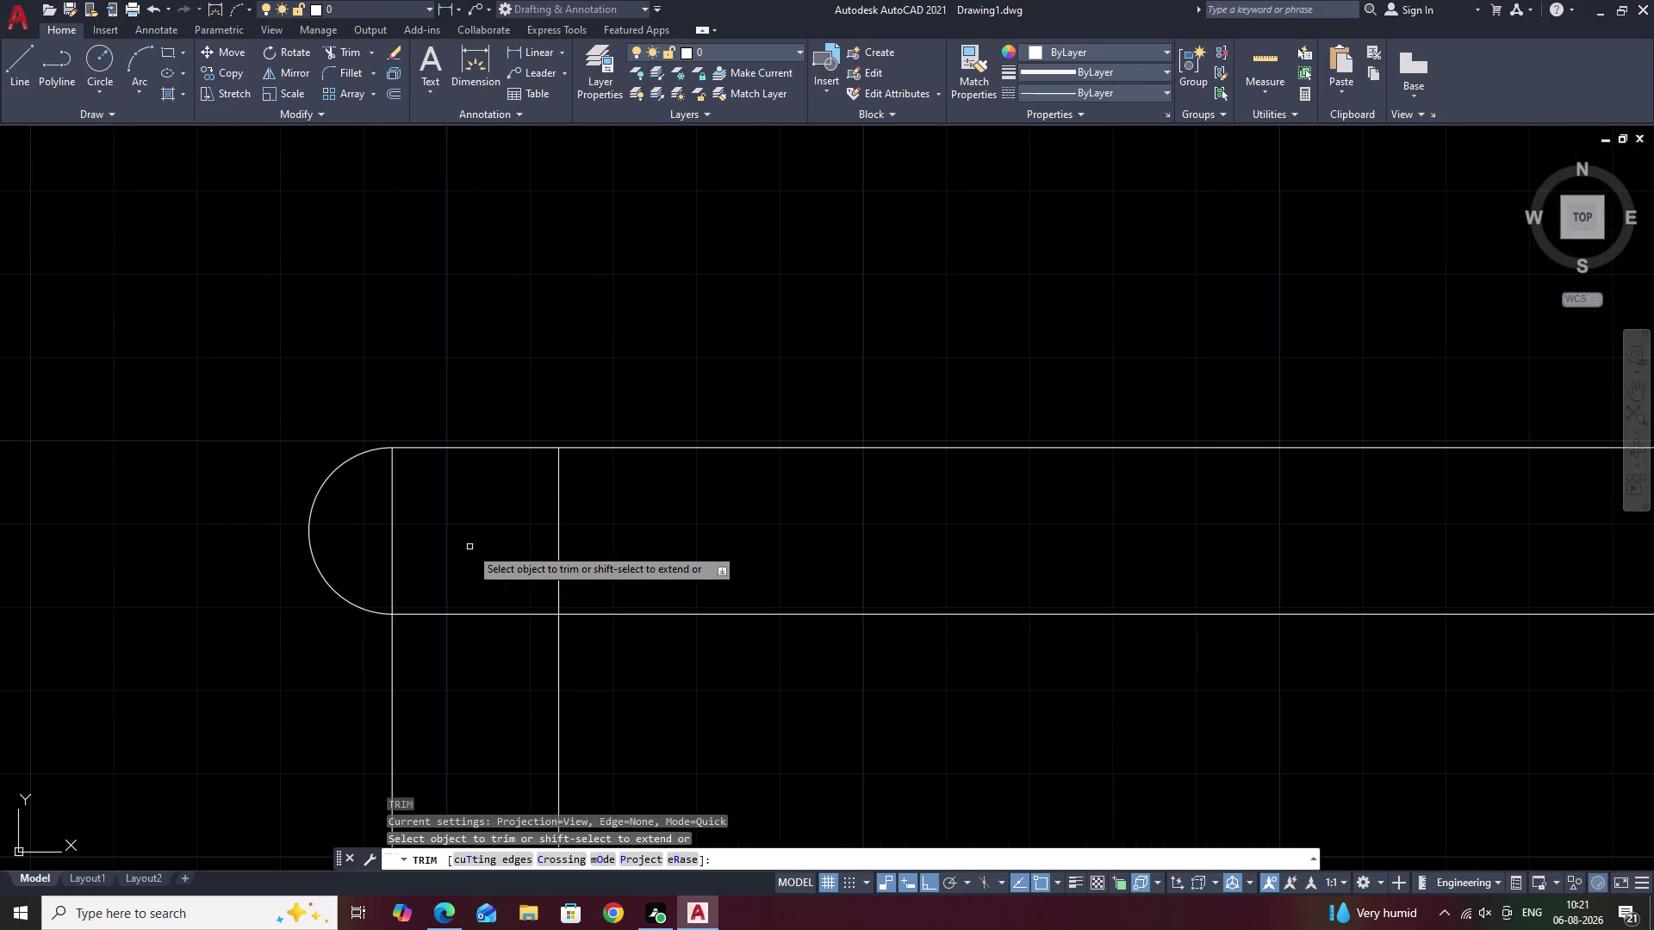
click(559, 532)
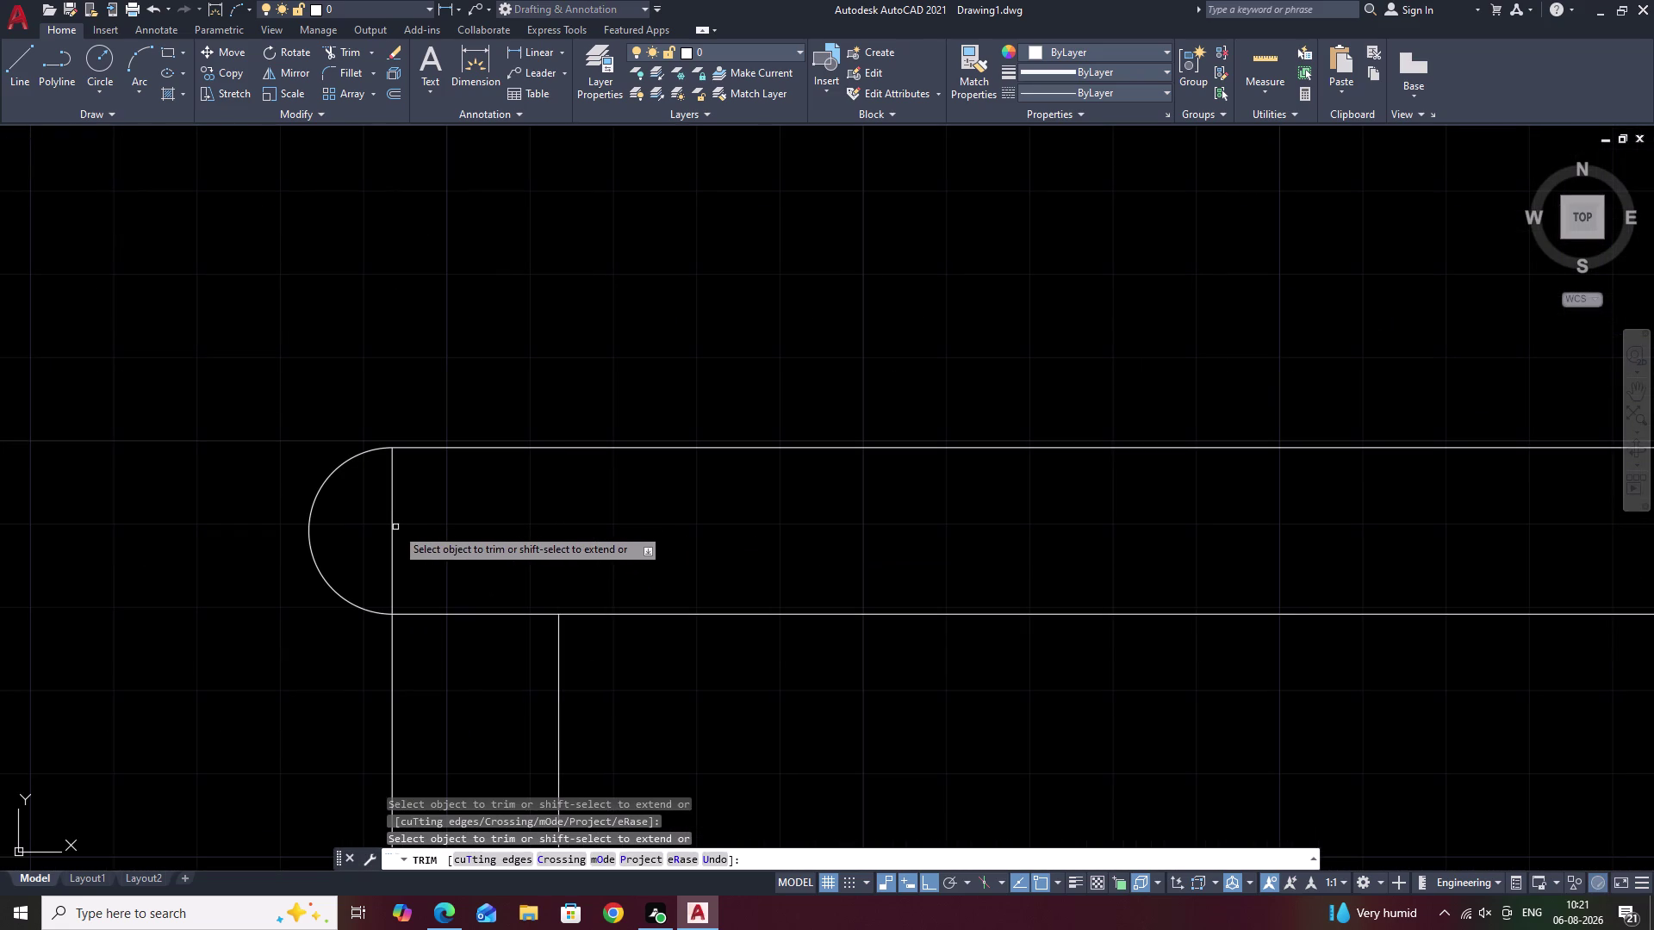
click(392, 531)
scroll(down, 3)
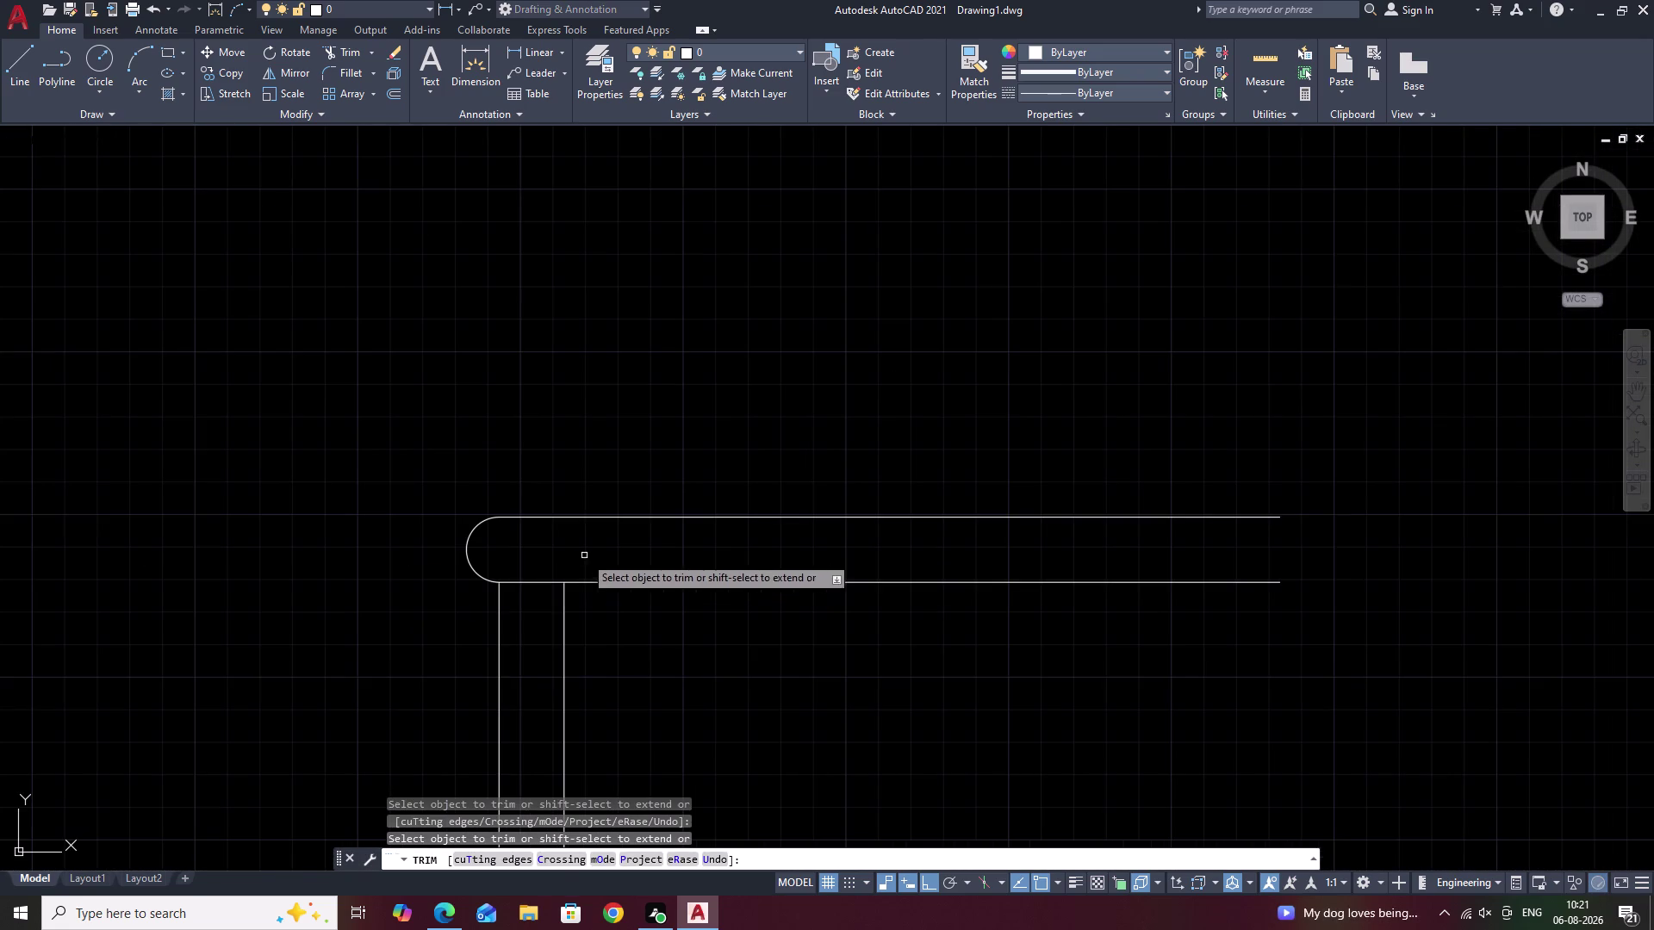
key(Escape)
scroll(down, 3)
Select the whole tread profile.
middle_drag(812, 632, 833, 522)
drag(1013, 354, 540, 503)
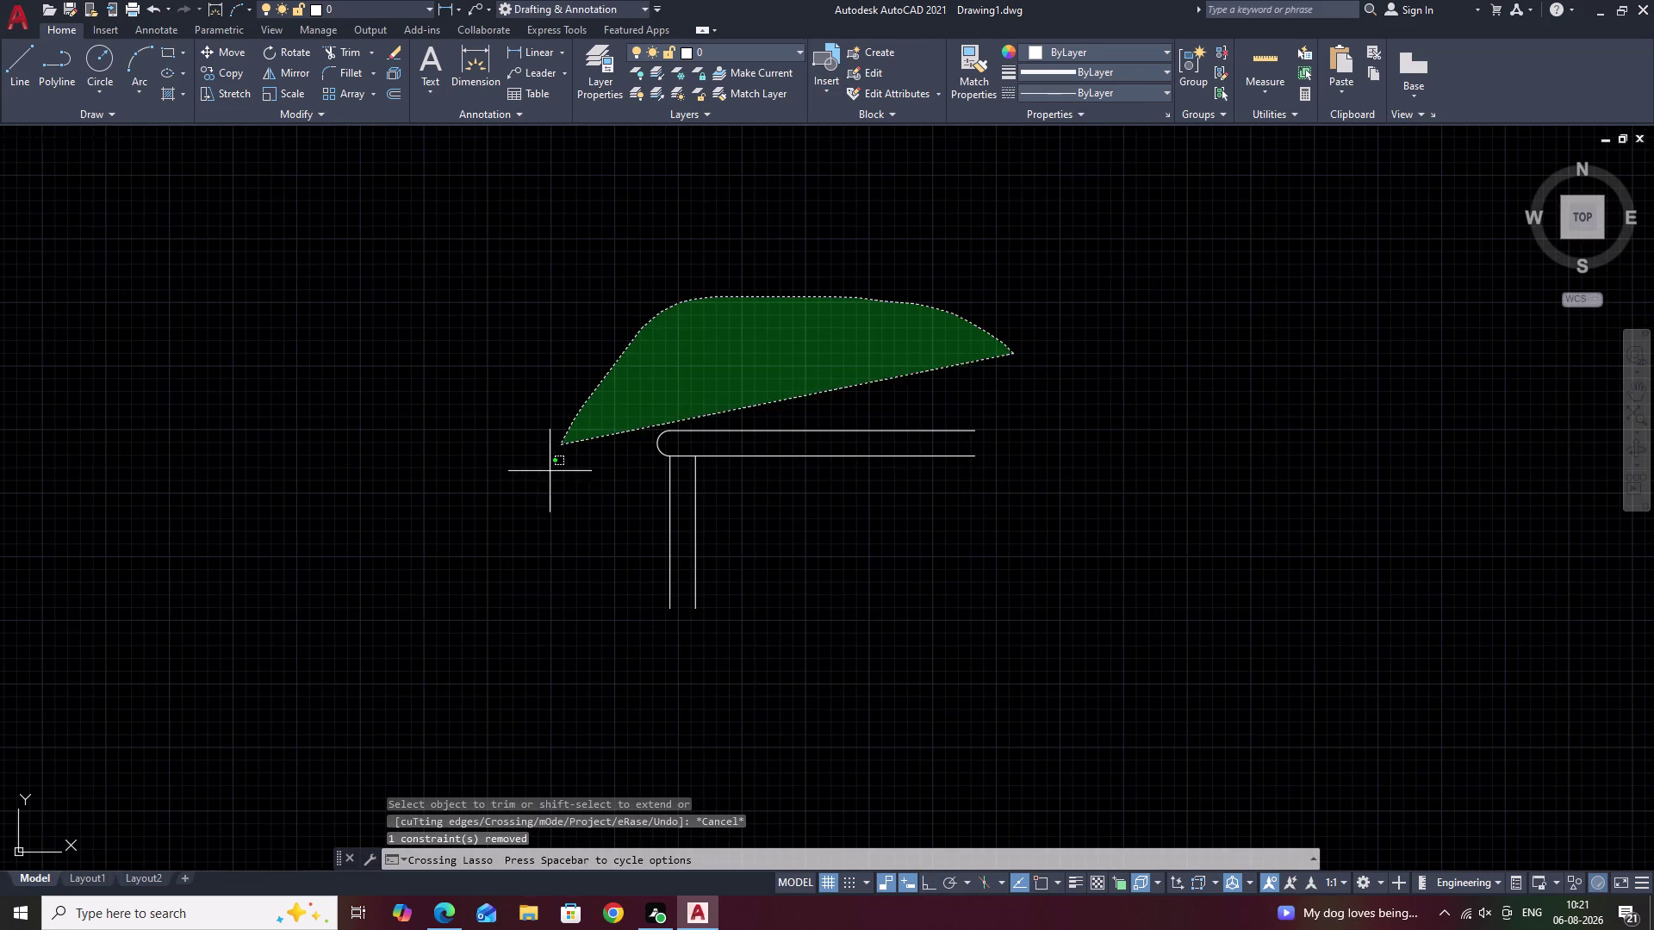
drag(540, 503, 945, 614)
click(944, 614)
Mirror the rounded-nosing tread profile about a vertical line and reselect it.
text(C)
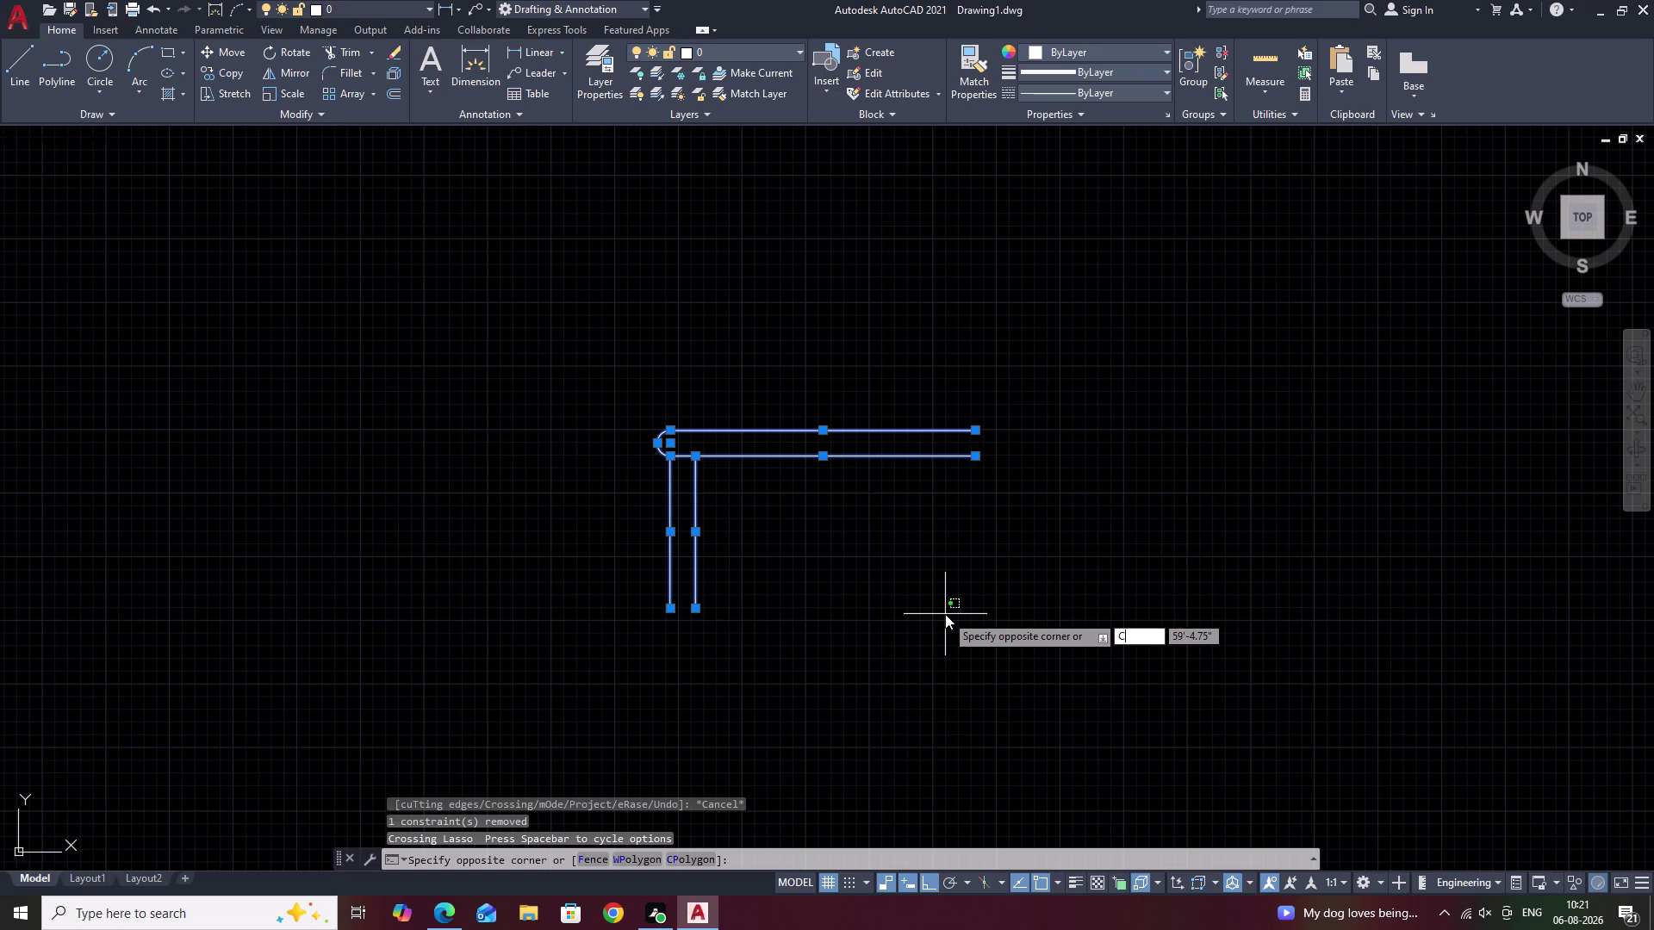
text(O)
key(space)
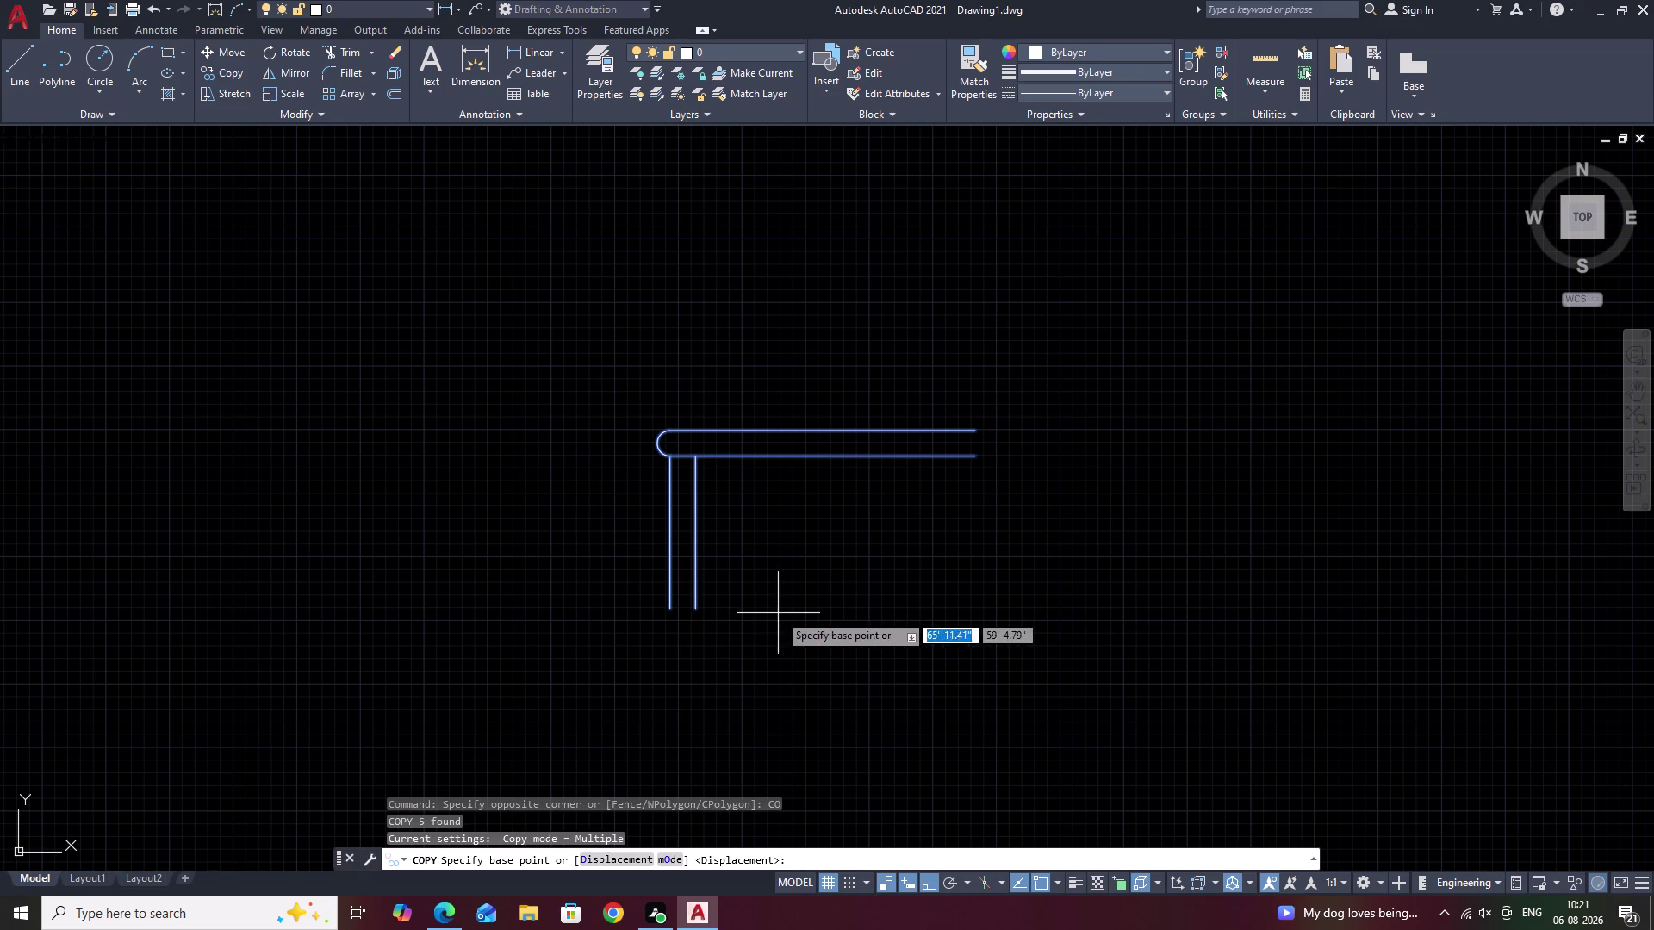
key(Escape)
drag(982, 380, 1013, 715)
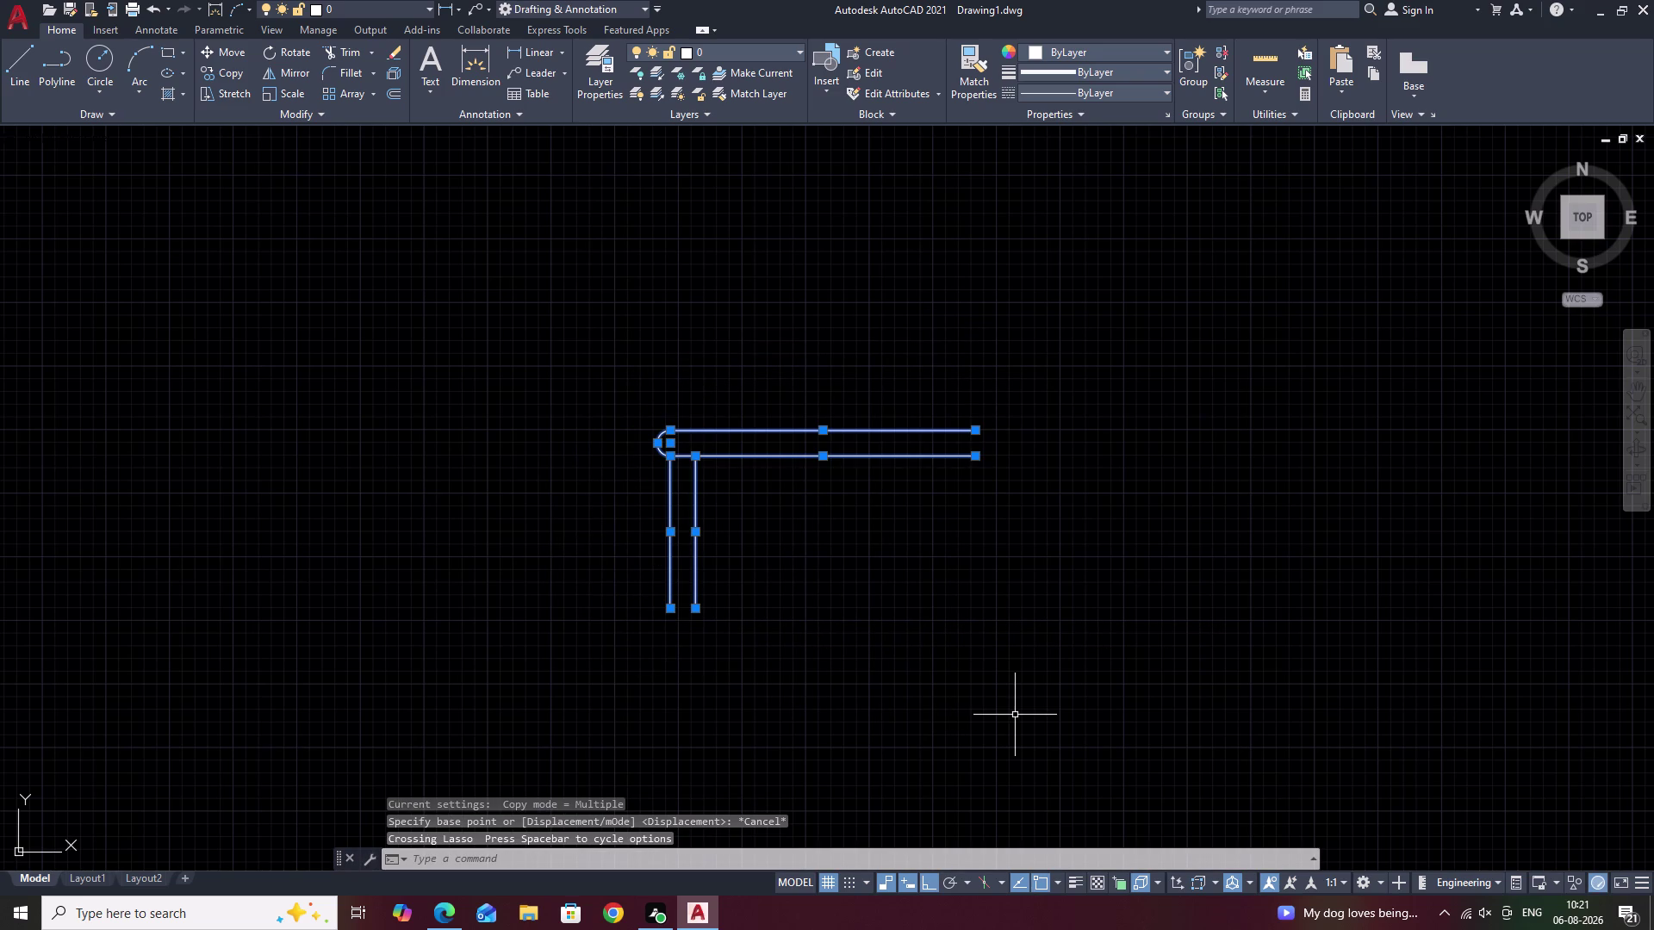
text(MI)
key(space)
click(1259, 593)
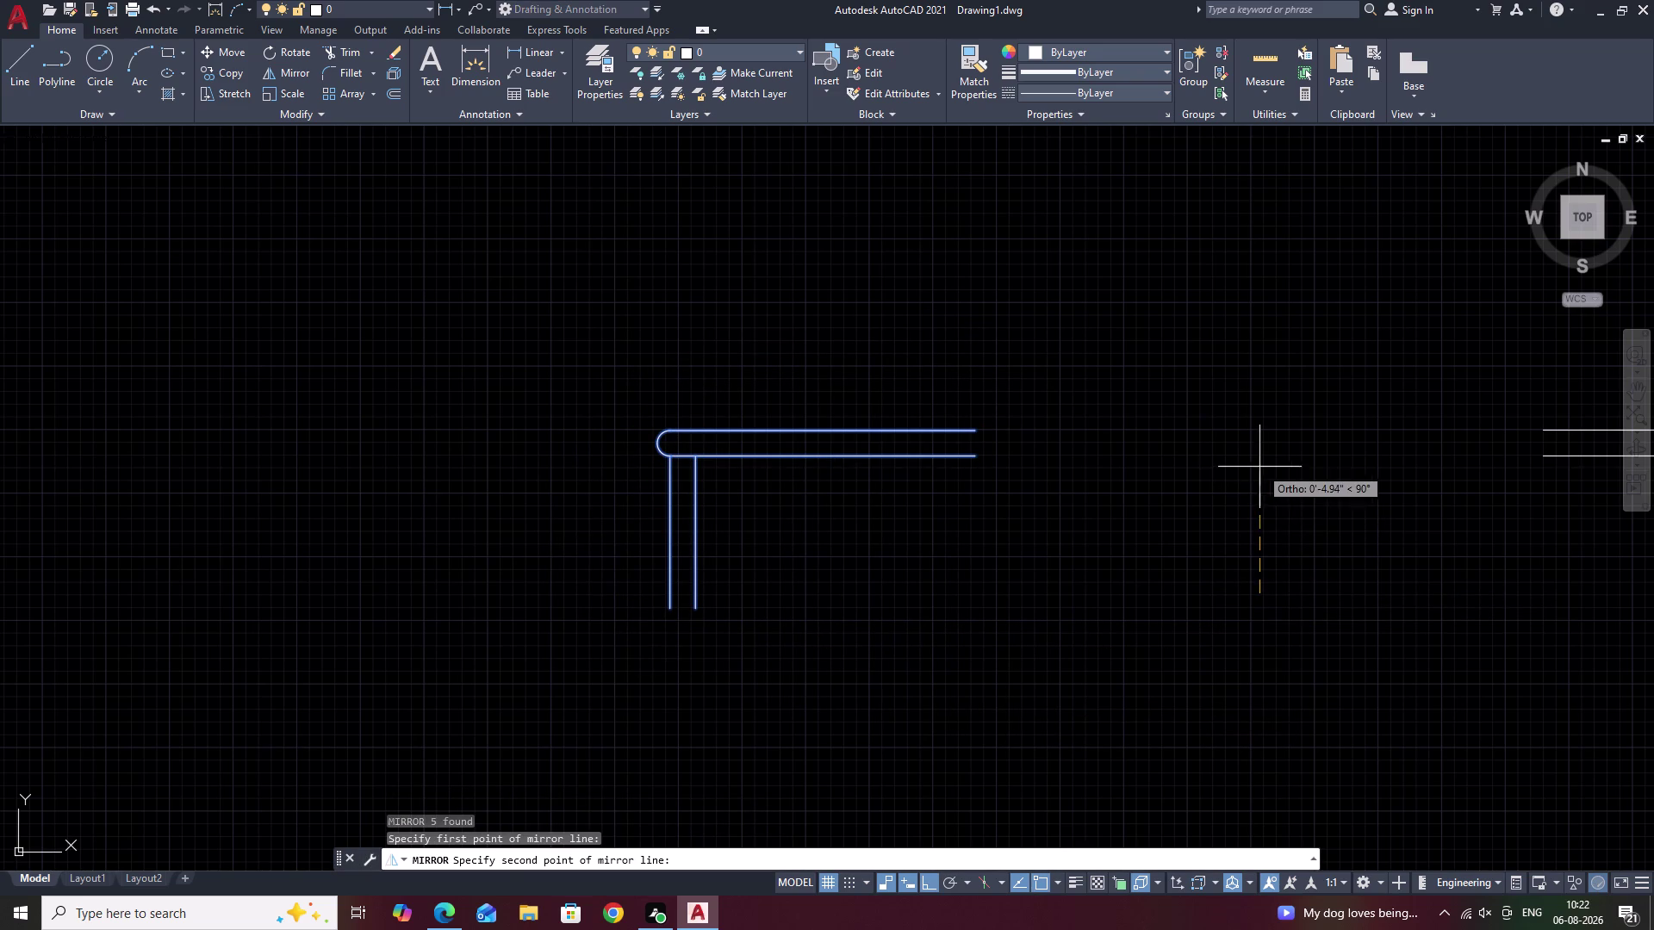
click(1251, 467)
drag(1277, 534, 1251, 467)
drag(982, 379, 1067, 636)
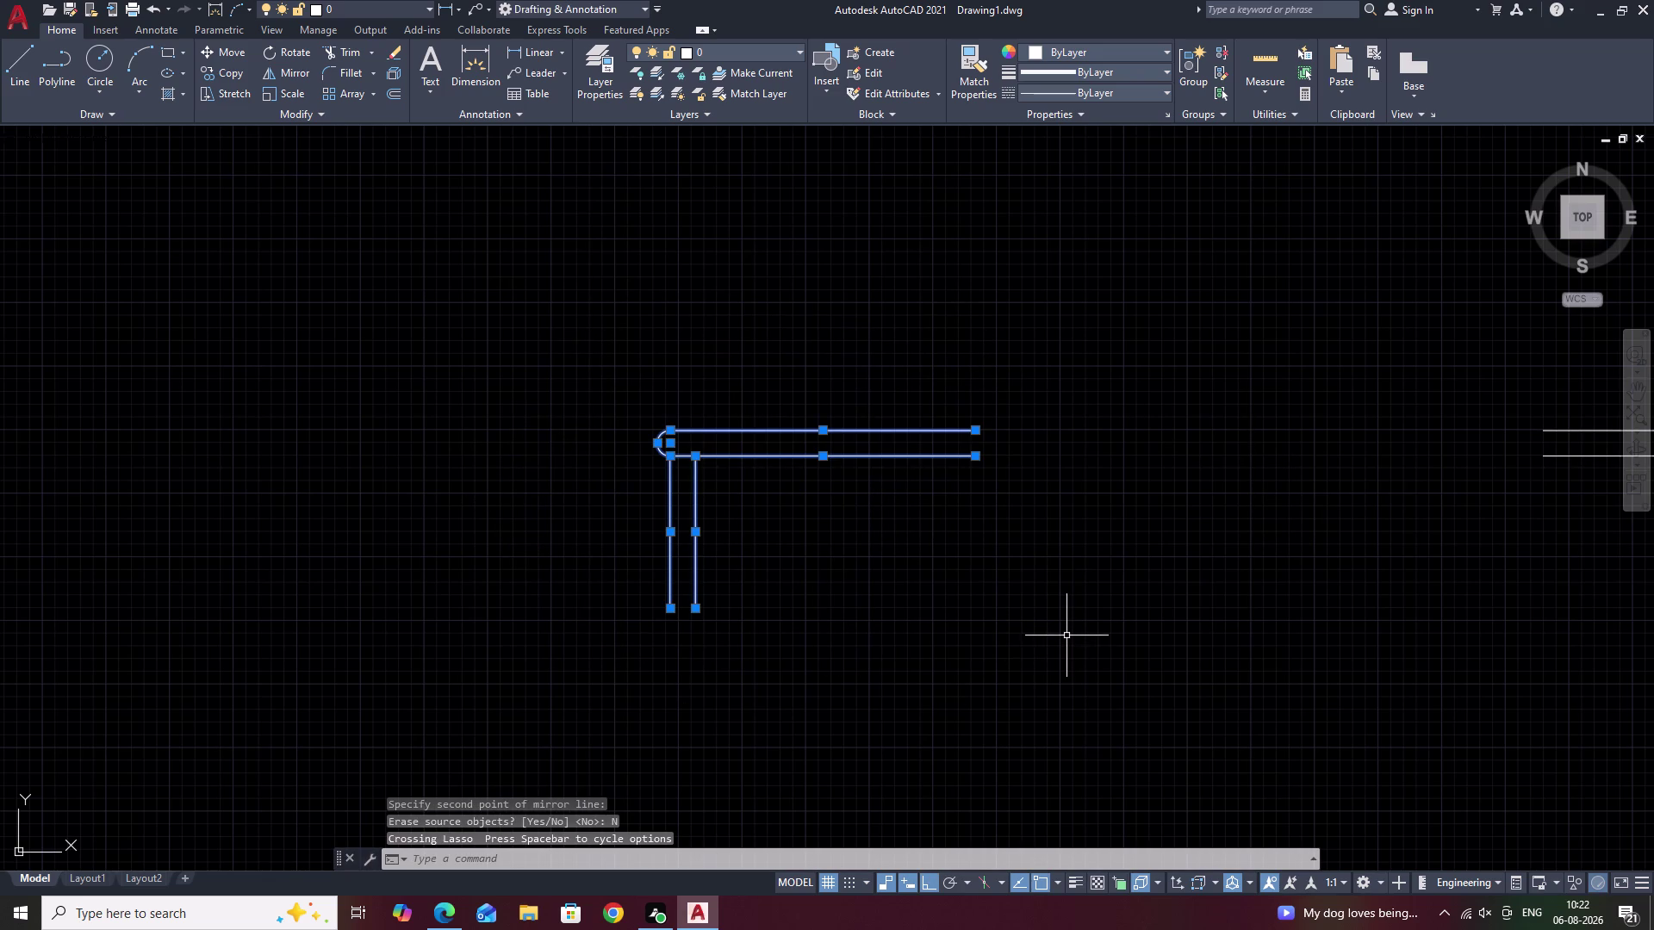
Copy the tread profile onto the first three step corners, with ortho turned off.
text(CO)
key(space)
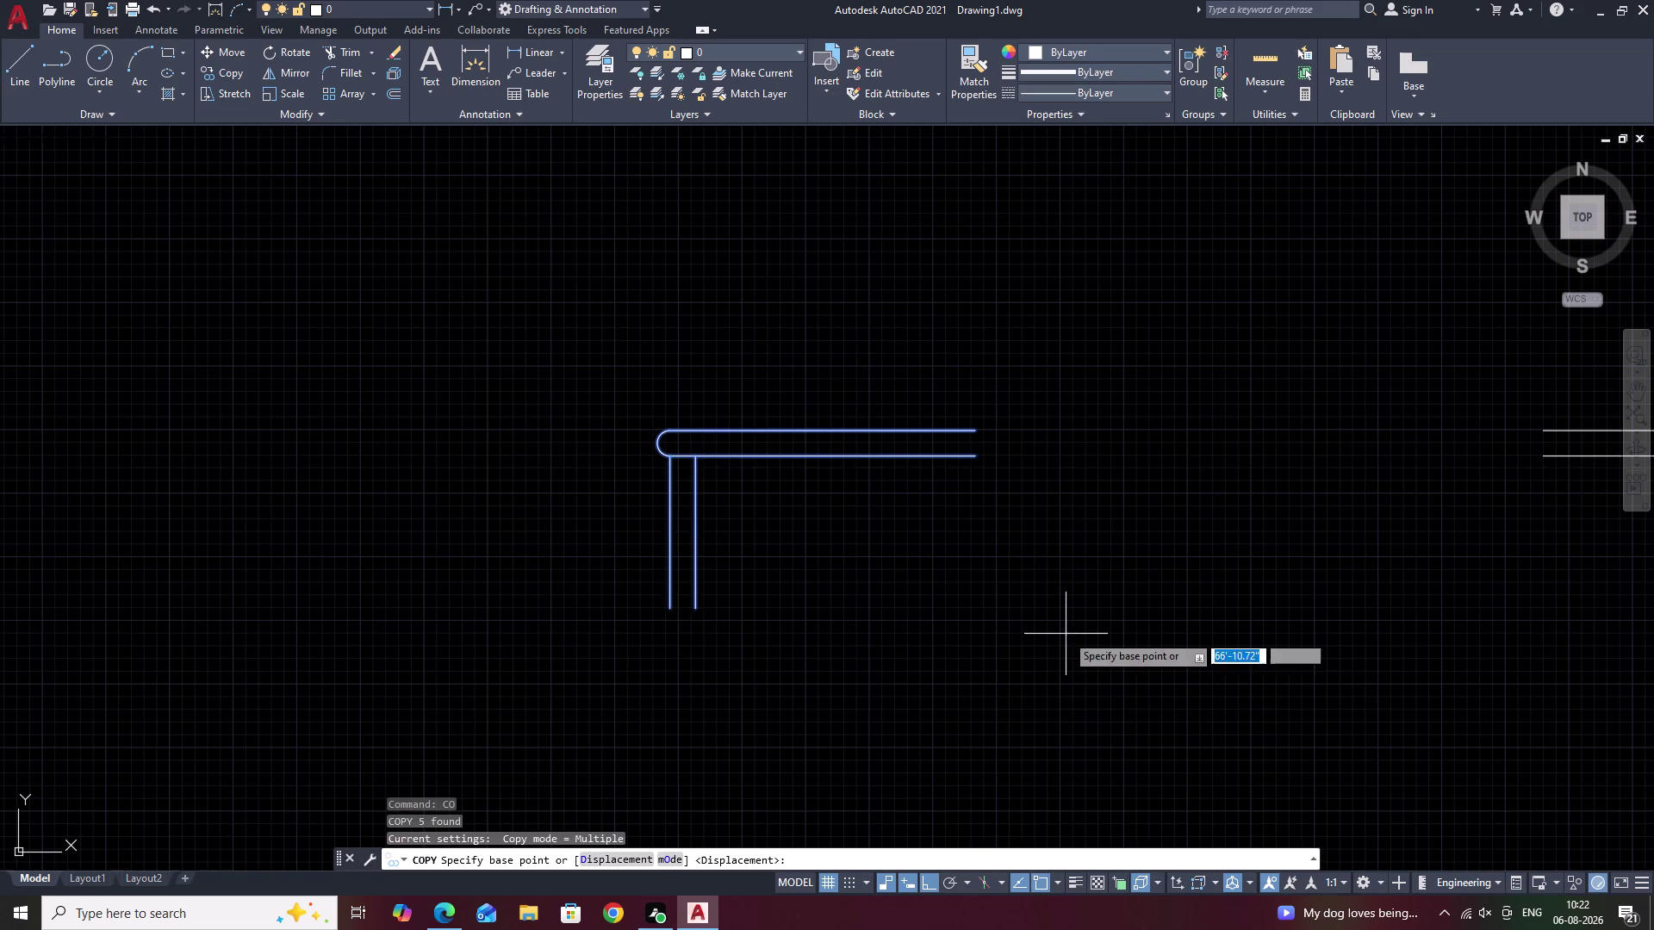
click(669, 608)
scroll(down, 3)
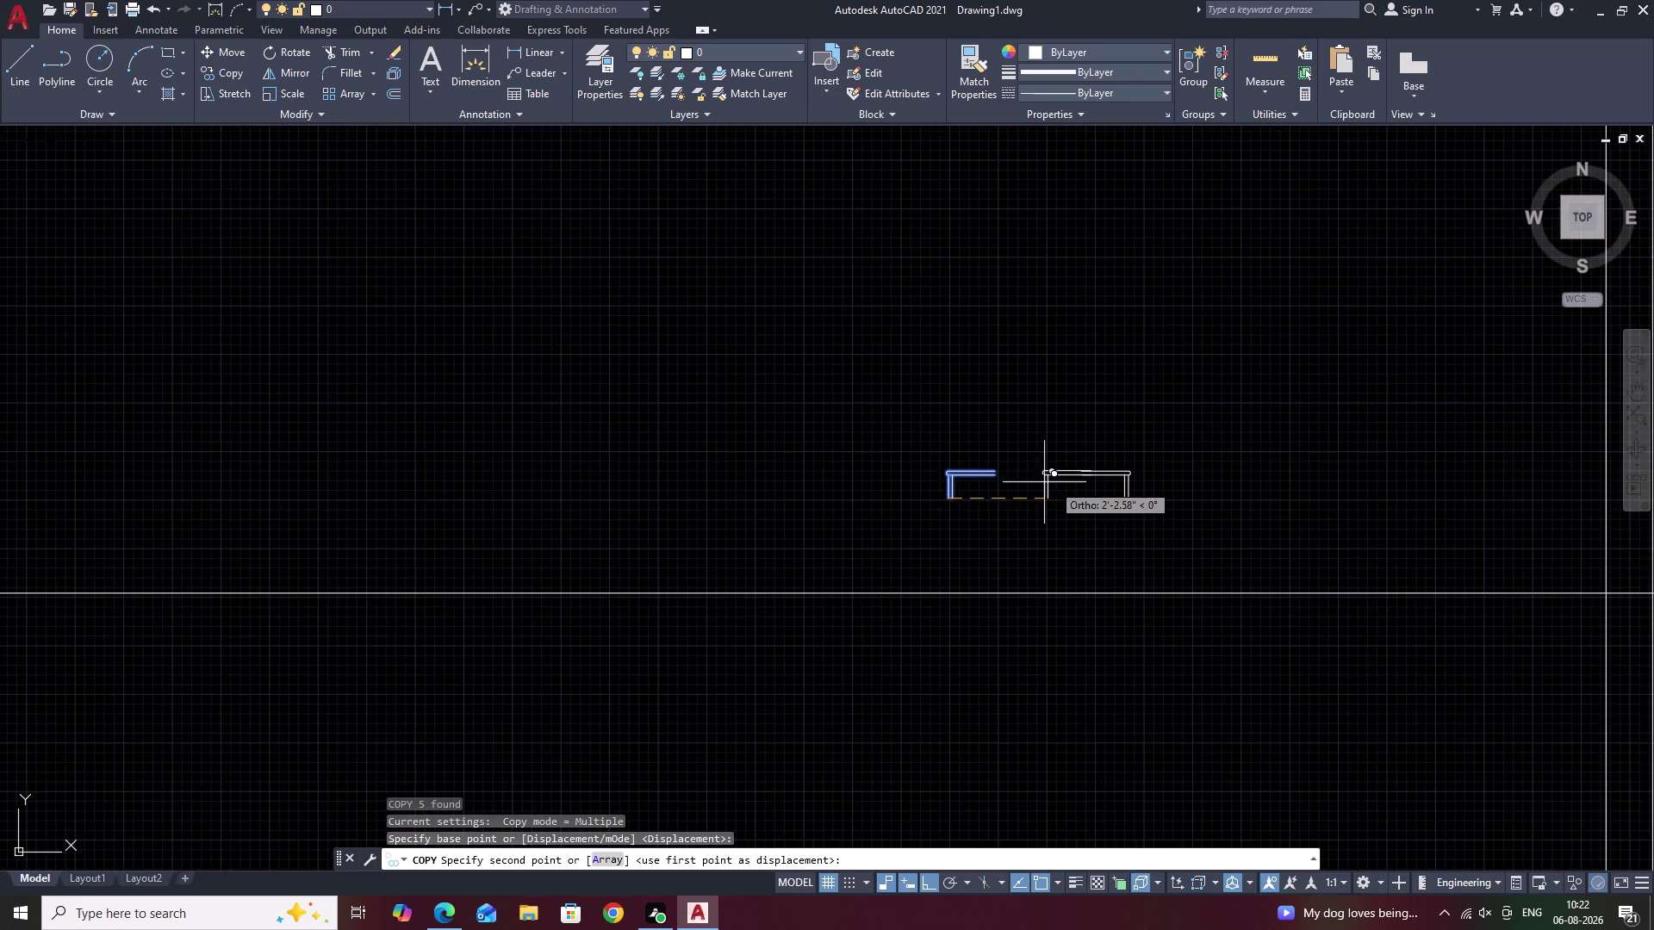
middle_drag(1052, 483, 397, 508)
scroll(up, 3)
key(F8)
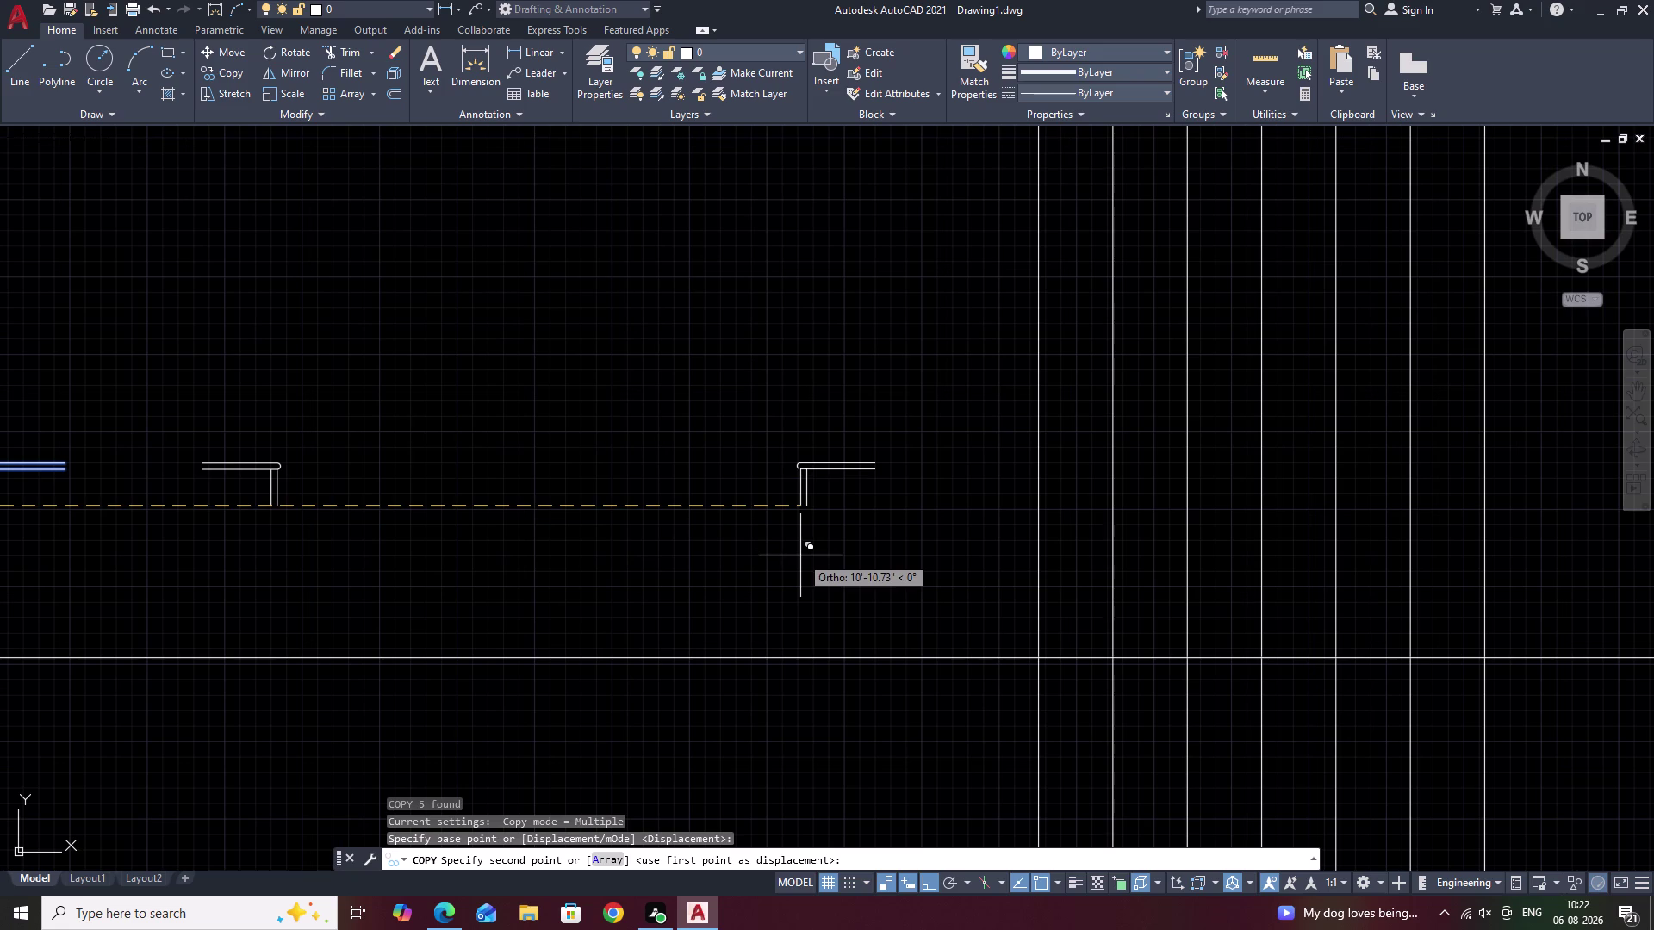
middle_drag(1081, 633, 1009, 481)
scroll(up, 3)
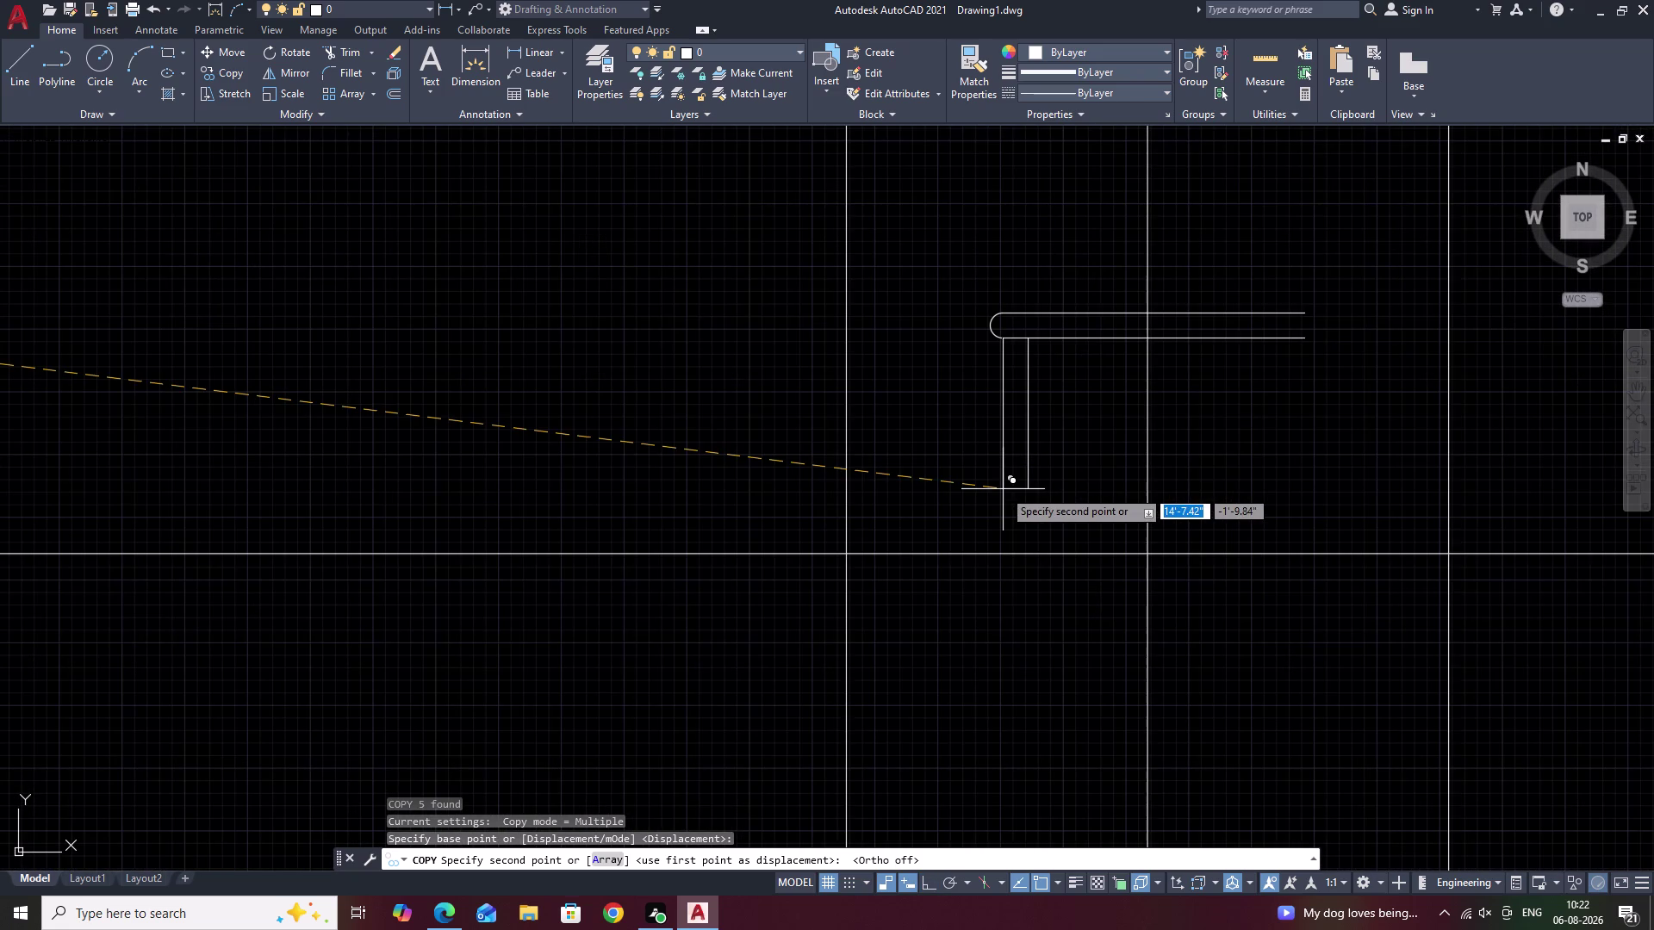
scroll(up, 3)
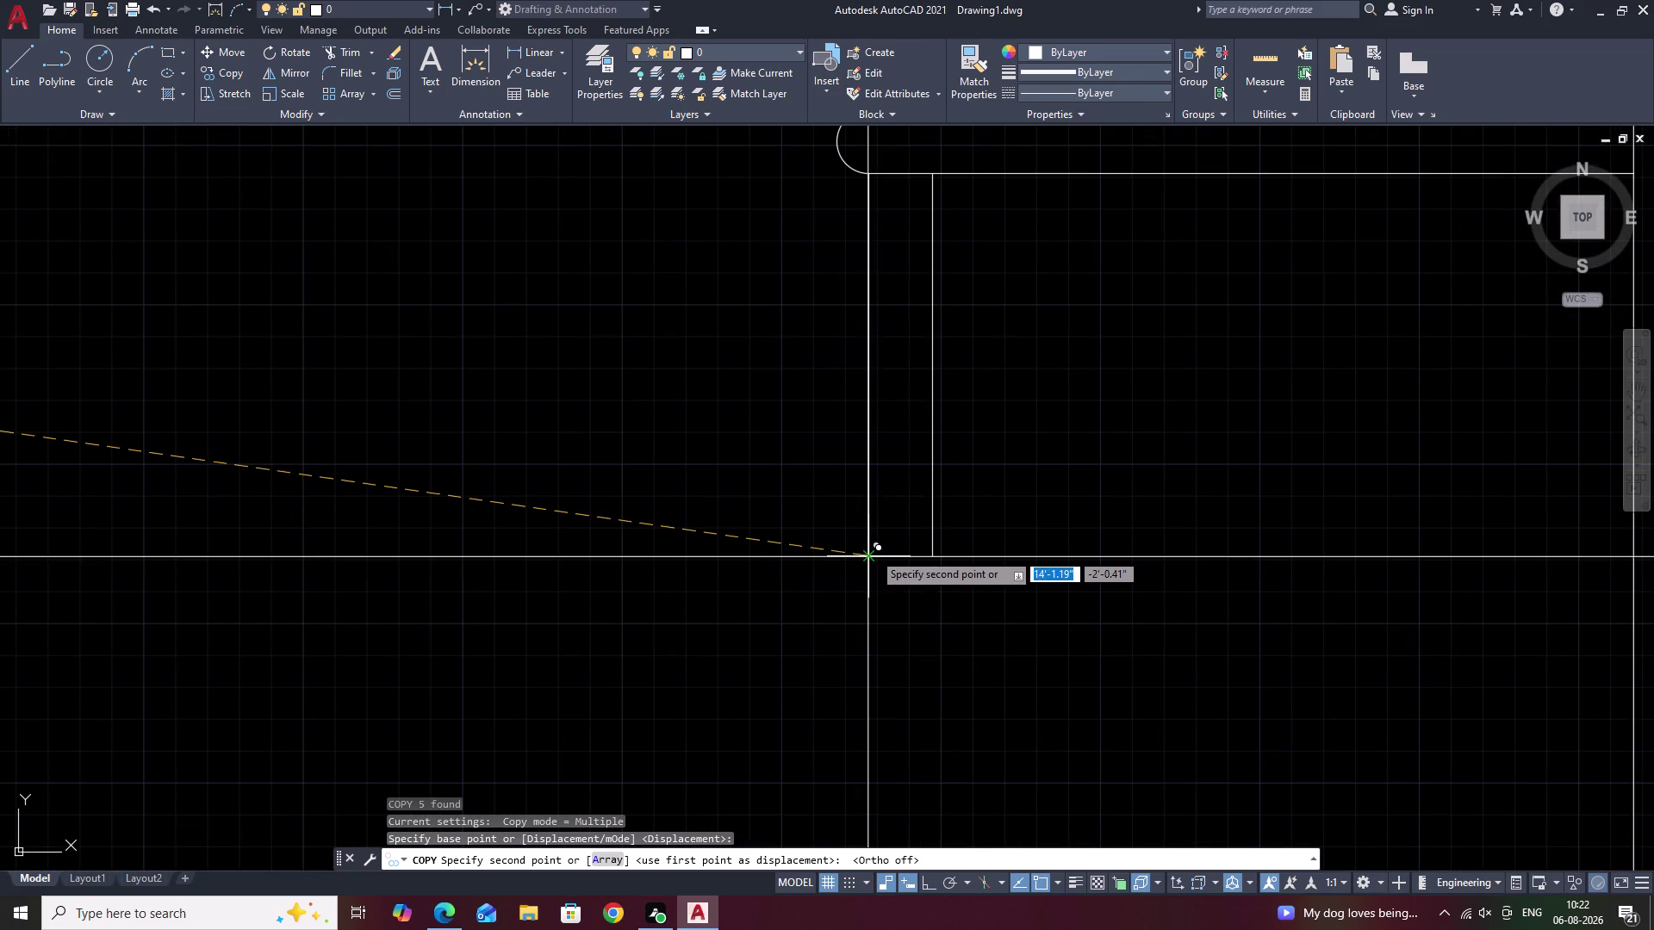
scroll(up, 3)
scroll(up, 3)
scroll(up, 3)
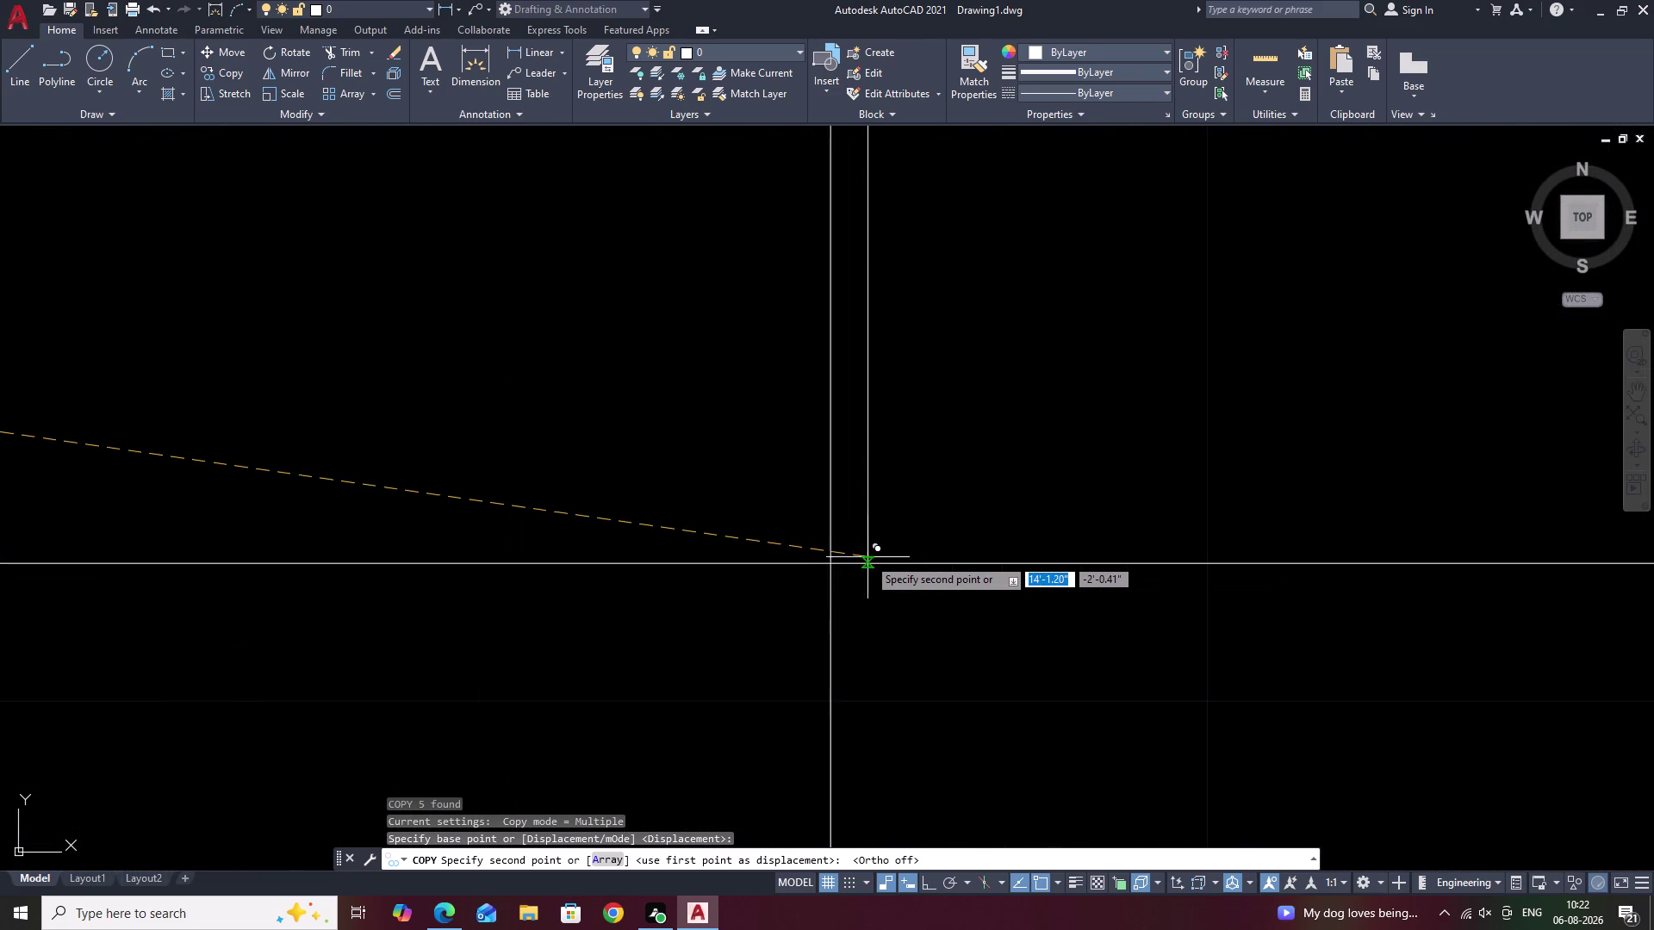
click(826, 564)
scroll(down, 3)
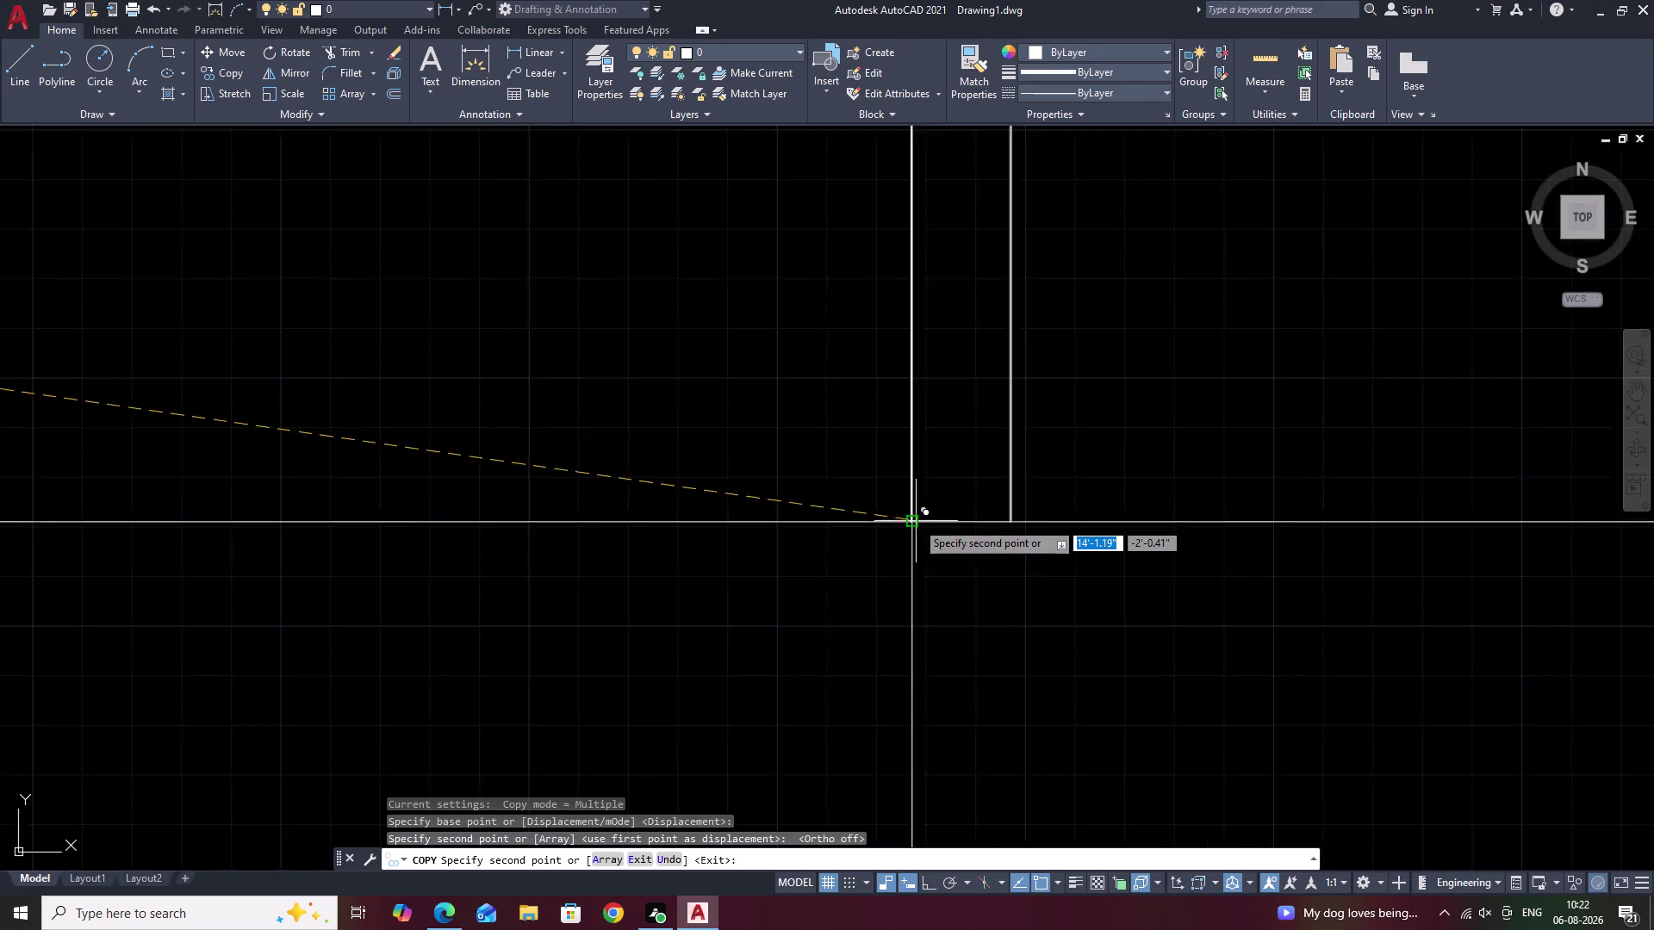
middle_drag(1127, 347, 710, 744)
scroll(down, 3)
scroll(up, 3)
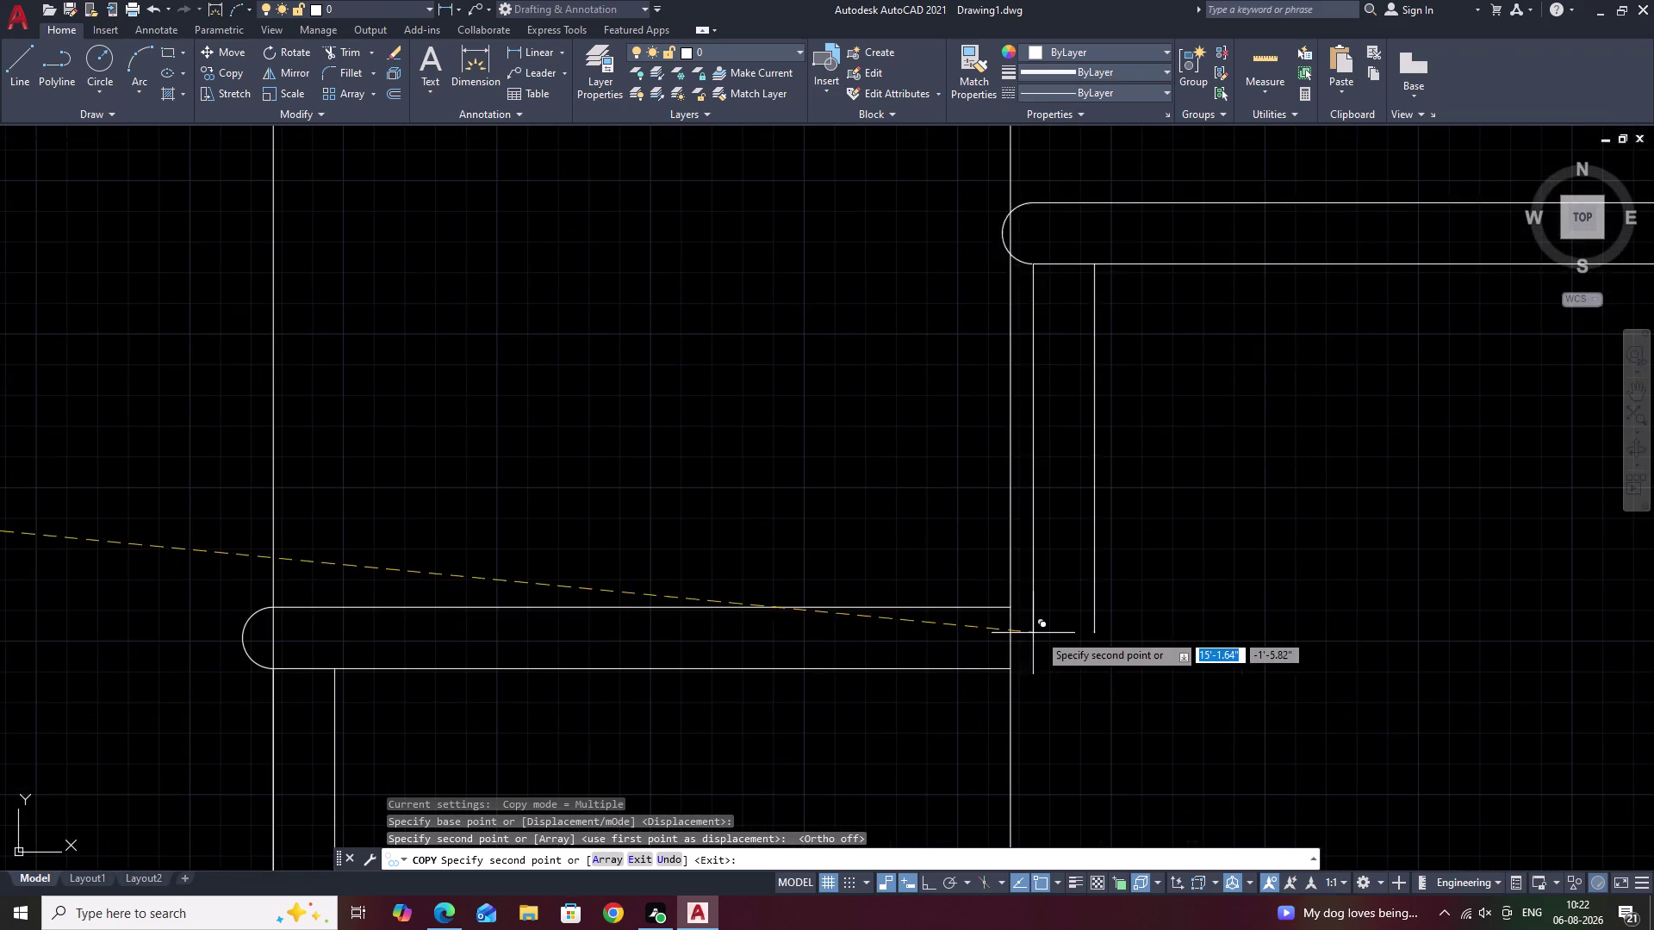
click(1010, 610)
scroll(down, 3)
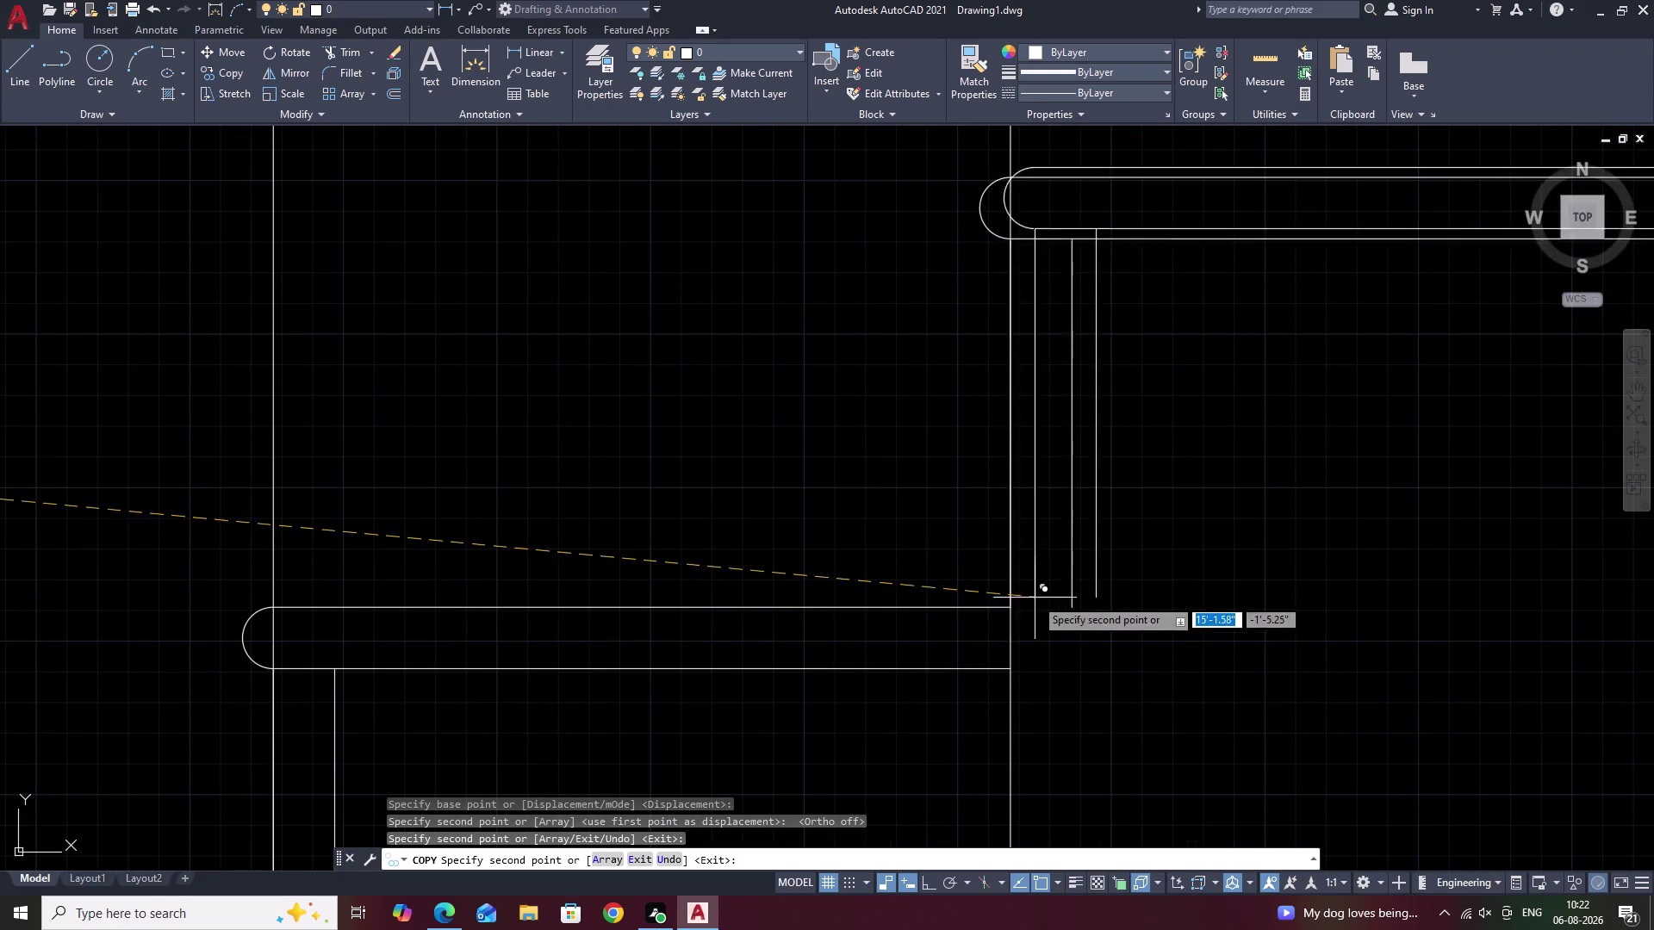
scroll(down, 3)
middle_drag(1169, 580, 855, 717)
scroll(up, 3)
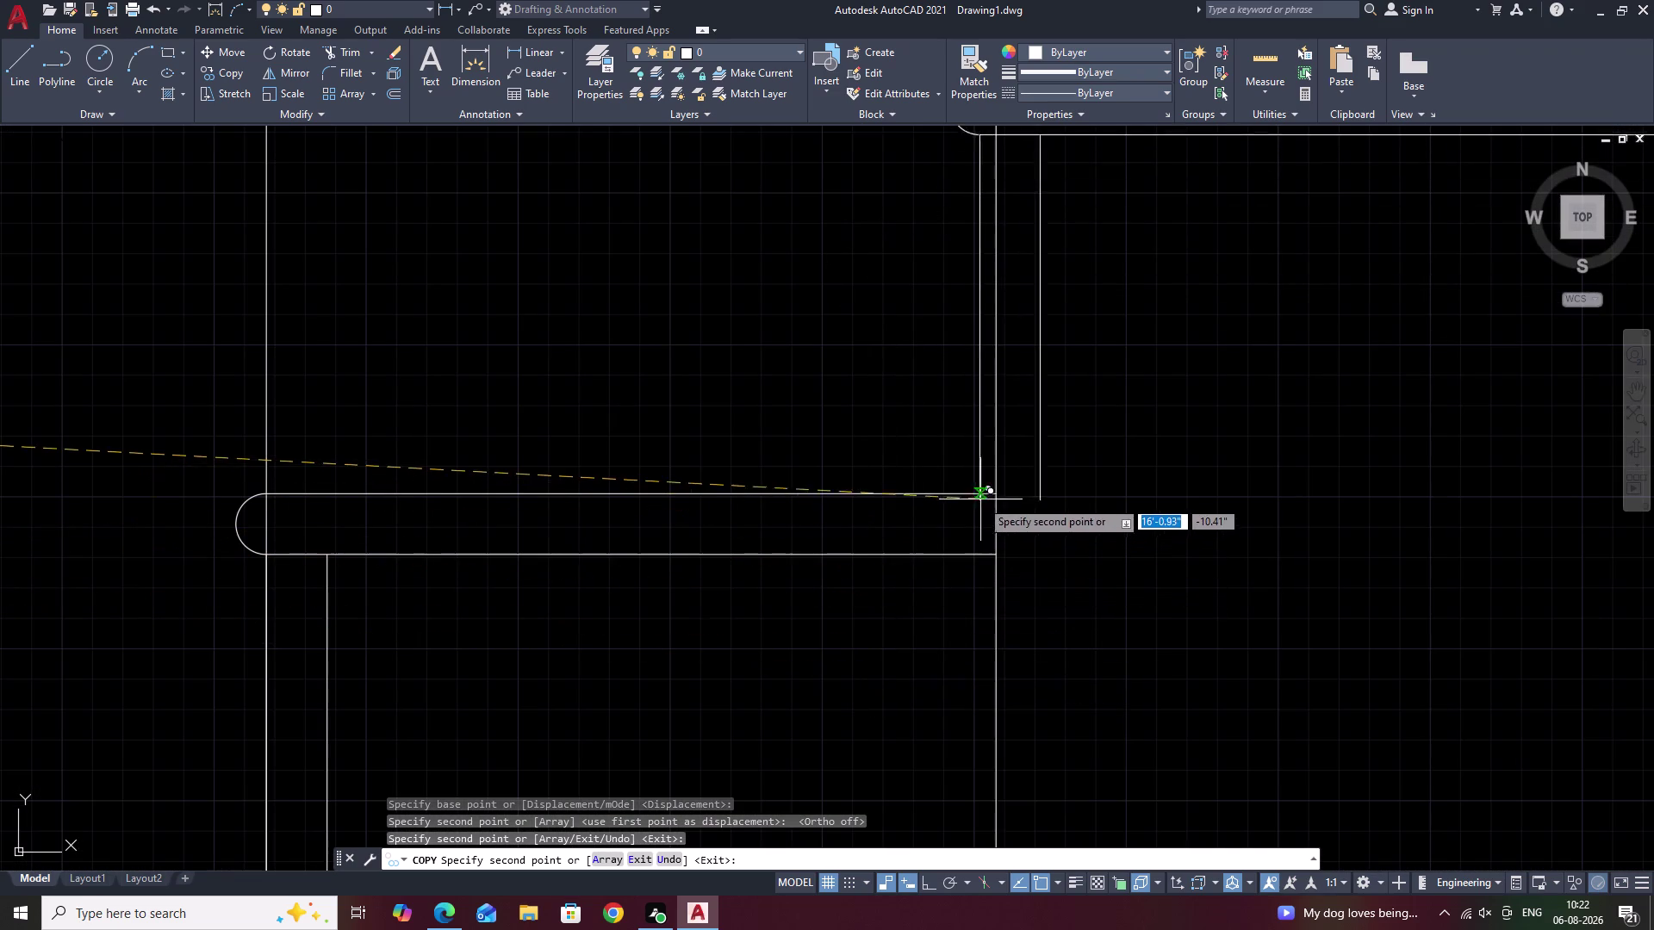
Snap five more tread copies up the remaining step corners to the topmost step.
double_click(989, 496)
scroll(down, 3)
middle_drag(1098, 490, 861, 731)
scroll(up, 3)
click(946, 623)
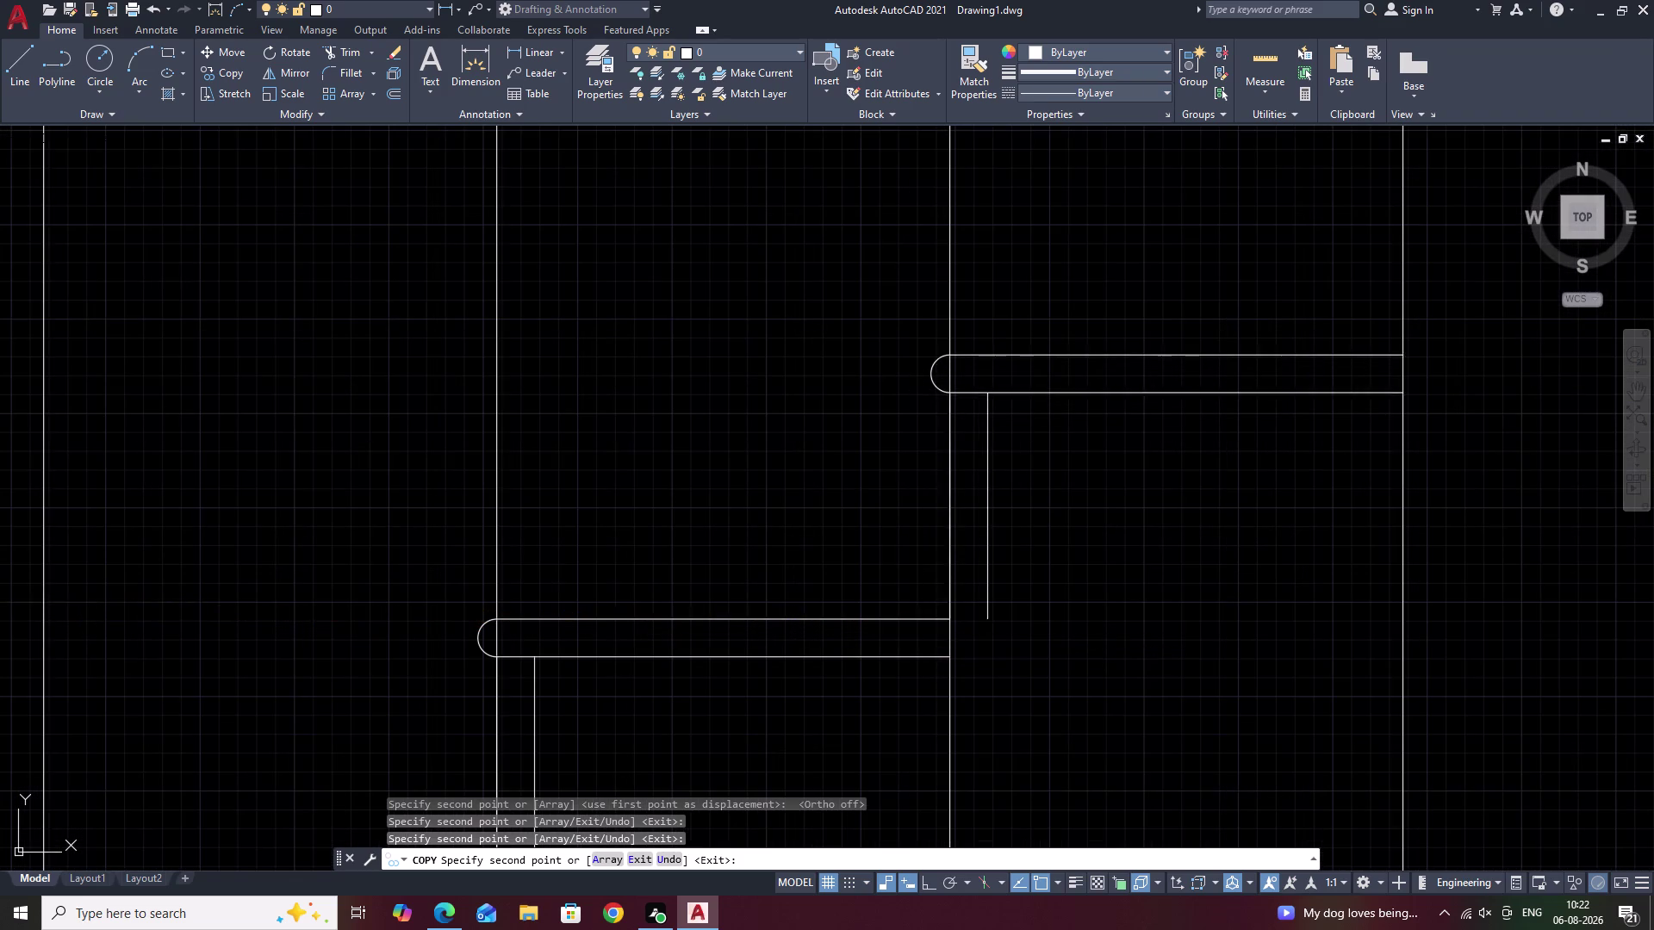
scroll(down, 3)
middle_drag(1041, 602, 853, 724)
scroll(up, 3)
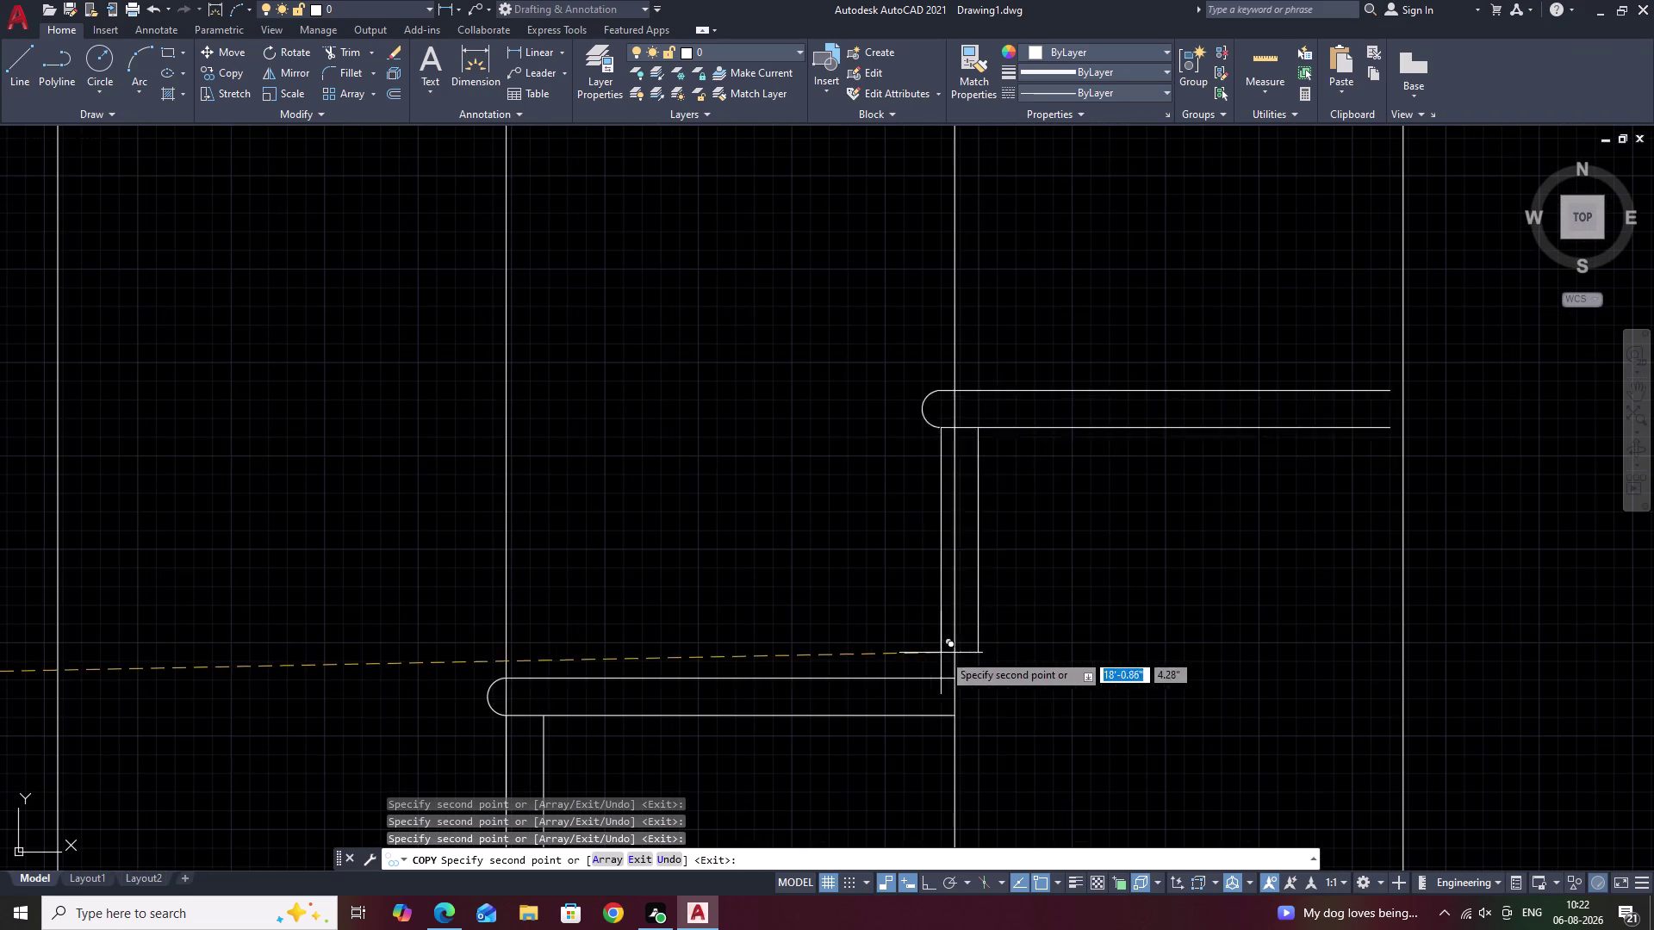
click(957, 677)
scroll(down, 3)
middle_drag(1060, 660, 929, 744)
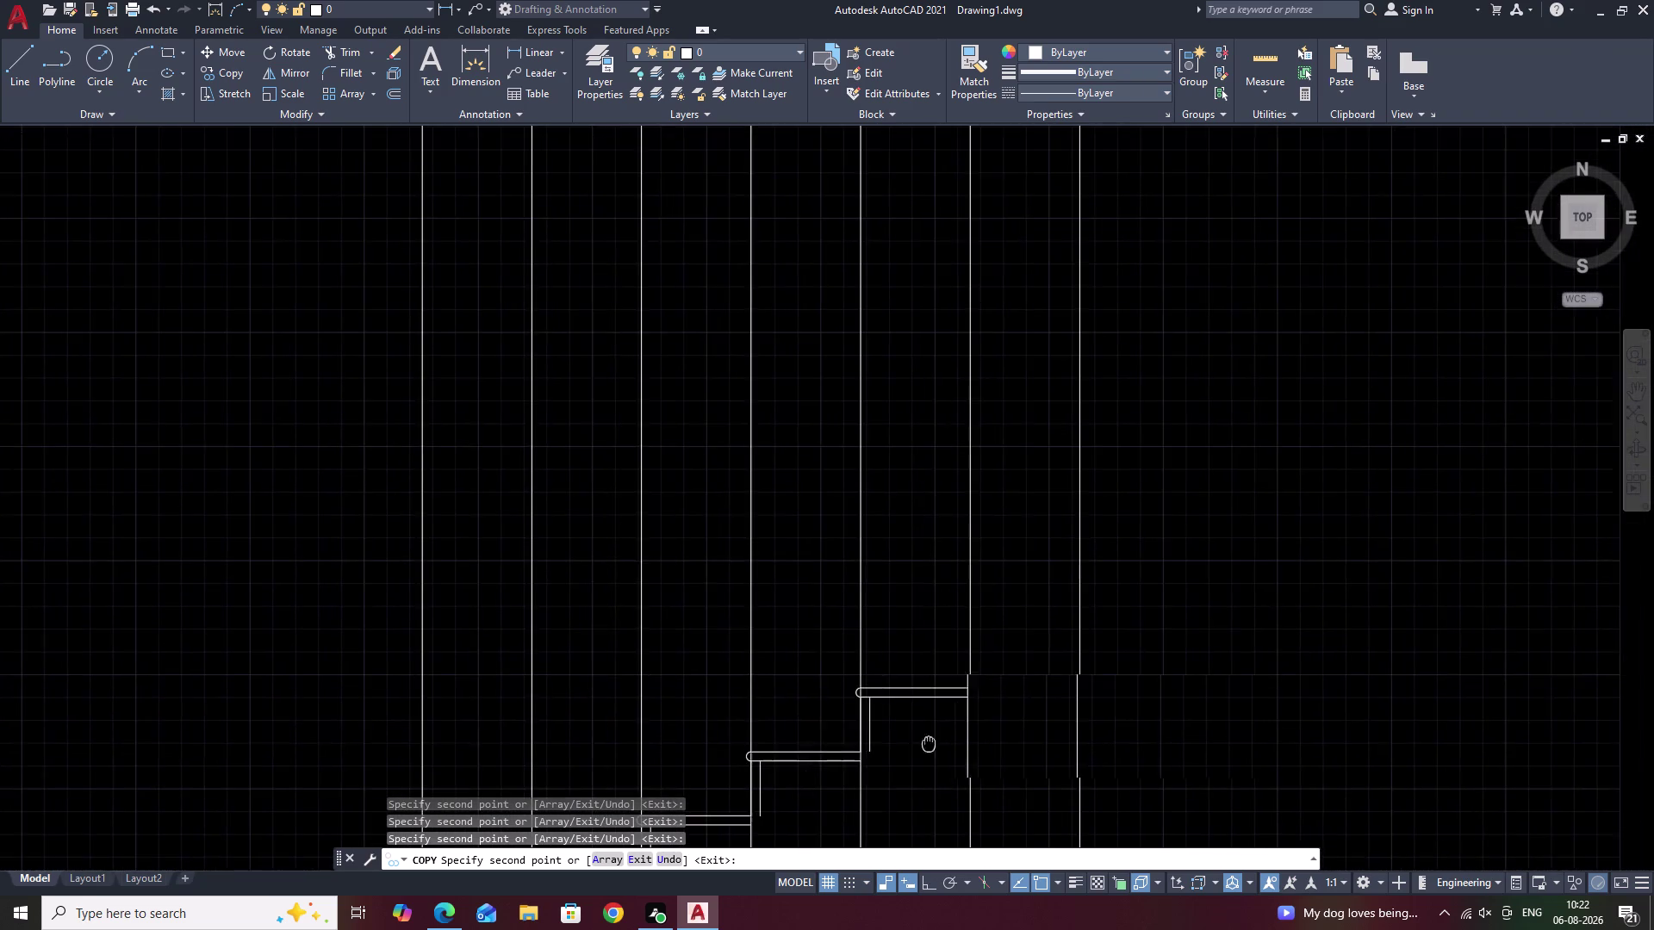
scroll(up, 3)
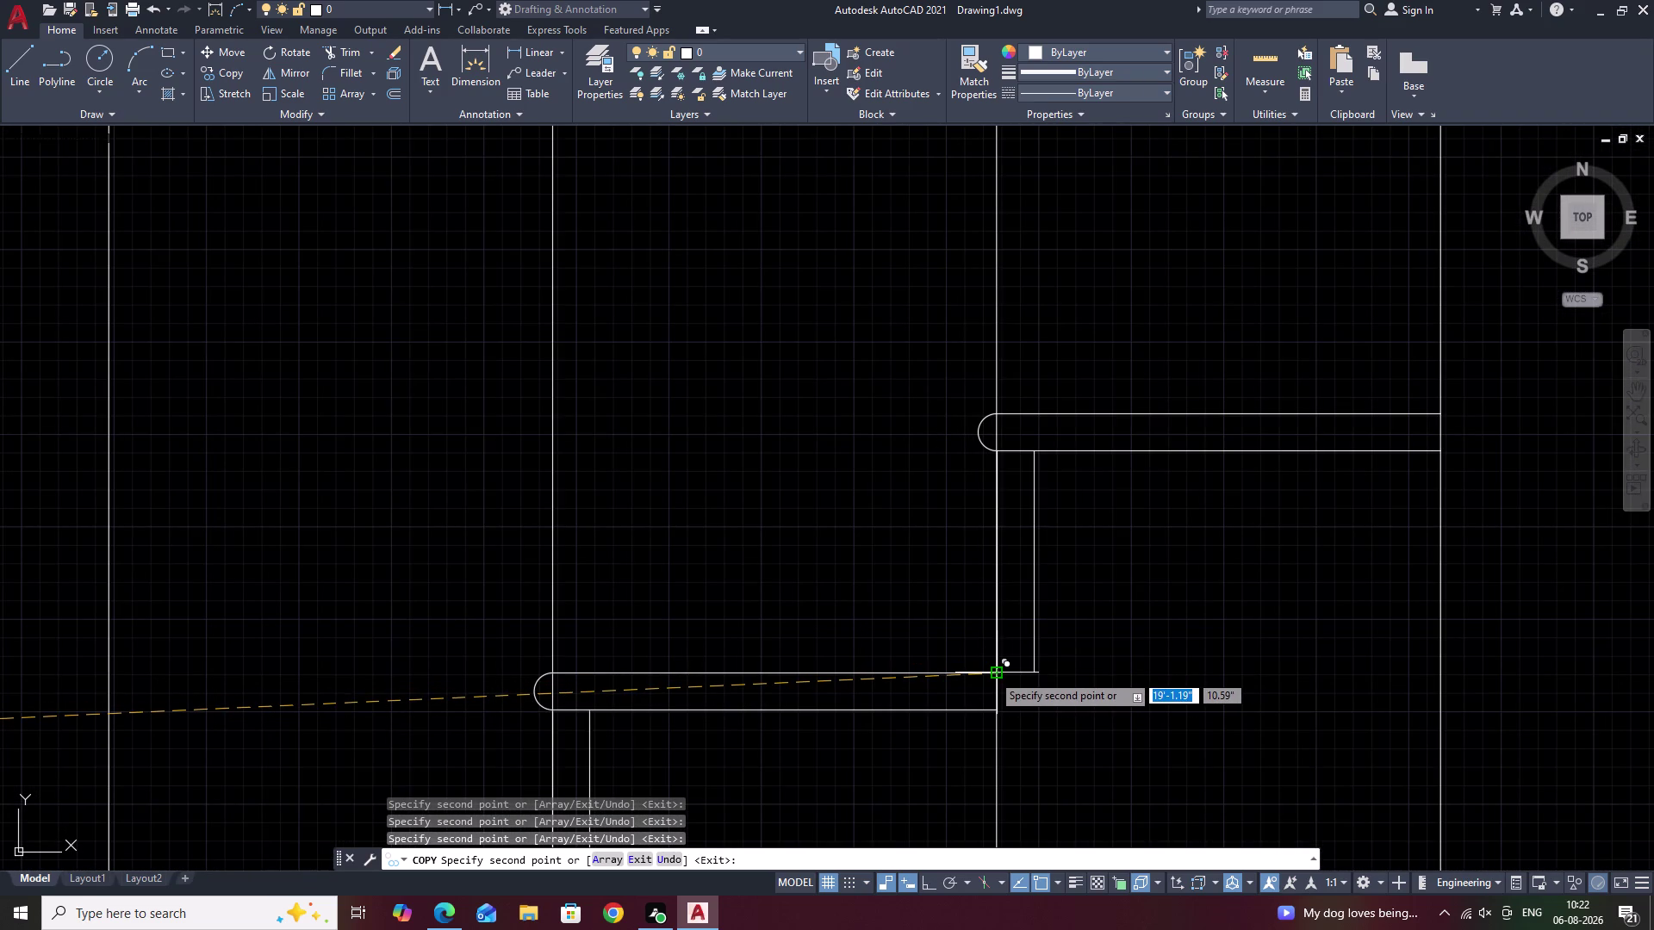
click(991, 673)
scroll(down, 3)
middle_drag(1089, 668, 951, 740)
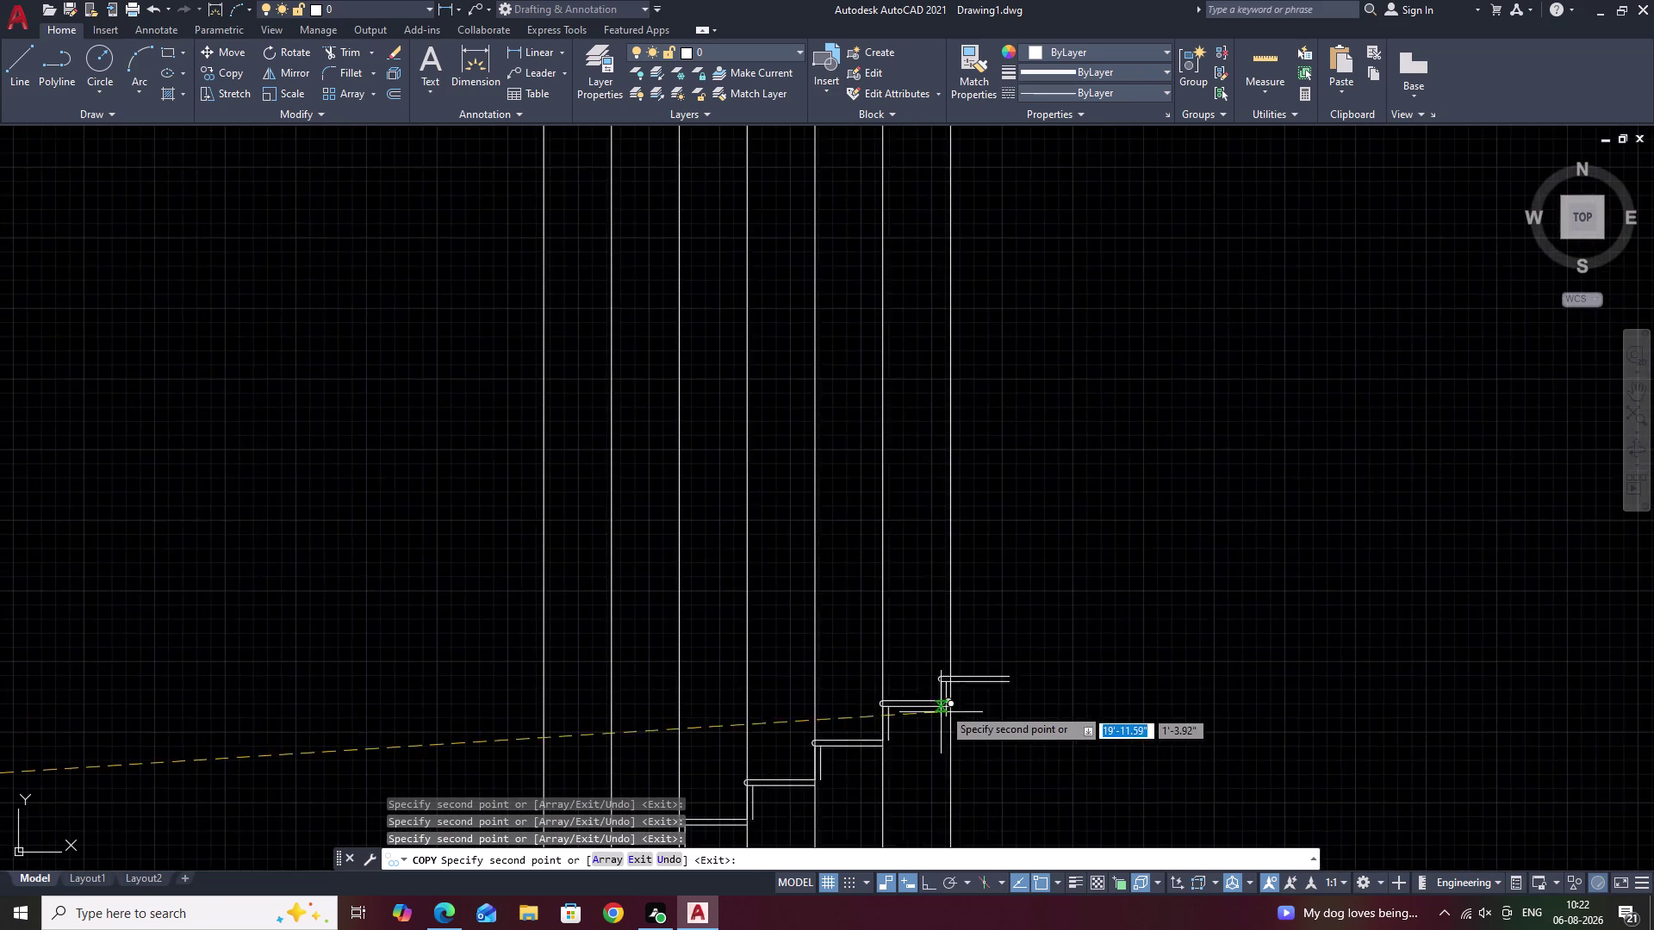
scroll(up, 3)
double_click(966, 718)
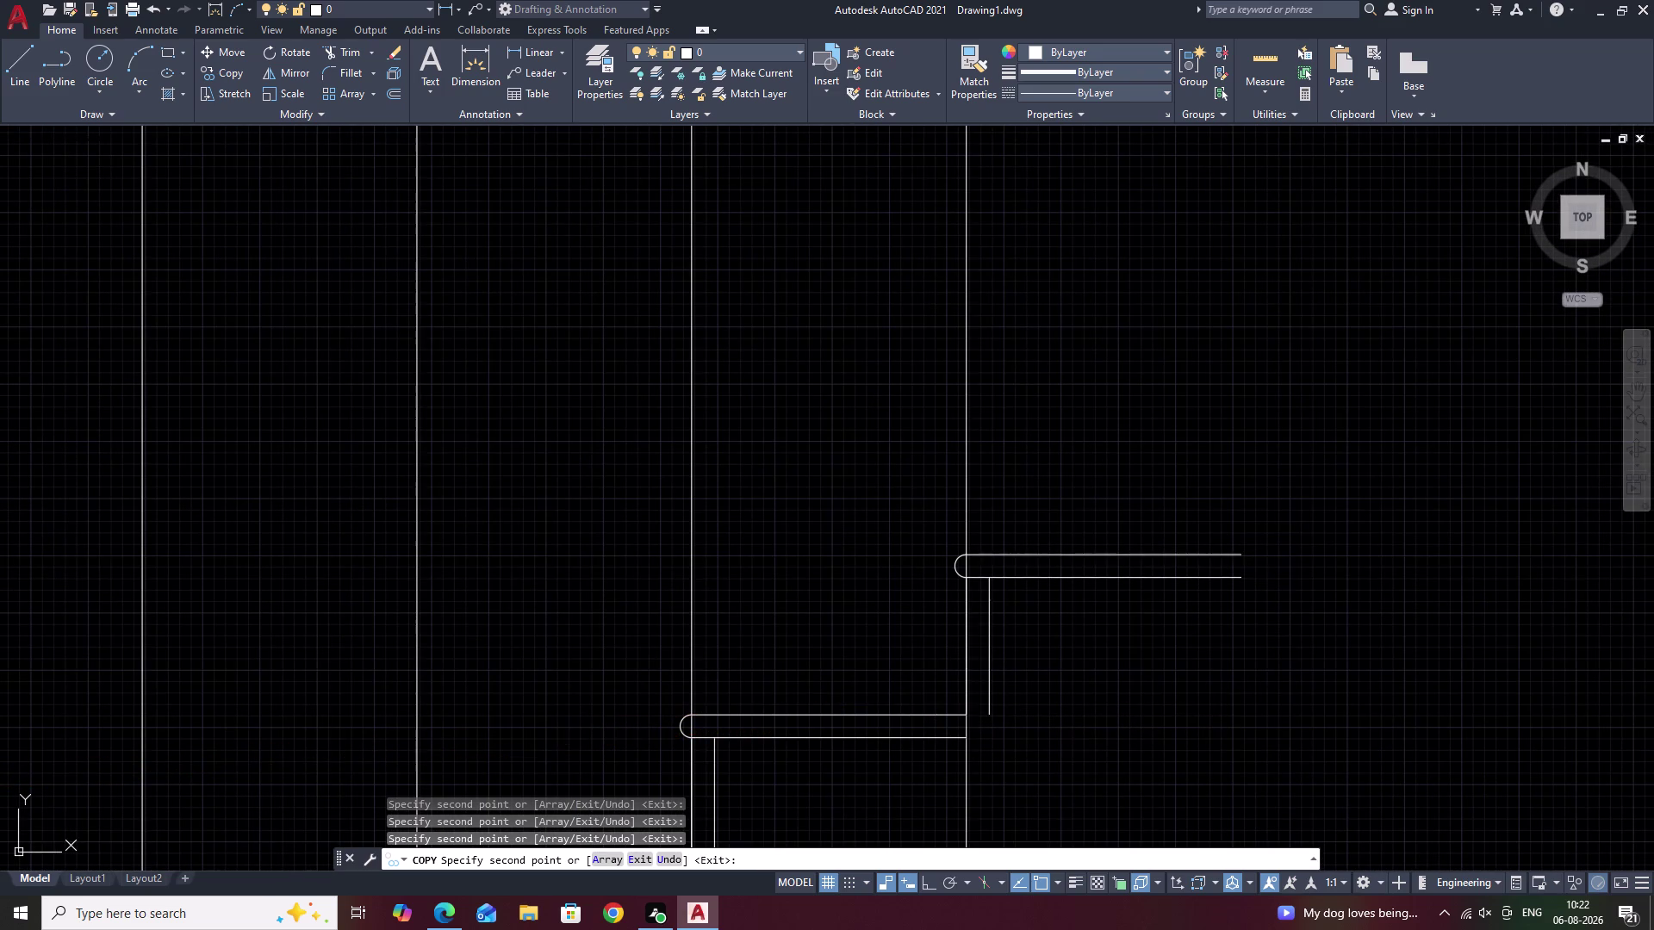
scroll(down, 3)
key(Escape)
Crossing-select the seven vertical construction lines and erase them.
drag(1049, 522, 803, 487)
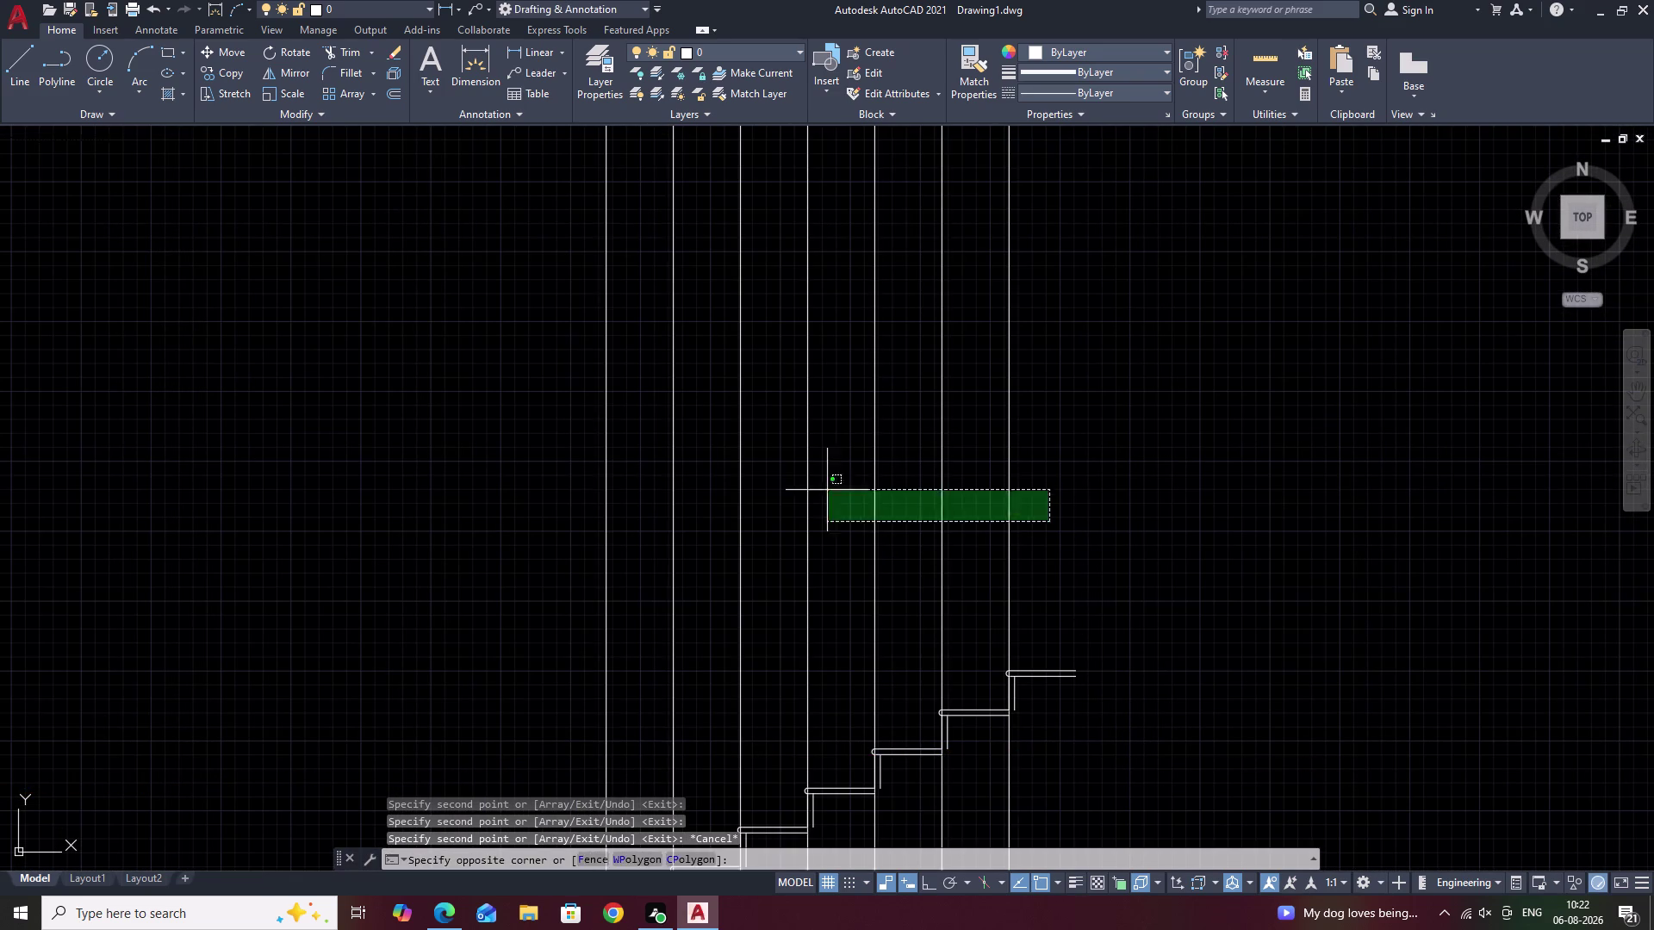
drag(802, 487, 466, 485)
click(466, 483)
key(r)
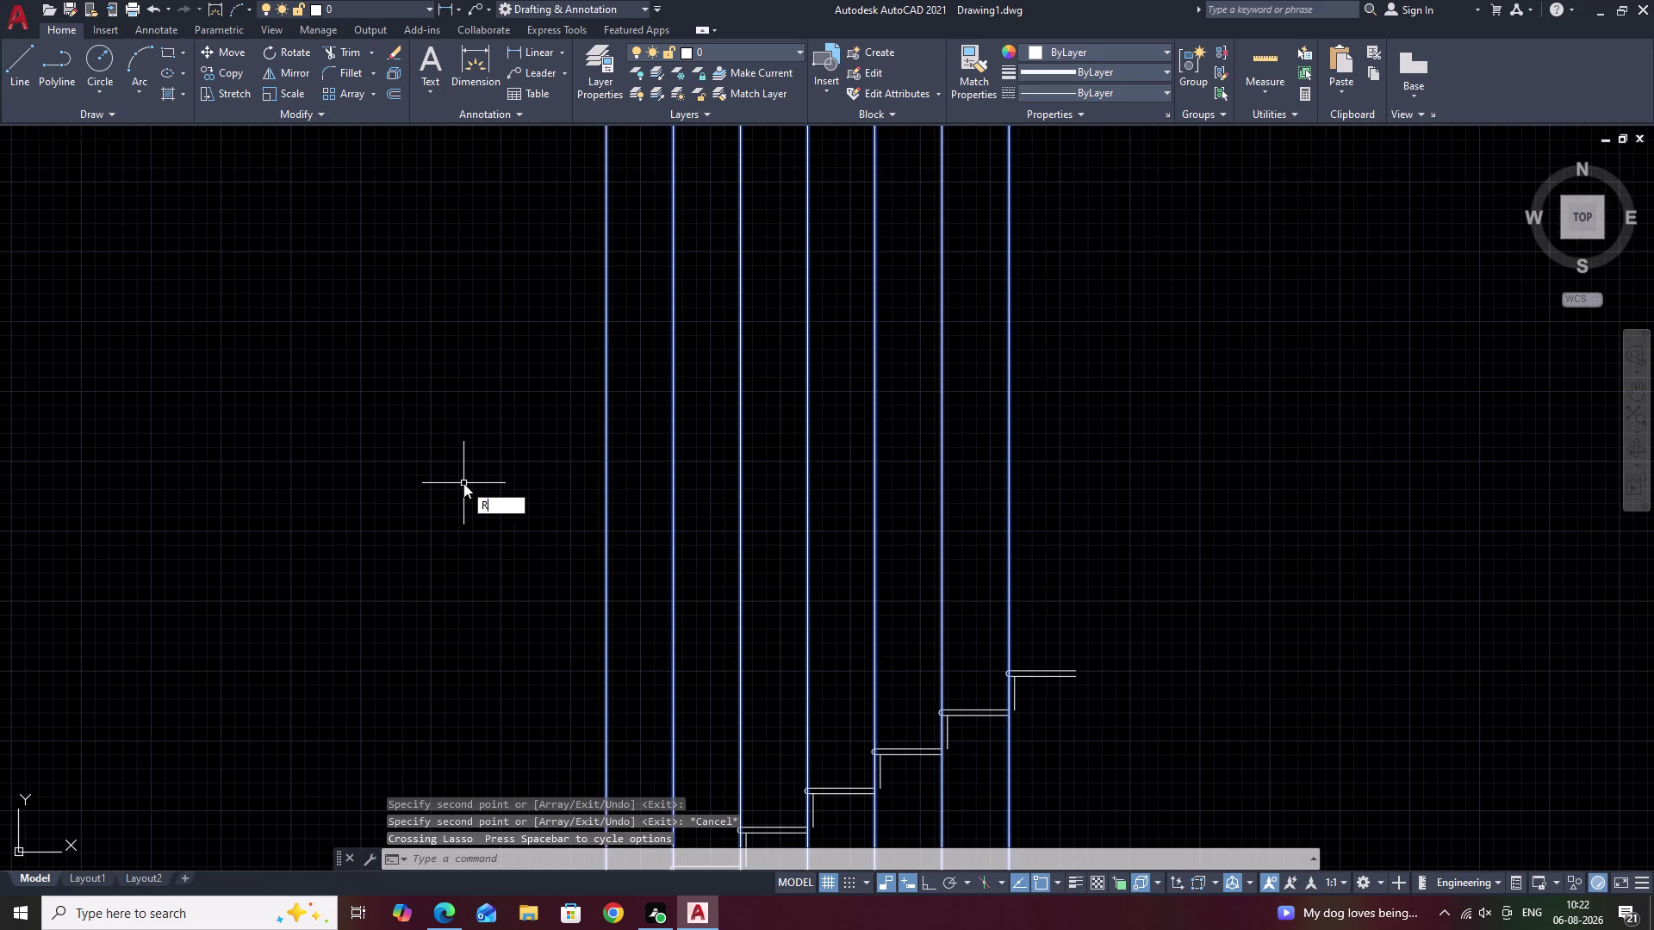
key(BackSpace)
text(E)
key(space)
scroll(down, 3)
middle_drag(893, 467, 758, 619)
scroll(up, 3)
scroll(up, 3)
middle_drag(758, 367, 760, 367)
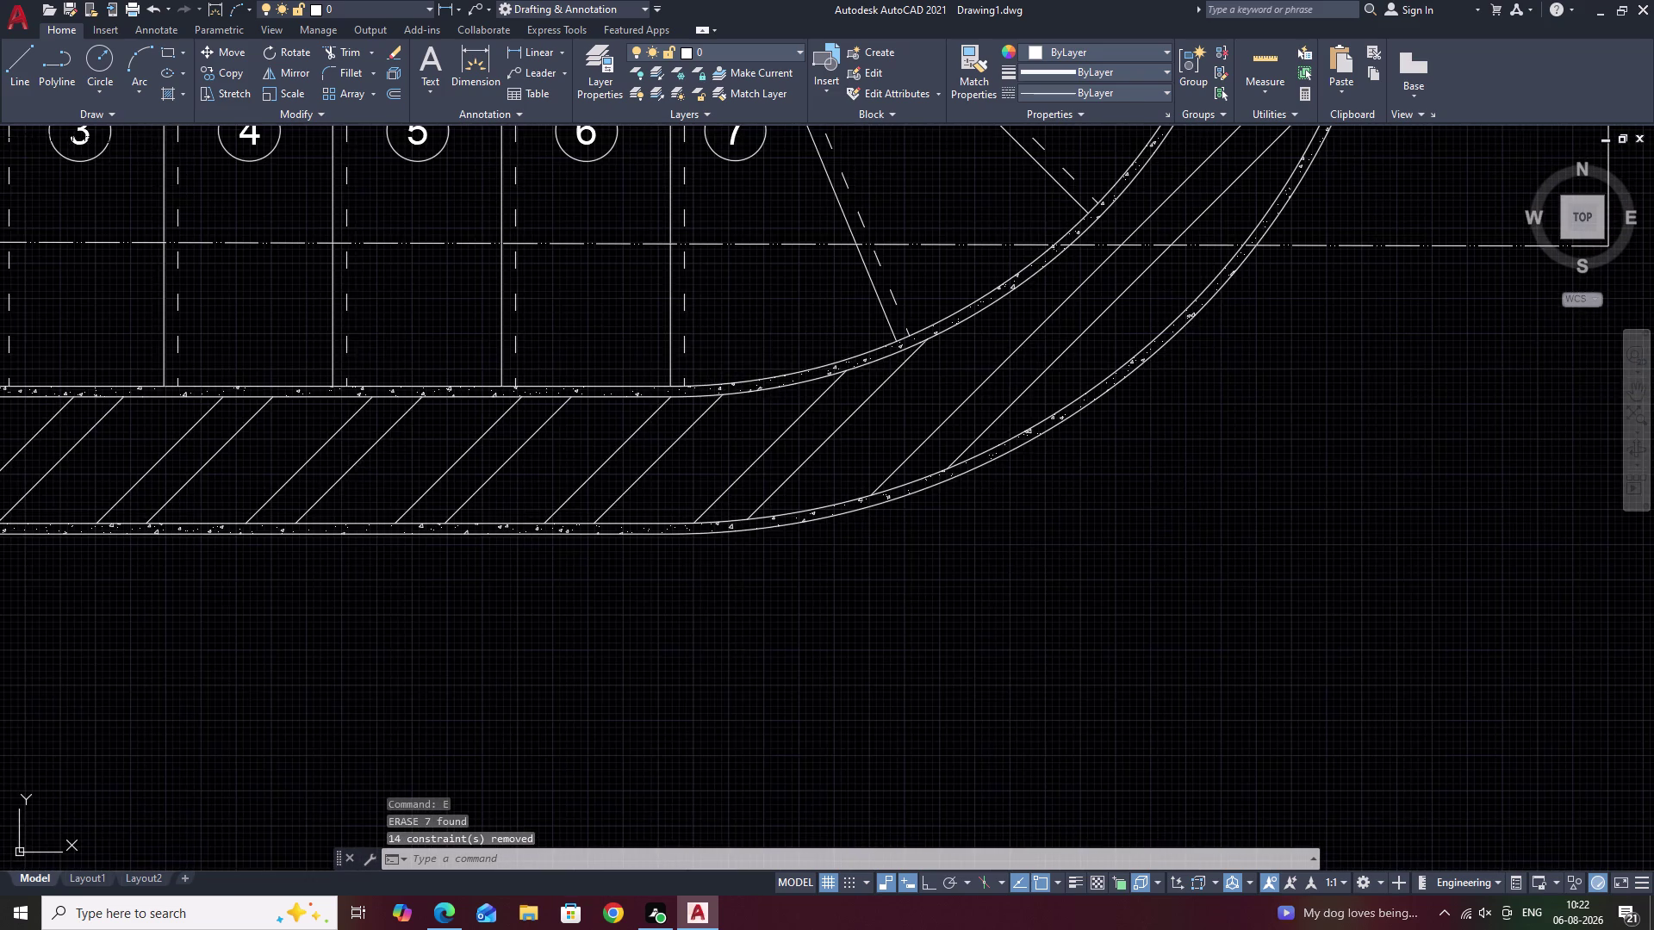
Draw two vertical construction lines through points on the curved winder treads.
middle_drag(759, 367, 718, 438)
key(Escape)
text(XL)
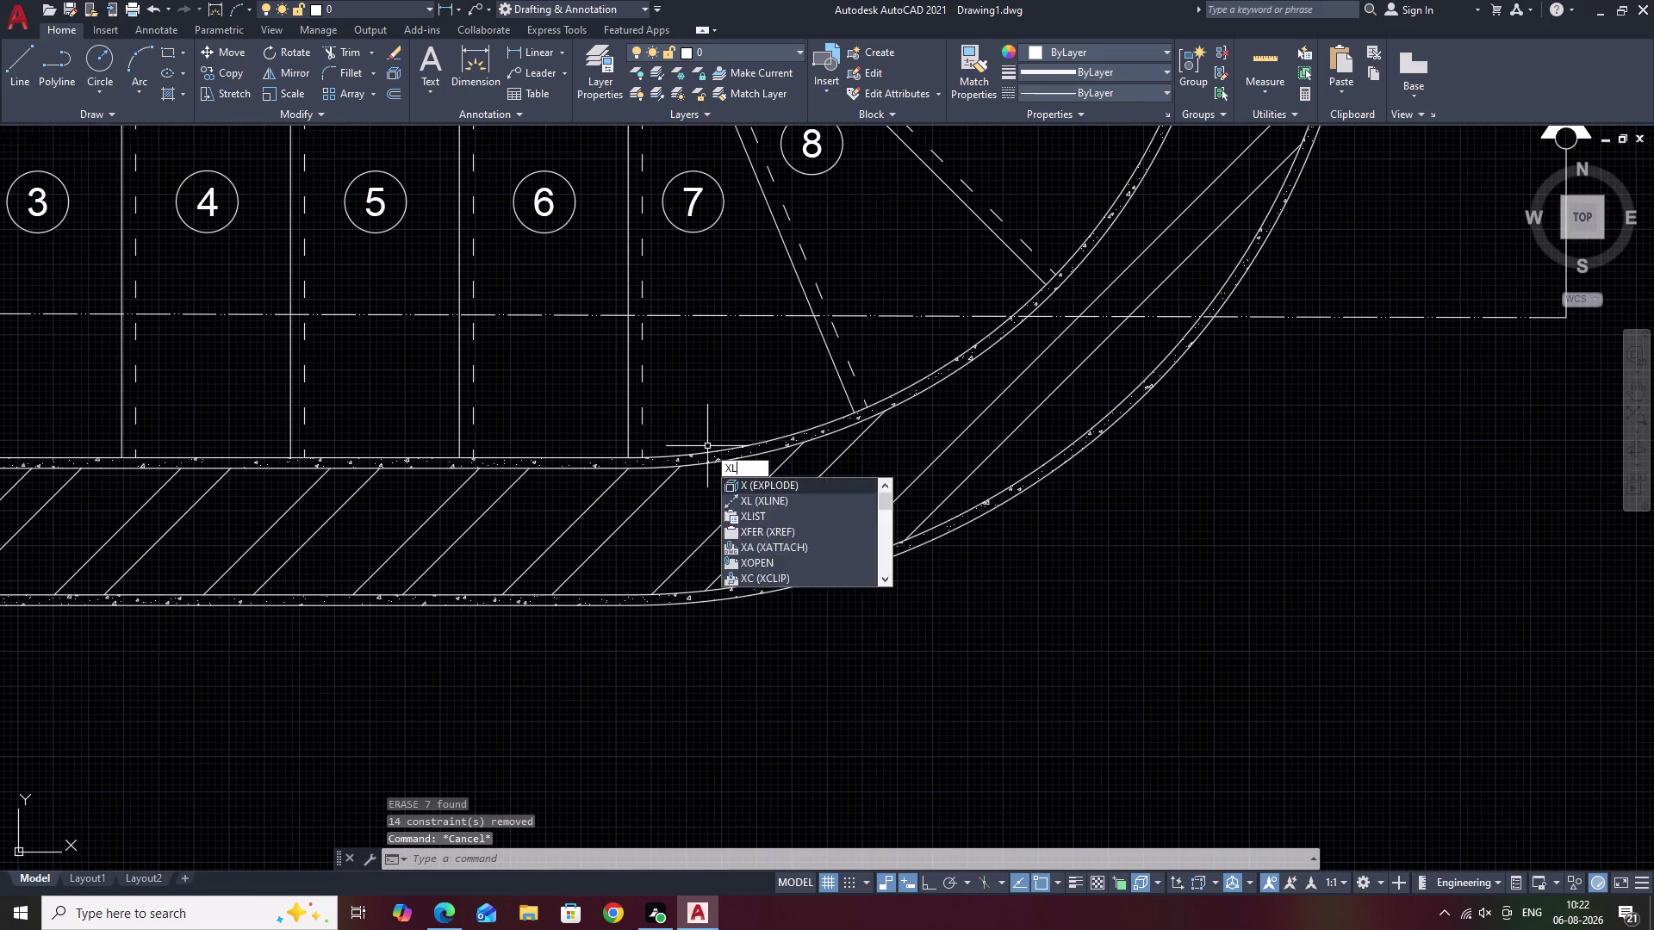
key(space)
text(V)
key(space)
scroll(up, 3)
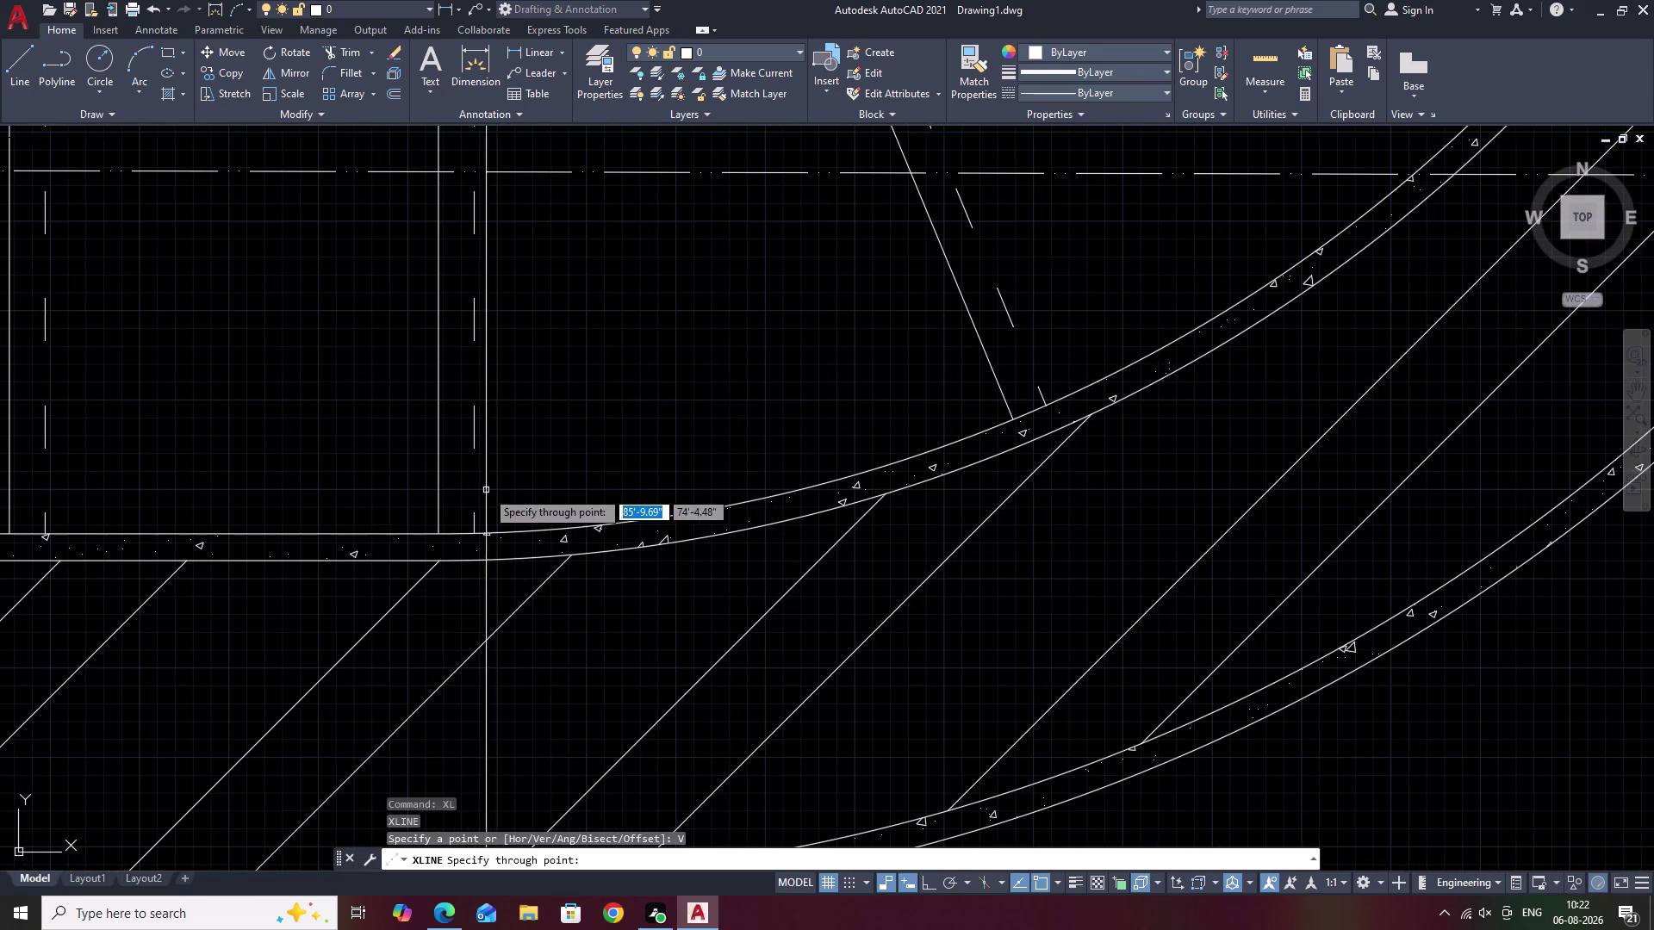
double_click(439, 533)
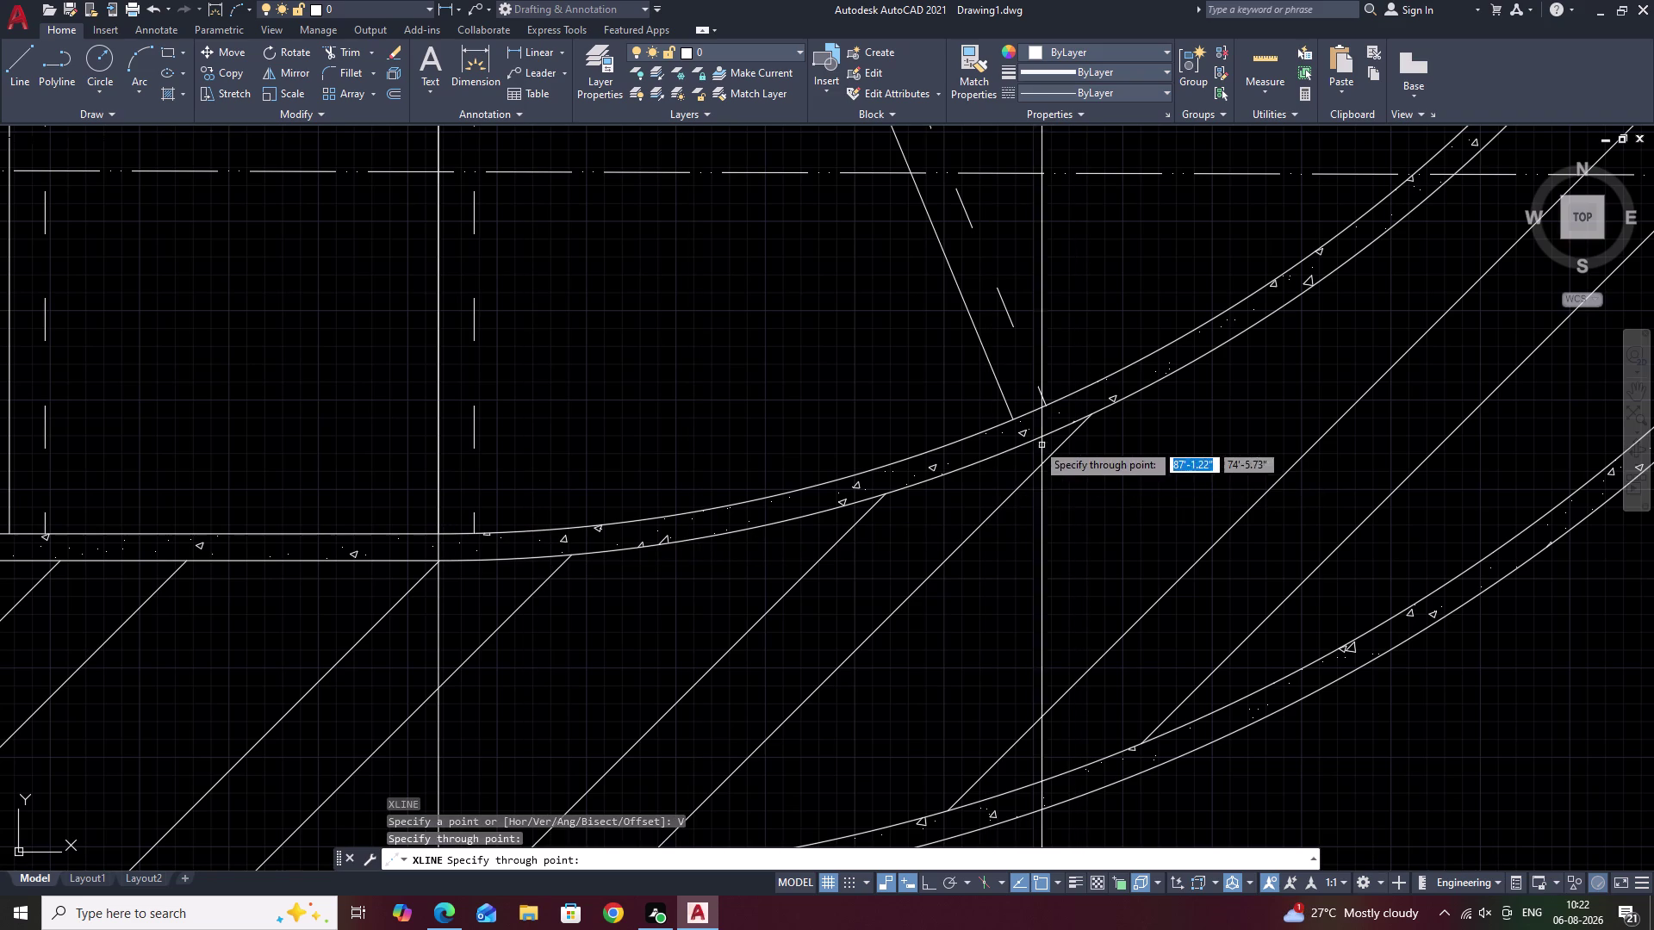
click(1014, 416)
scroll(down, 3)
key(Escape)
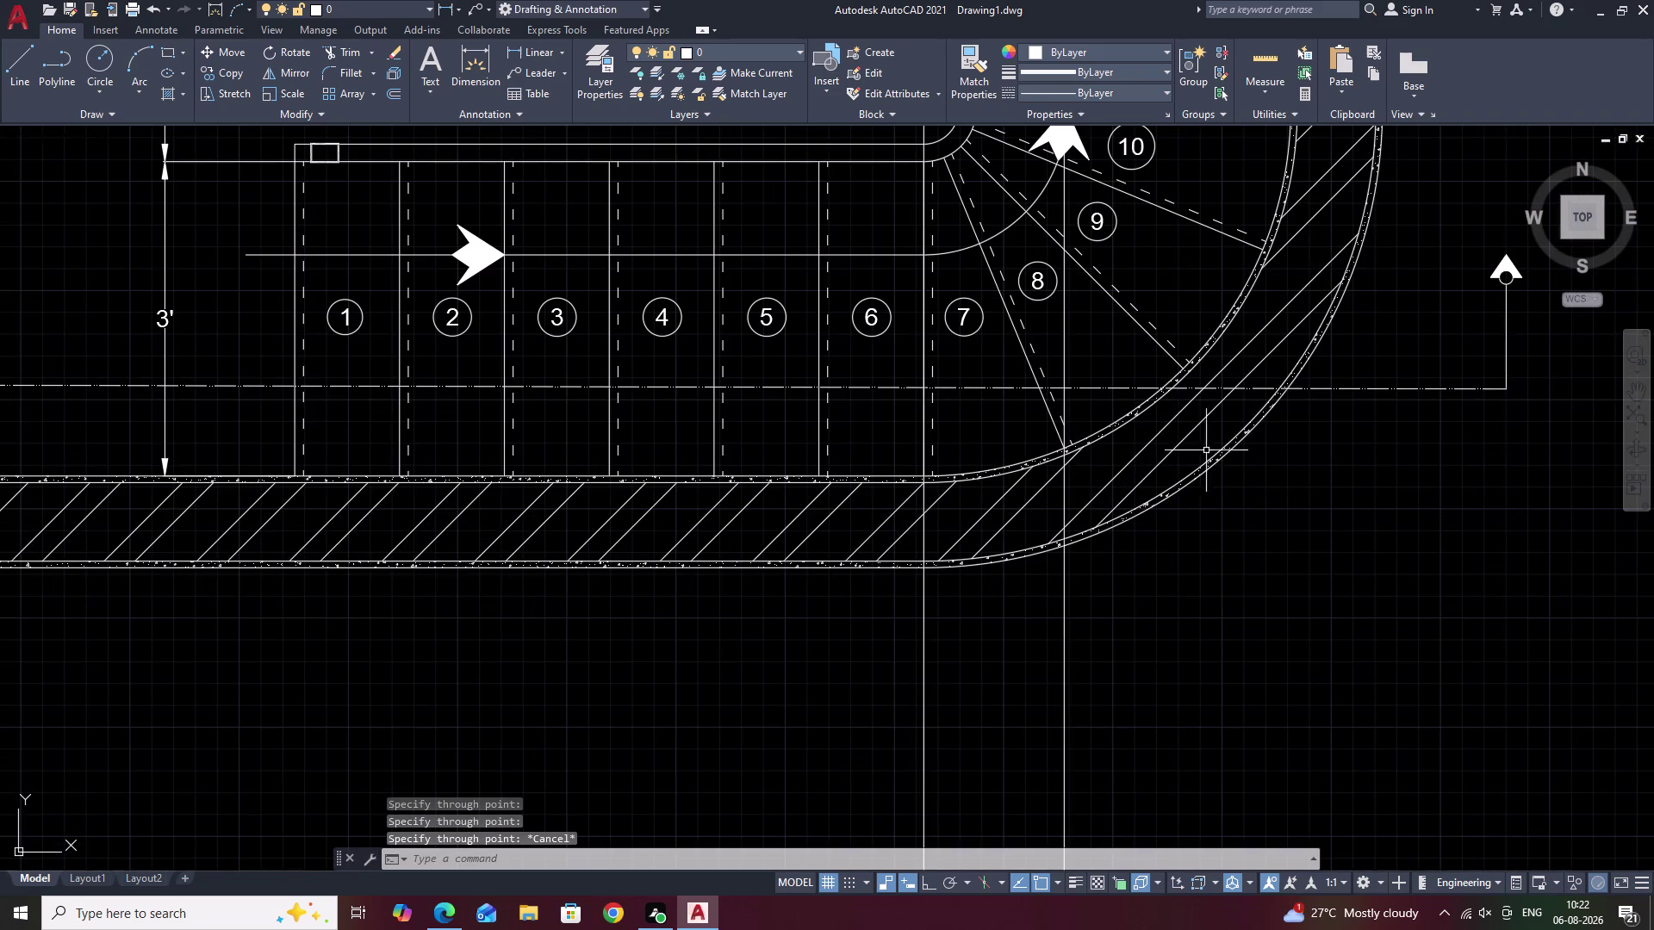
Add a third vertical construction line through another winder tread point.
key(space)
text(V)
key(space)
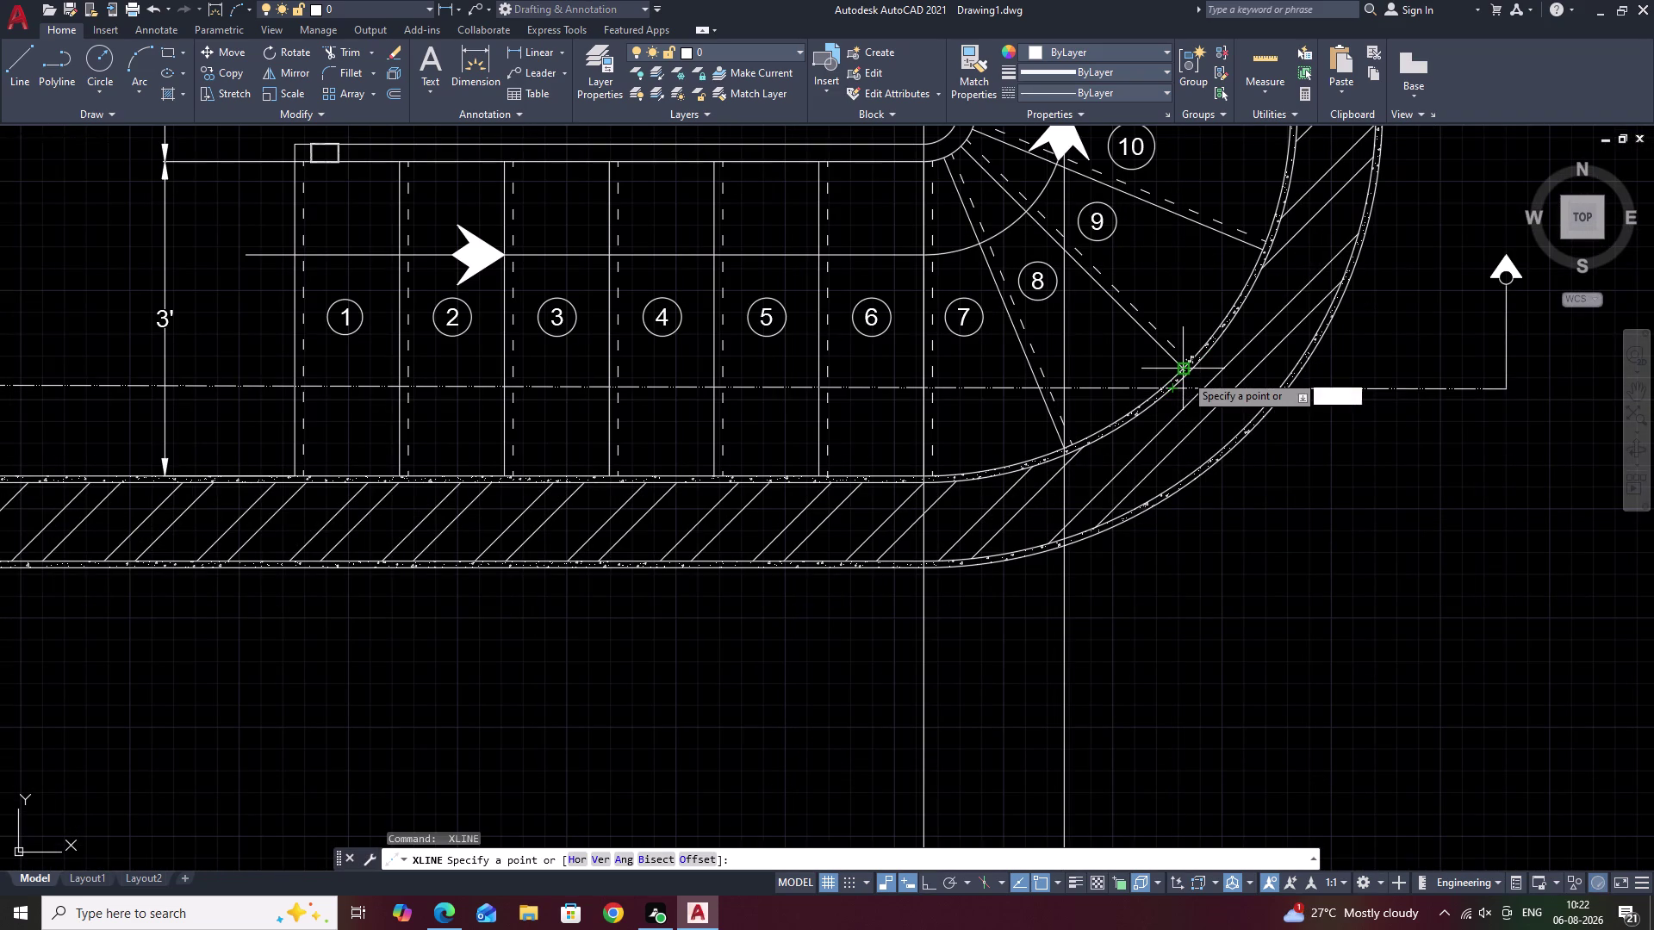
scroll(up, 3)
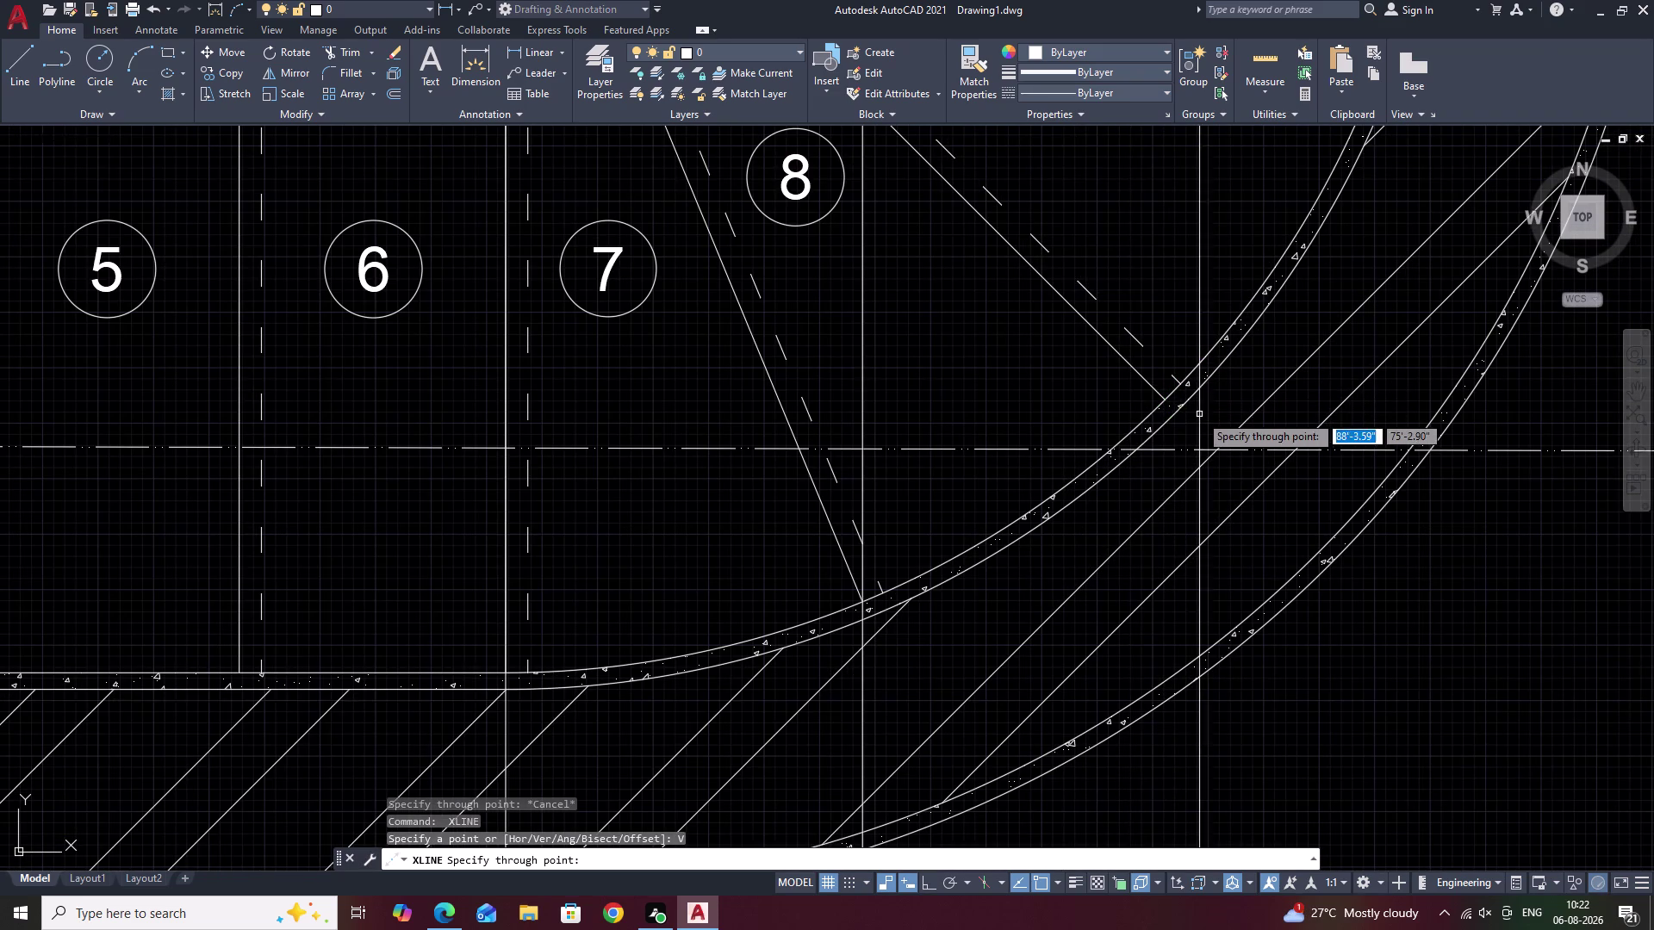
click(1167, 401)
scroll(down, 3)
key(Escape)
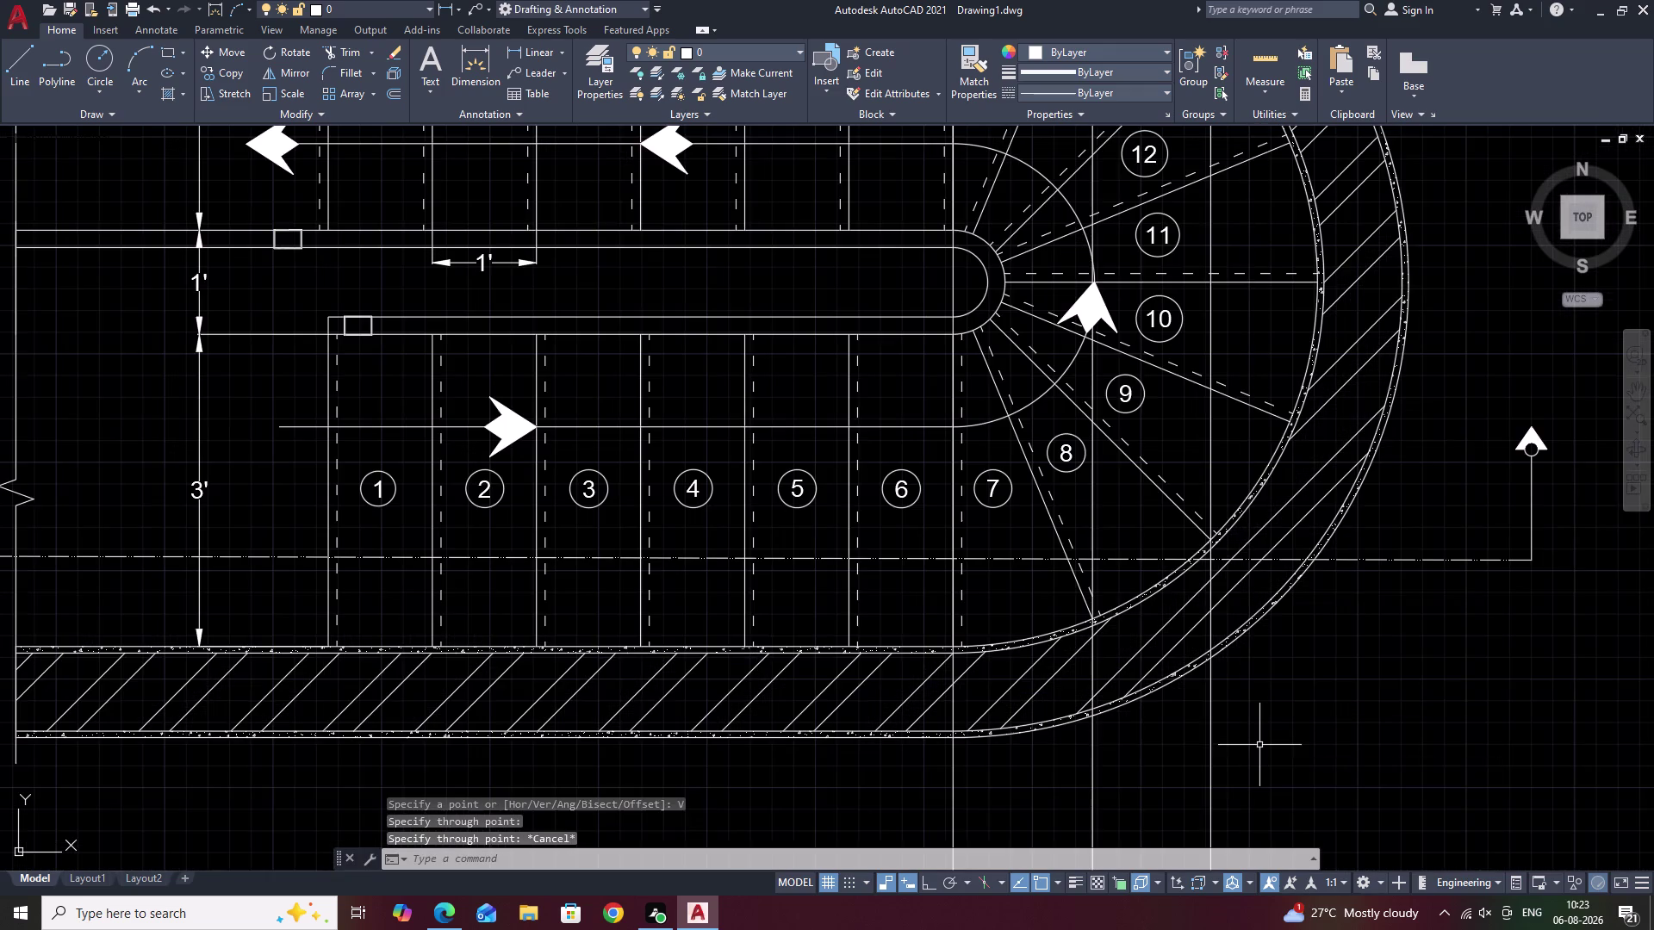
middle_drag(1259, 745, 1120, 132)
middle_drag(1134, 579, 1131, 133)
scroll(down, 3)
middle_drag(1143, 446, 1142, 329)
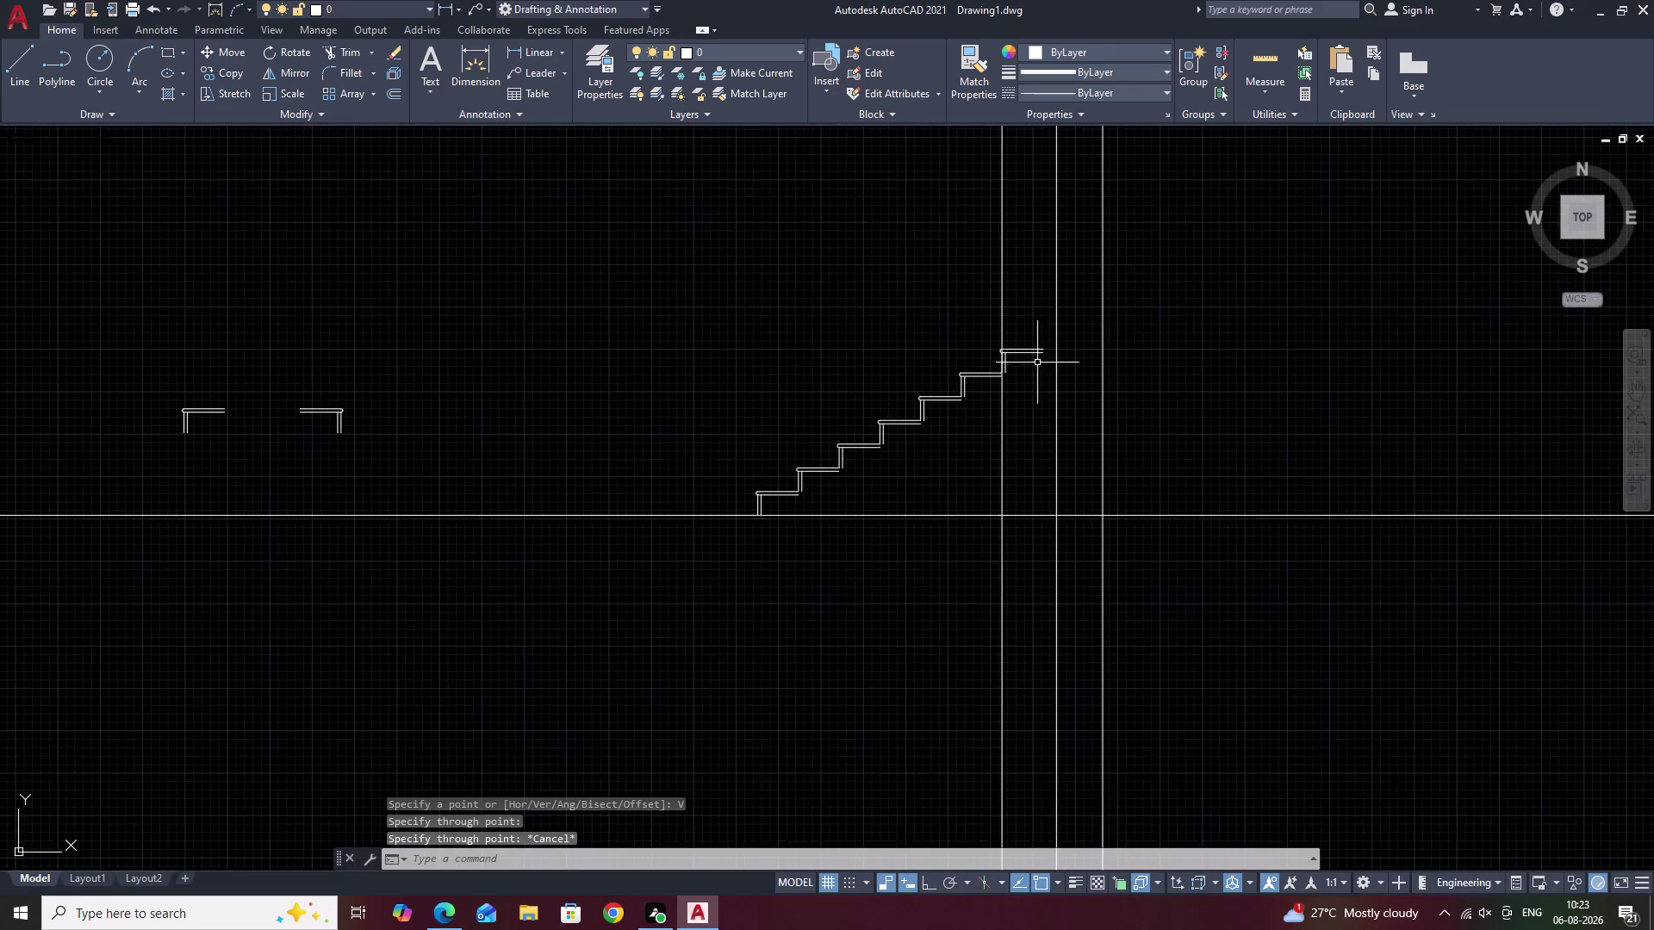
Try extending the top tread line, then cancel EXTEND with no change.
scroll(up, 3)
text(EC)
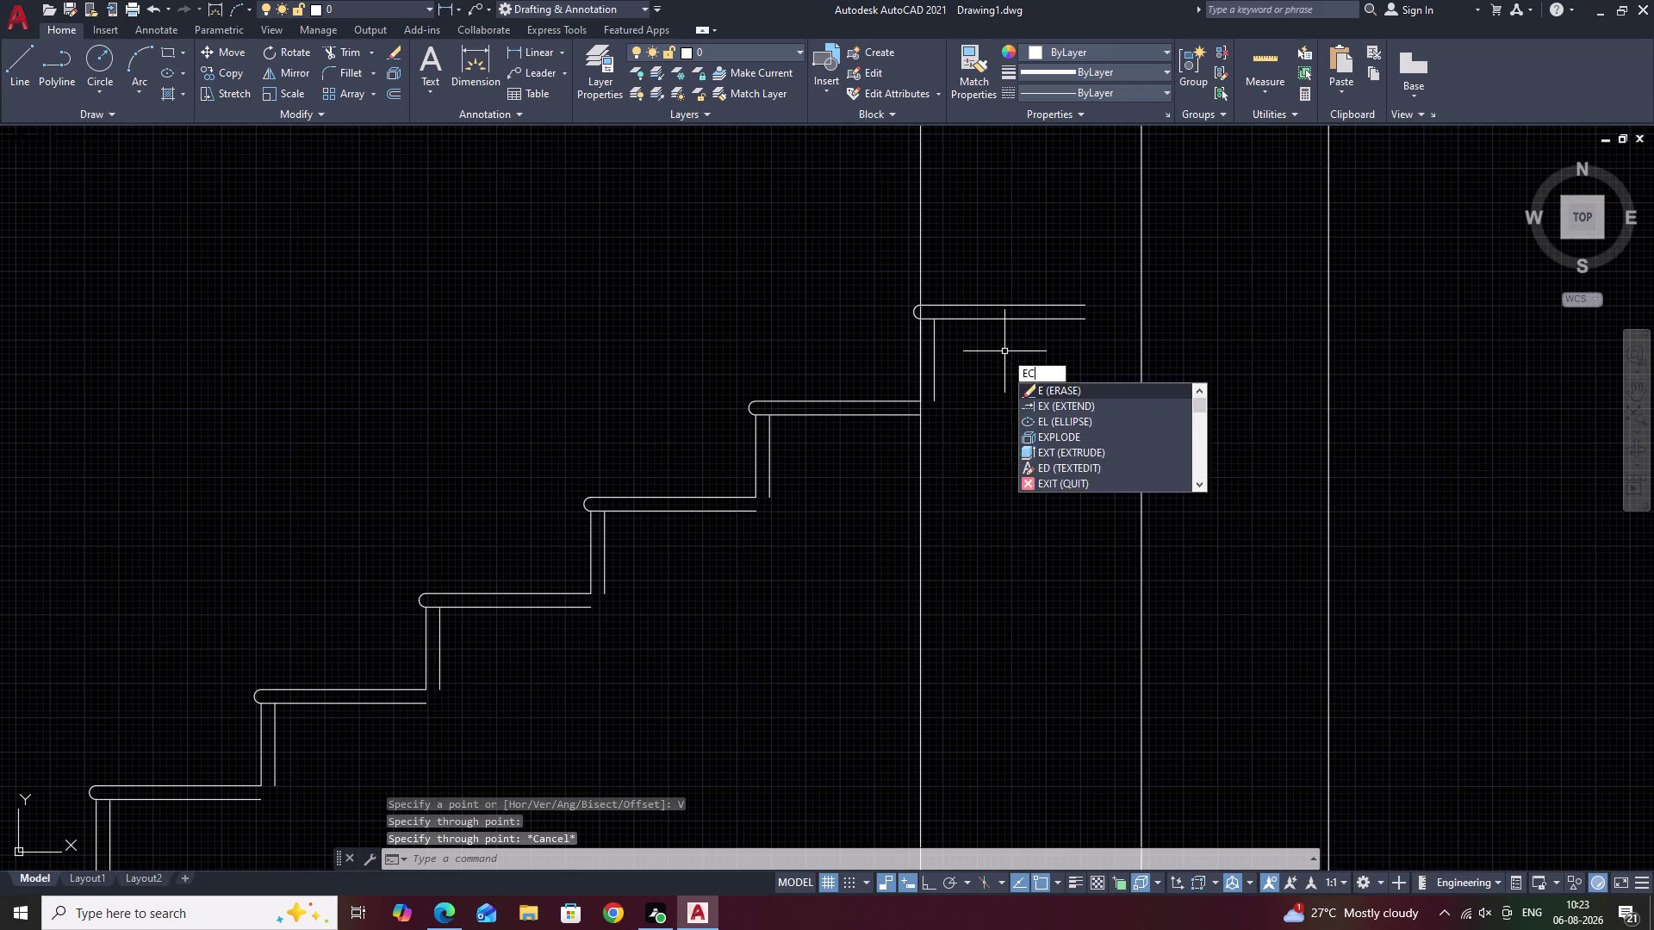
key(space)
key(Escape)
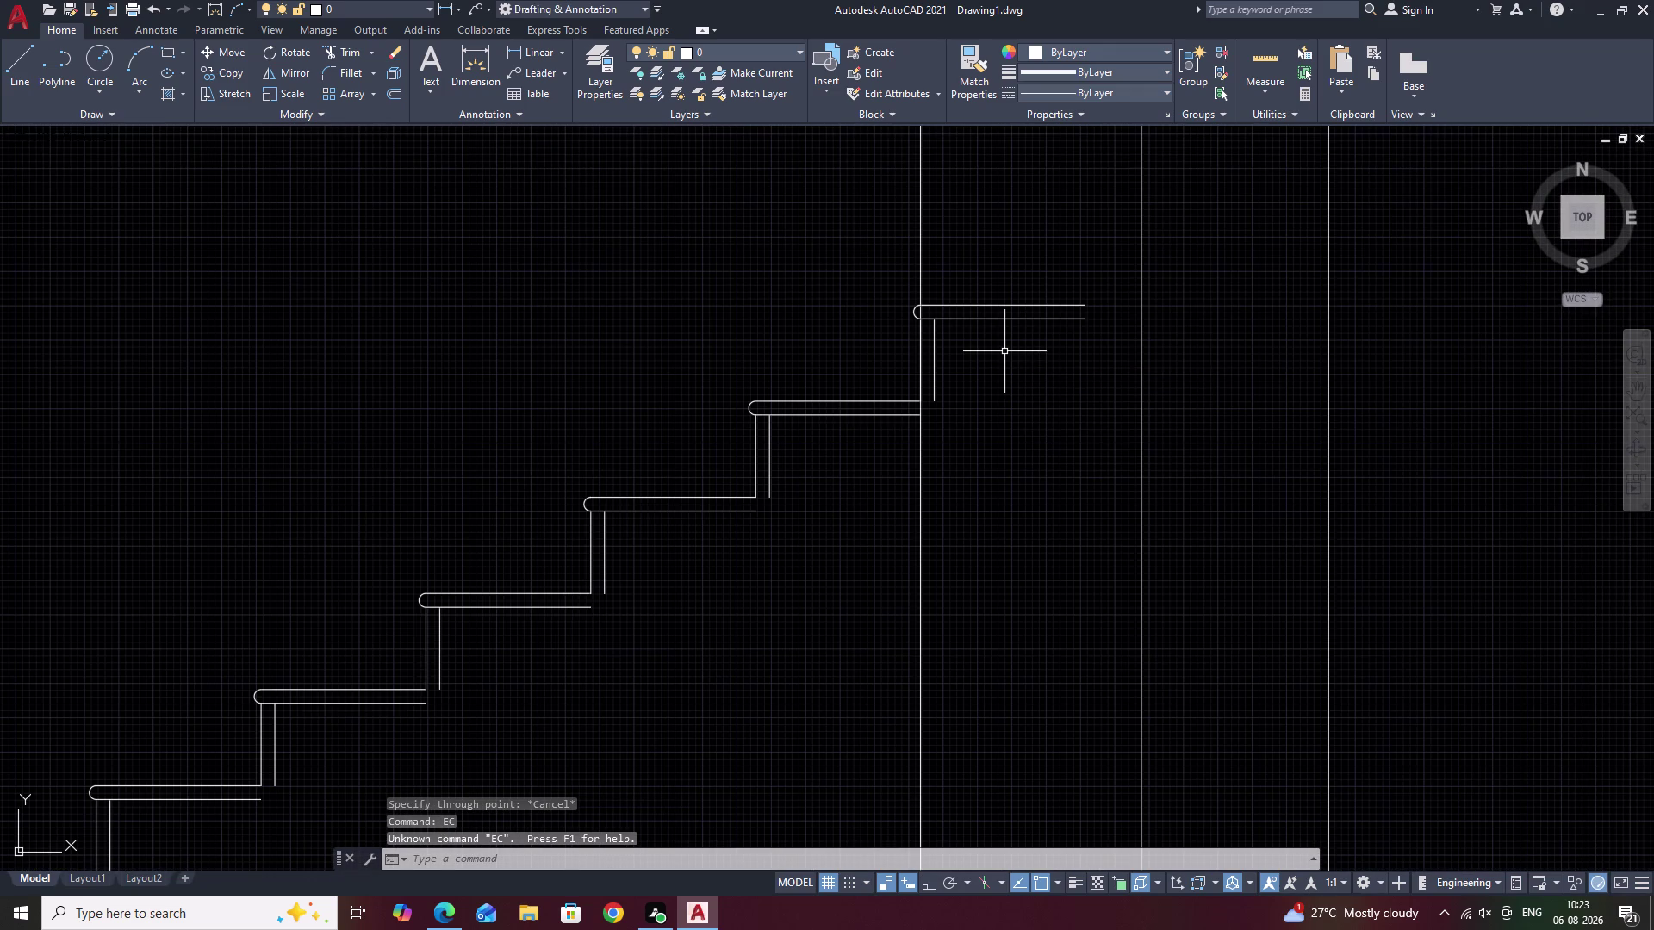
text(EX)
key(space)
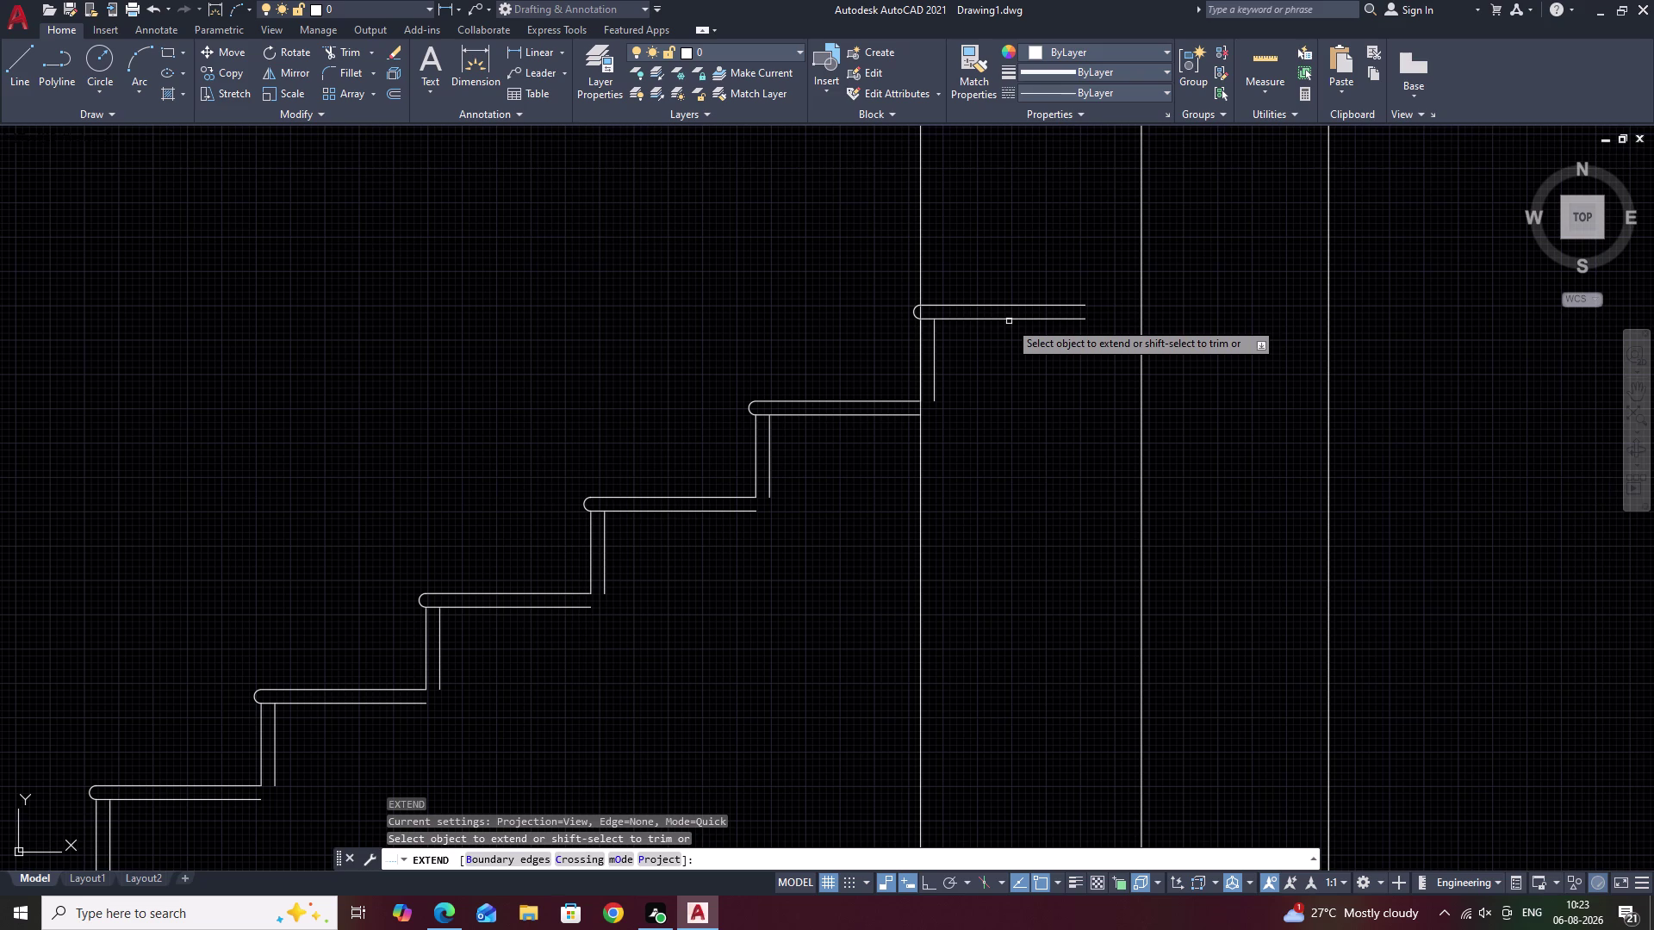
click(1014, 318)
click(1014, 308)
scroll(down, 3)
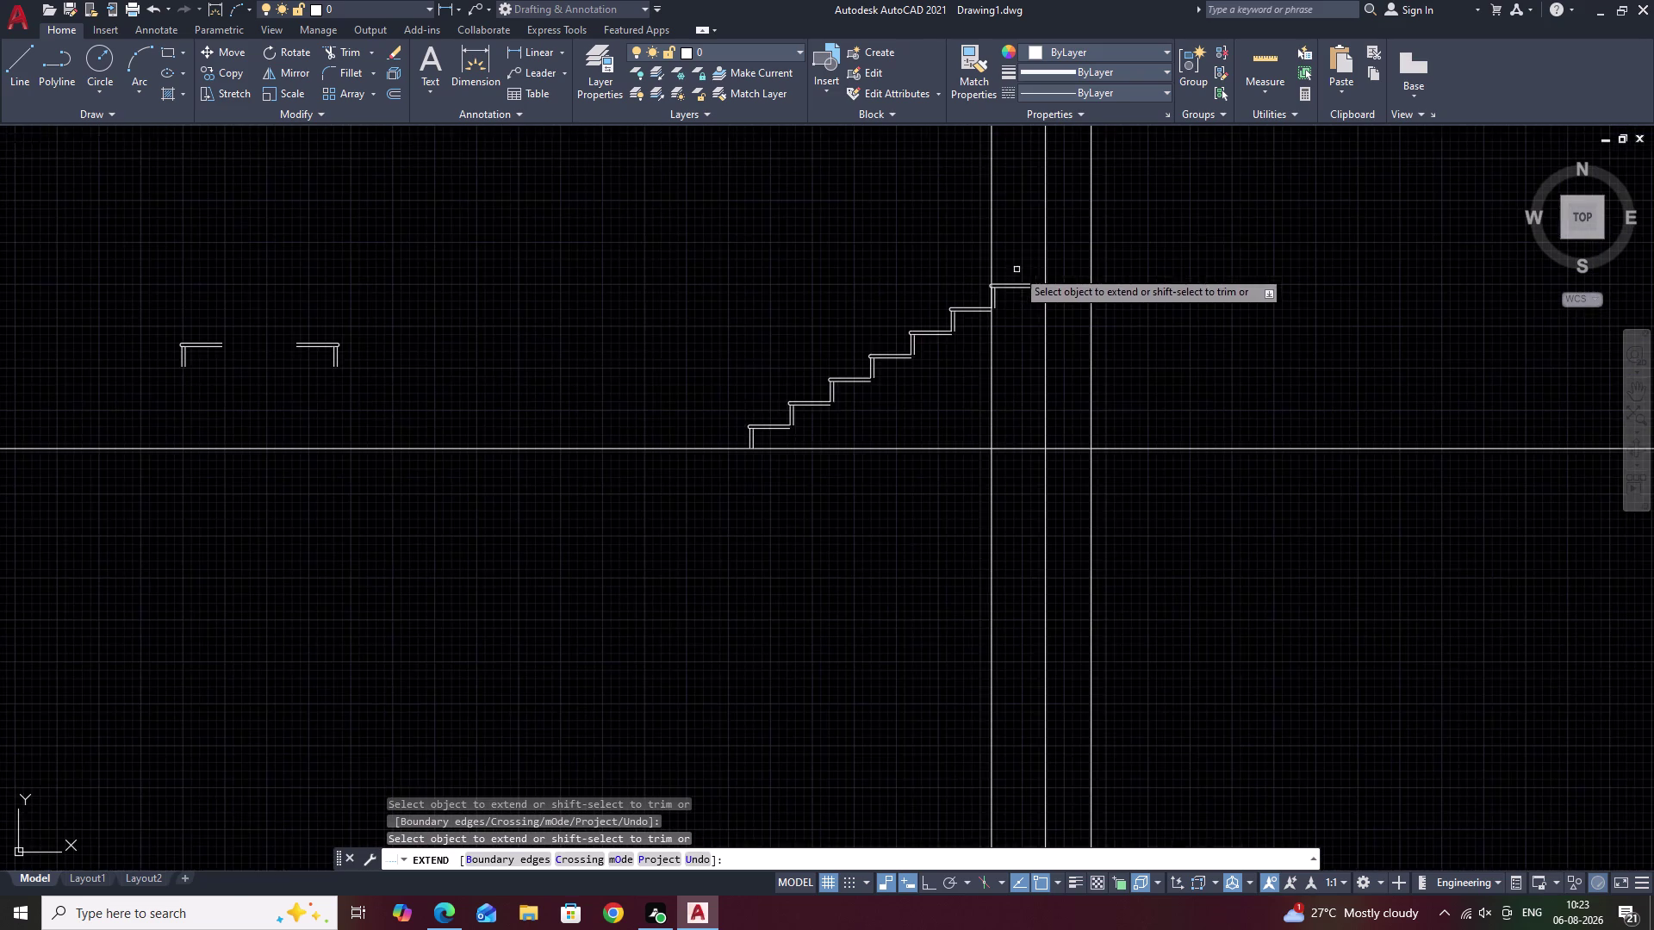
middle_drag(1017, 268, 703, 404)
key(Escape)
Crossing-select the lines of the left rounded-nosing tread profile.
middle_drag(35, 440, 469, 455)
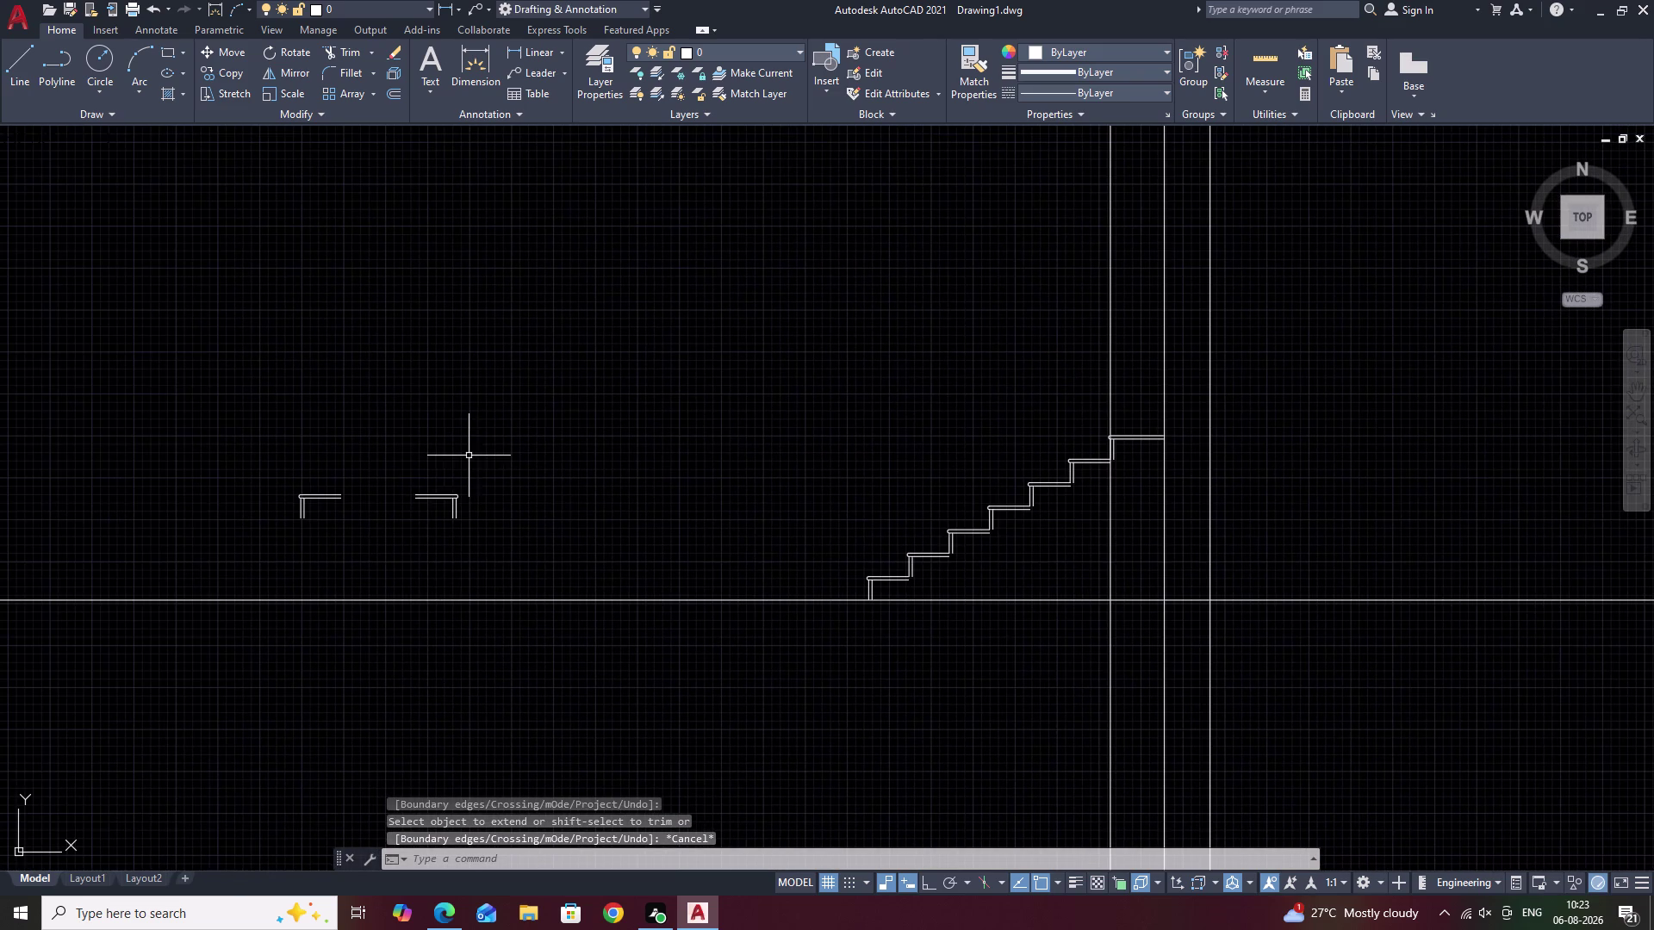
key(Escape)
drag(331, 456, 334, 564)
click(339, 565)
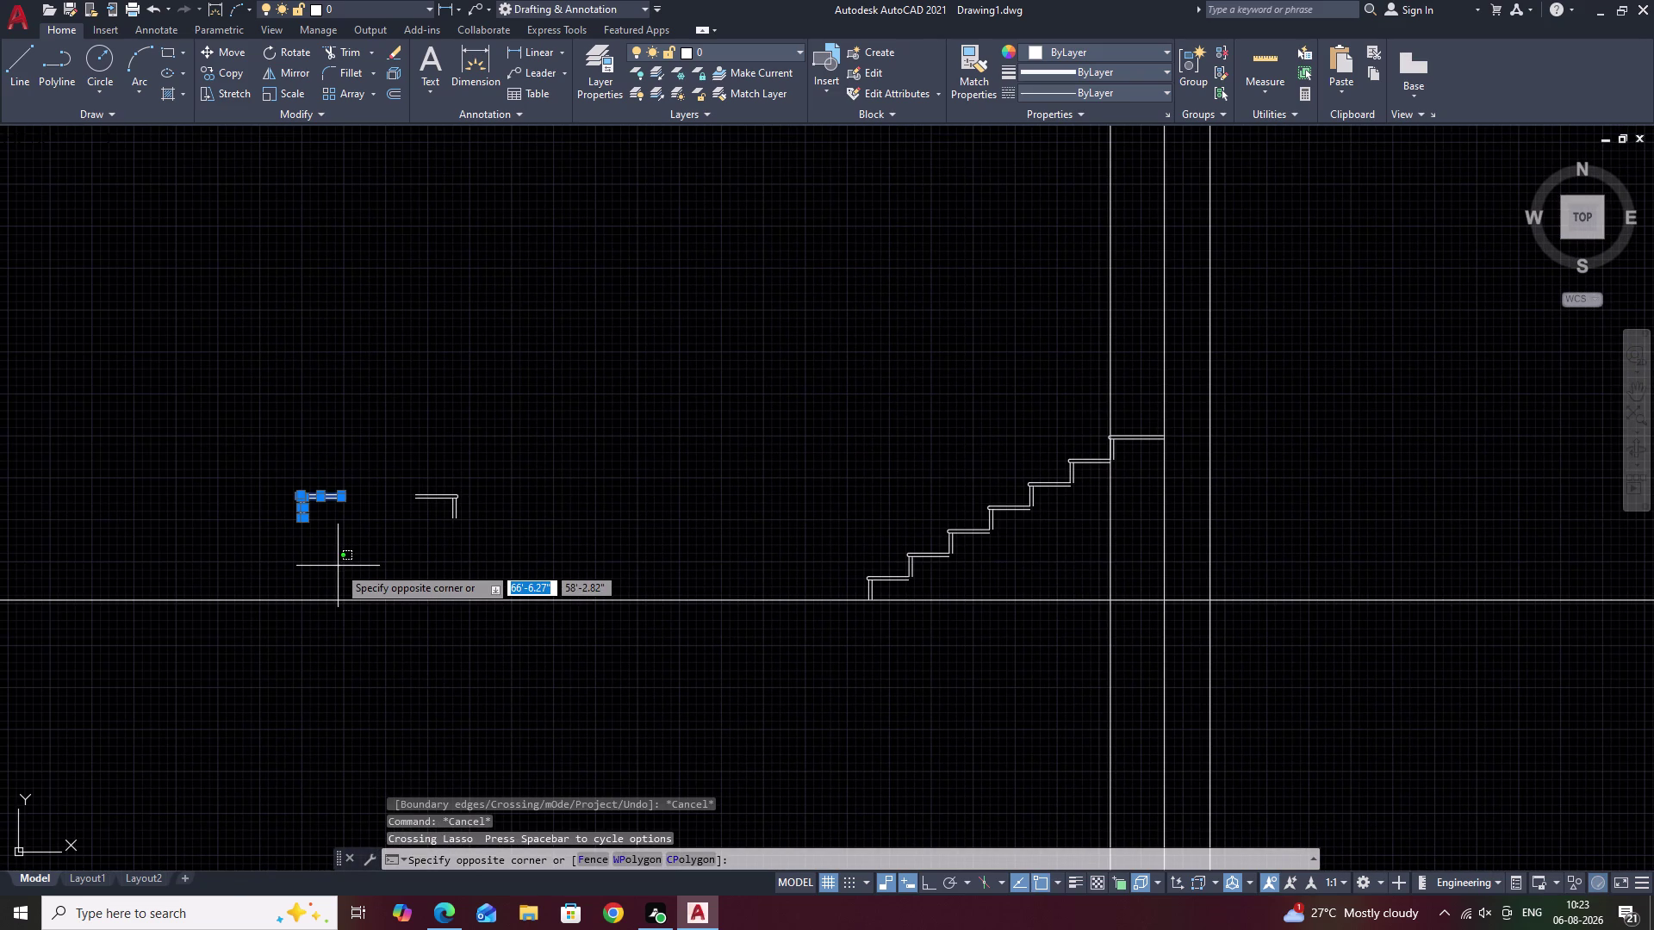
Copy the selected tread profile from its corner onto the top step of the elevation.
text(CO)
key(space)
scroll(up, 3)
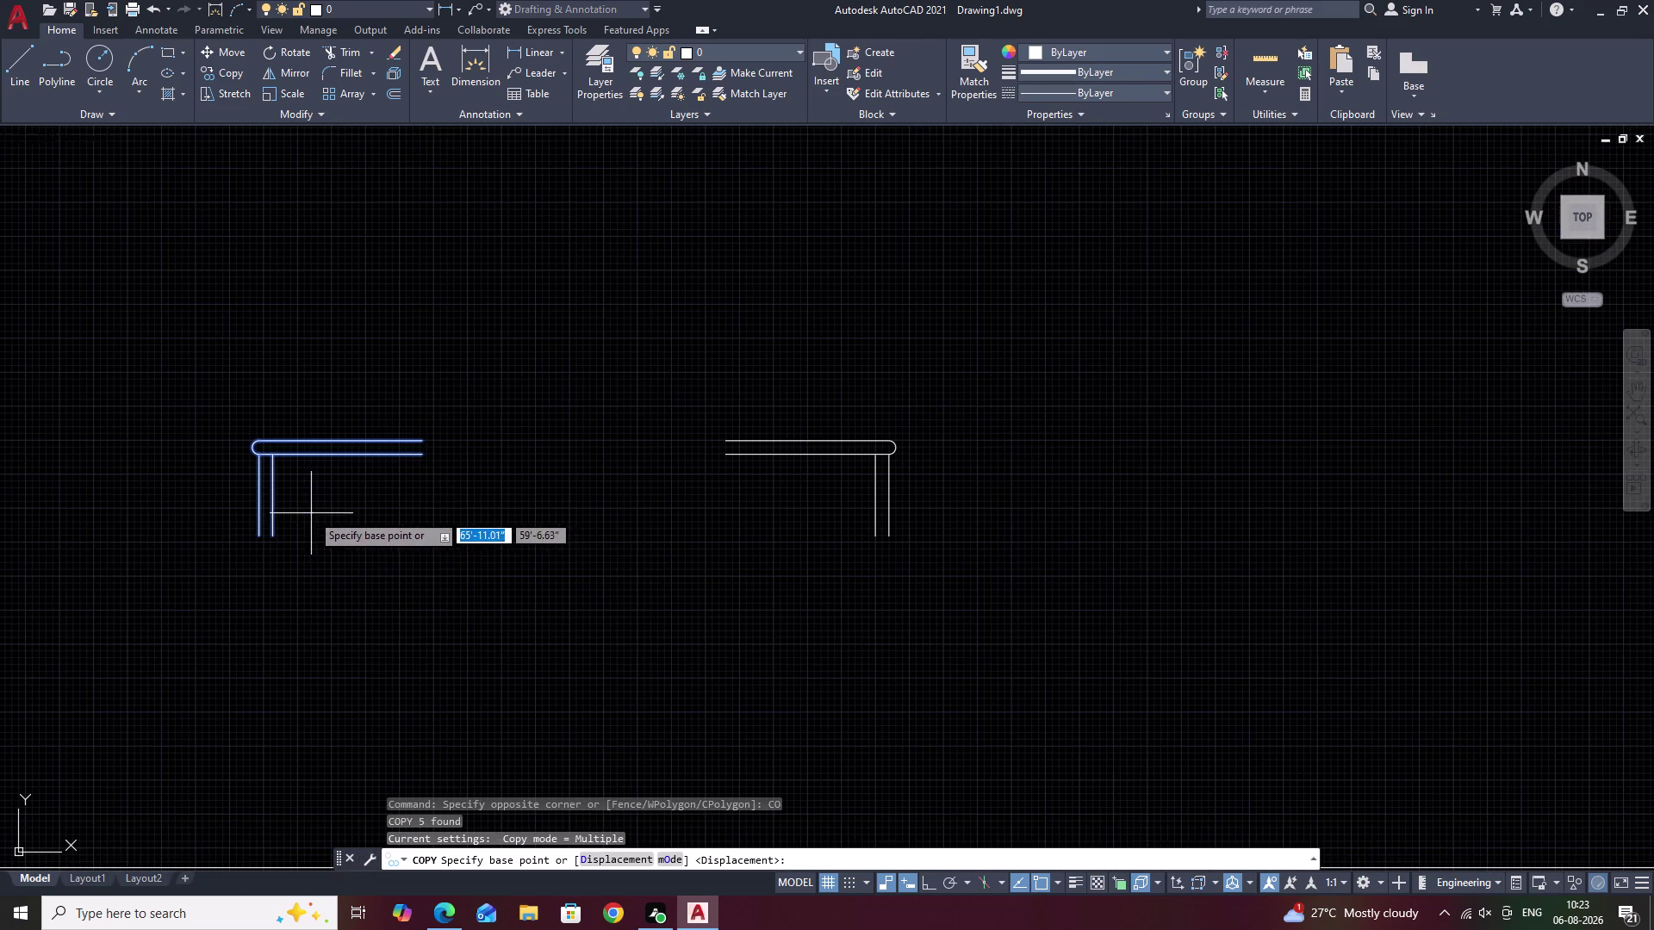
click(264, 532)
scroll(down, 3)
middle_drag(865, 362, 233, 529)
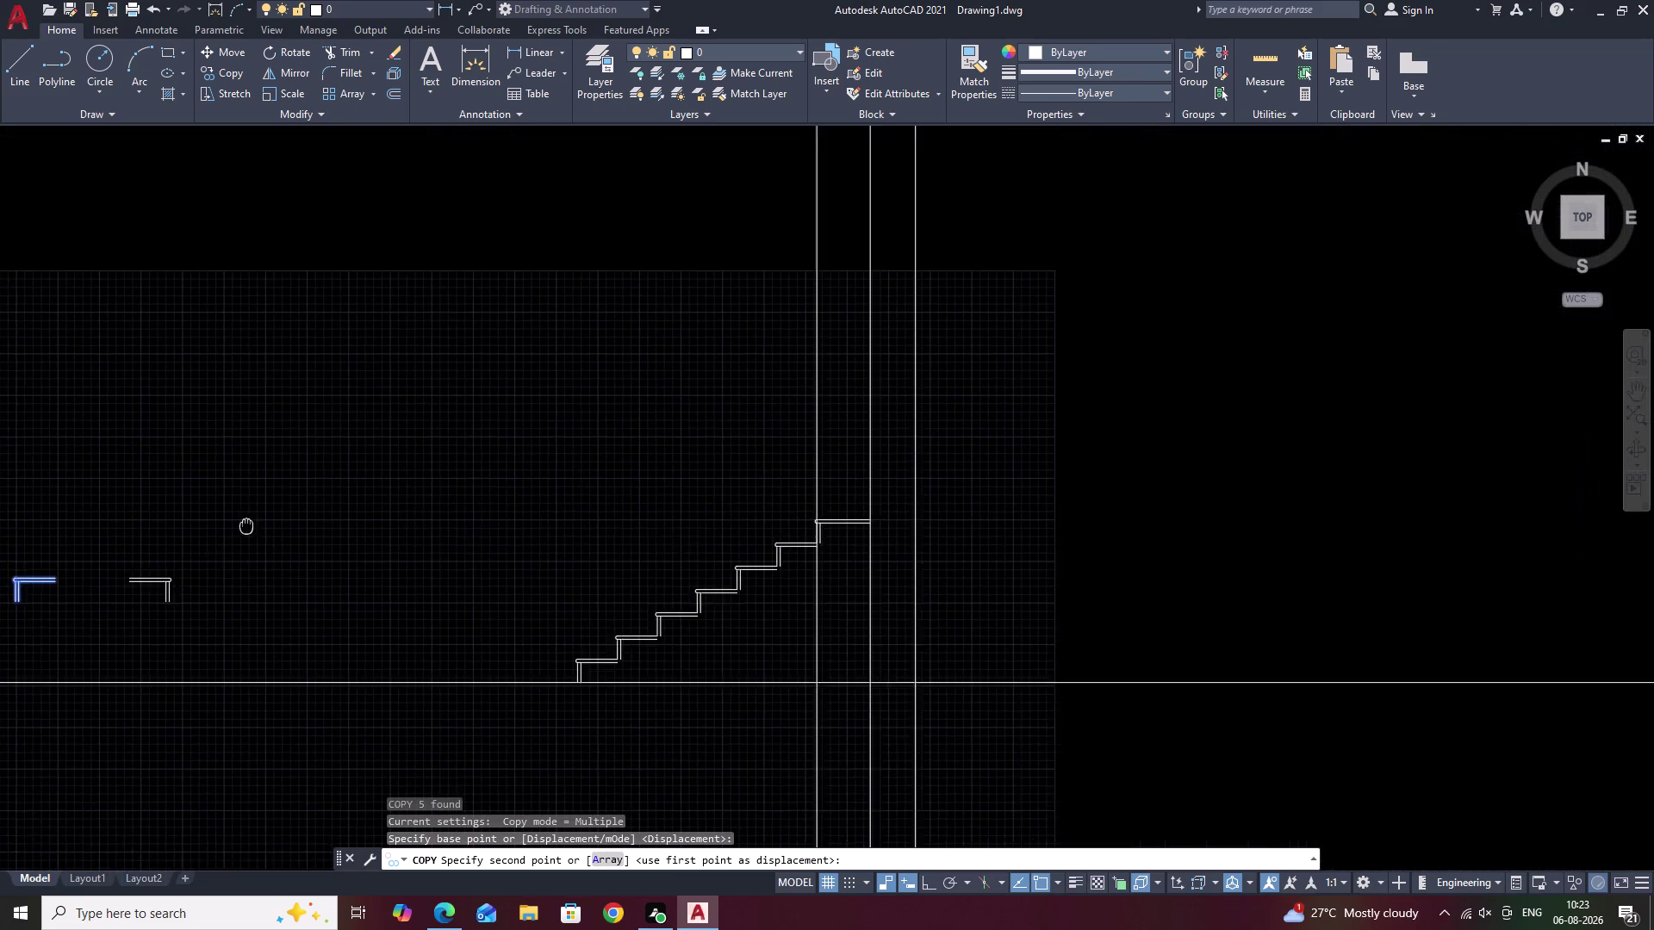
scroll(up, 3)
middle_drag(955, 508, 411, 500)
scroll(up, 3)
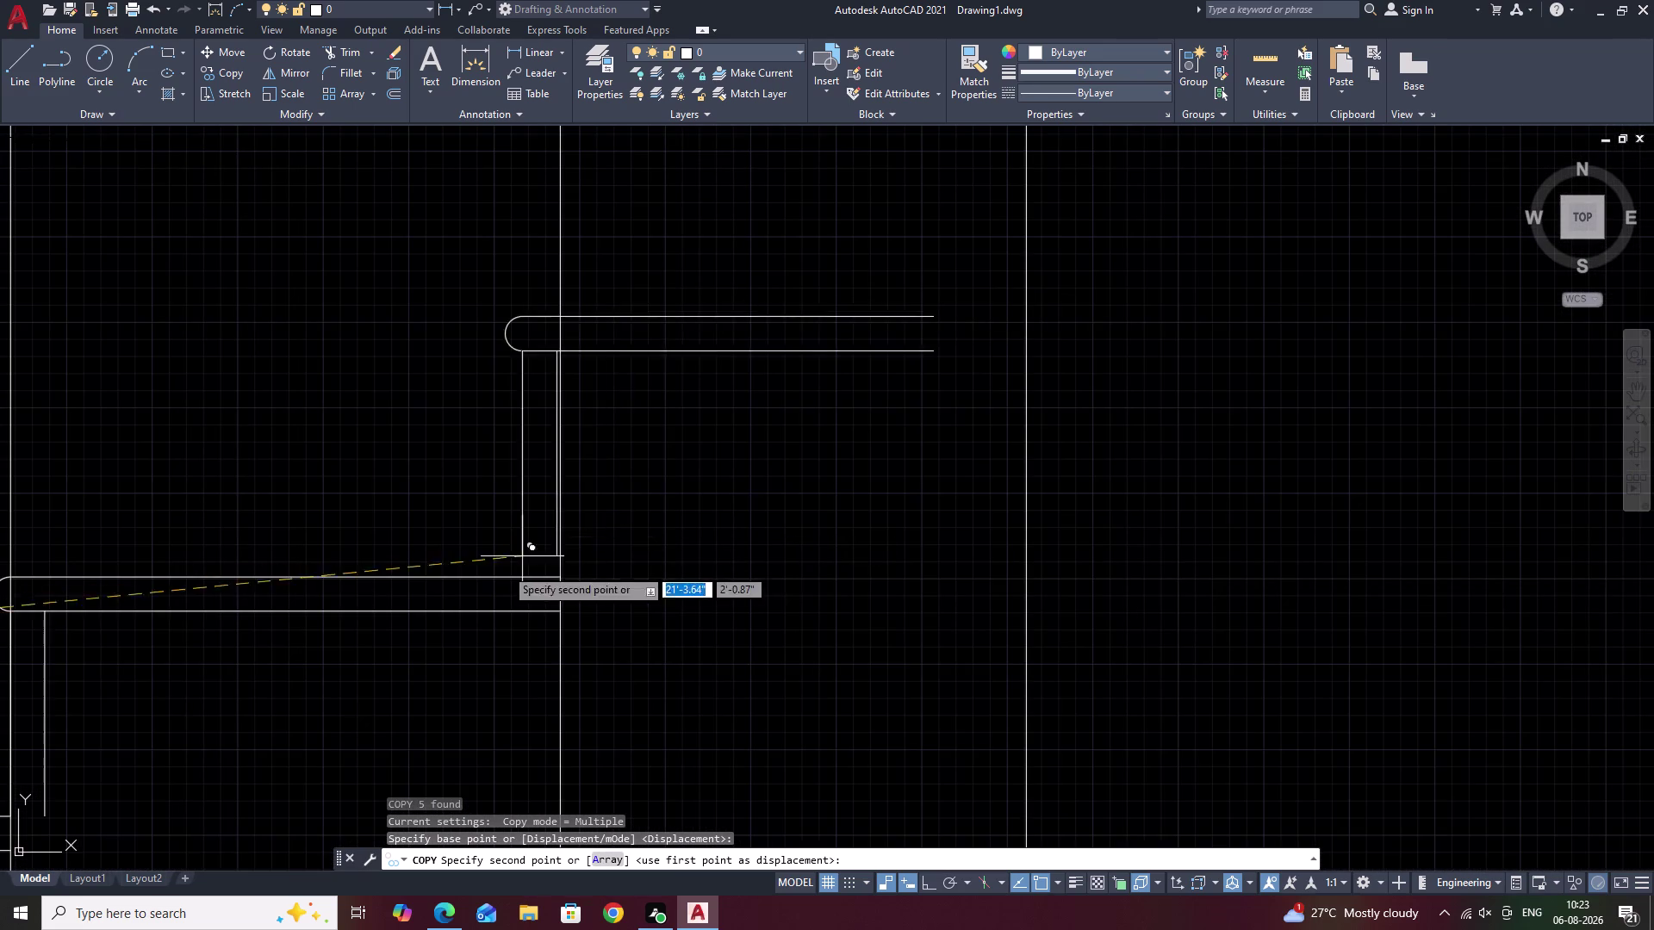
click(558, 577)
scroll(down, 3)
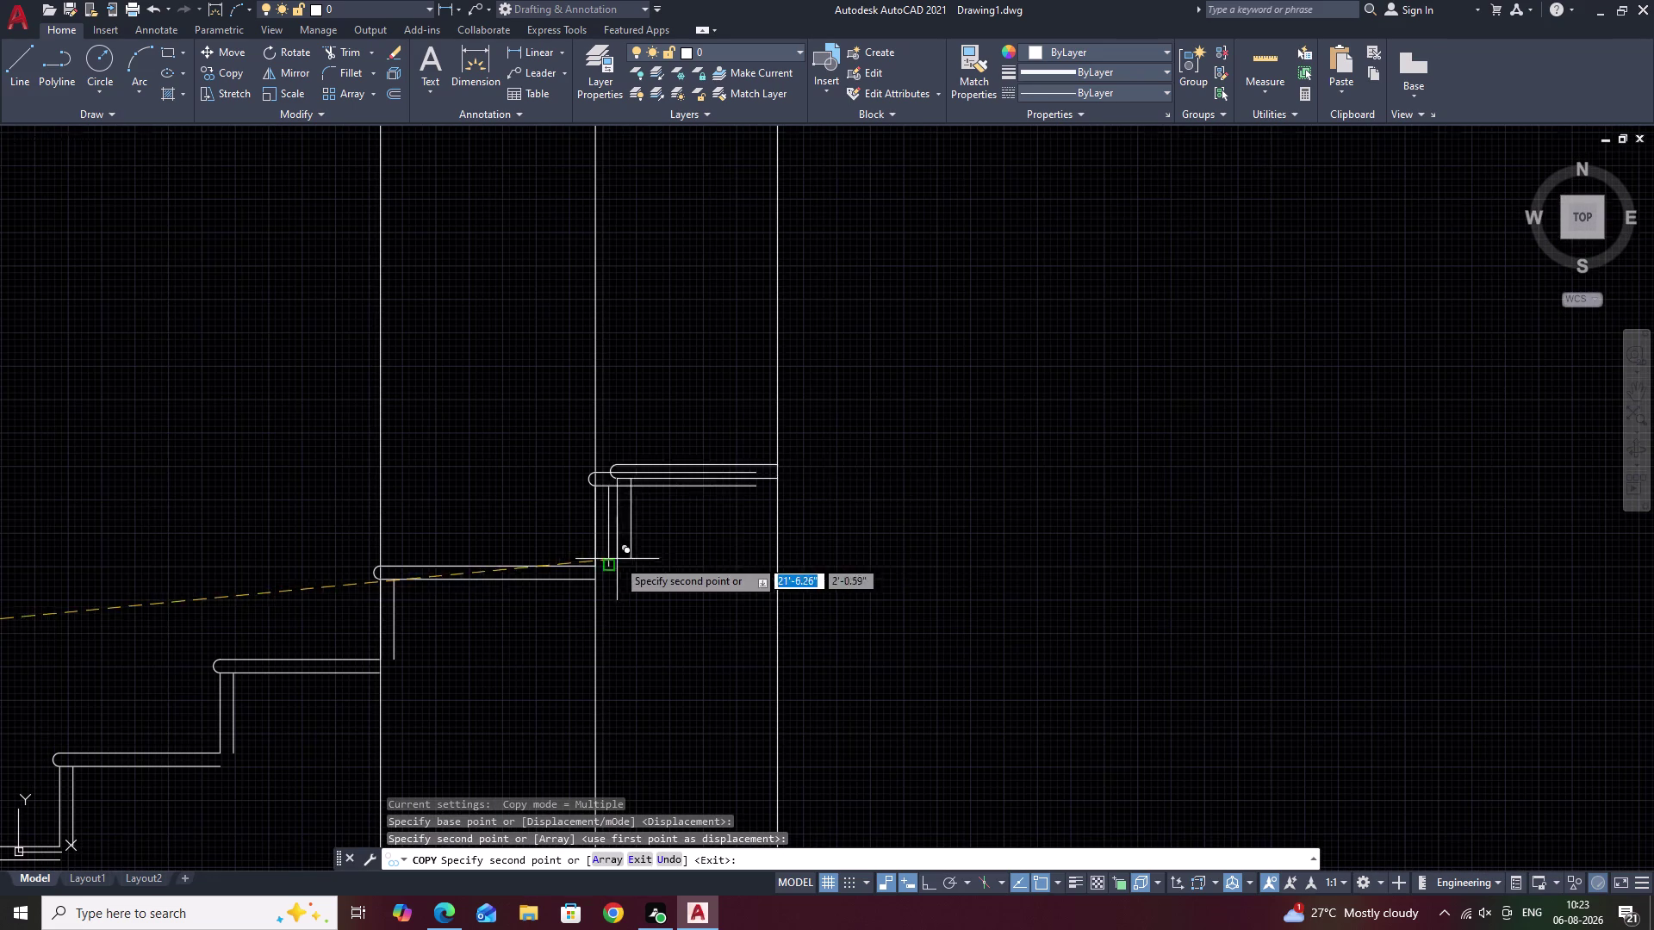
key(Escape)
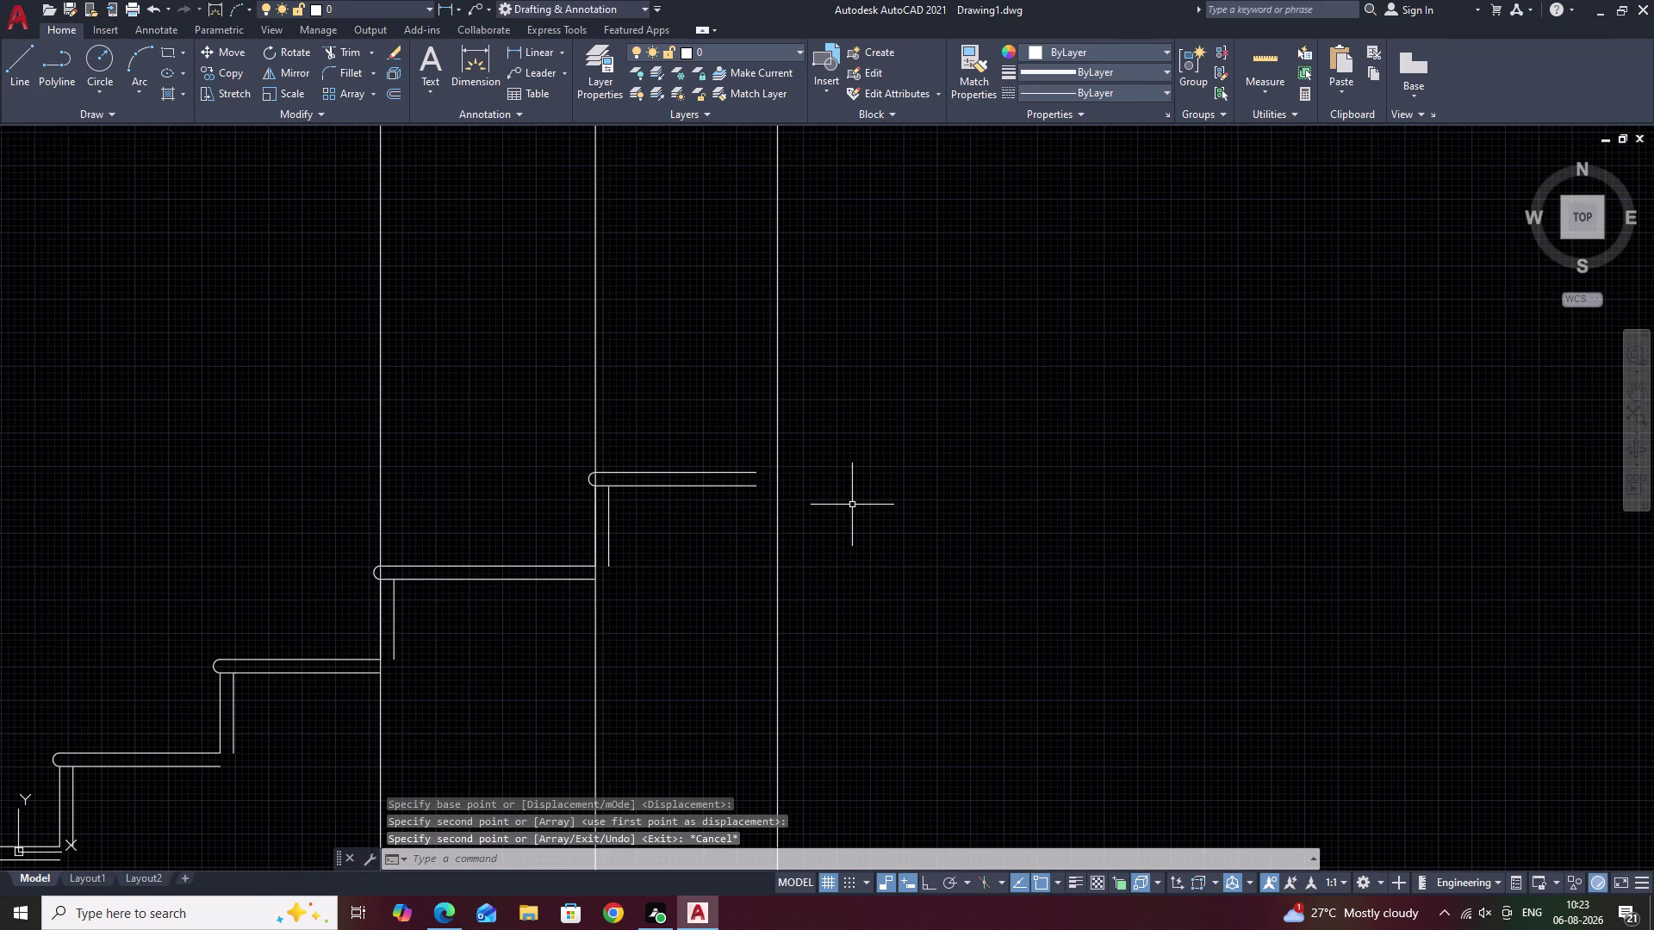
Extend the top tread line to the vertical construction line.
text(EX)
key(space)
click(715, 489)
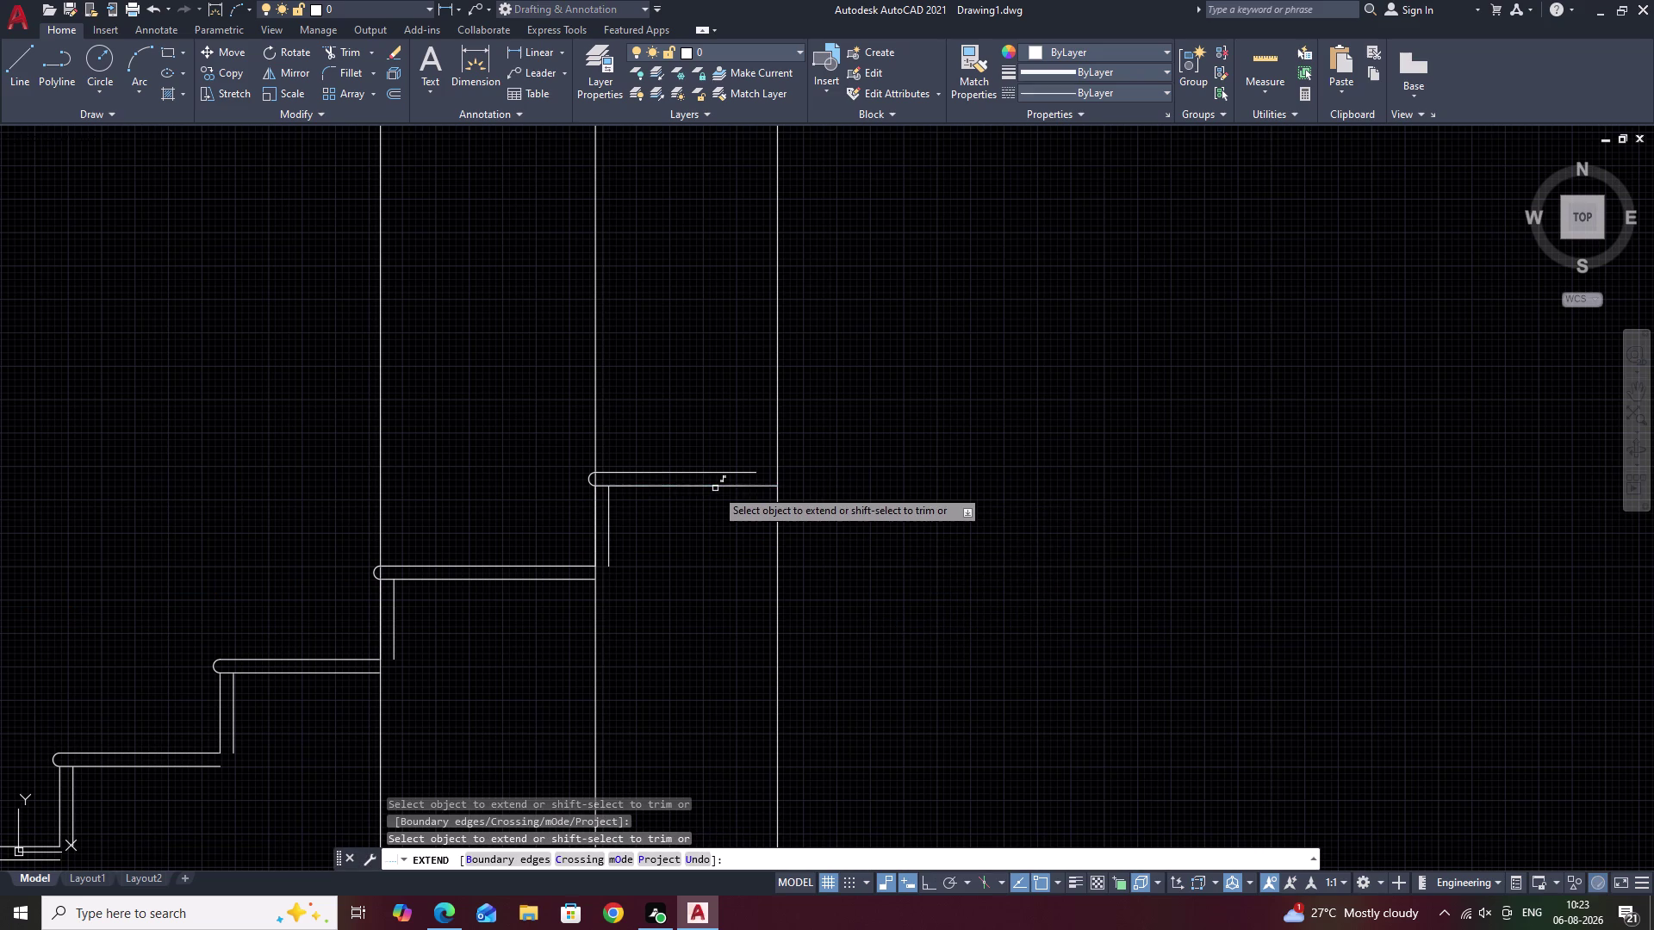
click(715, 472)
scroll(down, 3)
key(Escape)
scroll(down, 3)
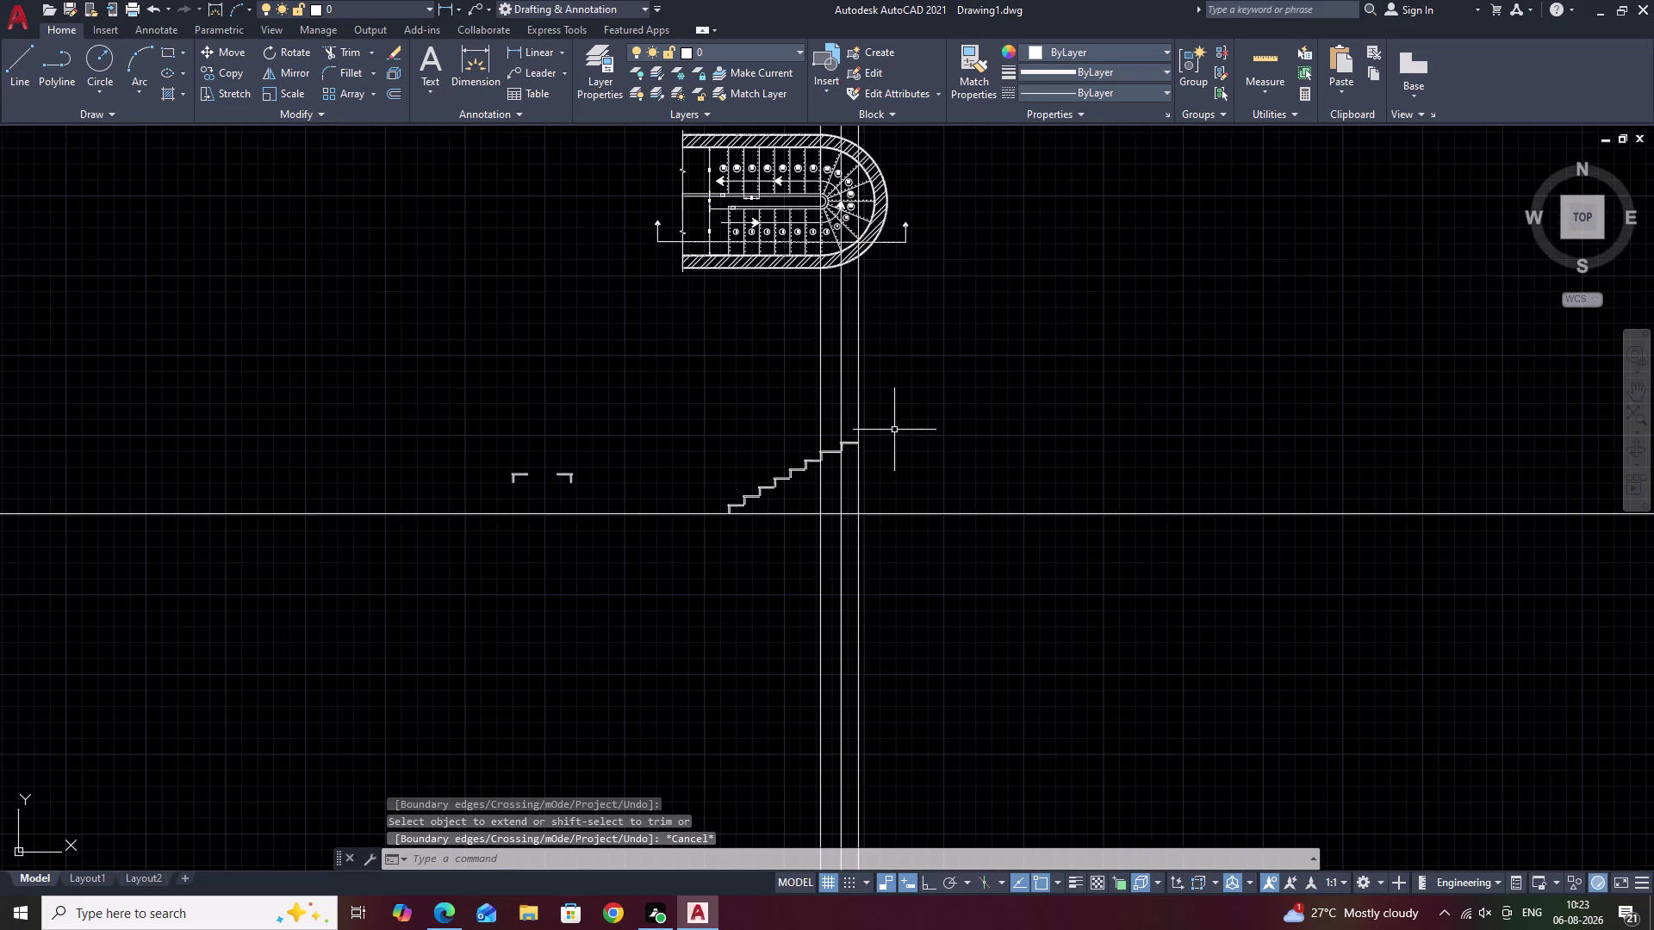
Erase the three old vertical construction lines.
middle_drag(896, 414, 895, 542)
drag(899, 460, 767, 457)
click(767, 457)
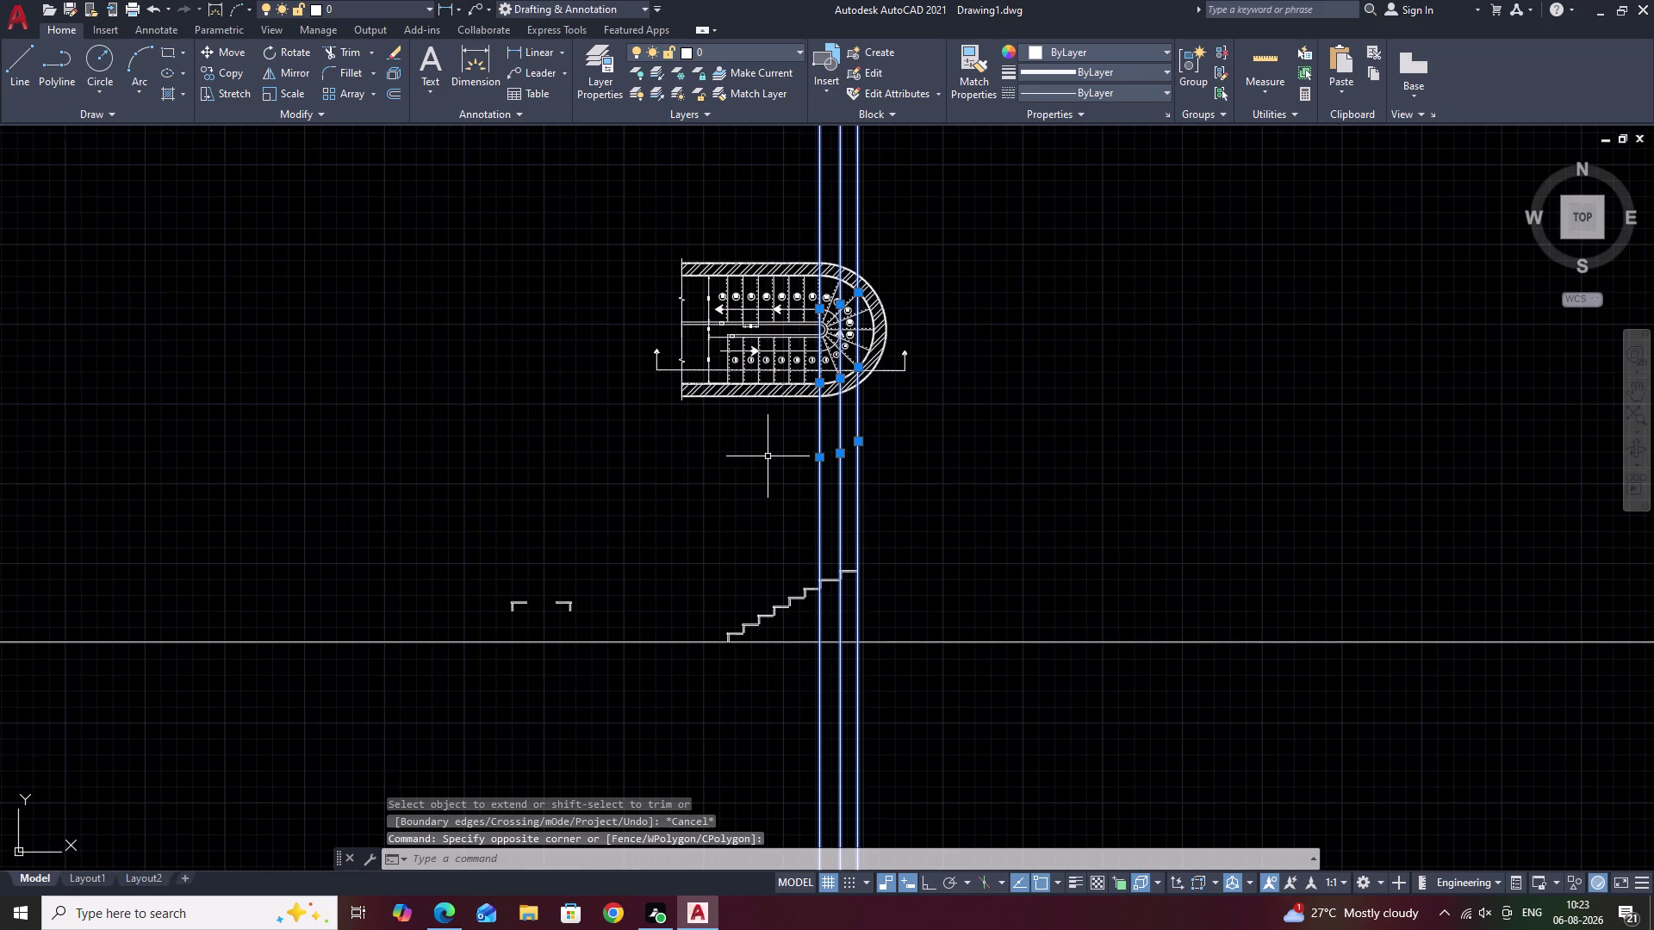
text(E)
key(space)
Place vertical construction lines (XL, V) through two step edges in the curved plan.
middle_drag(828, 432, 768, 596)
scroll(up, 3)
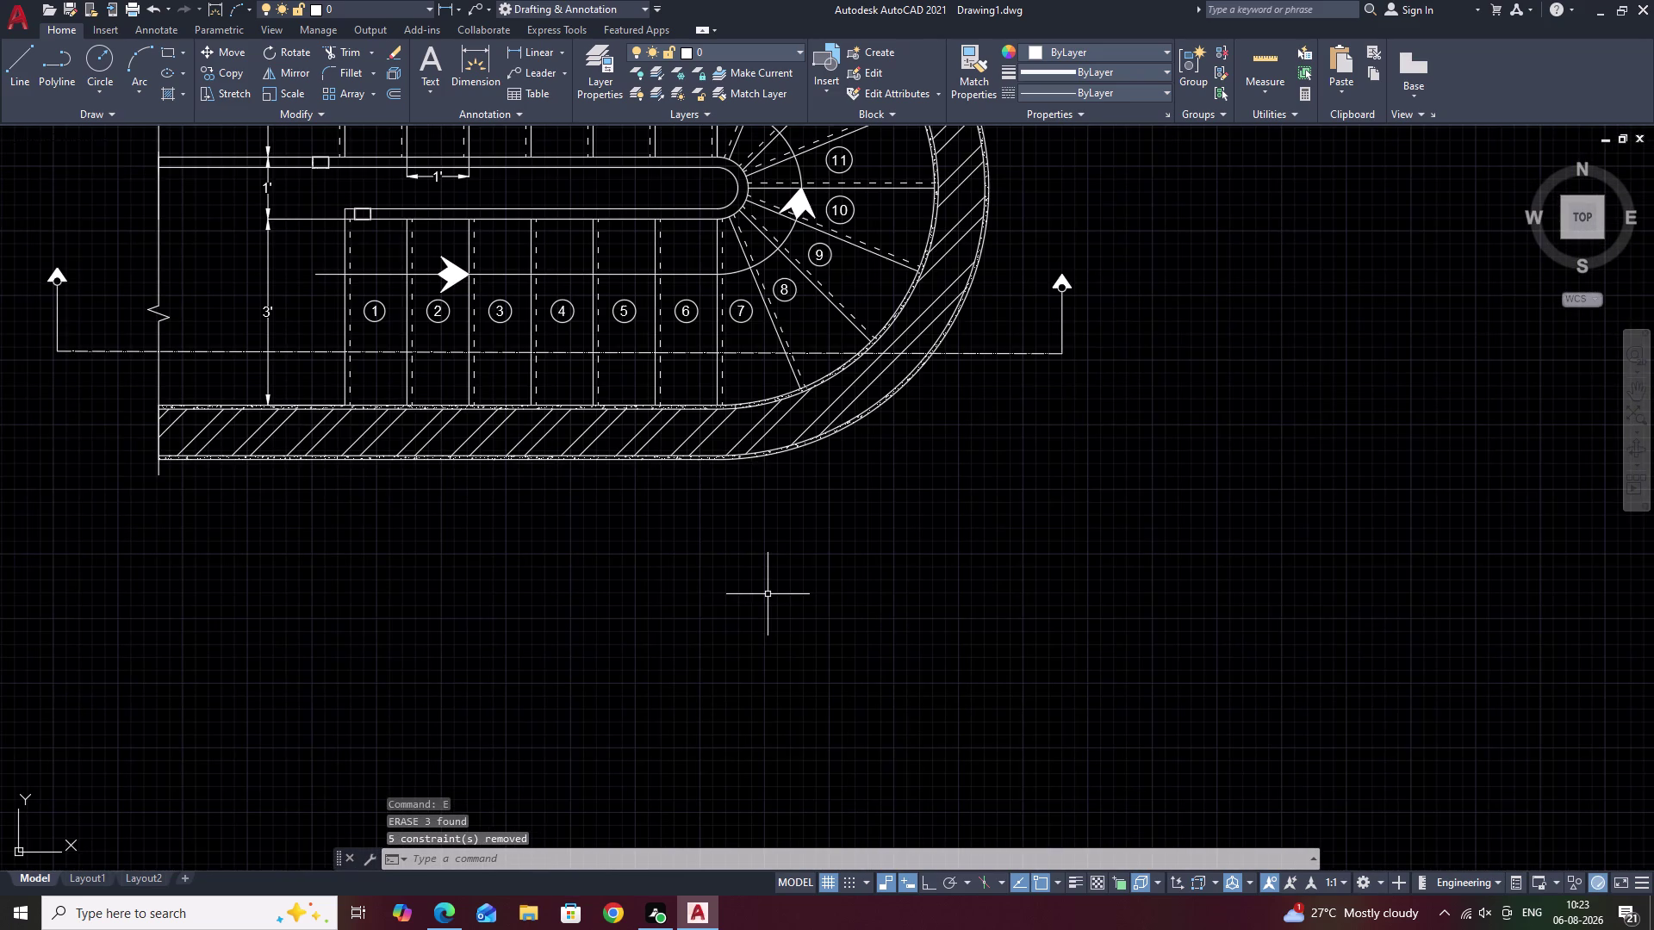
middle_drag(750, 520, 693, 660)
text(X)
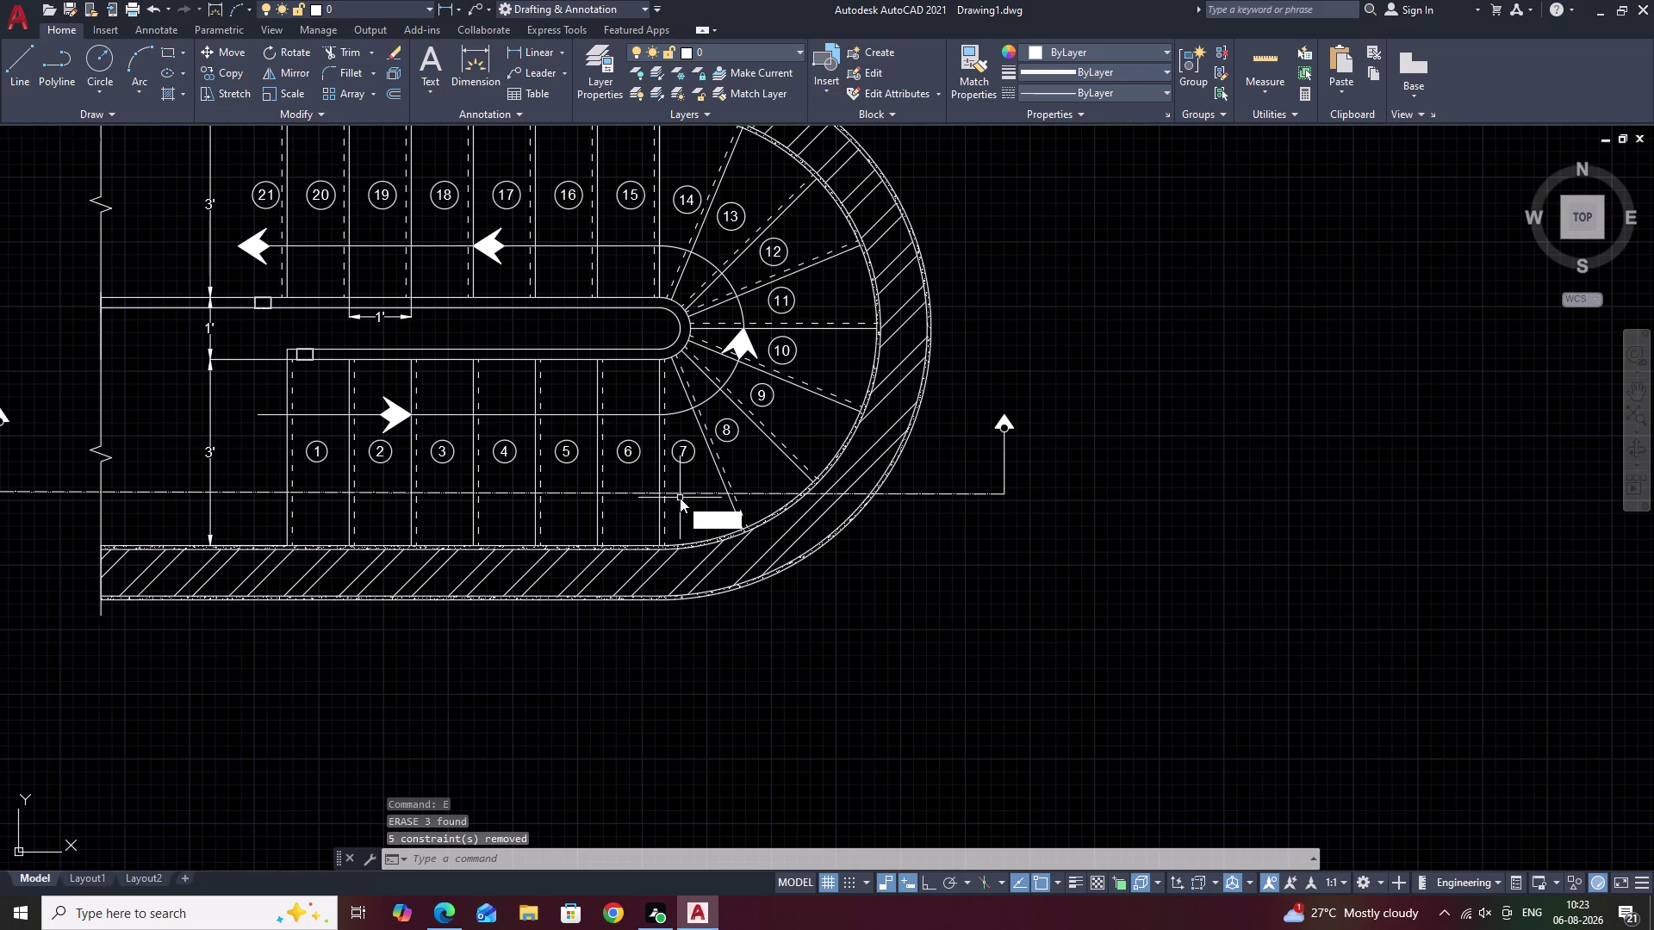
text(L V)
key(space)
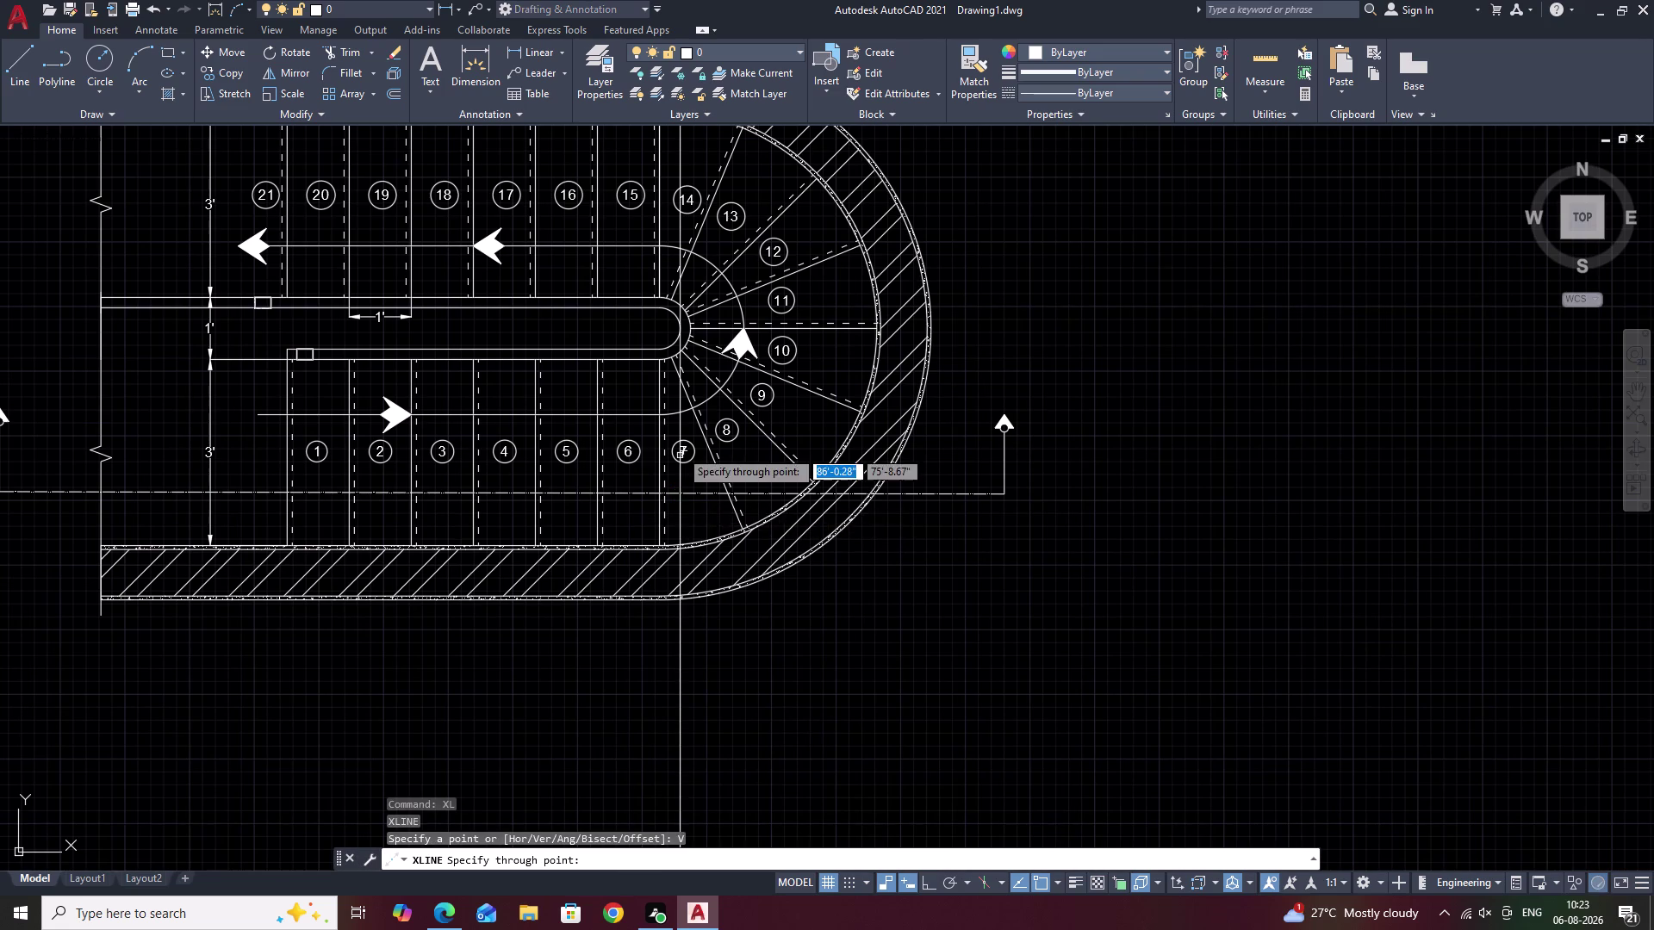
scroll(up, 3)
click(656, 338)
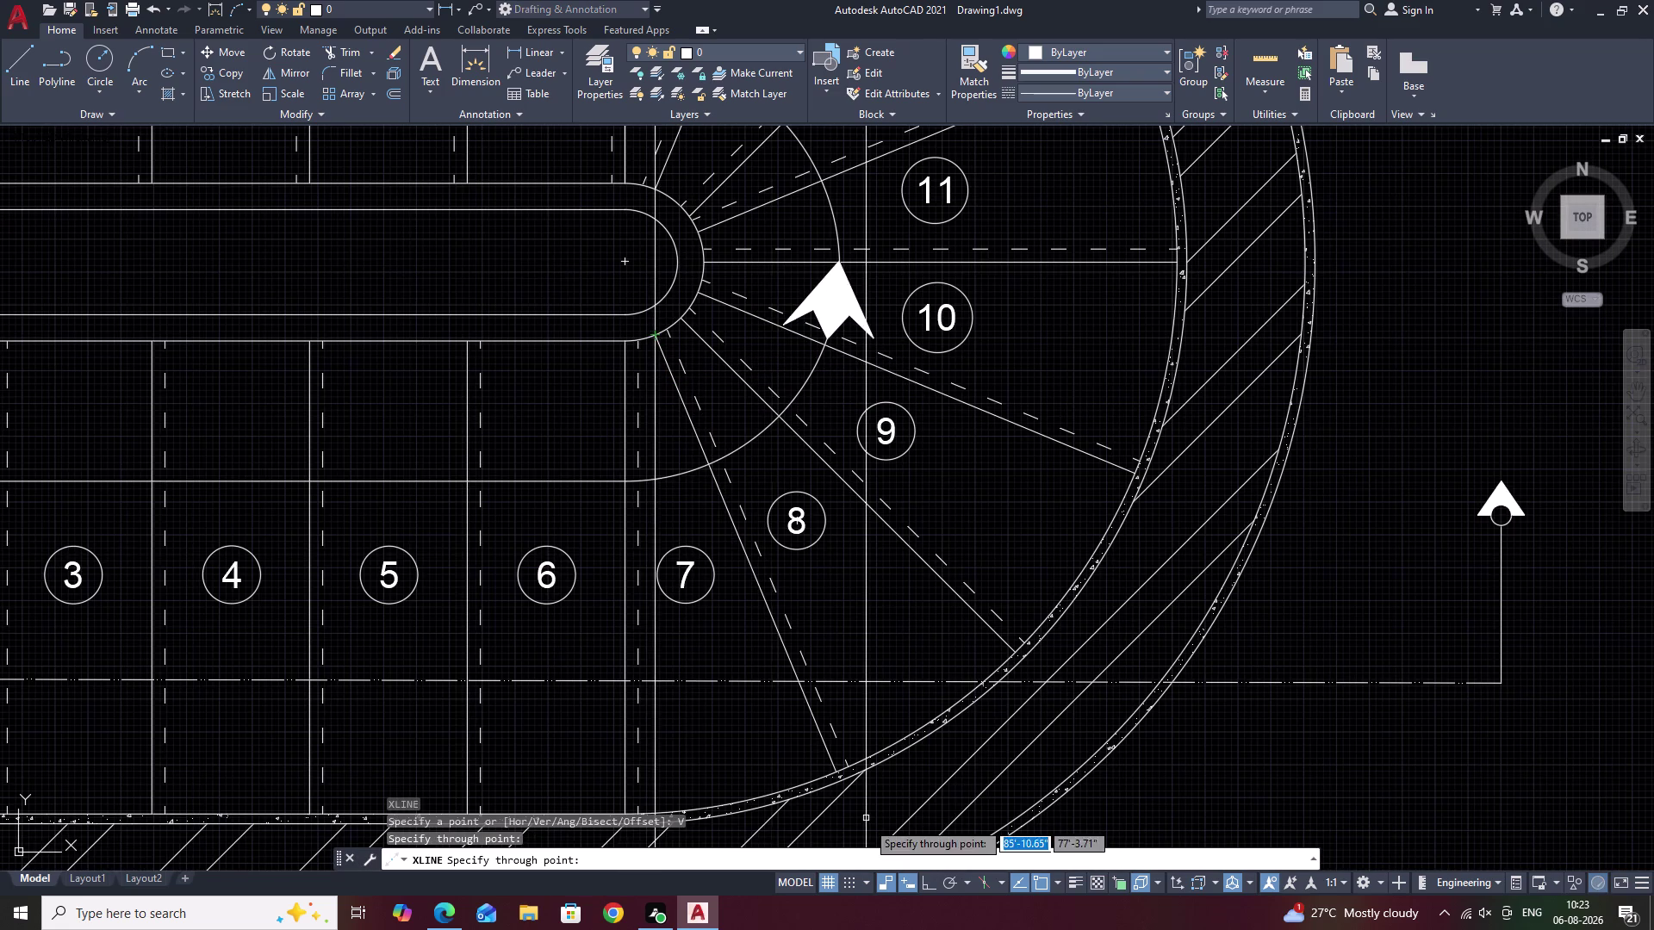
click(838, 771)
scroll(down, 3)
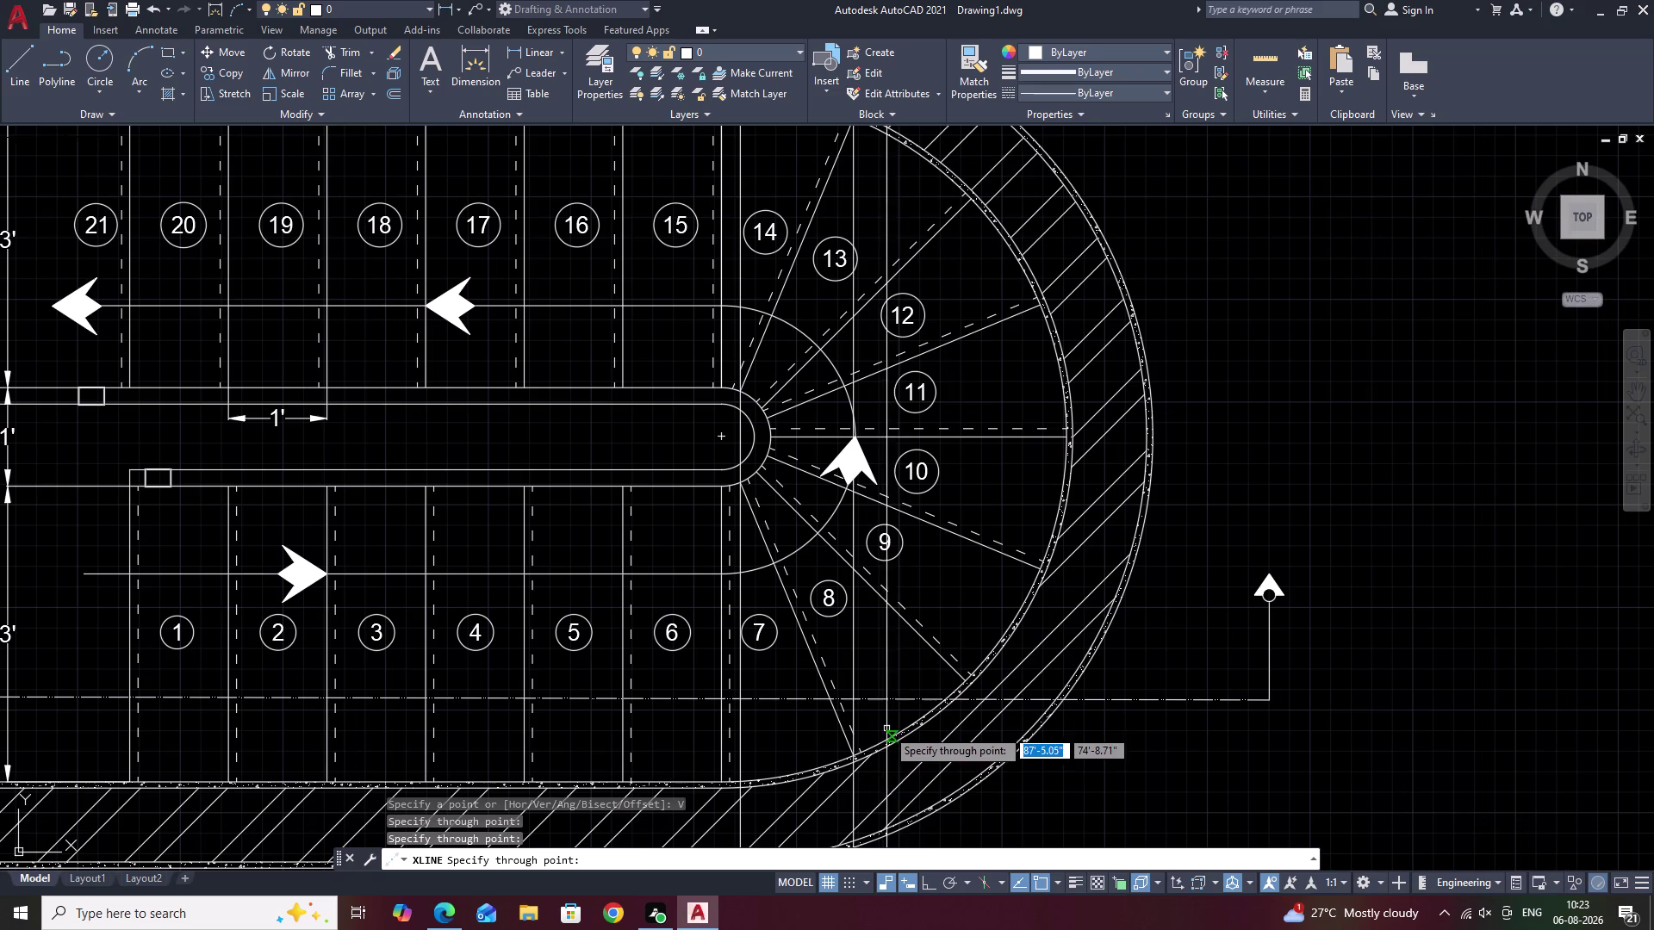
key(Escape)
Pan and zoom down to the upper treads of the elevation.
middle_drag(1000, 778, 982, 491)
scroll(down, 3)
middle_drag(995, 704, 983, 560)
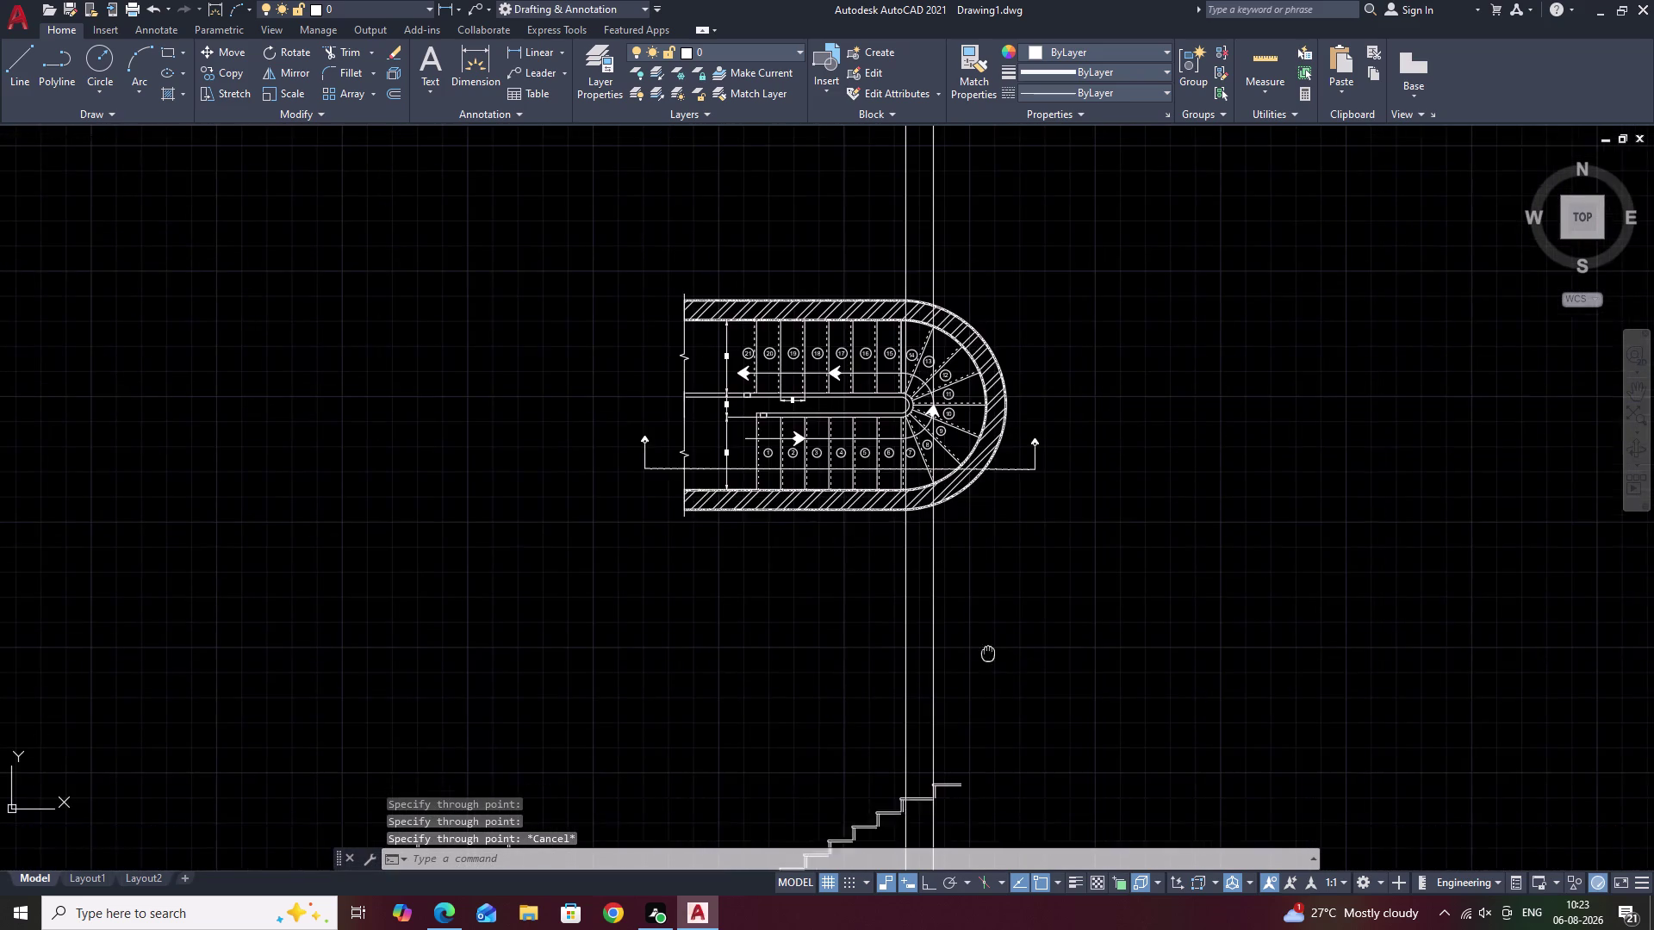
middle_drag(982, 560, 977, 497)
scroll(up, 3)
scroll(up, 3)
middle_drag(889, 745, 898, 807)
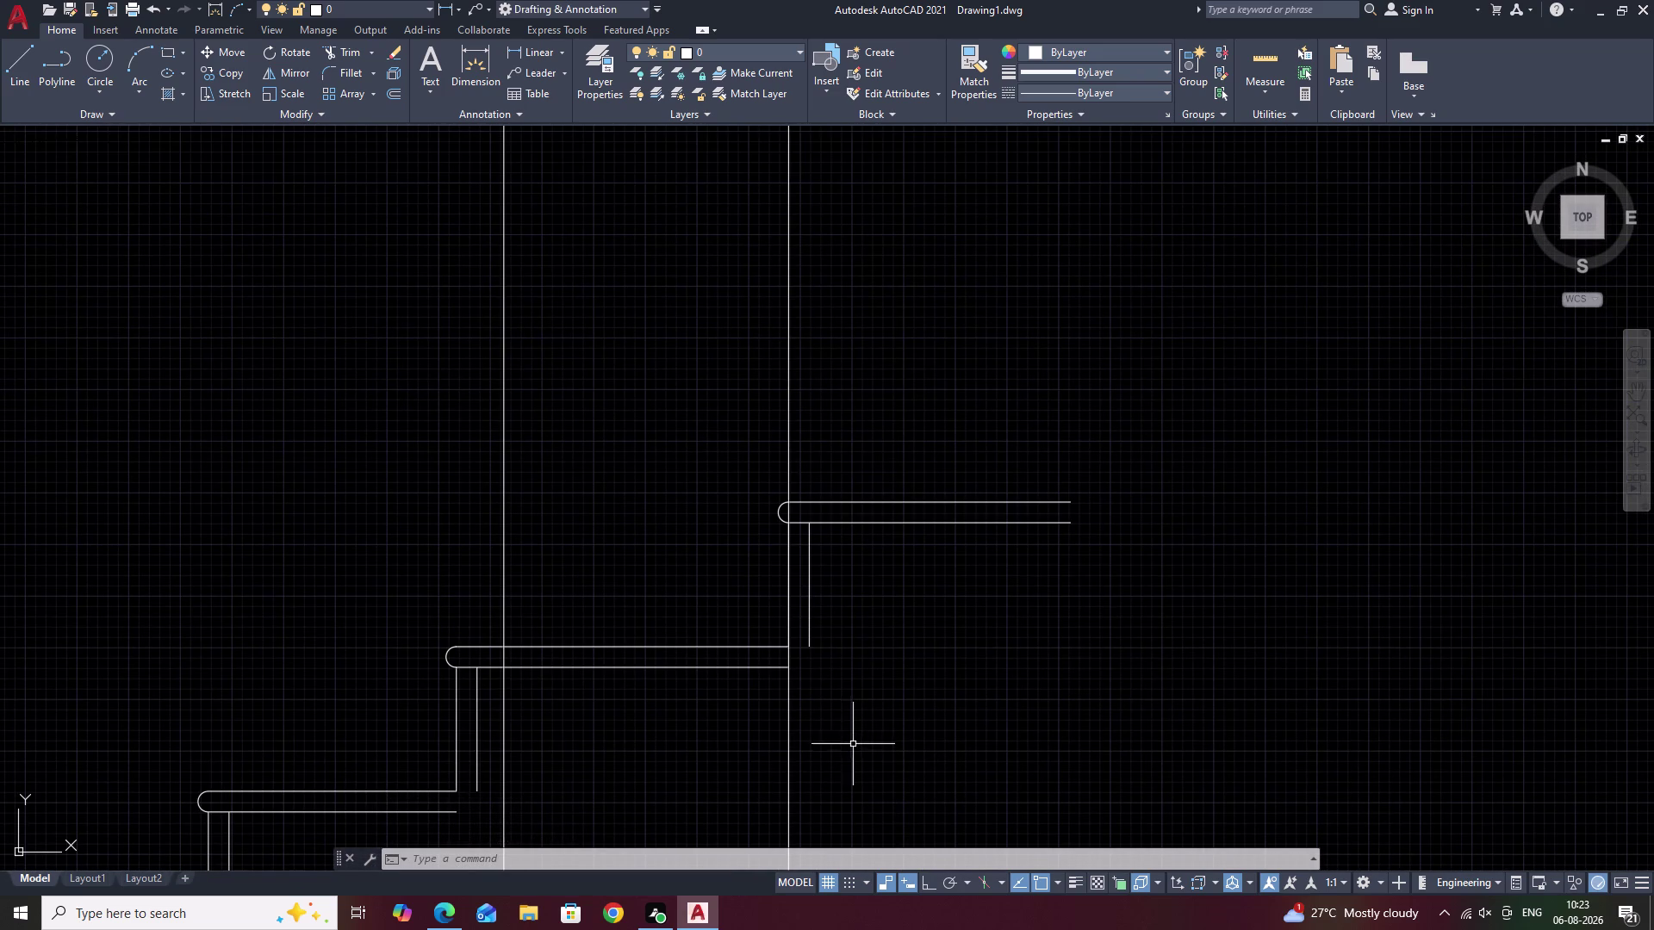
Extend both top tread lines to the new vertical construction line.
text(EC)
key(BackSpace)
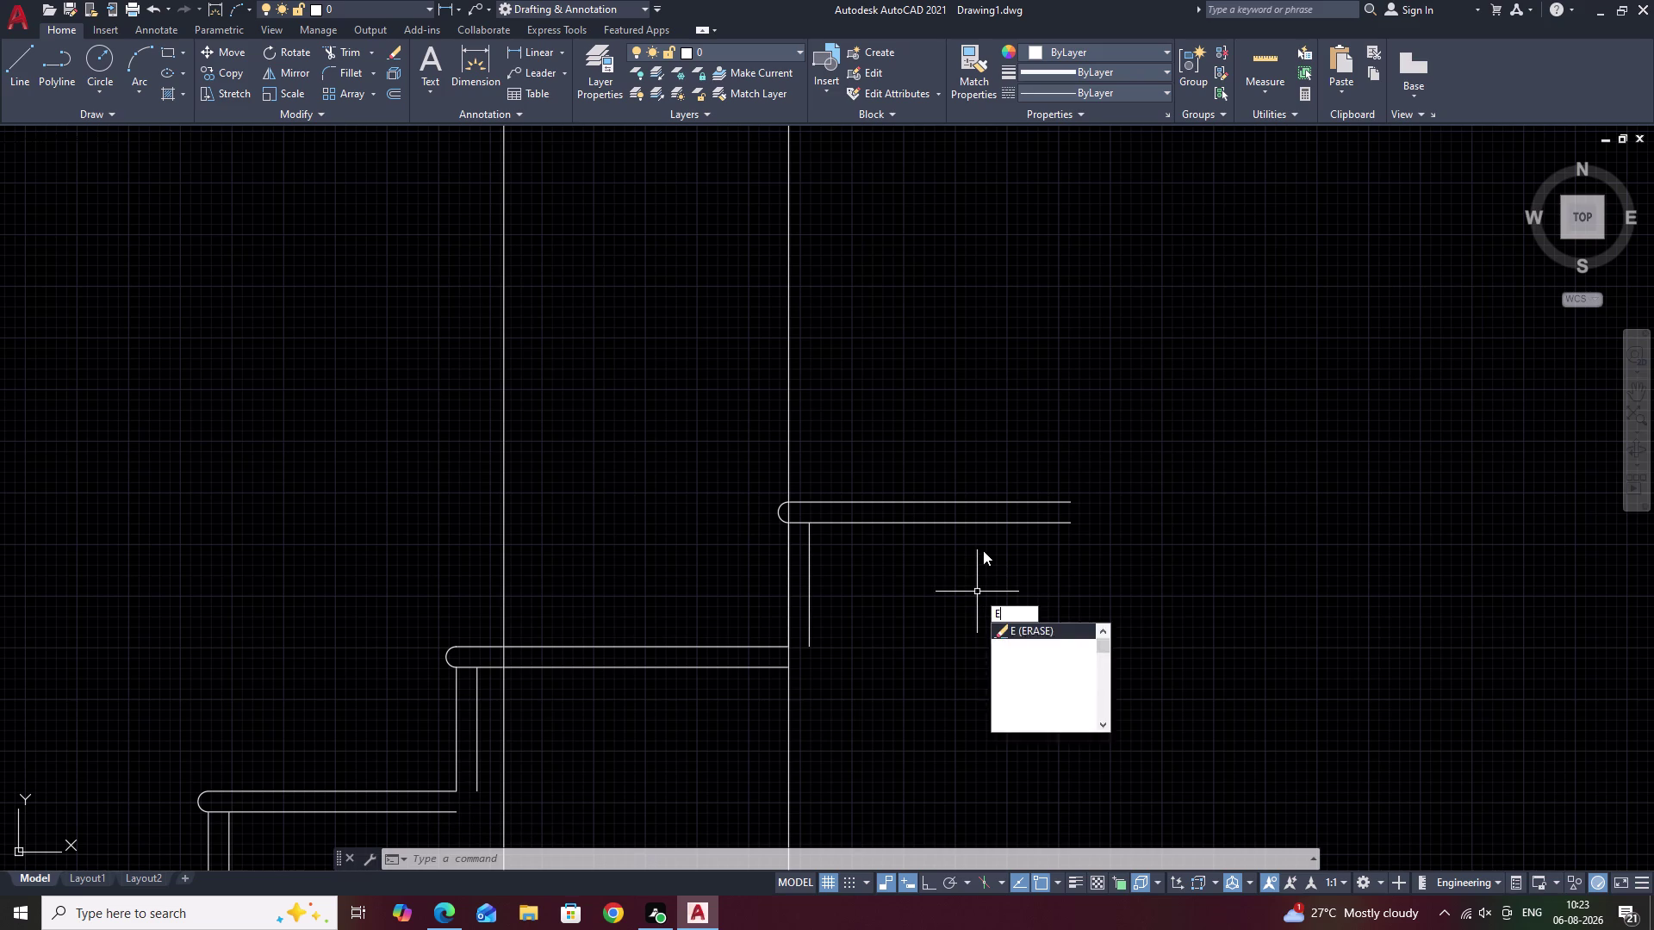
key(Escape)
text(EX)
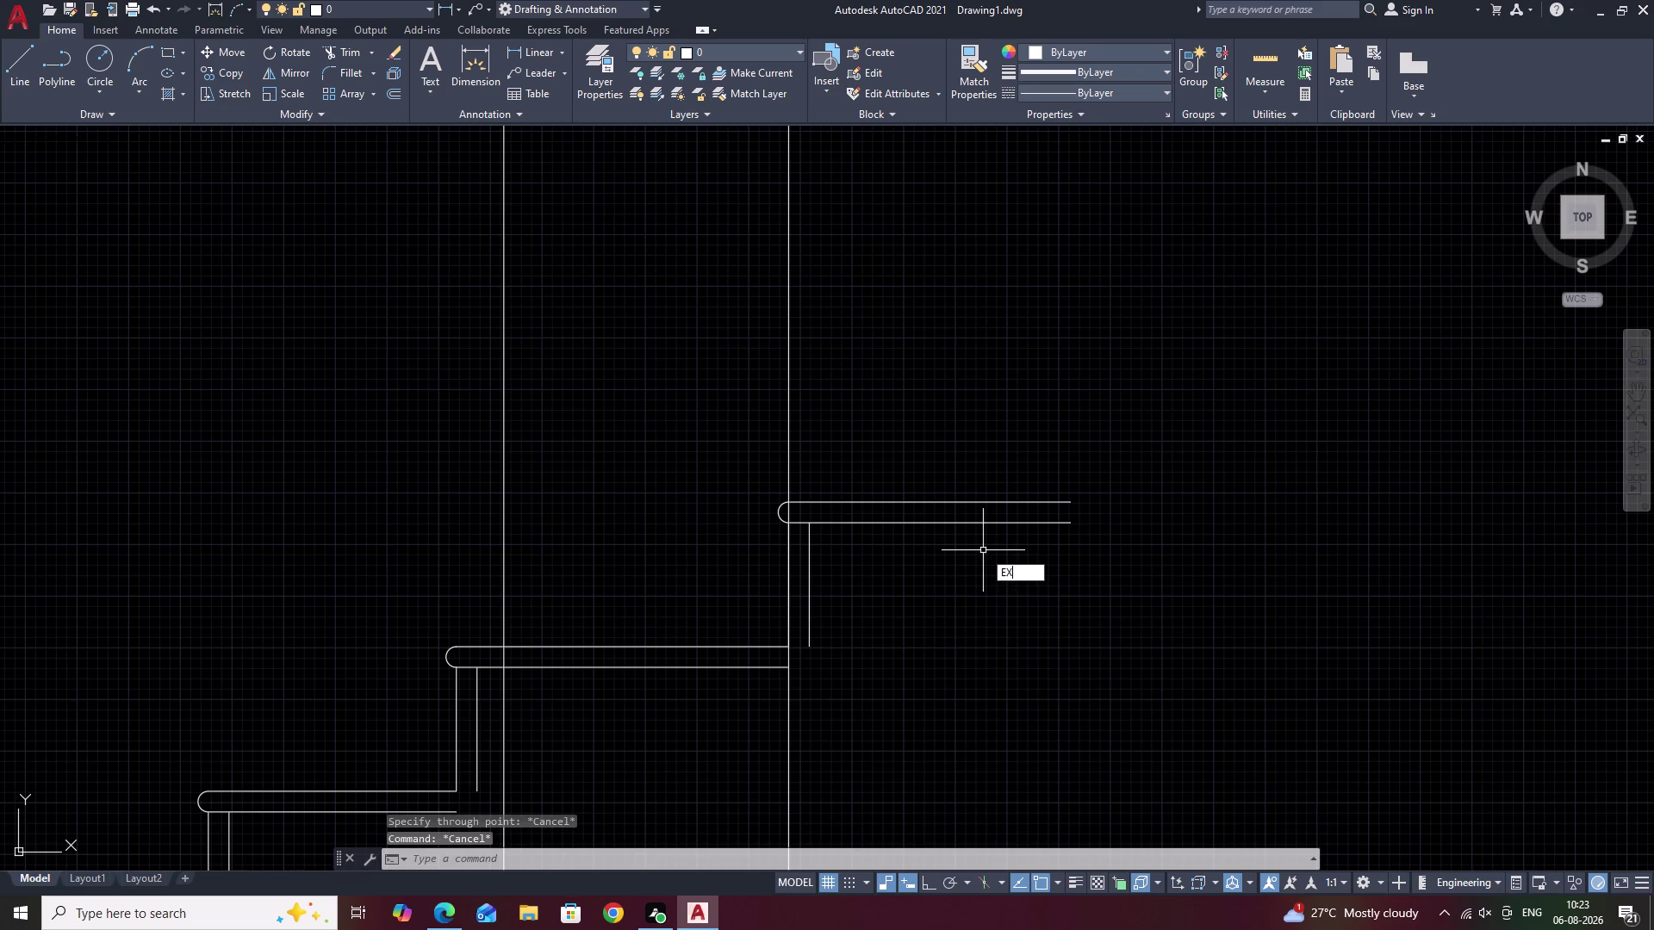
key(space)
click(887, 524)
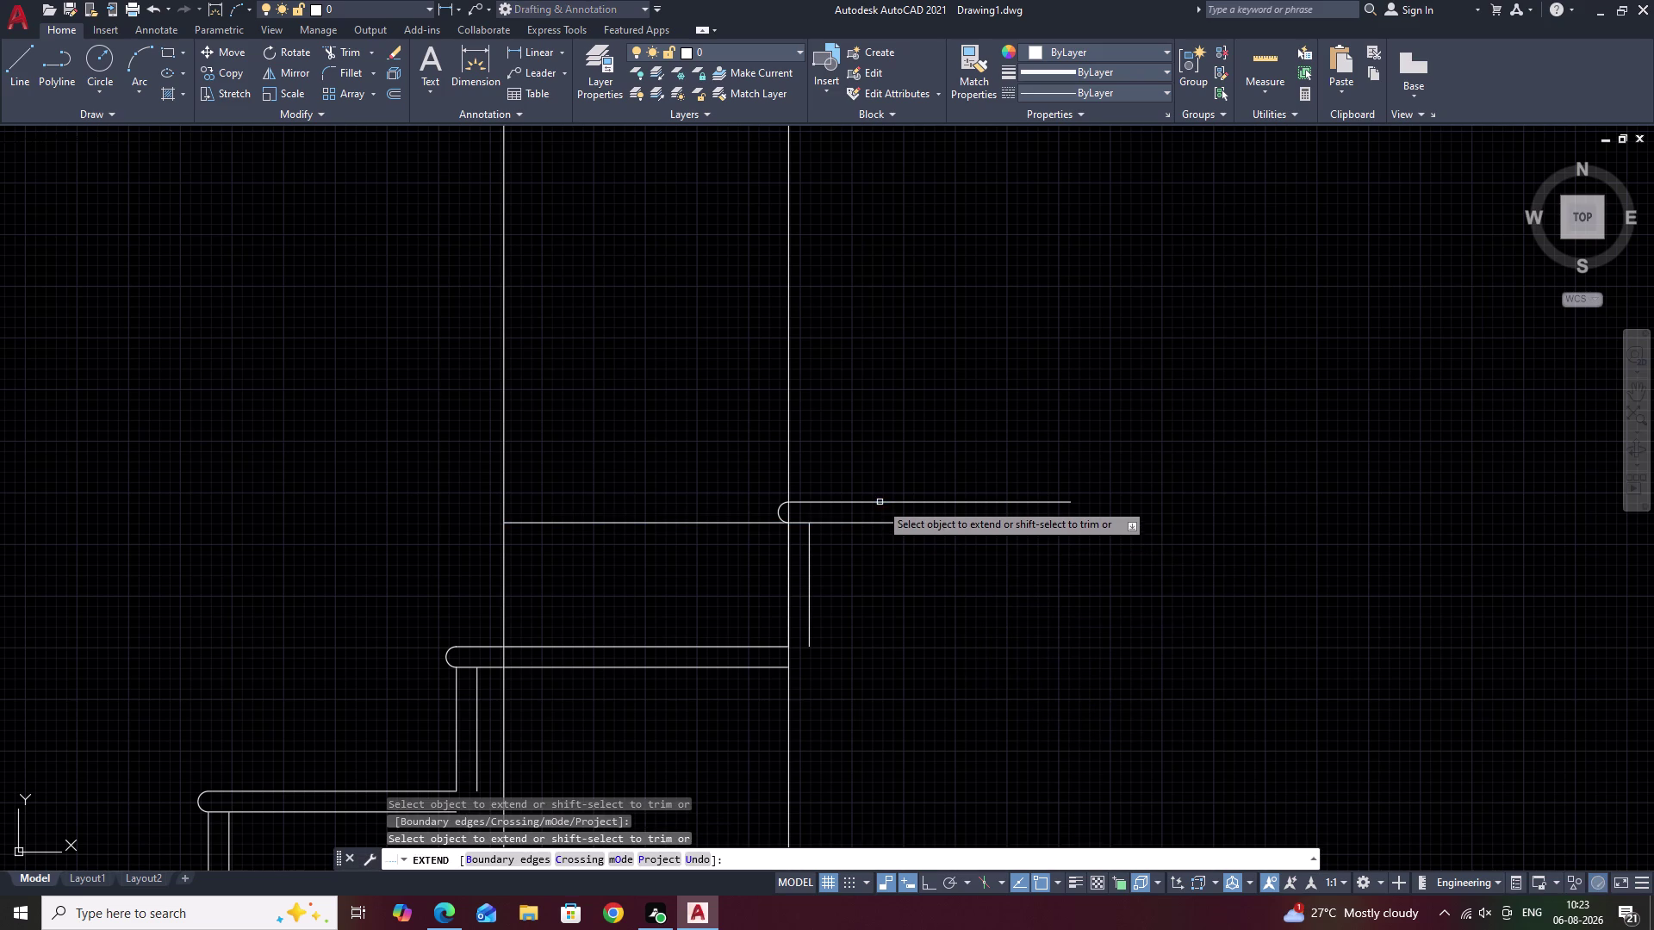
click(879, 502)
key(Escape)
middle_drag(585, 502, 703, 512)
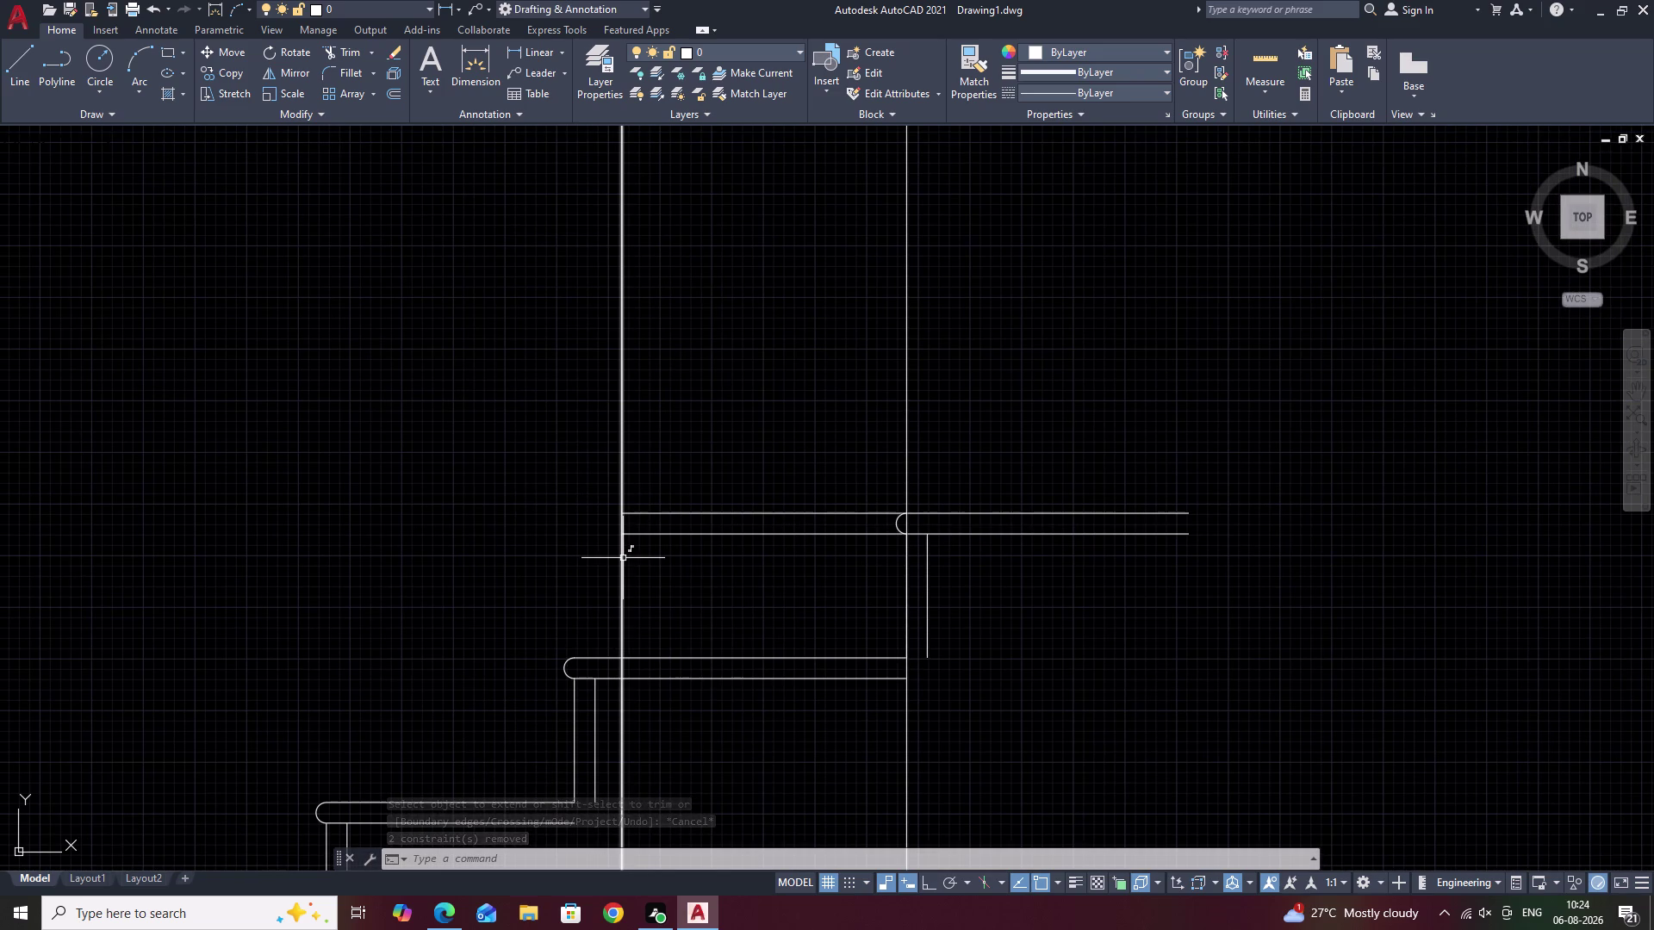
Trim the vertical line above and below the tread to form the riser.
text(TR)
key(space)
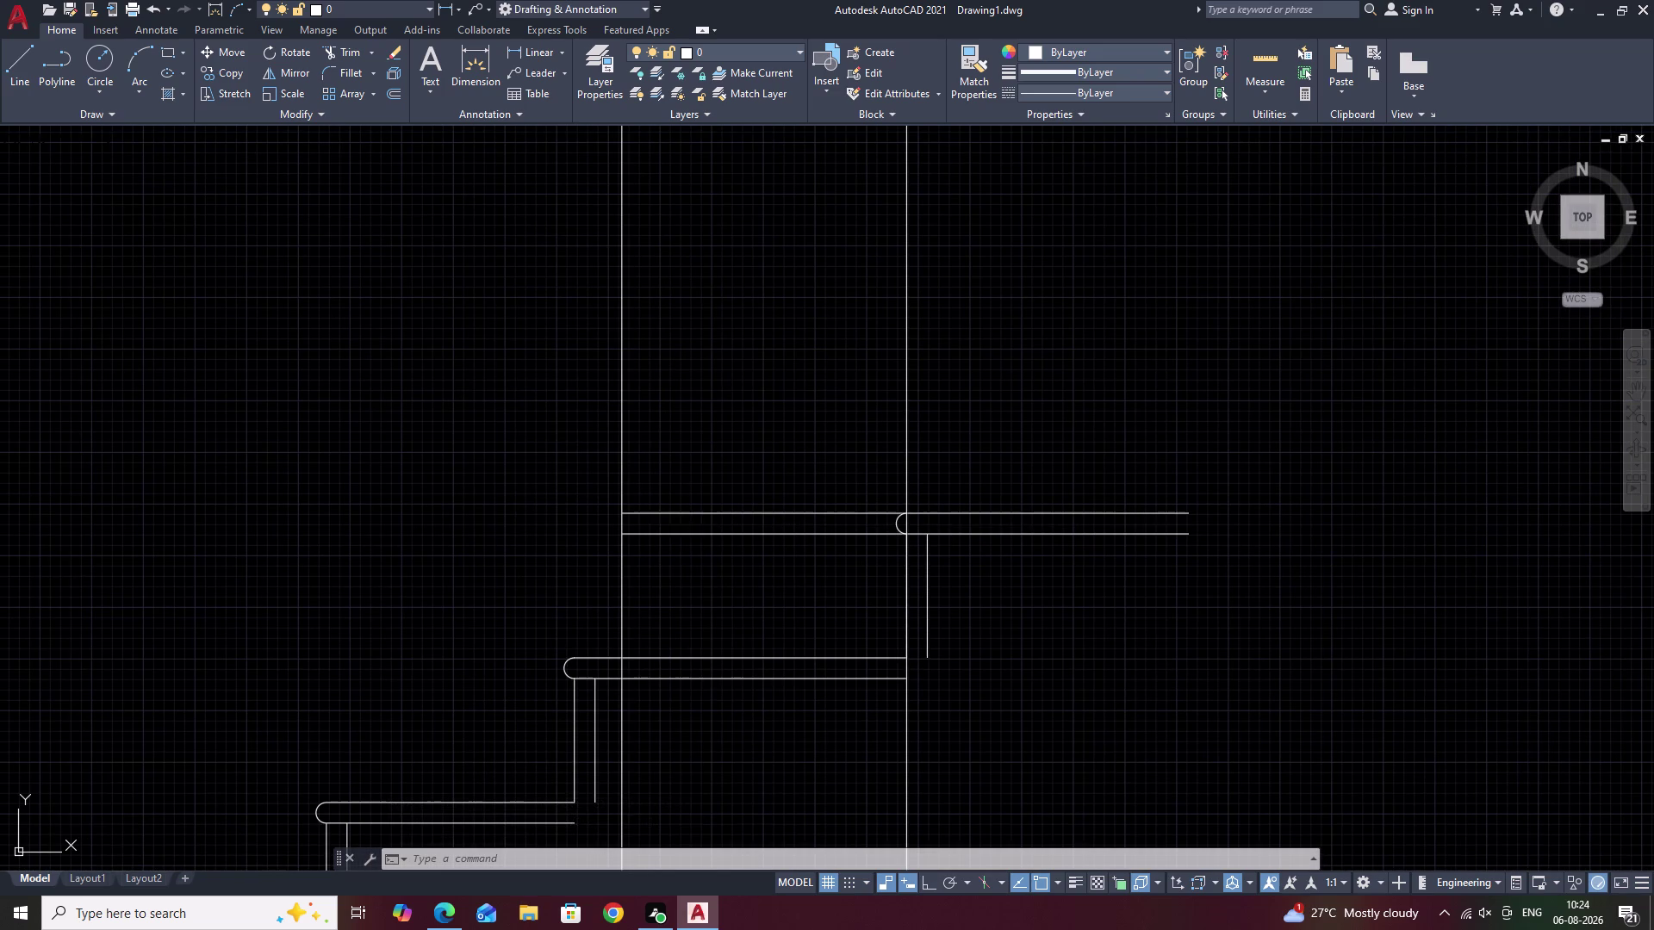
double_click(621, 670)
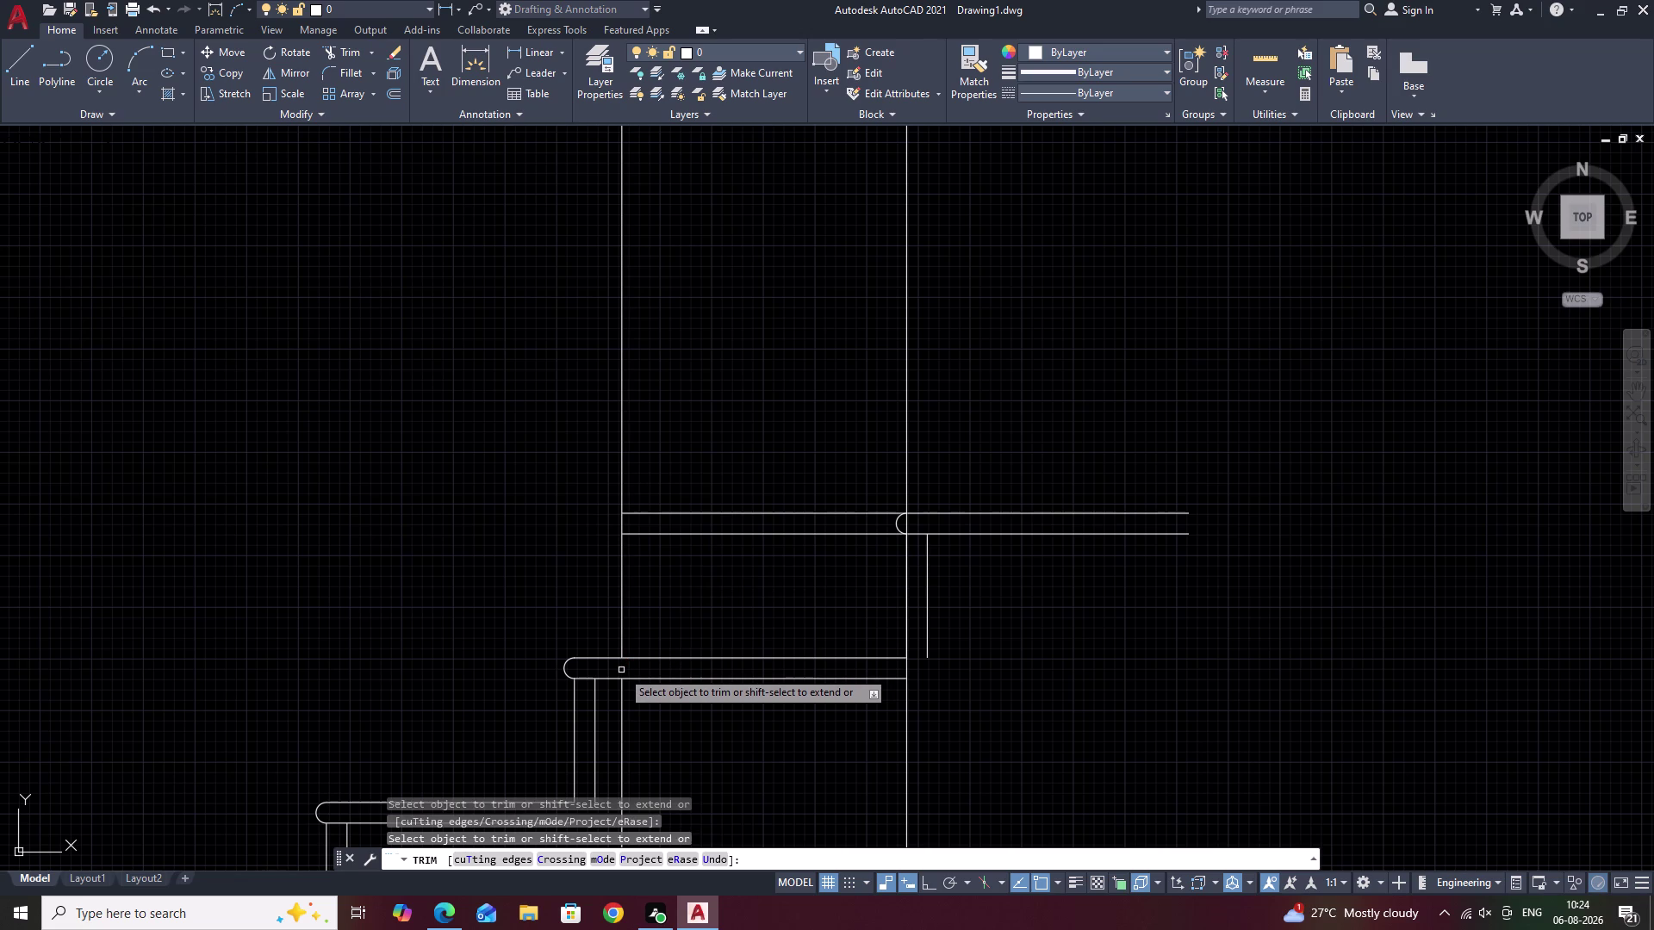
click(620, 386)
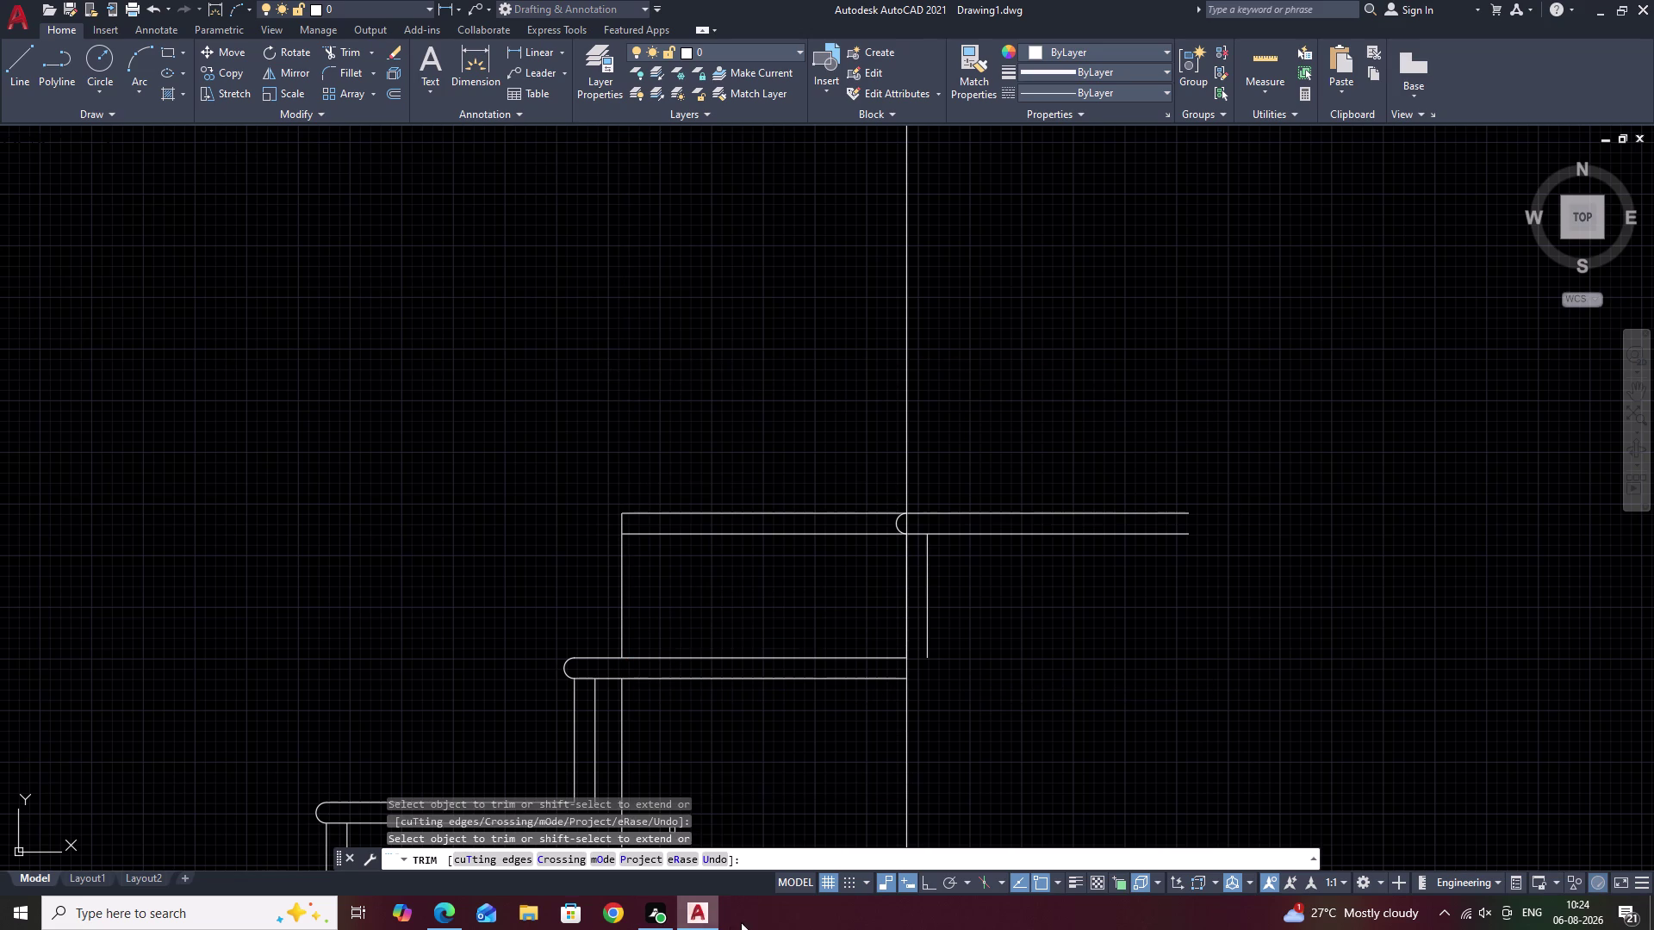
key(Escape)
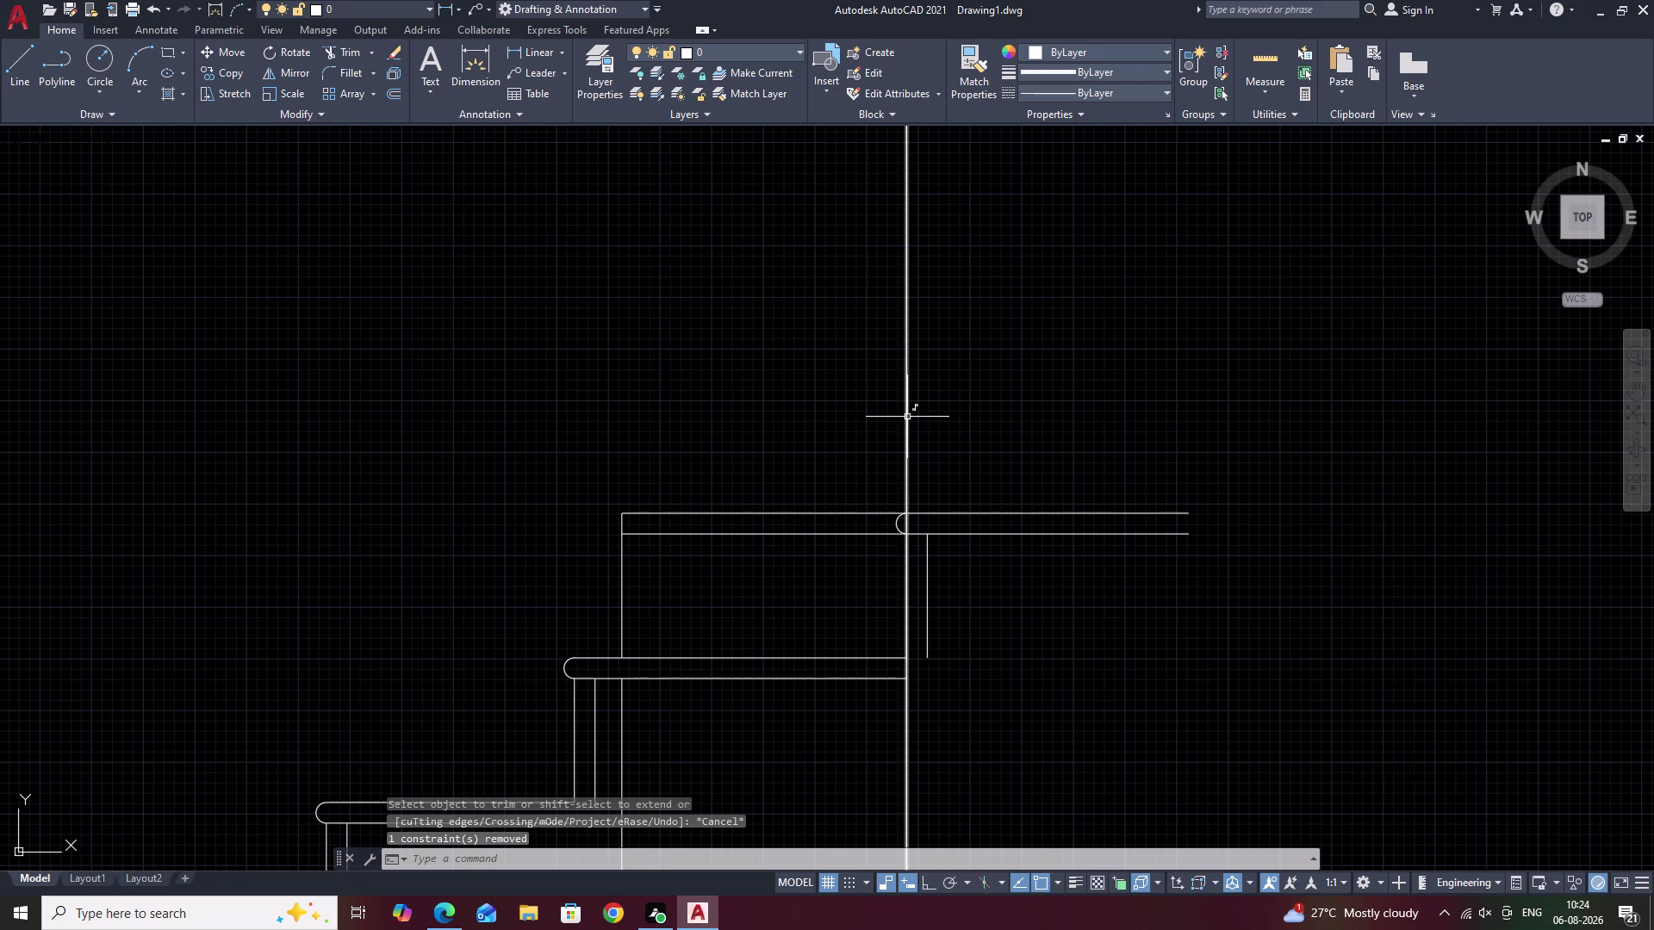
Erase the remaining long vertical construction line.
click(907, 417)
text(E)
key(space)
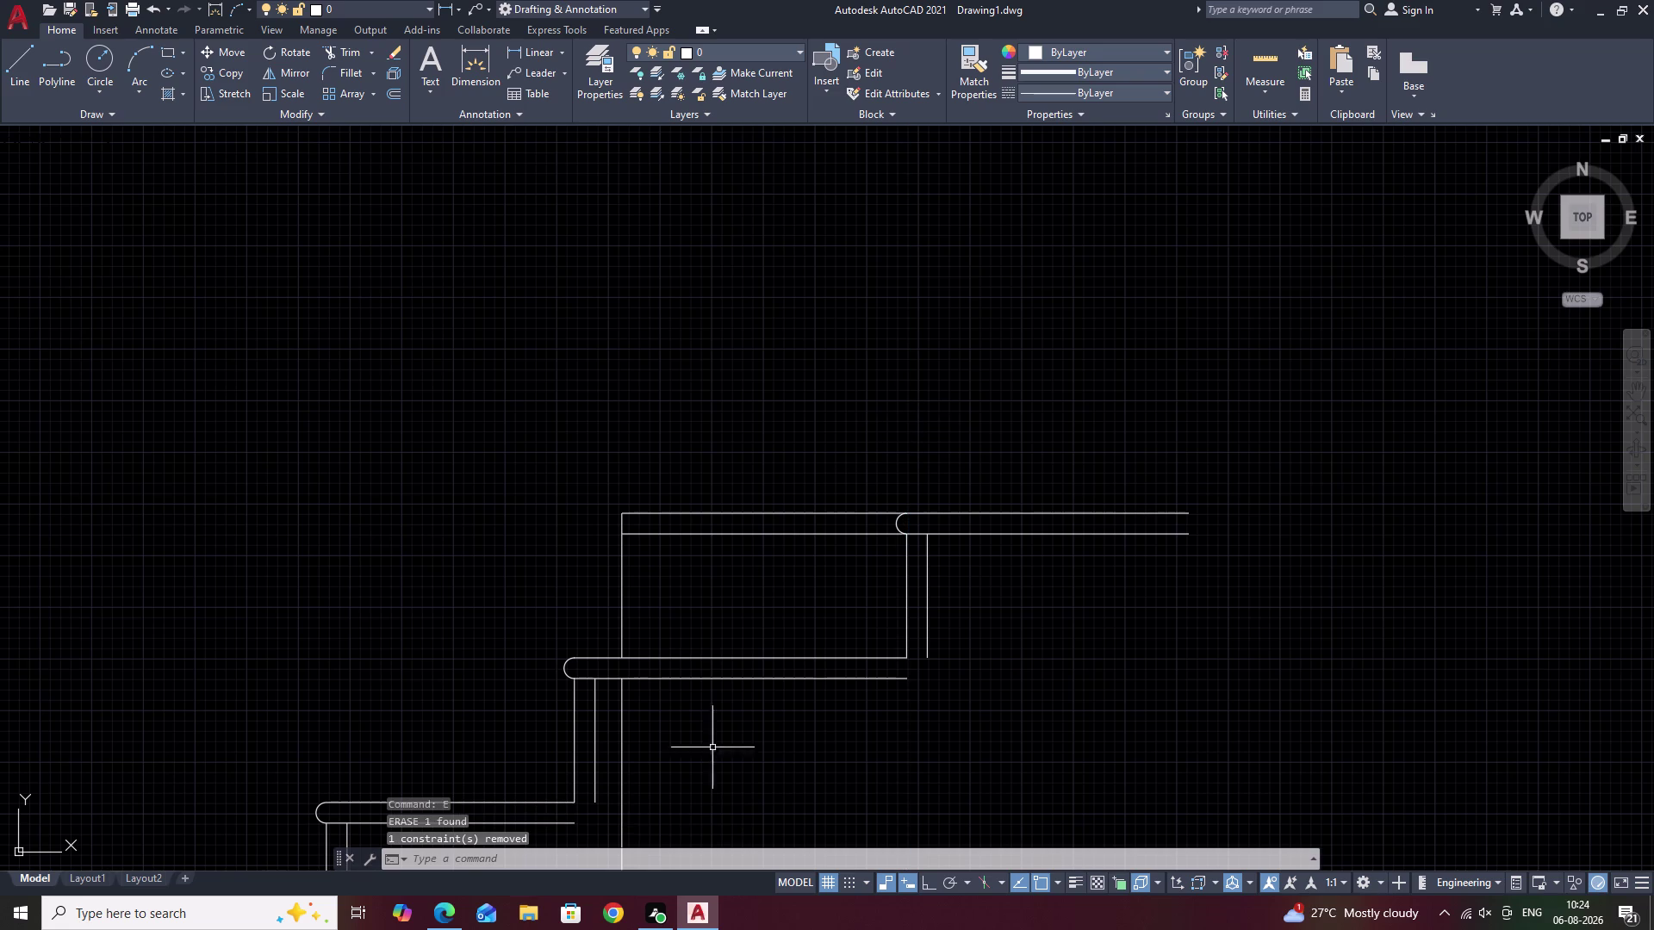